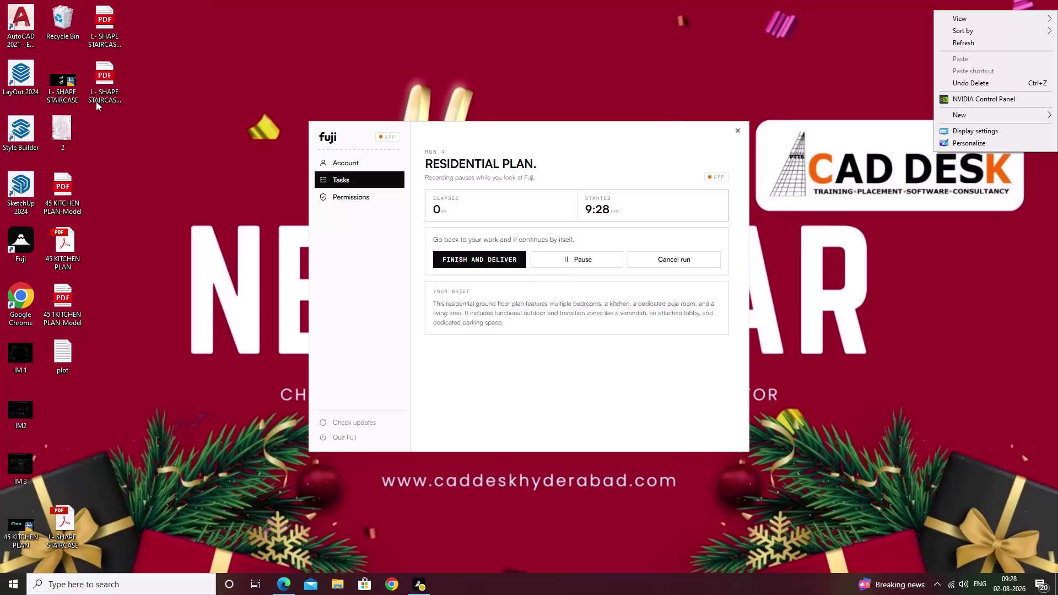
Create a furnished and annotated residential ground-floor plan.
Dismiss the desktop menu and launch AutoCAD 2021 from its desktop shortcut.
click(20, 22)
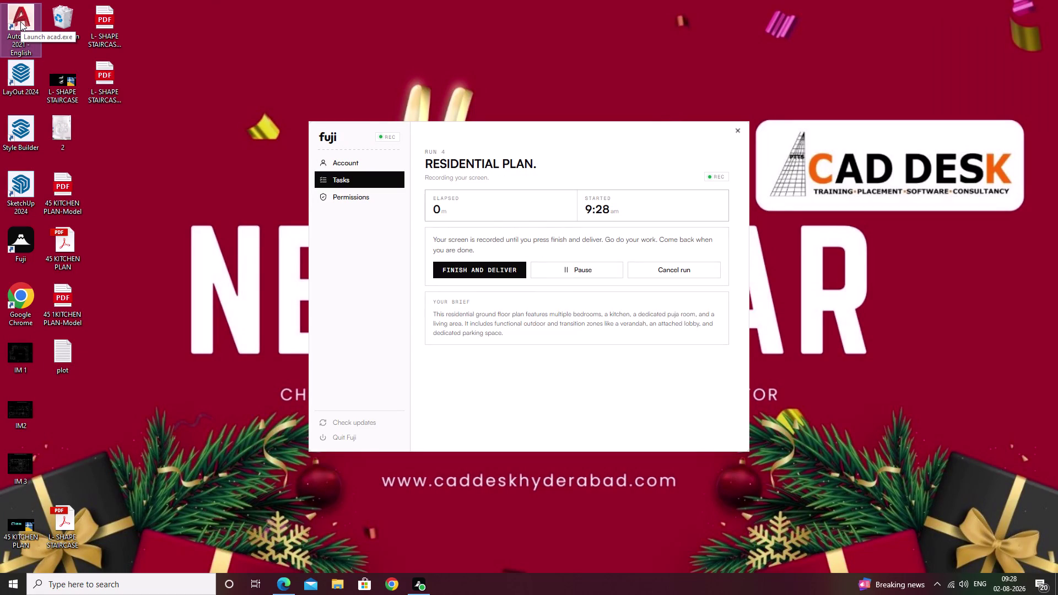
double_click(20, 21)
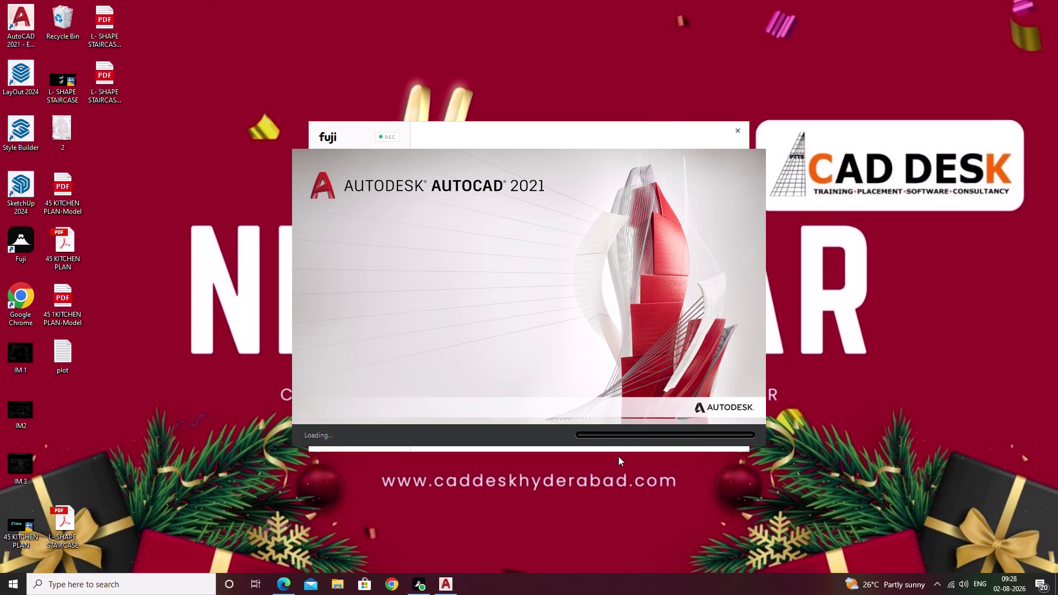
text(UN)
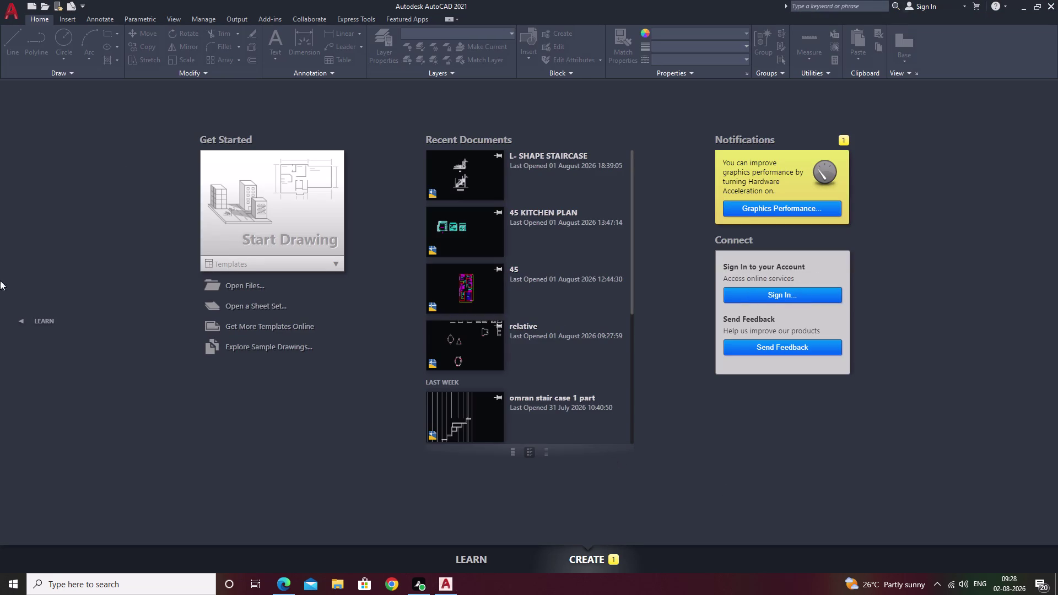
Start a blank drawing and set Engineering length units with 0'-0.00" precision.
double_click(244, 199)
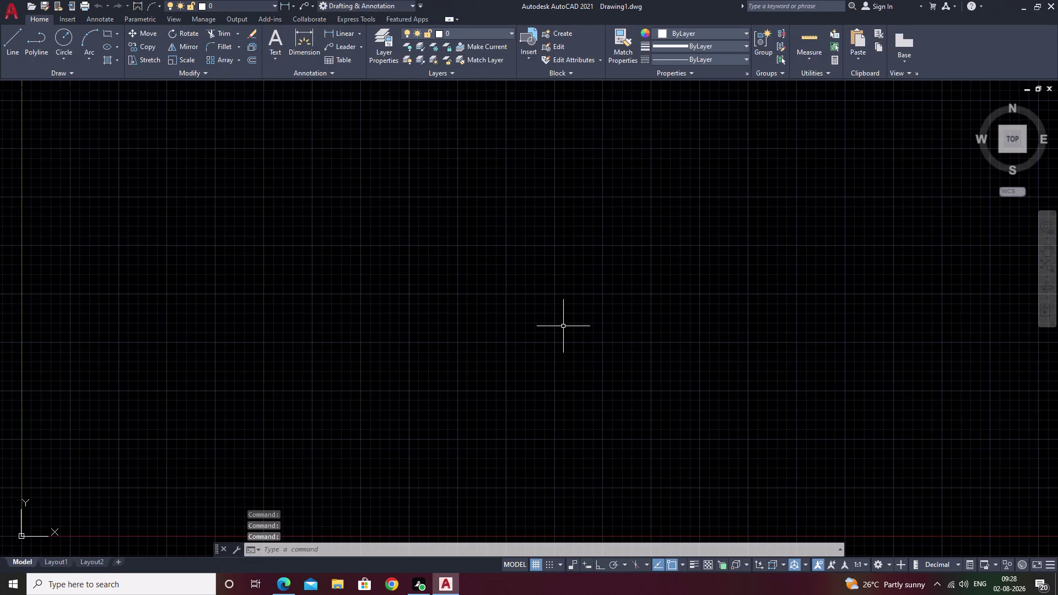
text(UN)
key(space)
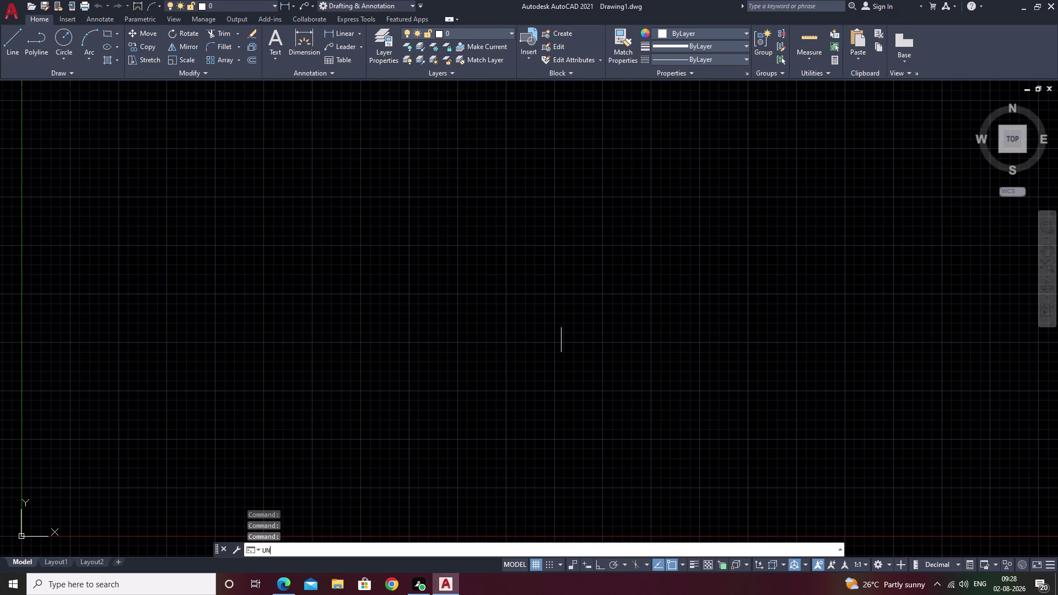
key(space)
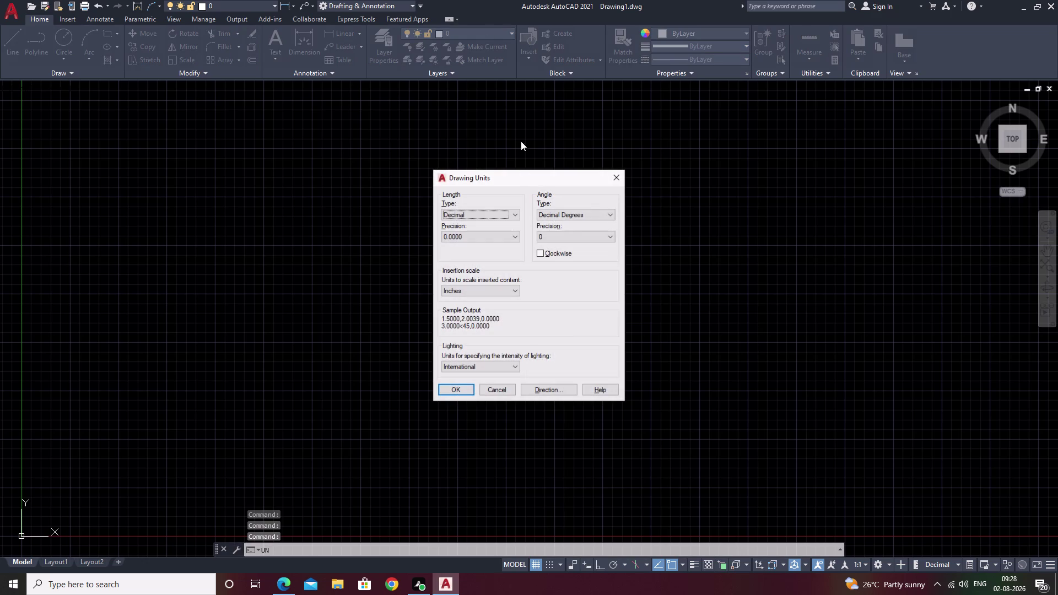
click(515, 213)
click(491, 238)
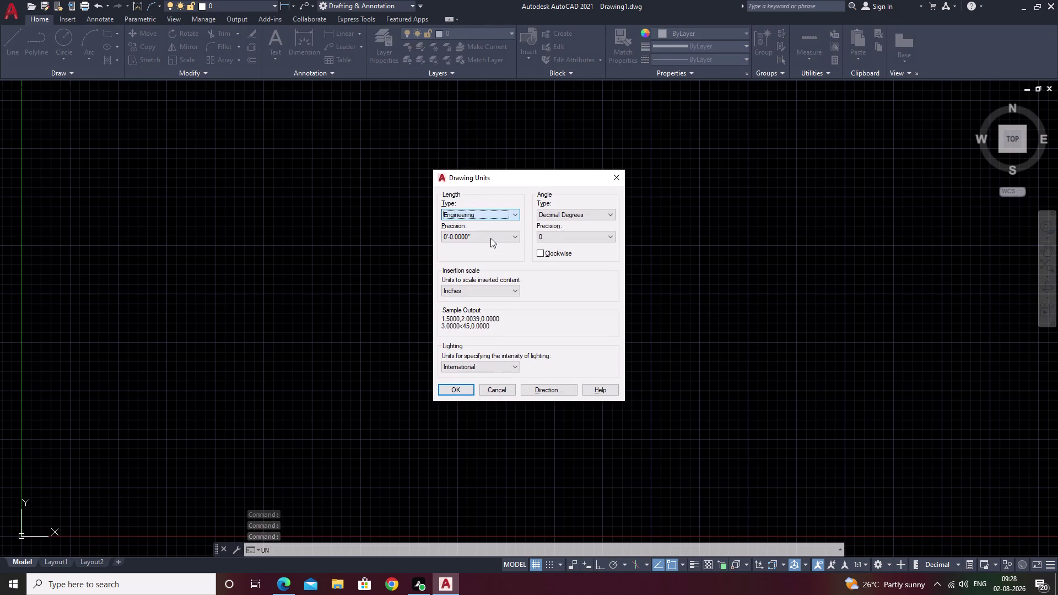
click(491, 238)
click(482, 263)
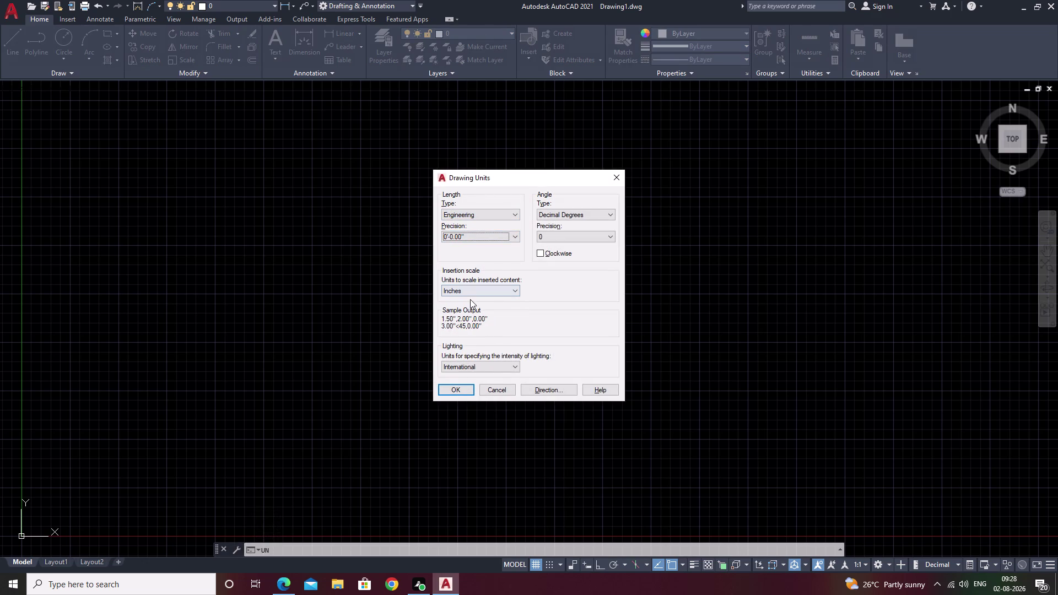
click(458, 393)
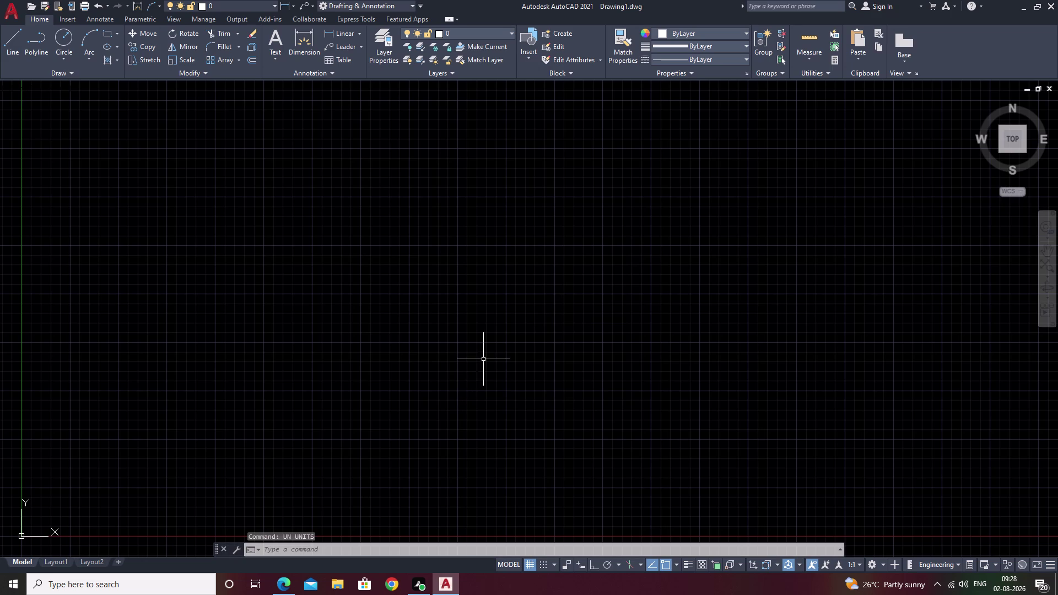
Edit the Standard dimension style: text height 5, aligned with dimension line.
text(D)
key(space)
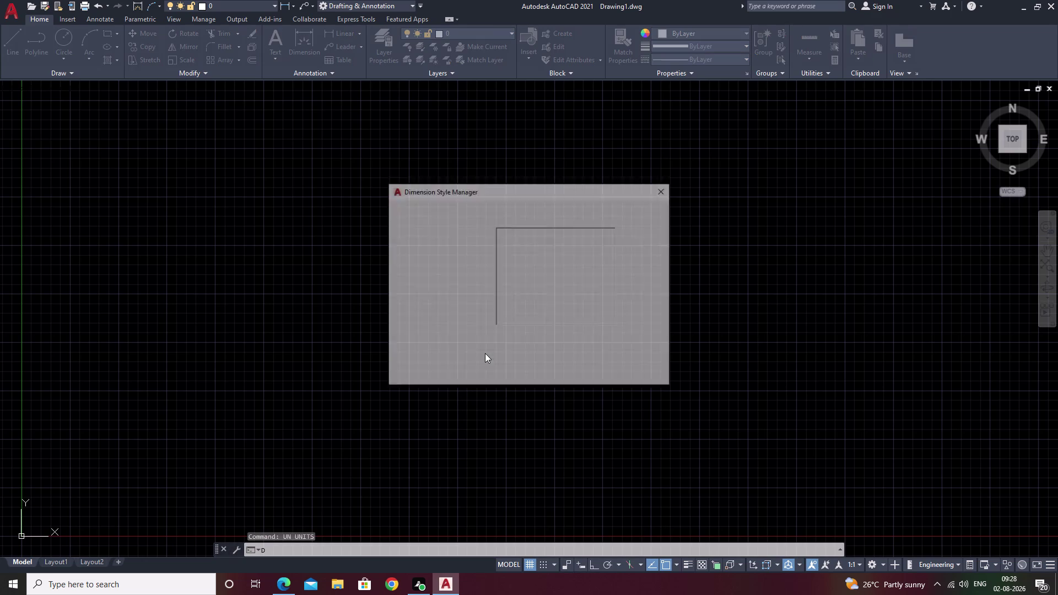
click(647, 266)
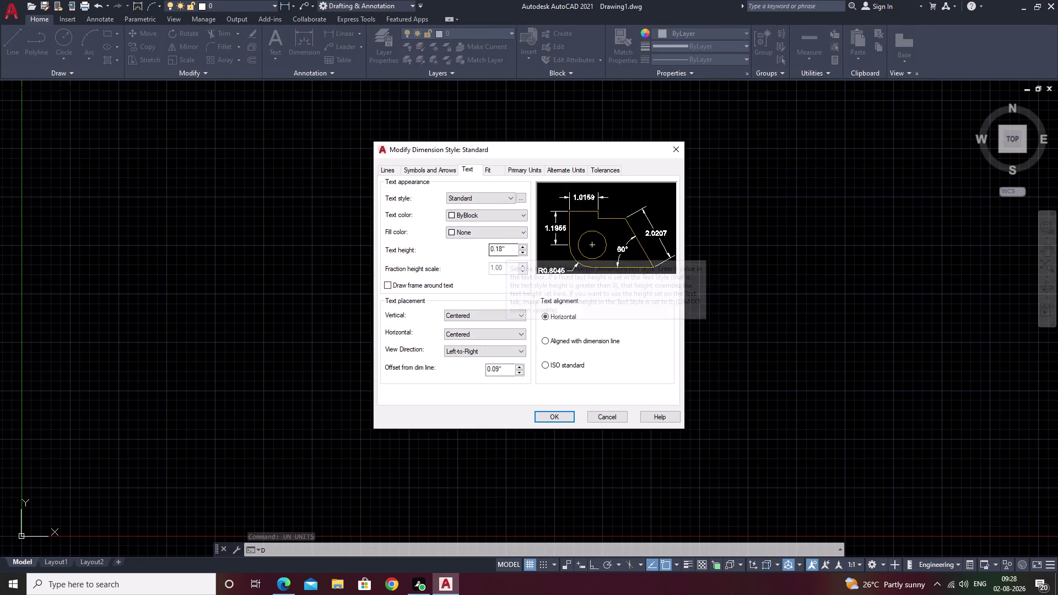
double_click(504, 251)
click(486, 250)
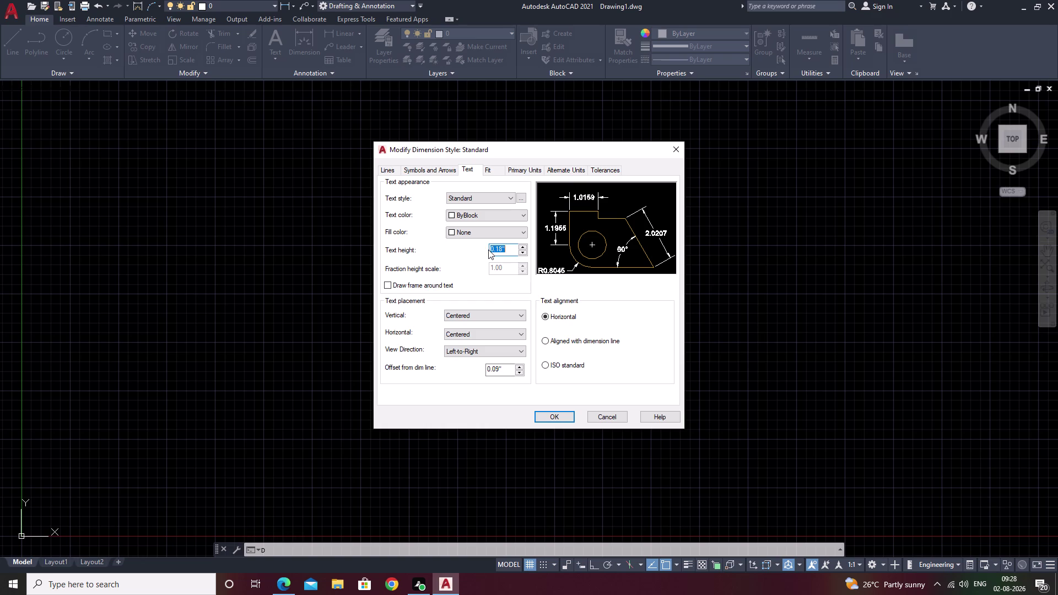
key(BackSpace)
key(5)
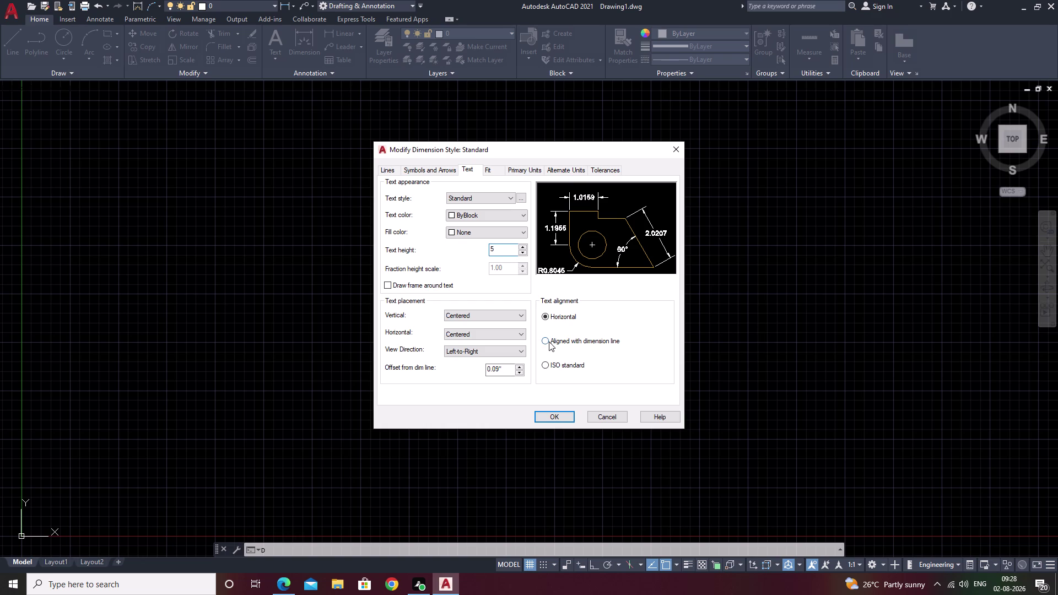
click(545, 338)
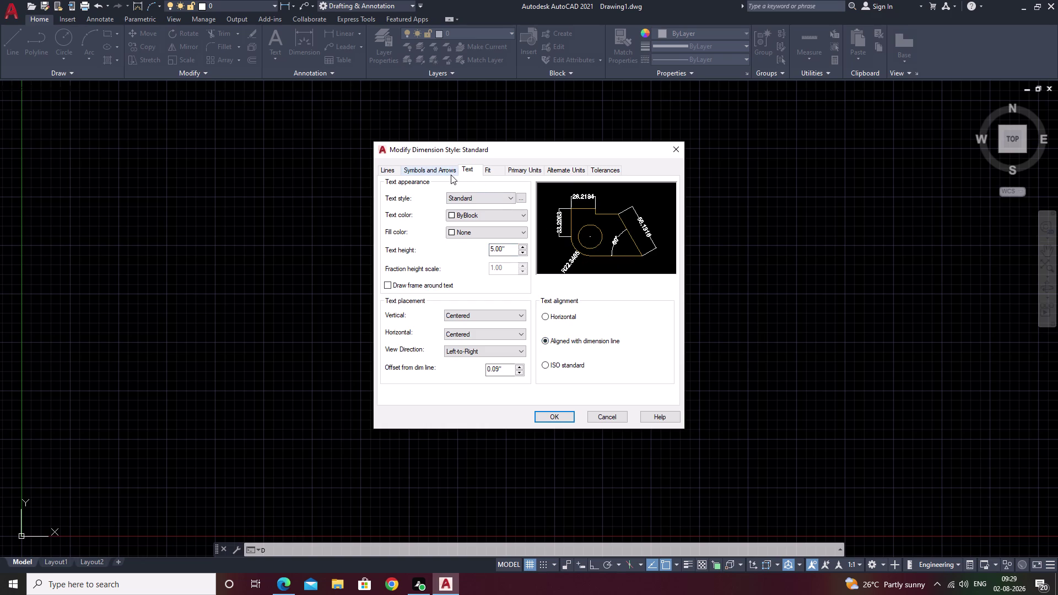
Set the arrow size to 4, save the style, and turn off the grid.
click(446, 172)
click(406, 278)
click(384, 280)
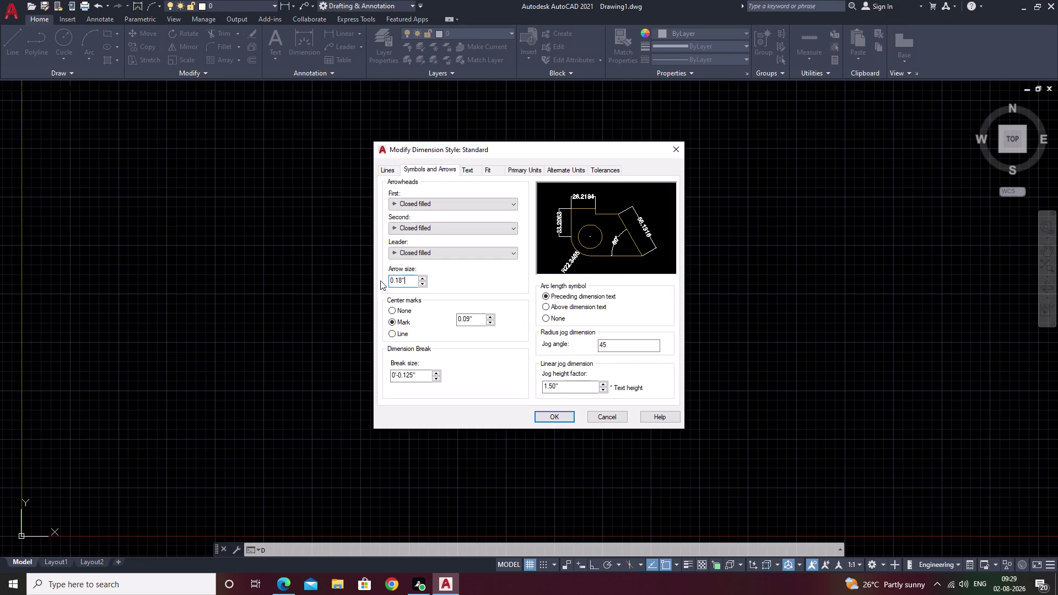
key(BackSpace)
key(BackSpace)
key(BackSpace)
key(BackSpace)
key(BackSpace)
key(4)
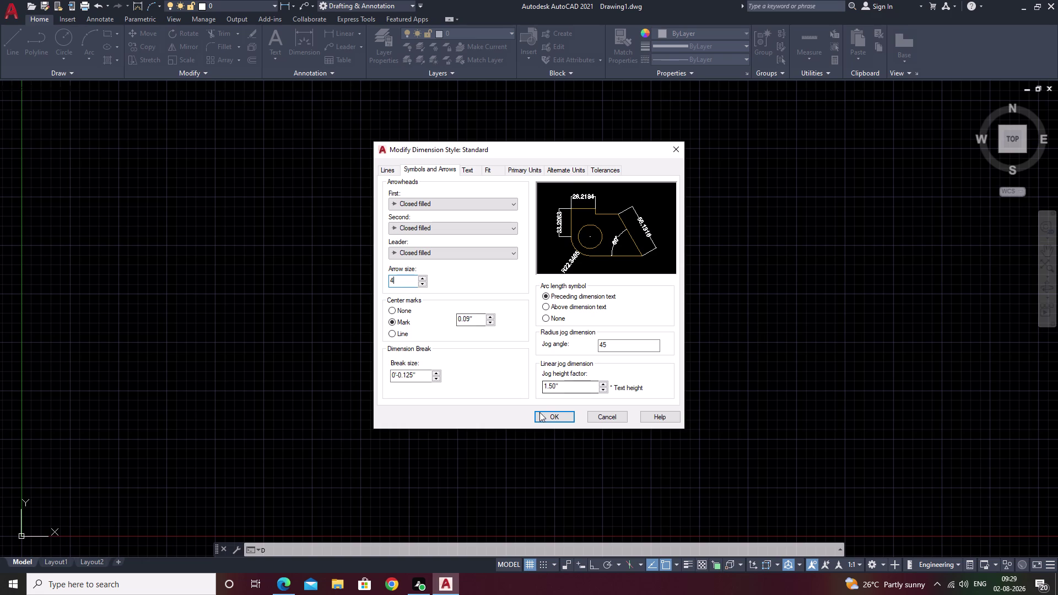
double_click(552, 416)
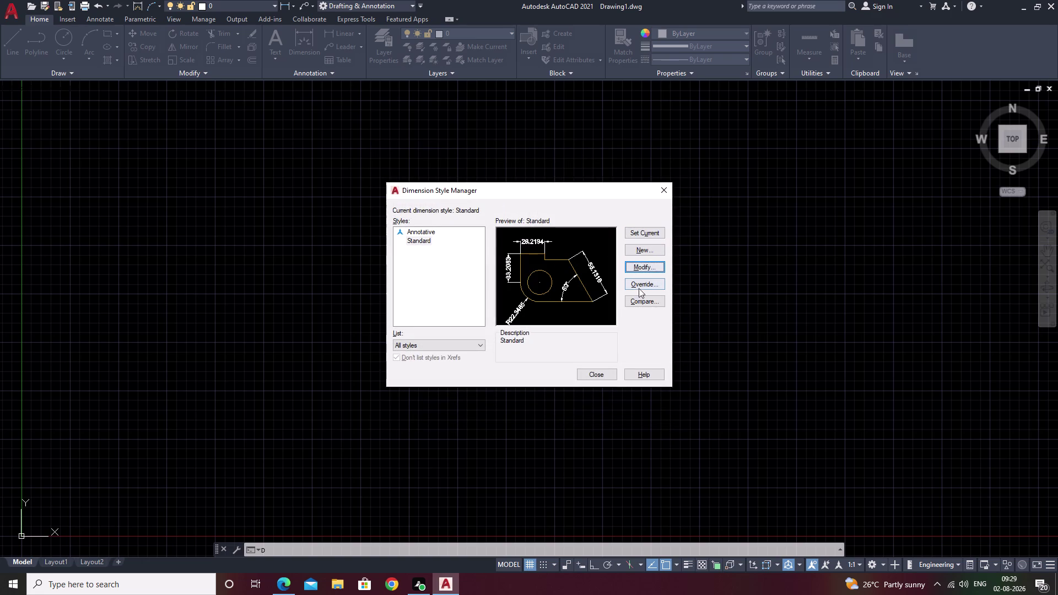
click(595, 371)
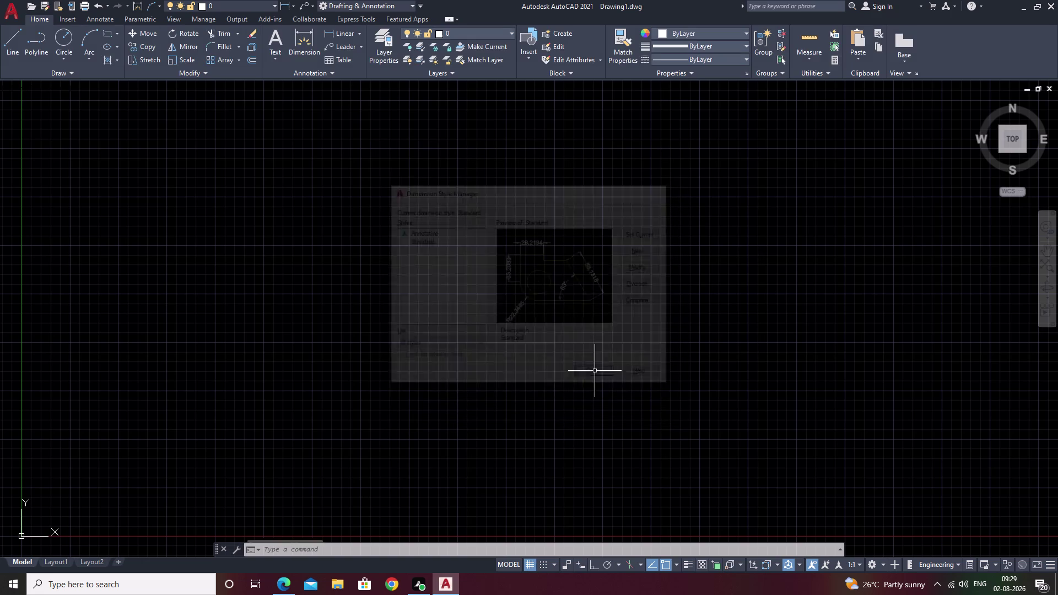
key(F7)
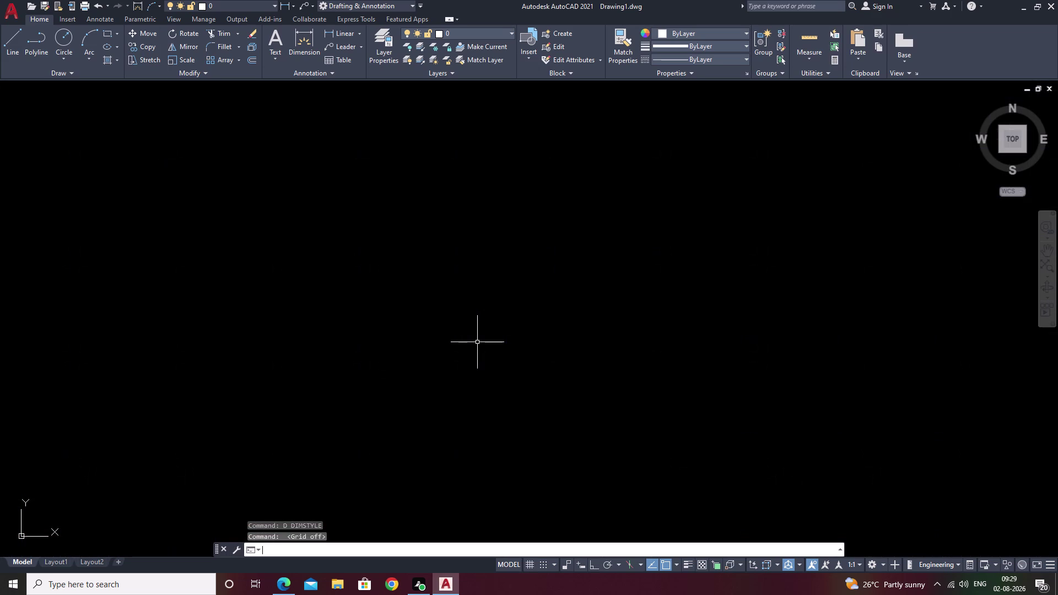
Start a wall line at a first point with Ortho switched on.
scroll(down, 3)
scroll(up, 3)
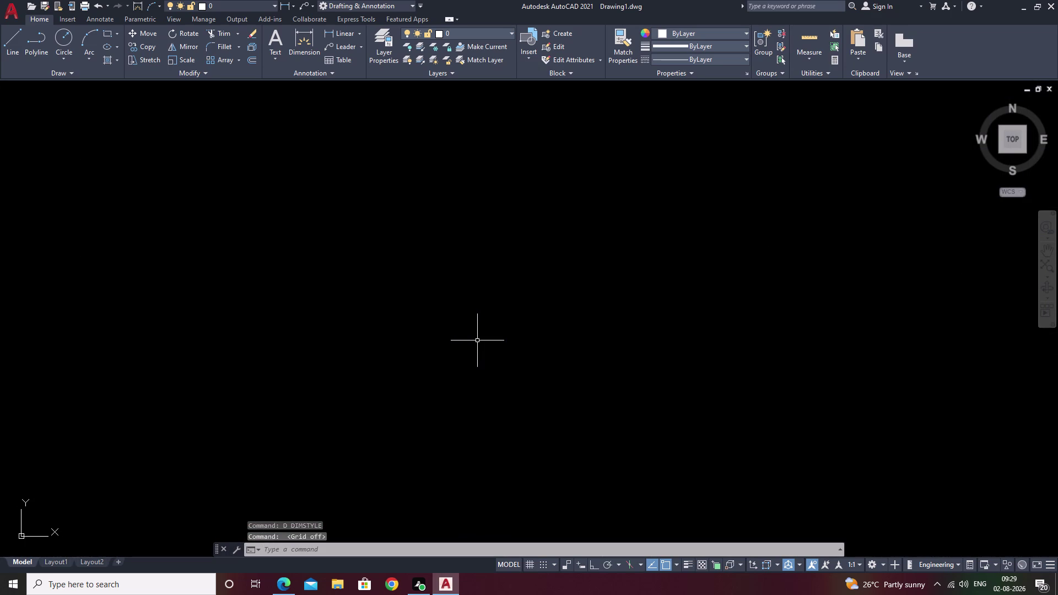
middle_drag(659, 282, 556, 345)
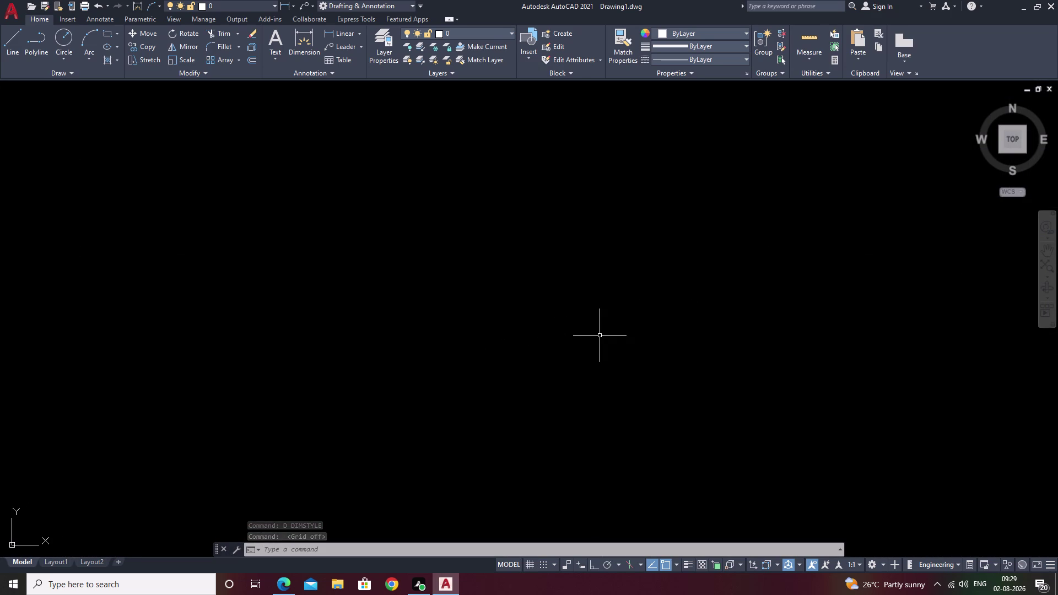
text(LI)
key(space)
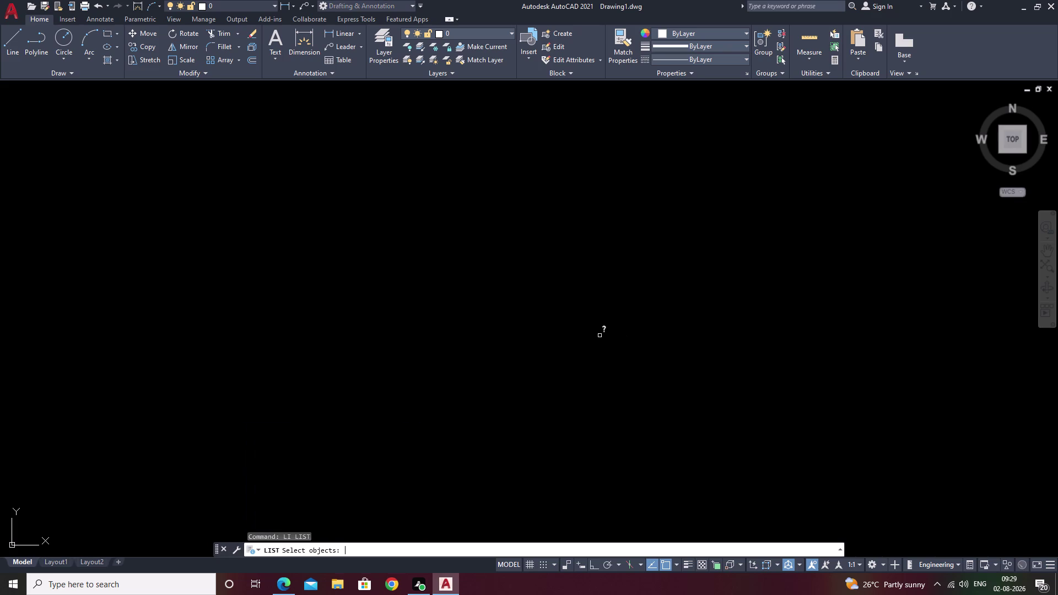
key(Escape)
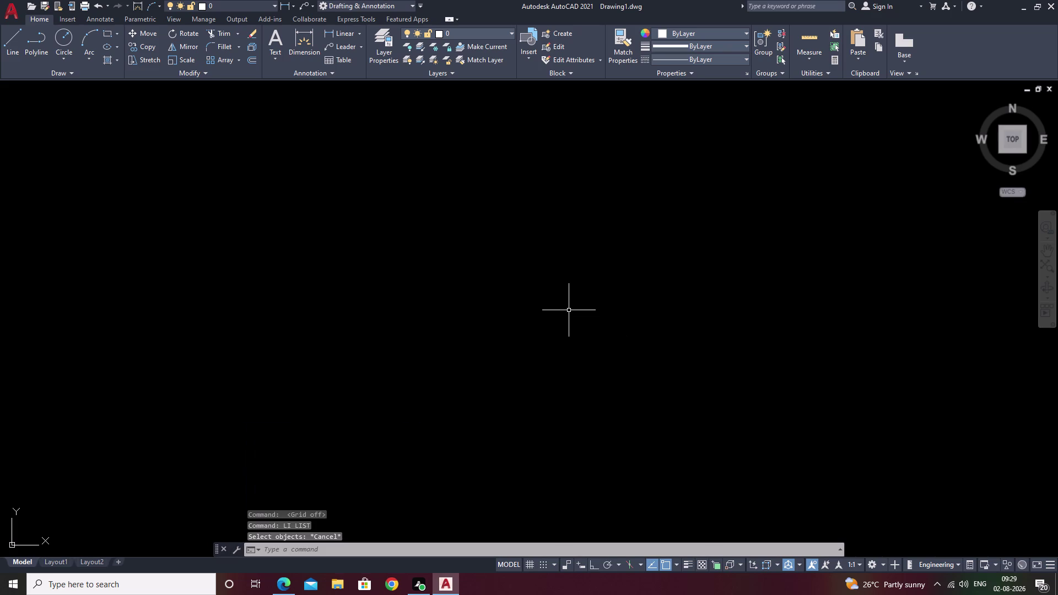
text(L)
key(space)
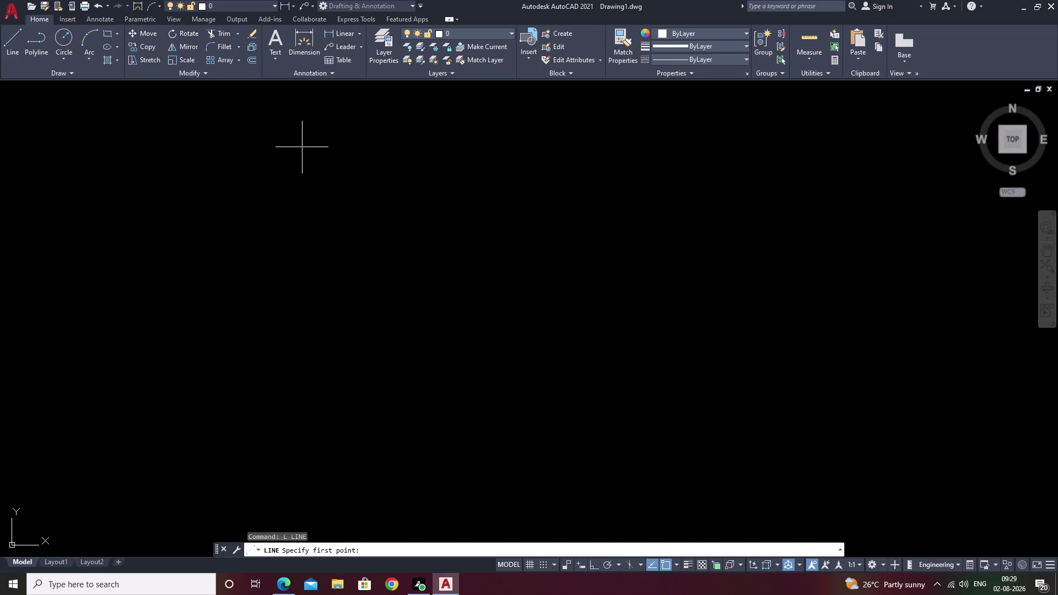
click(270, 178)
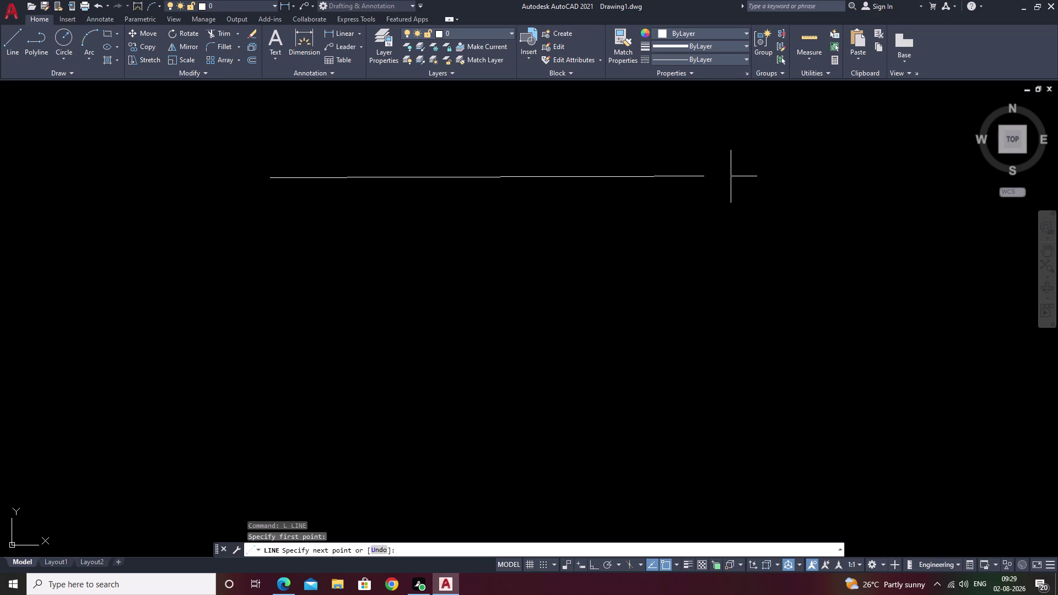
key(F4)
key(F8)
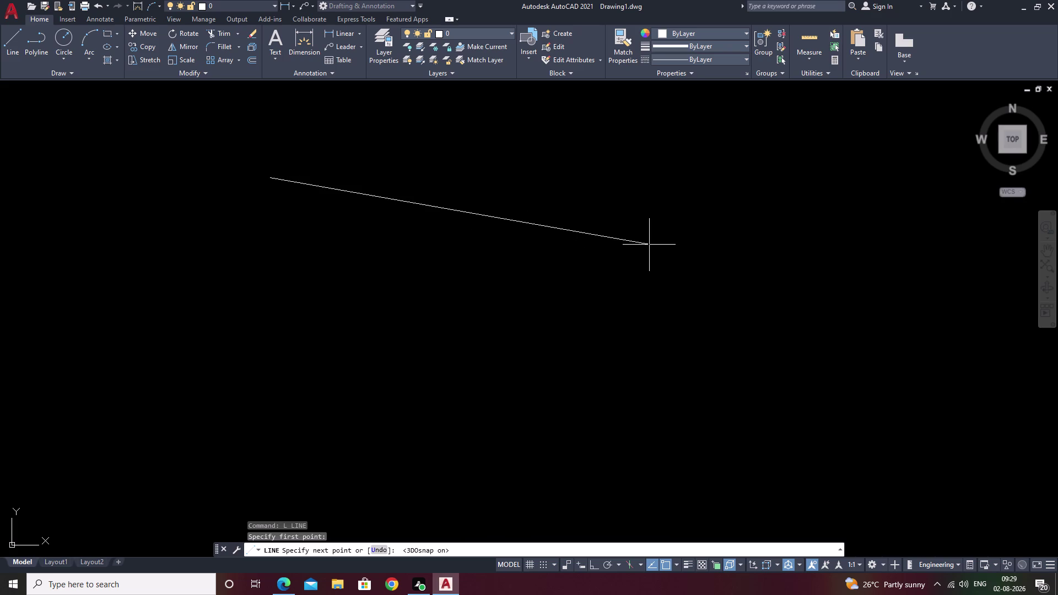
scroll(down, 3)
middle_drag(654, 234, 609, 280)
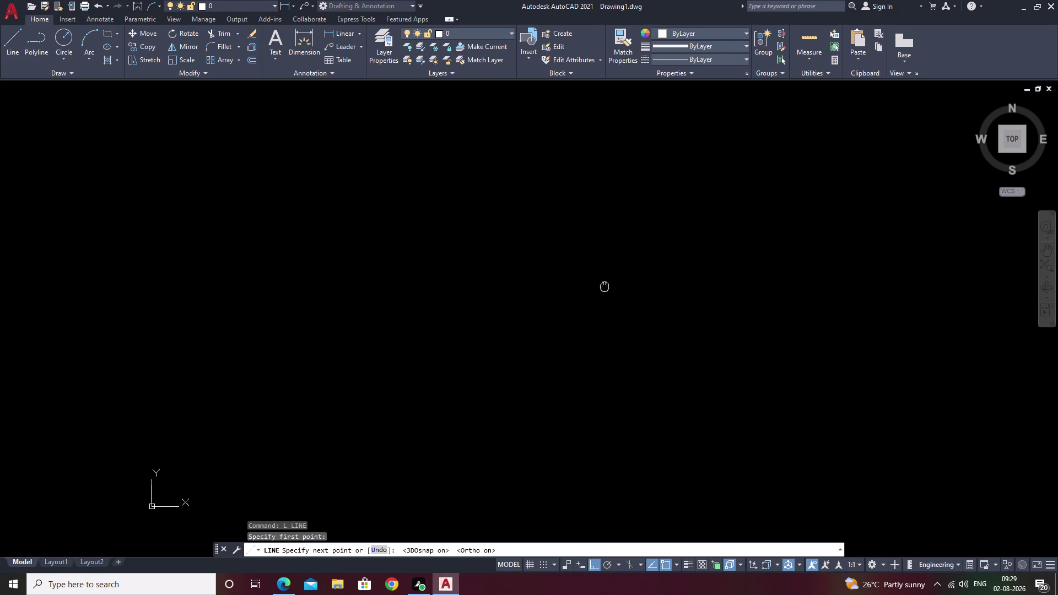
middle_drag(610, 280, 547, 337)
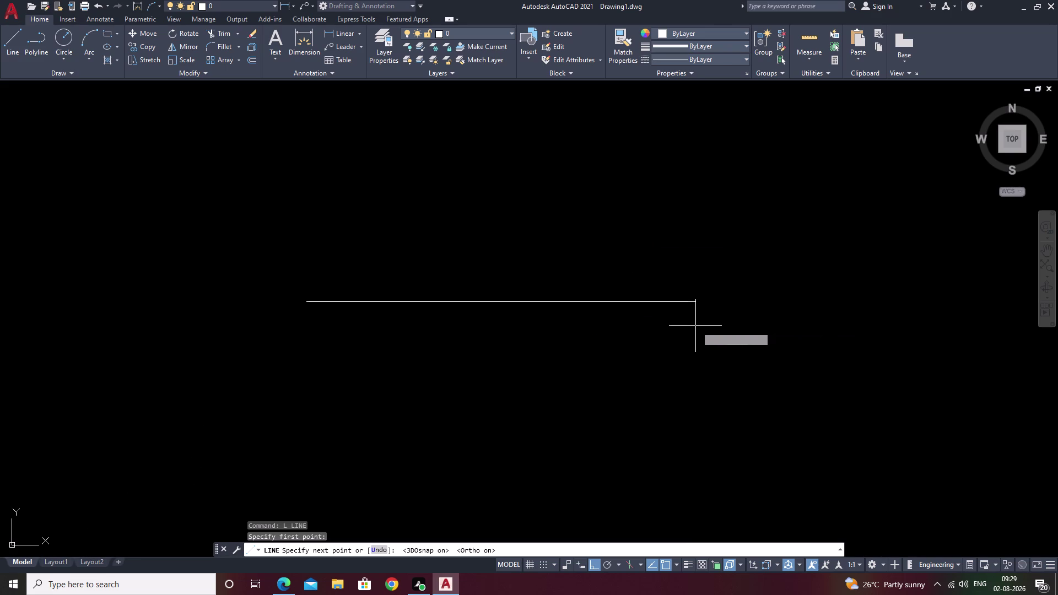
Give the line a length of 58'9", end it, and show the grid.
text(58)
key(apostrophe)
text(9)
text(")
key(space)
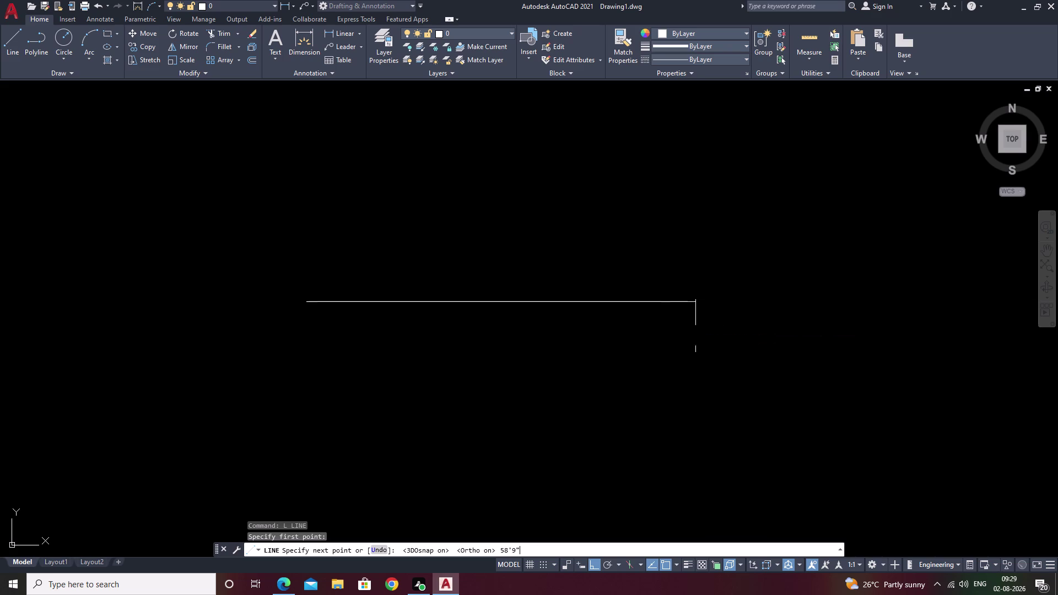
scroll(down, 3)
middle_drag(714, 332, 138, 300)
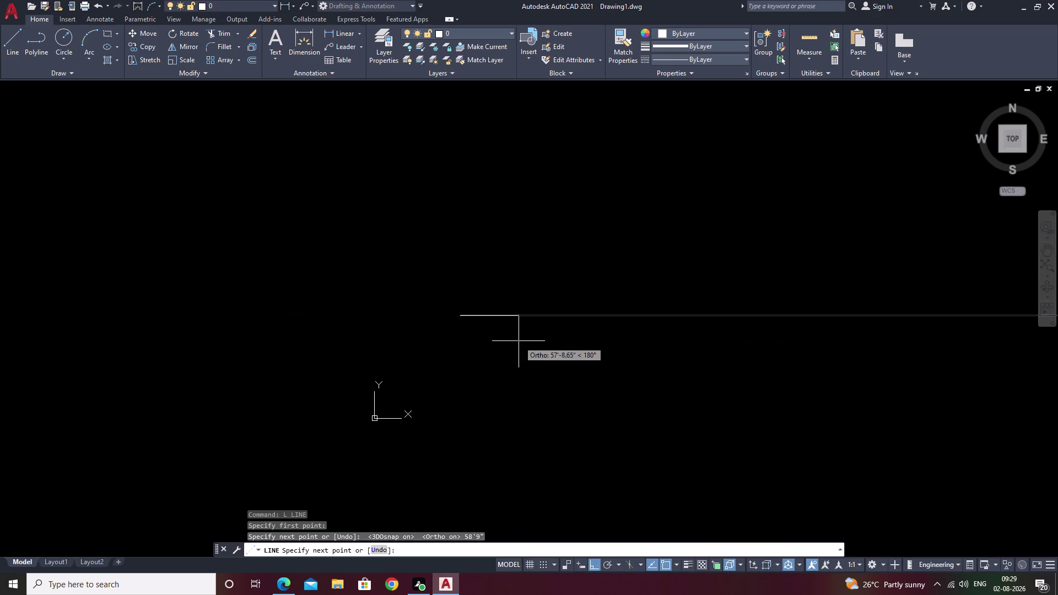
scroll(down, 3)
scroll(down, 3)
scroll(down, 3)
middle_click(734, 343)
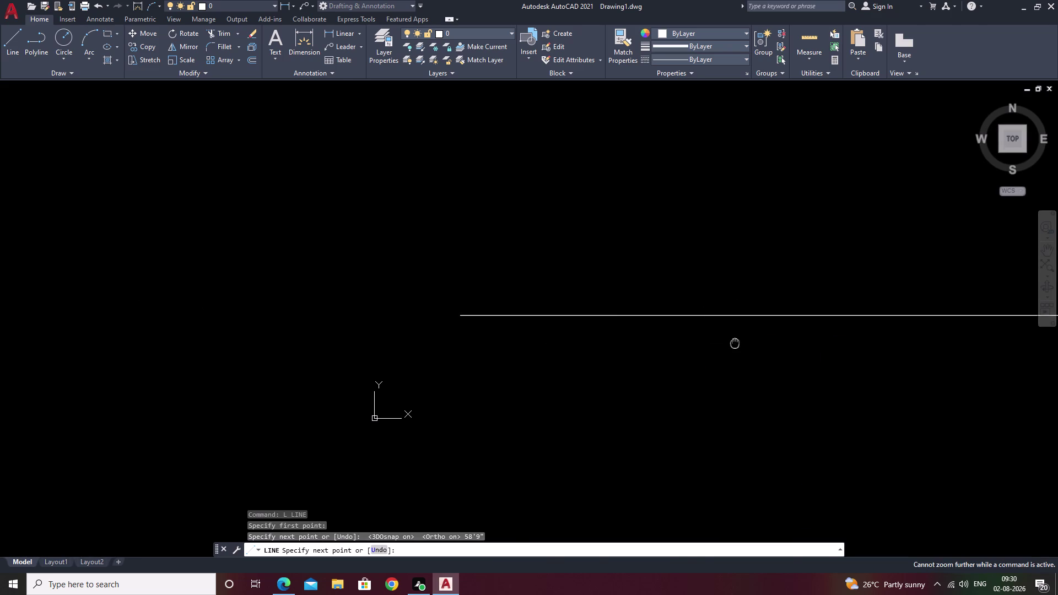
key(Escape)
scroll(down, 3)
middle_drag(837, 372, 147, 403)
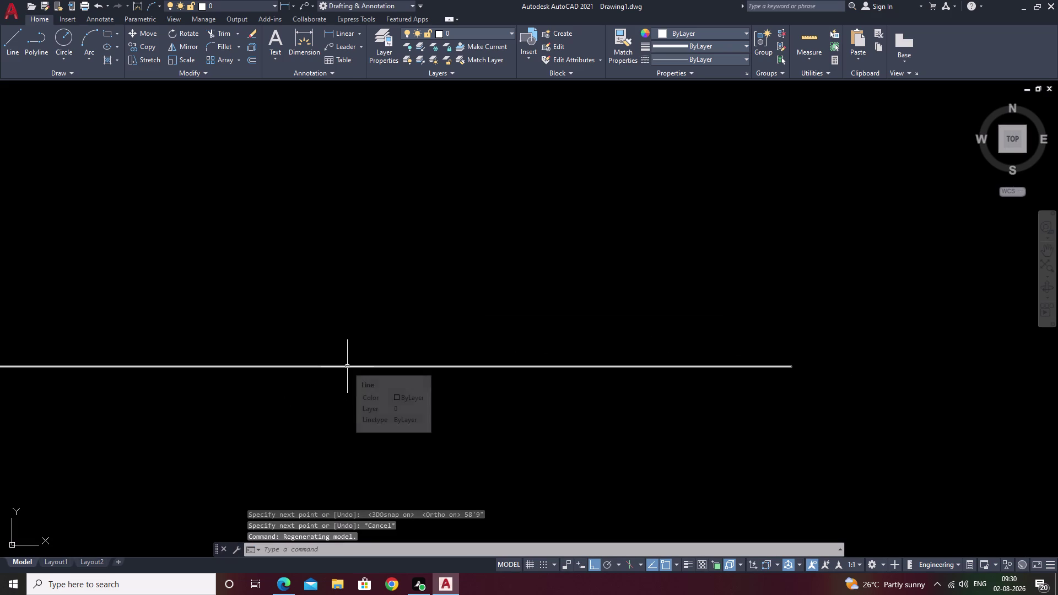
key(F7)
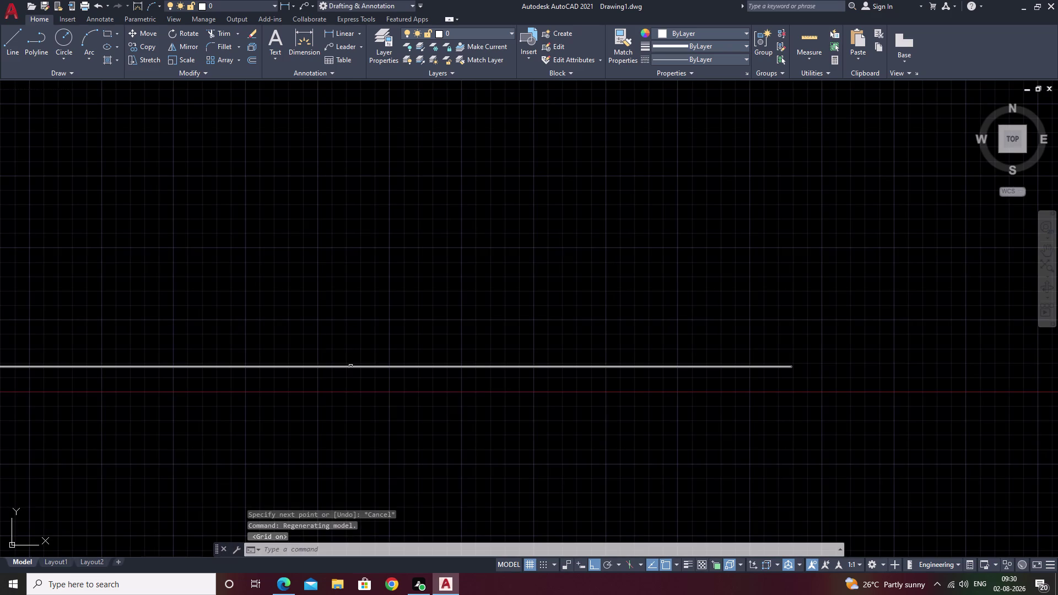
Move the 58'9" line to a higher spot with Ortho turned off.
click(351, 366)
text(M)
key(space)
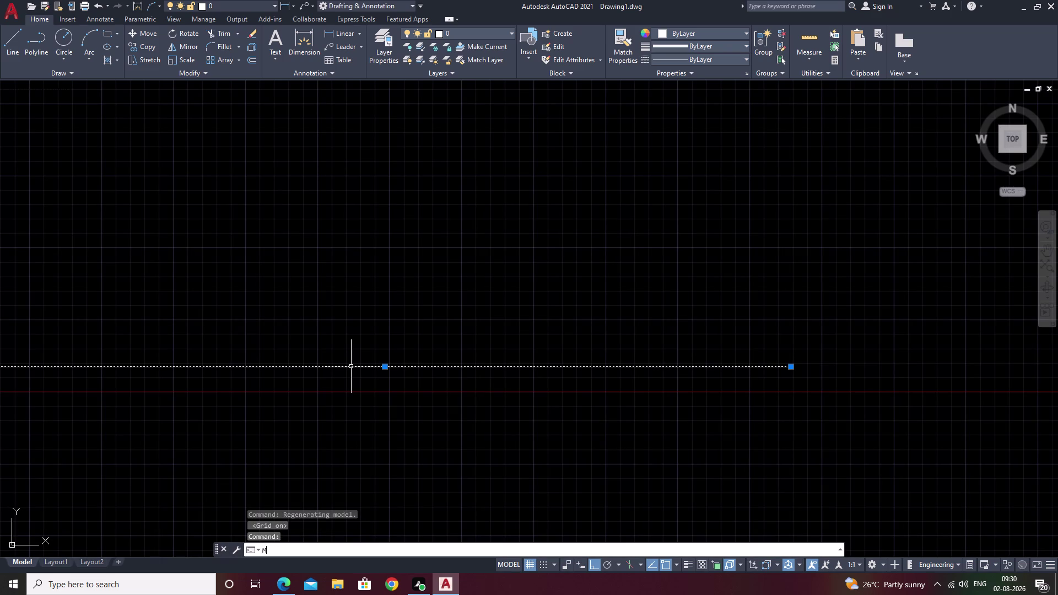
click(349, 368)
scroll(down, 3)
middle_drag(484, 192, 409, 384)
scroll(down, 3)
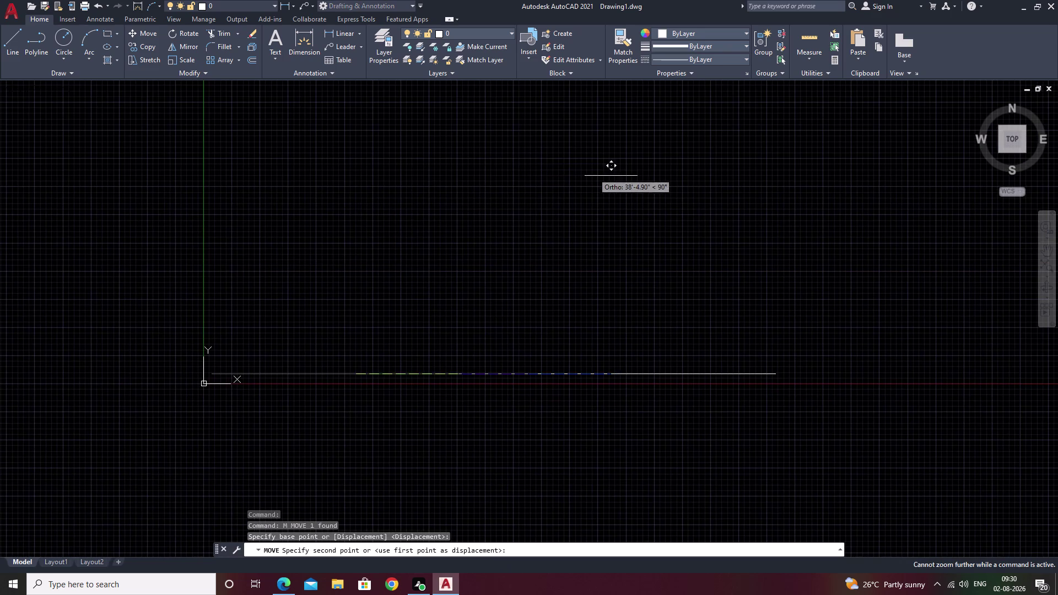
key(F8)
scroll(down, 3)
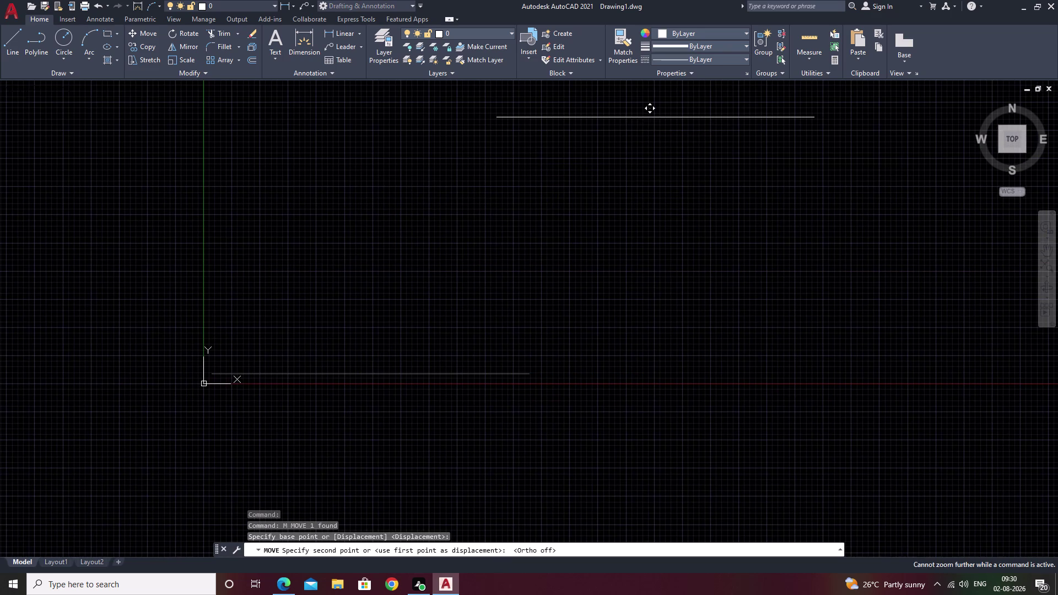
middle_drag(641, 118, 472, 365)
middle_drag(540, 262, 334, 537)
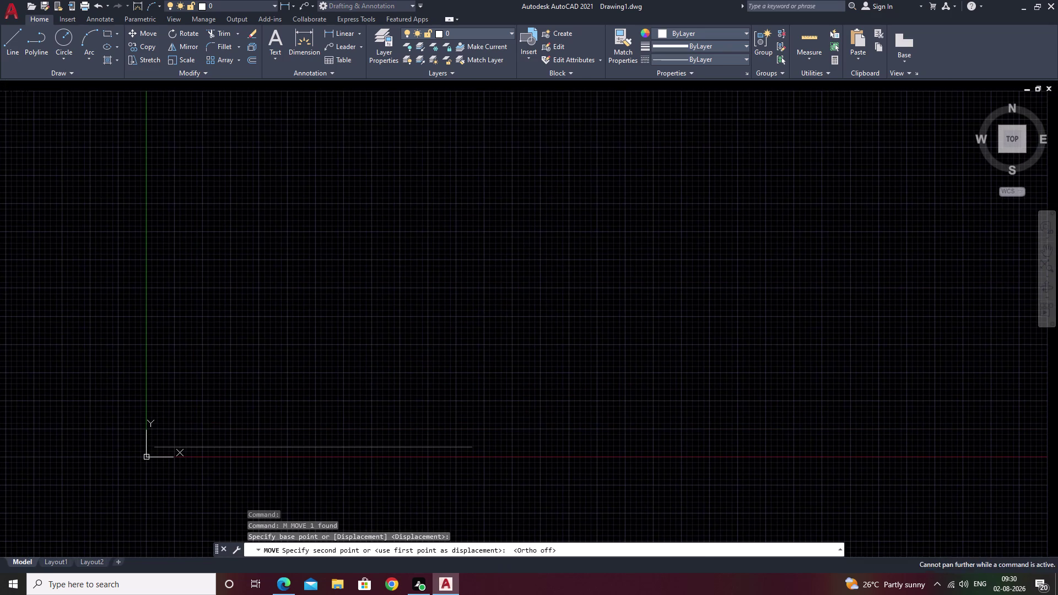
middle_drag(333, 538, 295, 575)
scroll(down, 3)
scroll(down, 3)
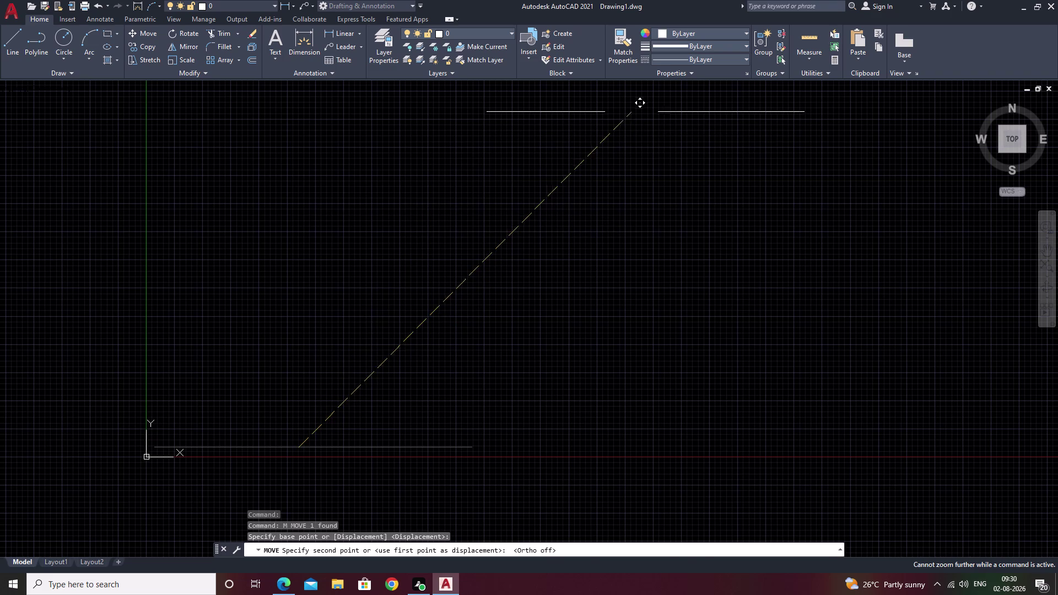
double_click(631, 111)
right_click(631, 111)
key(Escape)
middle_drag(548, 214, 484, 287)
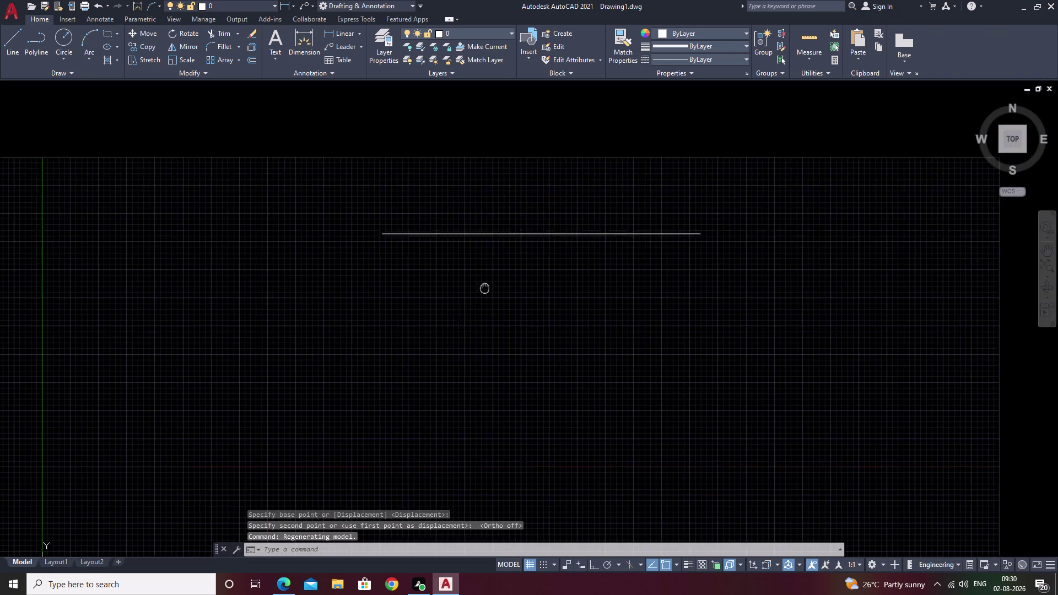
middle_drag(485, 287, 358, 435)
middle_drag(431, 325, 404, 342)
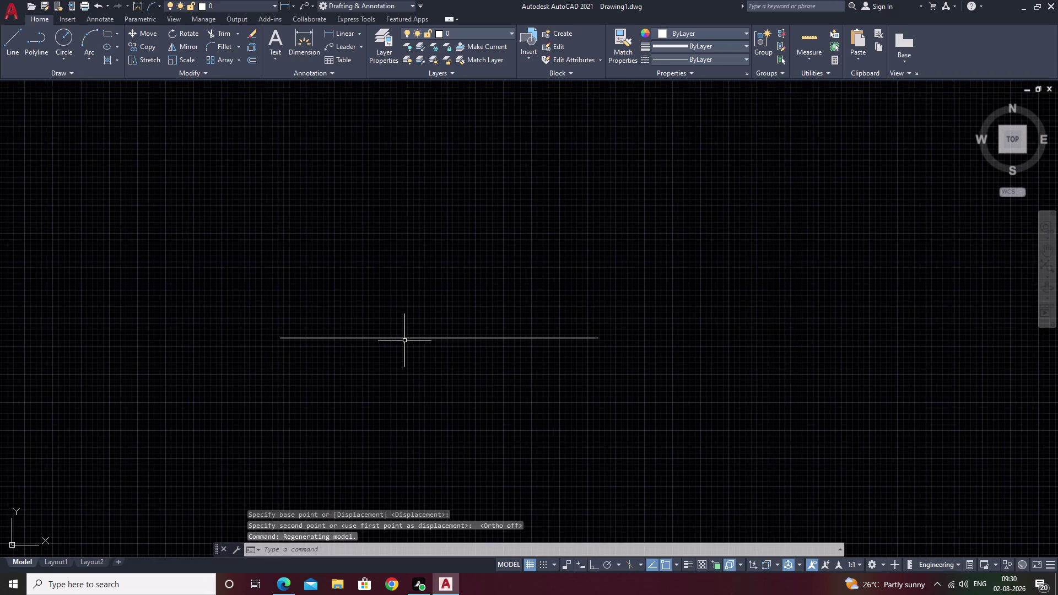
Move the line again, farther up, and recenter the view on it.
click(413, 337)
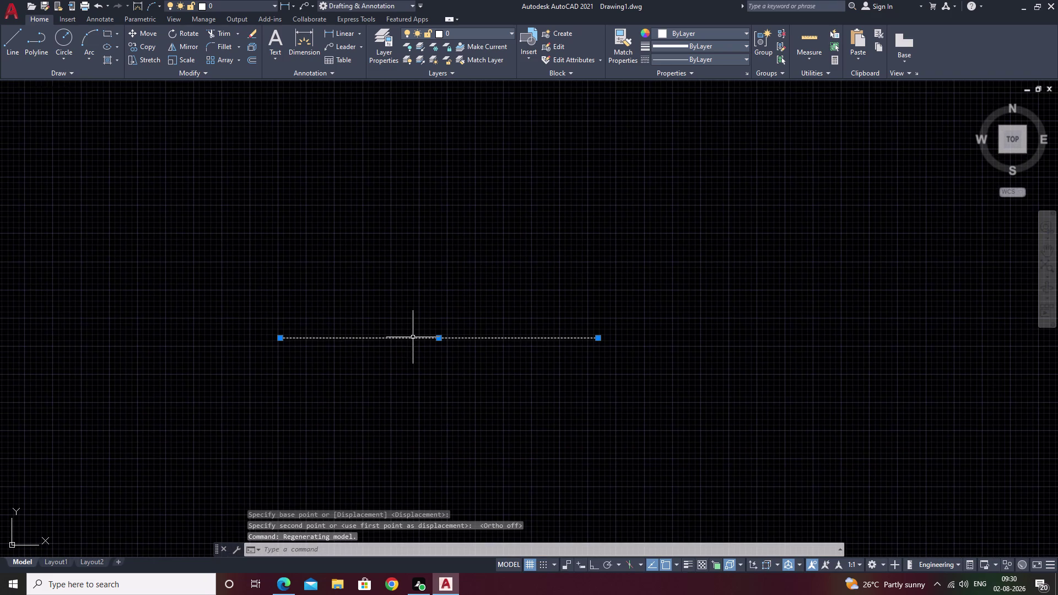
text(M)
key(space)
click(413, 337)
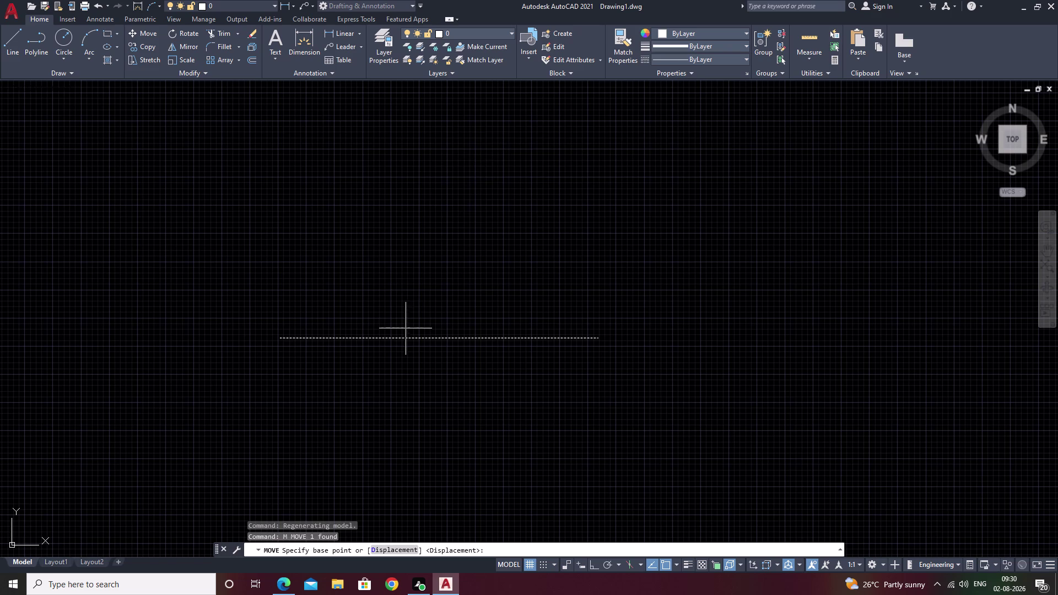
click(282, 339)
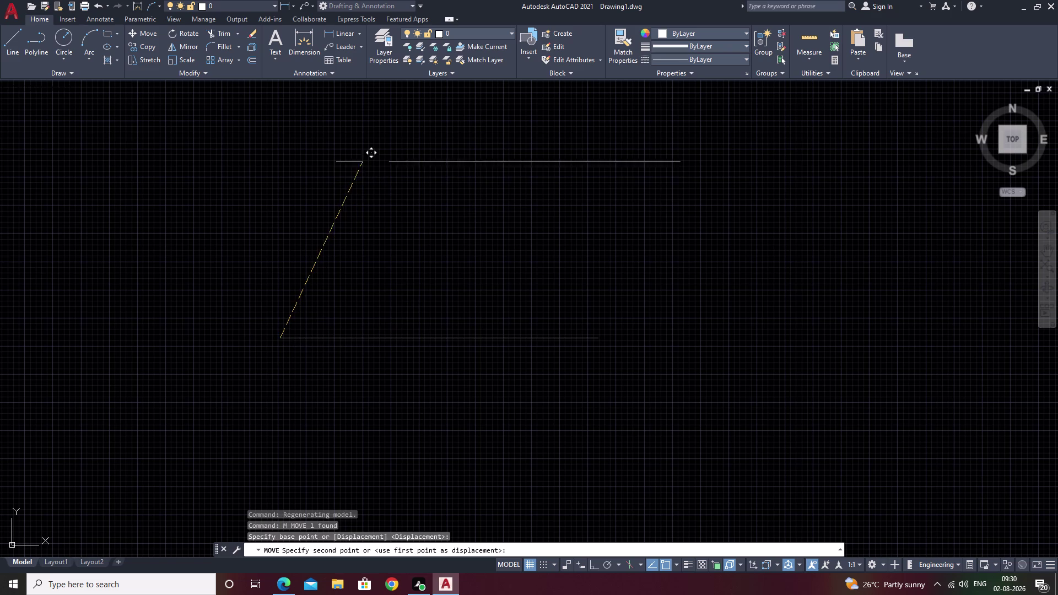
click(361, 149)
key(Escape)
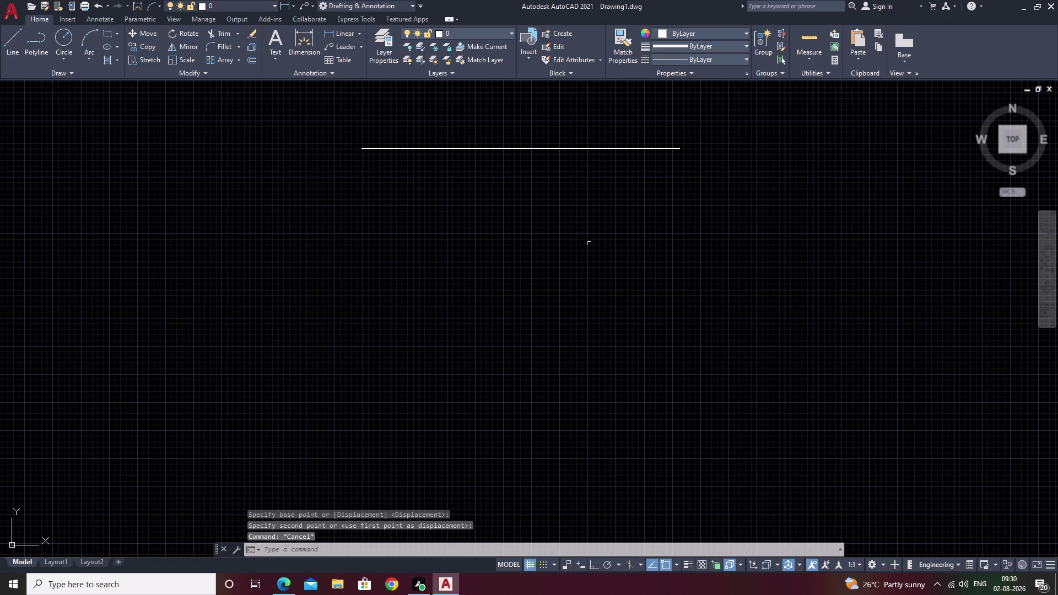
middle_drag(561, 214, 524, 307)
scroll(up, 3)
middle_drag(464, 288, 487, 245)
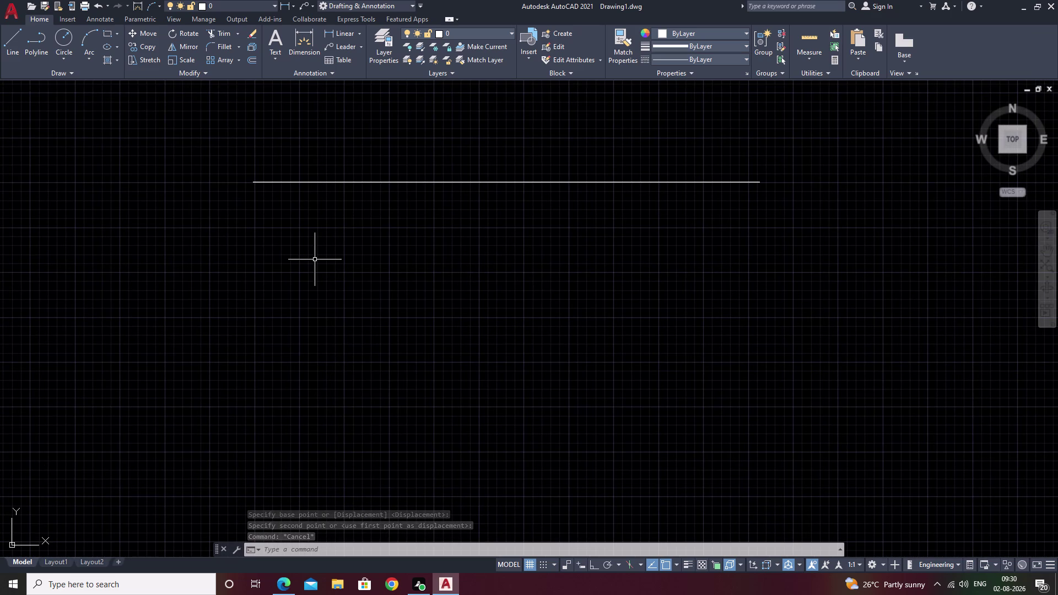
Place vertical construction lines through both ends of the wall line.
text(XL)
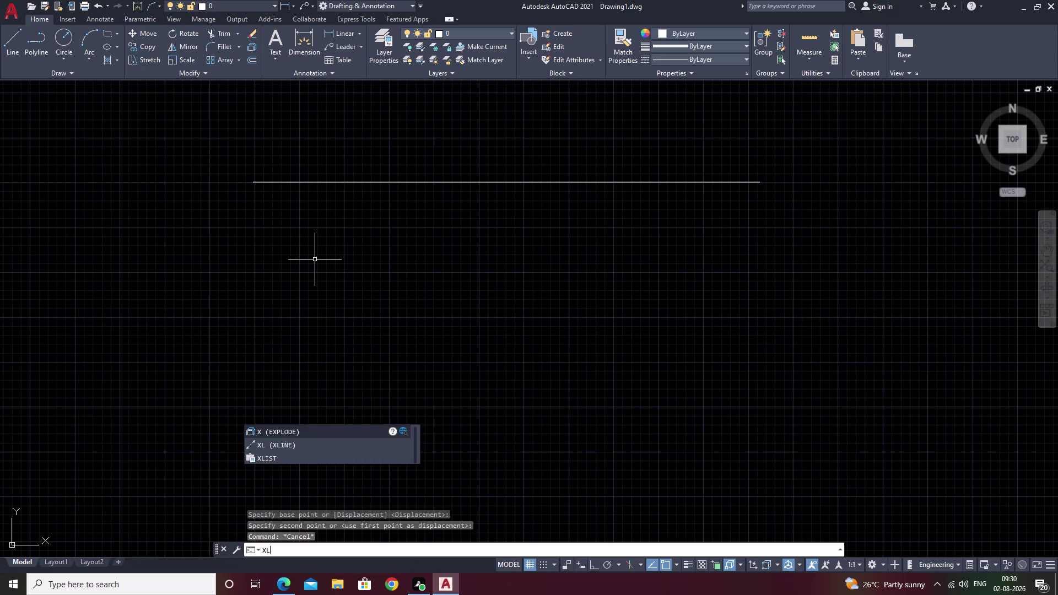
key(space)
text(V)
key(space)
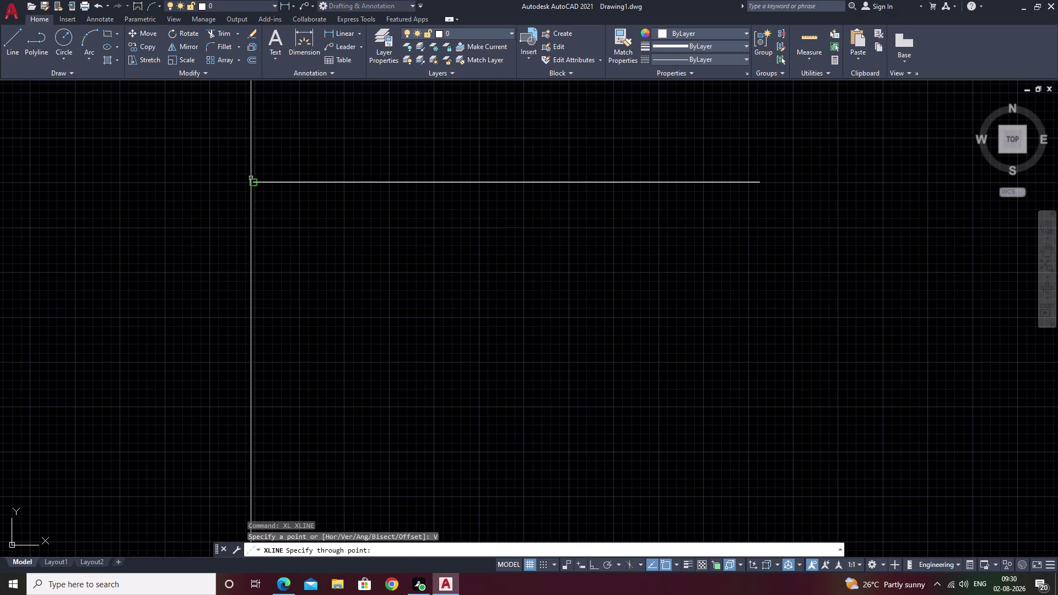
click(252, 184)
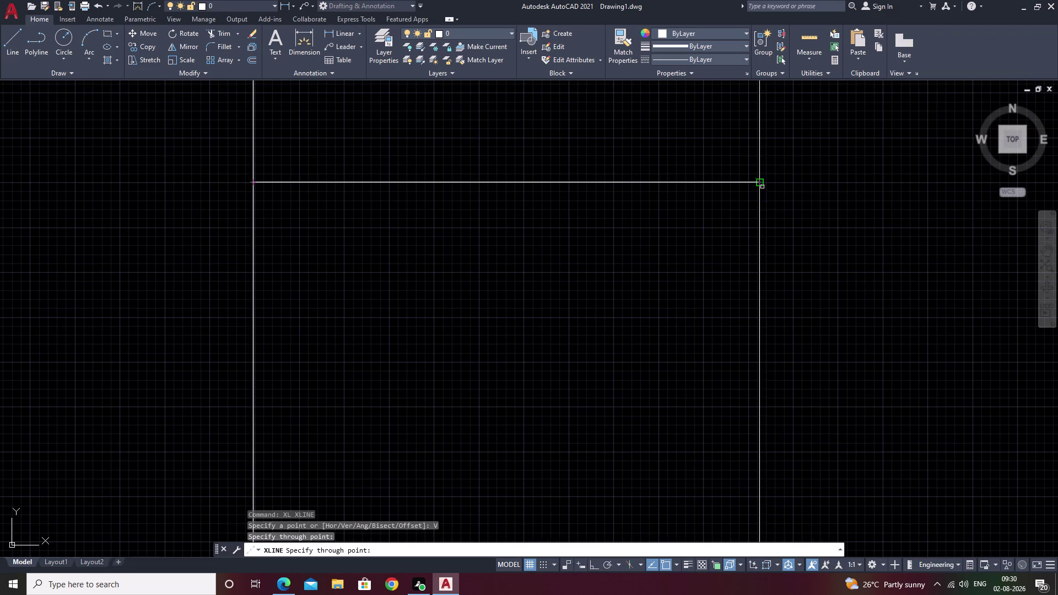
click(762, 184)
key(Escape)
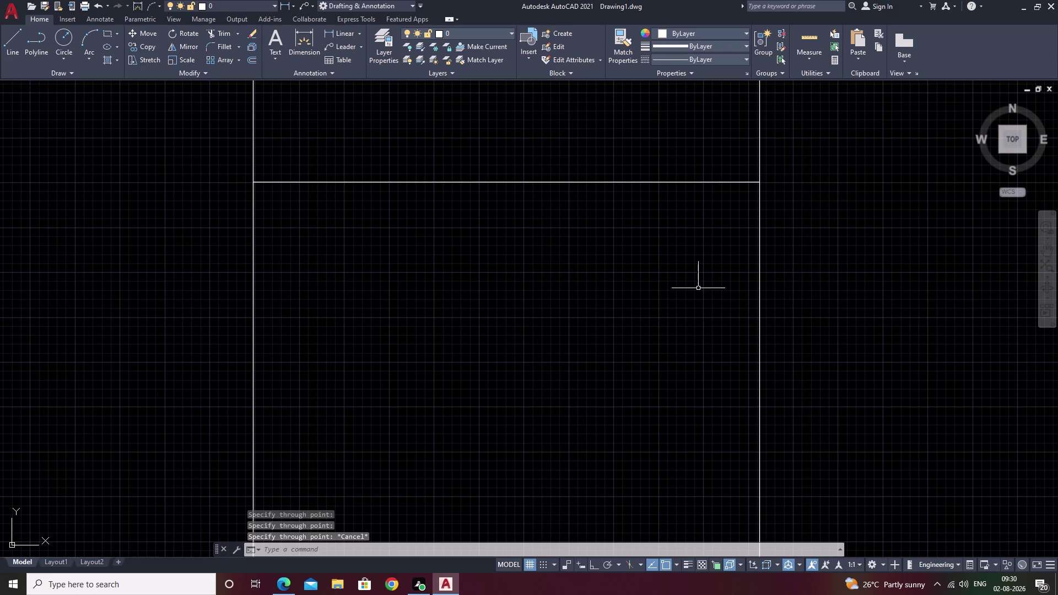
Trim the vertical construction lines where they extend above the wall line.
text(TR)
key(space)
drag(822, 159, 205, 151)
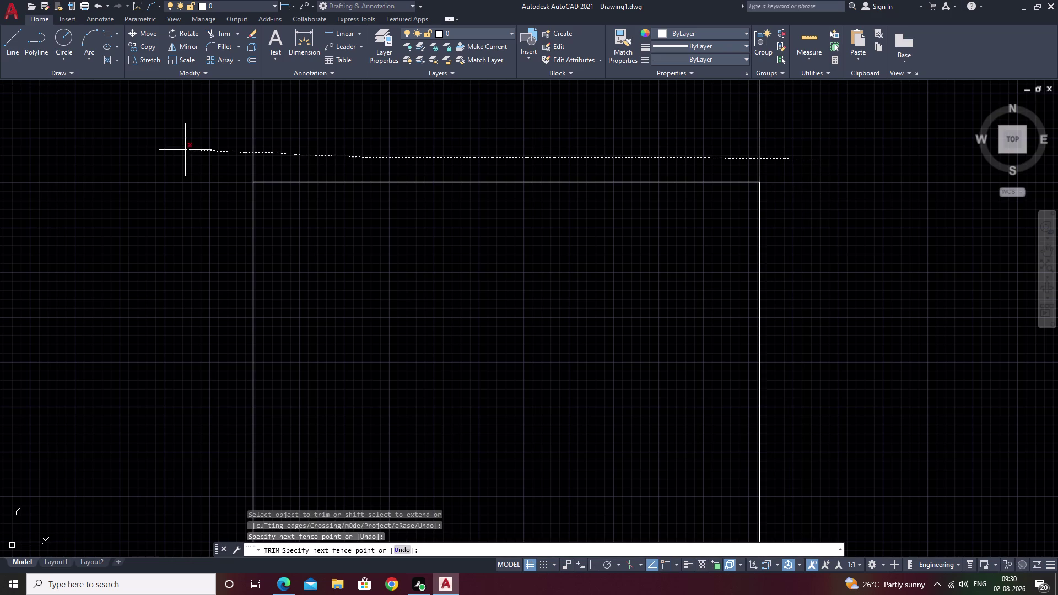
drag(205, 151, 85, 147)
key(Escape)
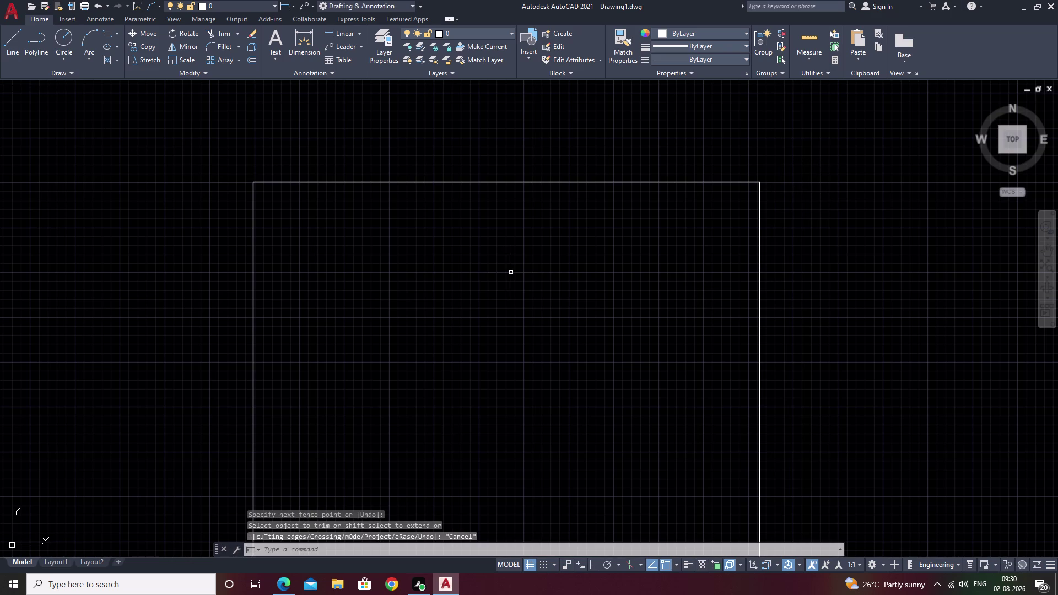
text(O)
key(space)
text(9)
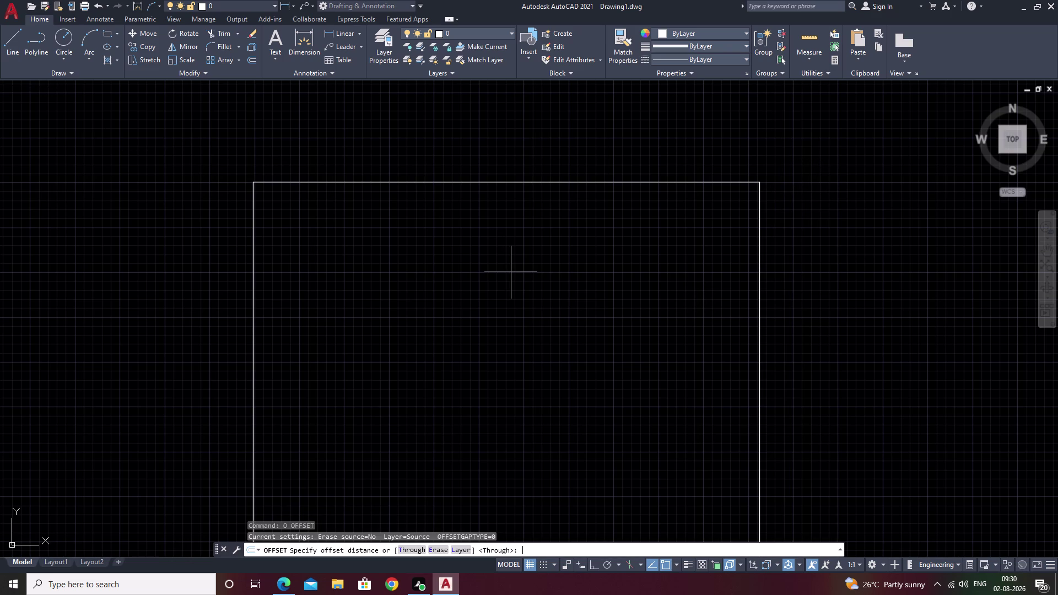
text(0)
key(BackSpace)
key(space)
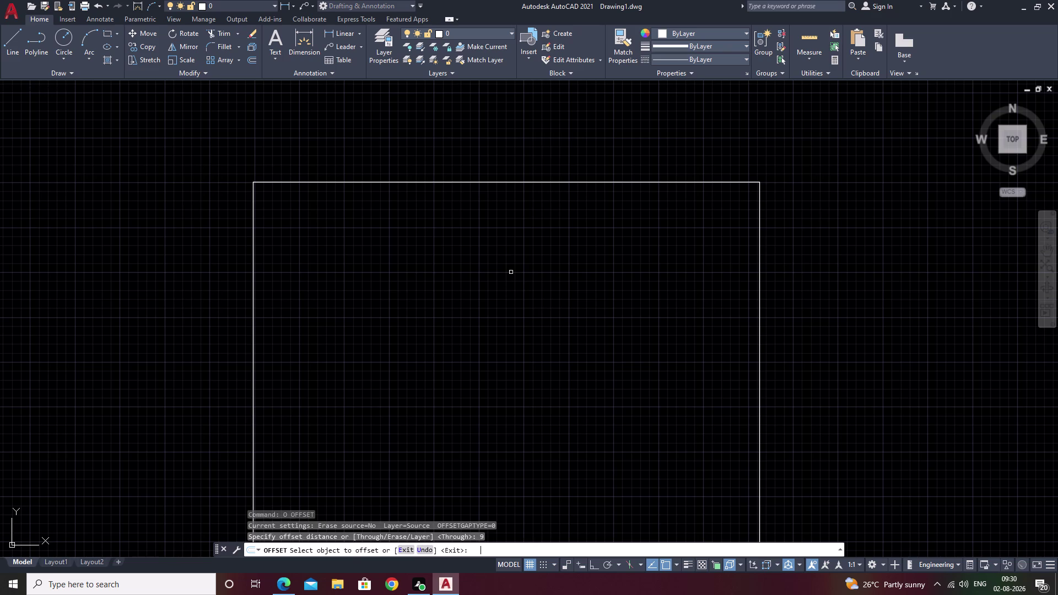
click(521, 181)
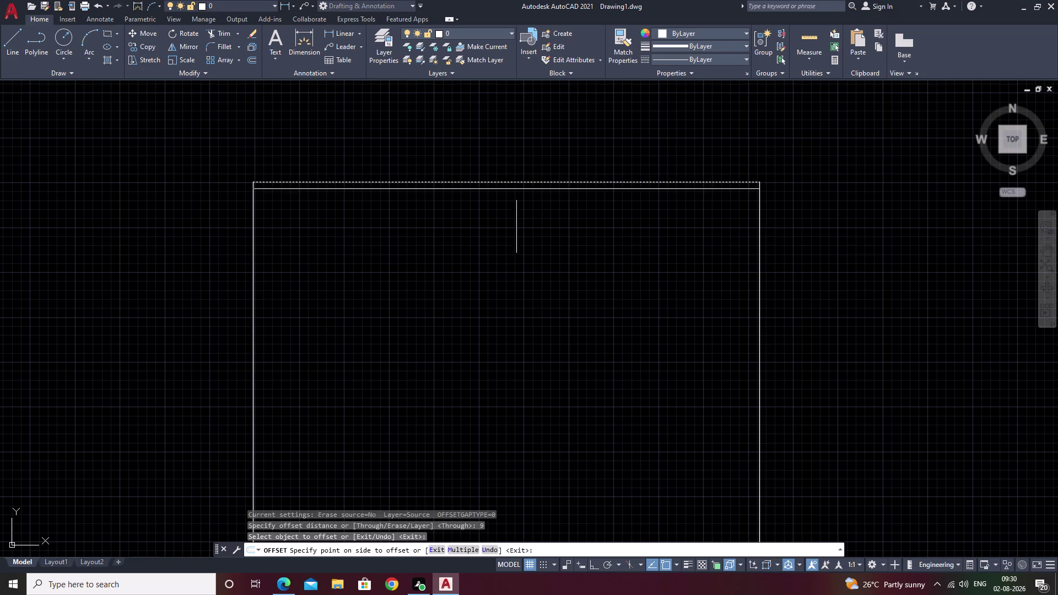
click(515, 241)
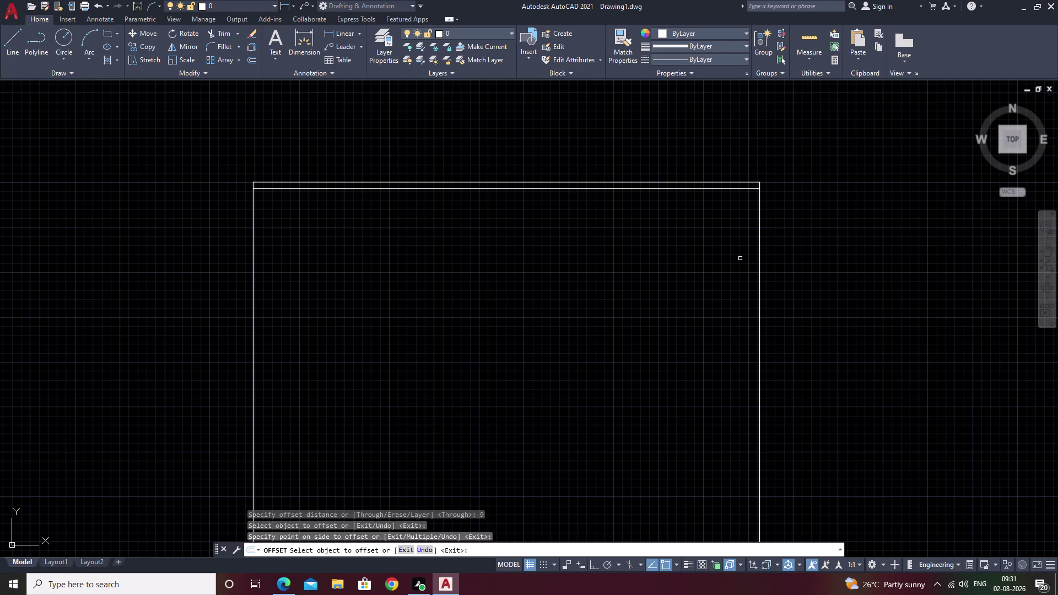
key(Escape)
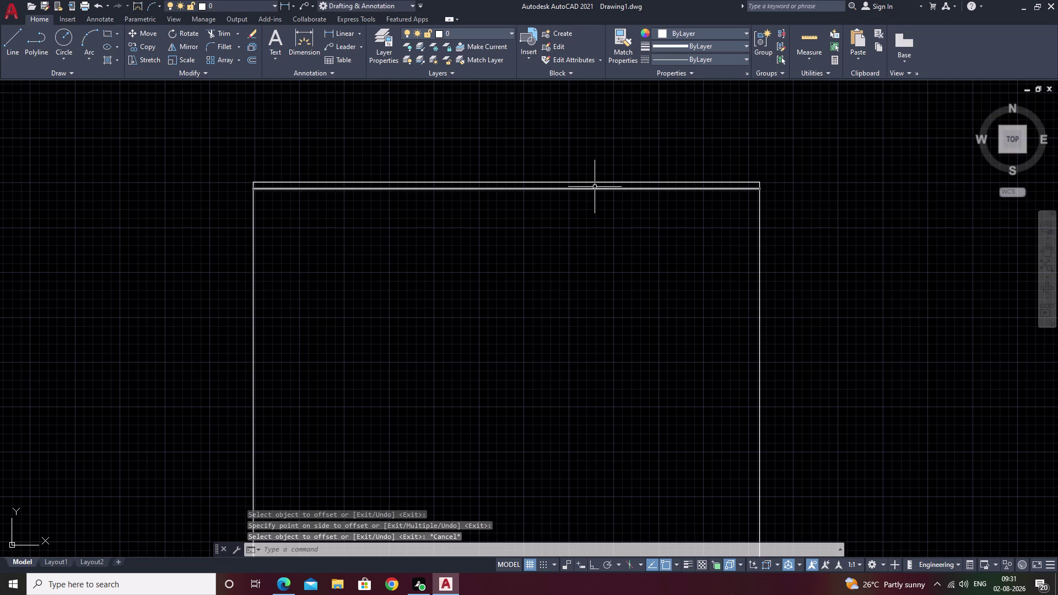
click(595, 186)
key(Escape)
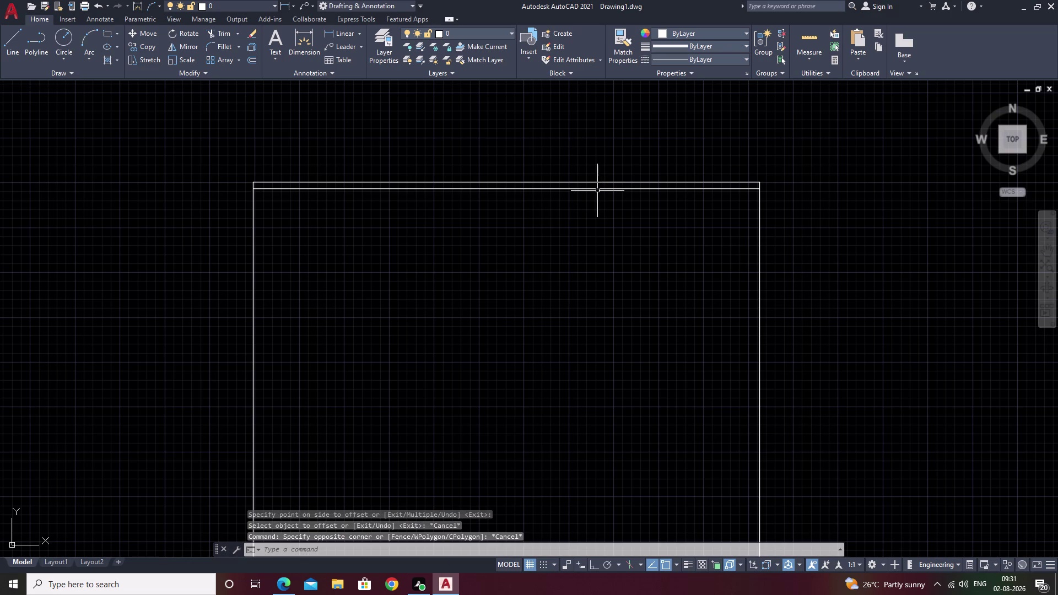
click(597, 189)
text(E)
key(space)
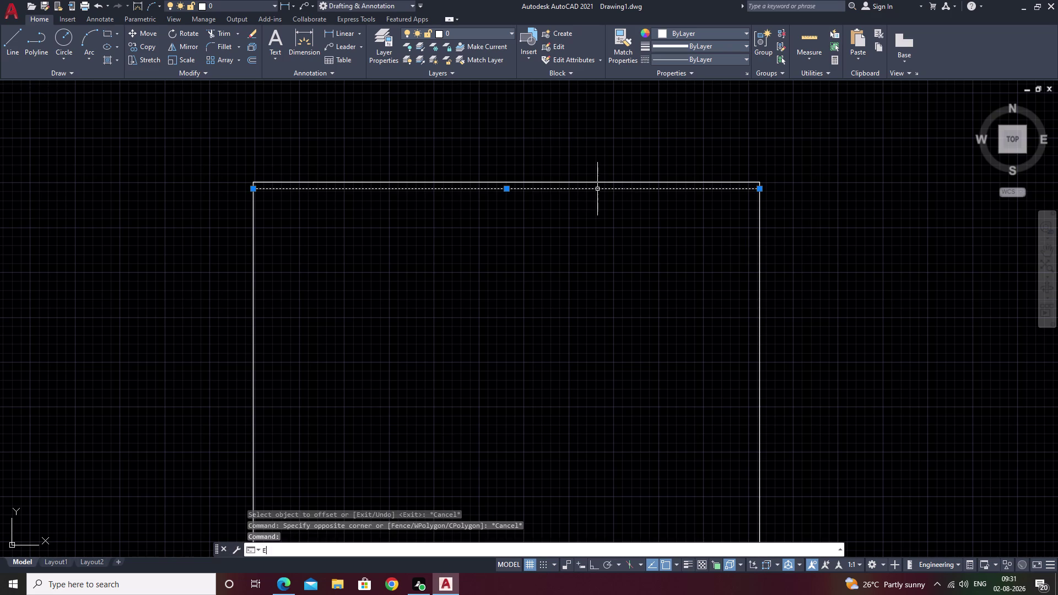
key(Escape)
text(O)
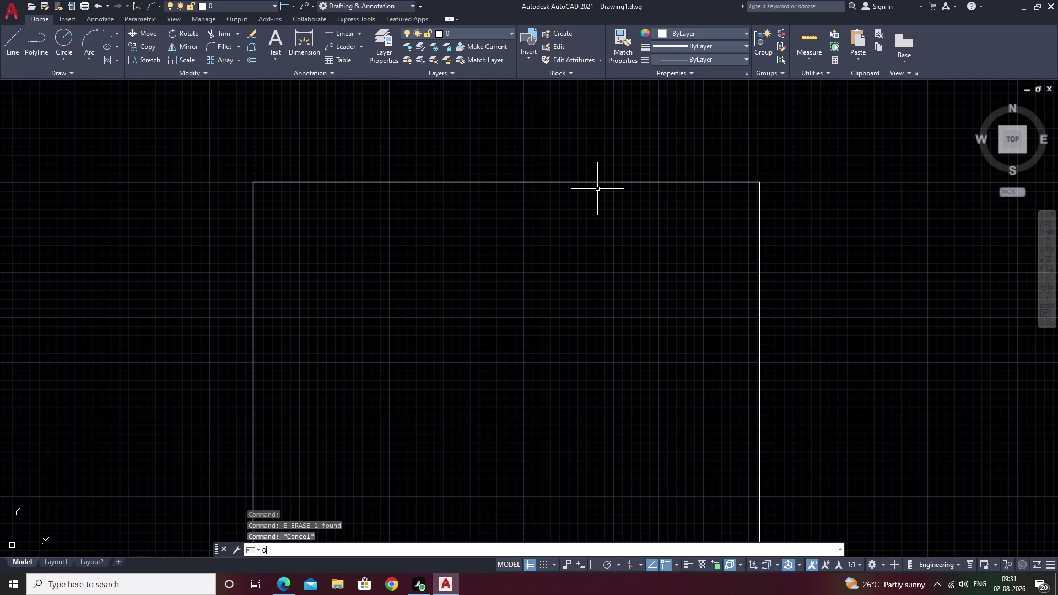
key(space)
key(Escape)
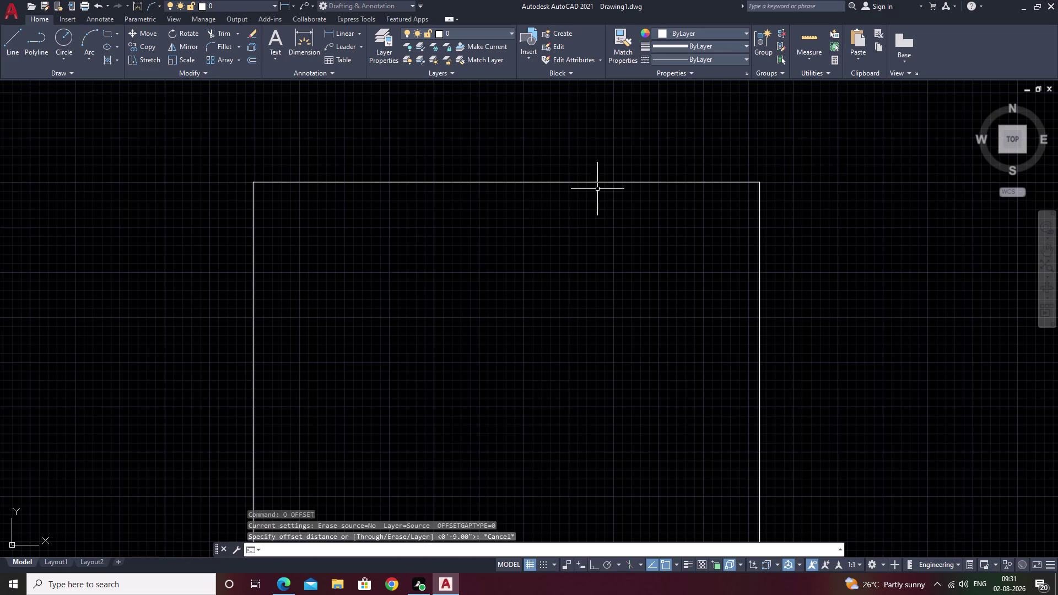
click(761, 248)
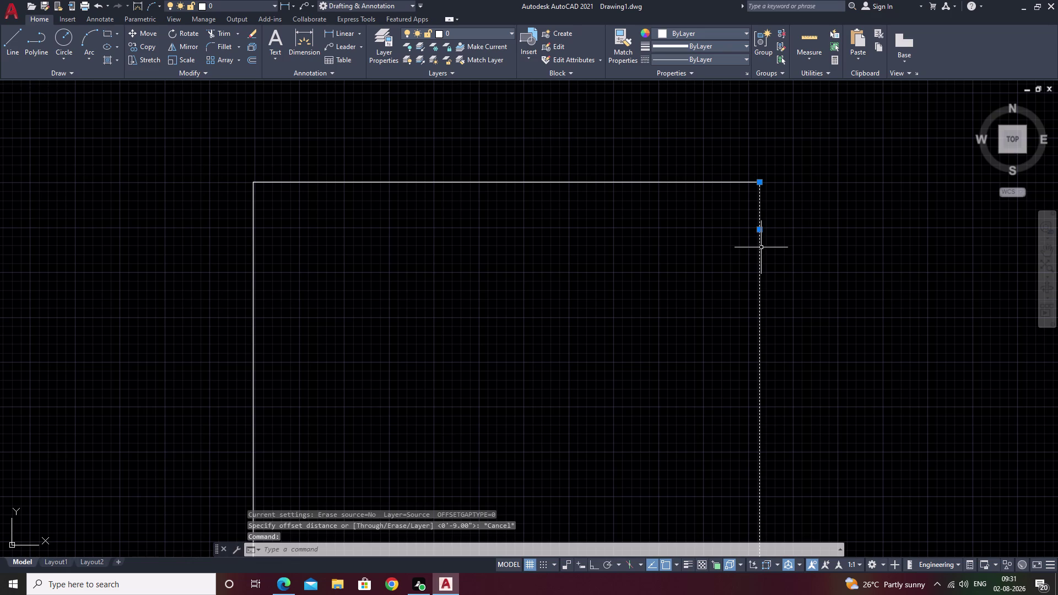
click(683, 183)
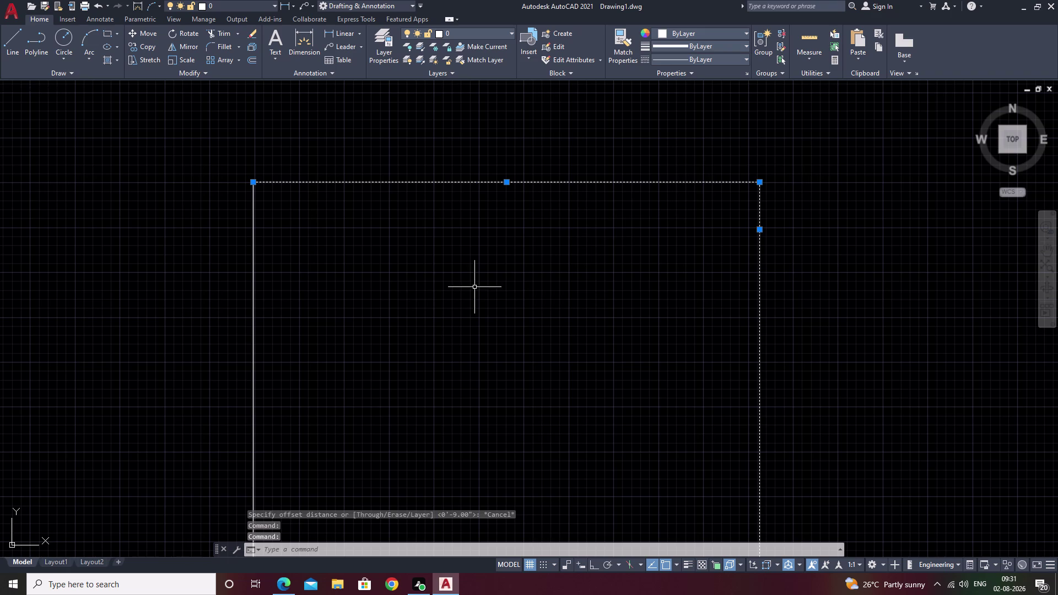
click(252, 307)
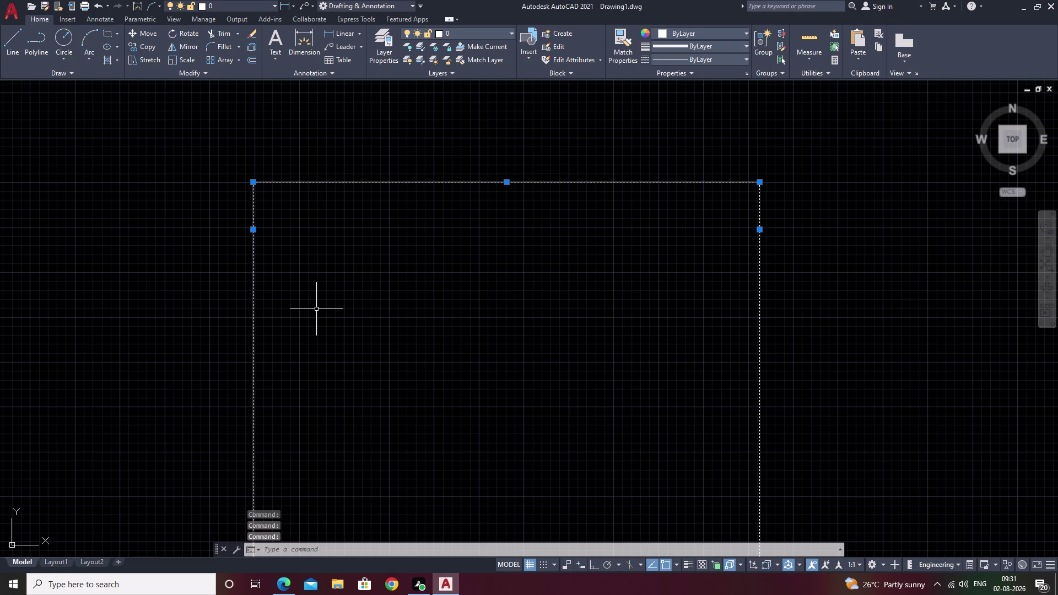
text(J)
key(space)
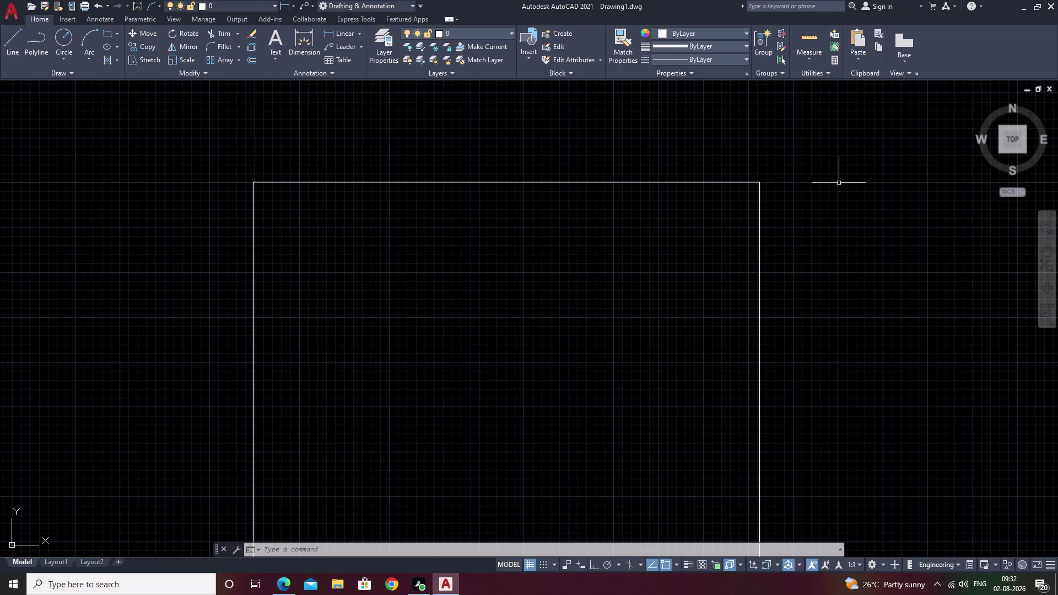
Offset the top and right wall lines 9" inward.
key(o)
key(space)
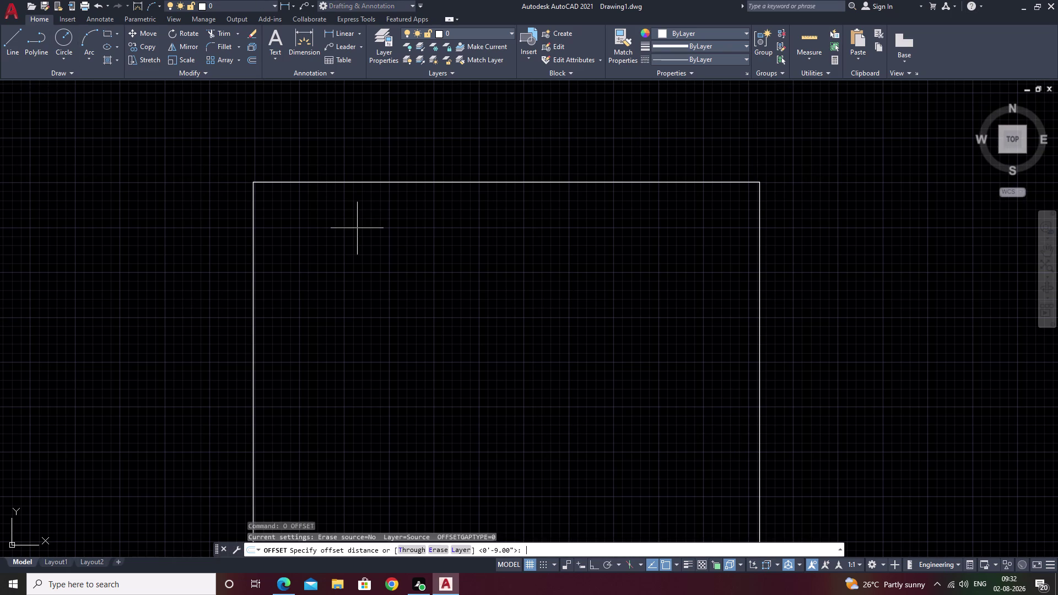
key(space)
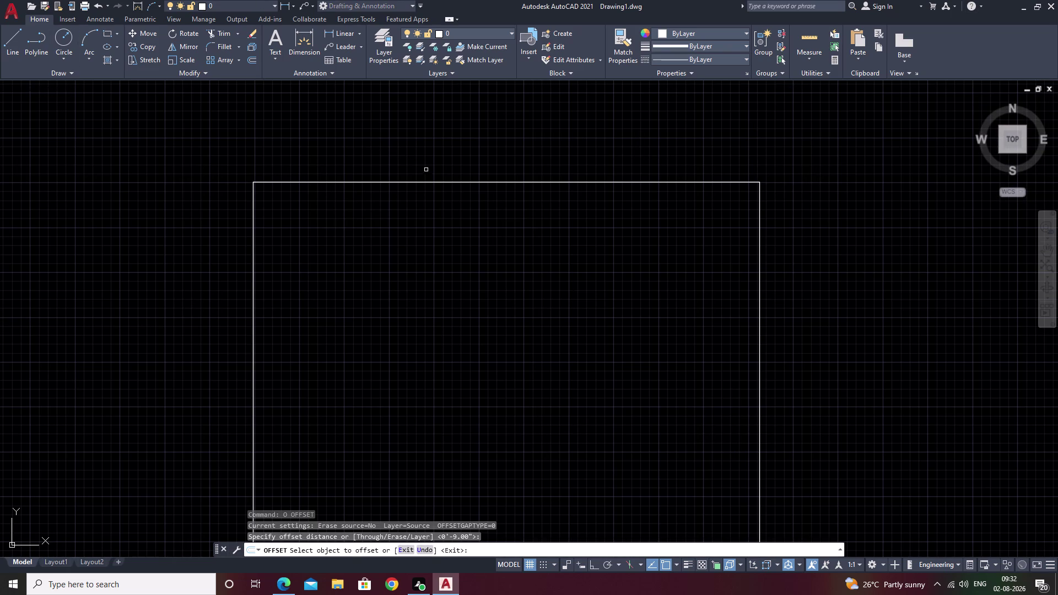
click(428, 183)
click(432, 266)
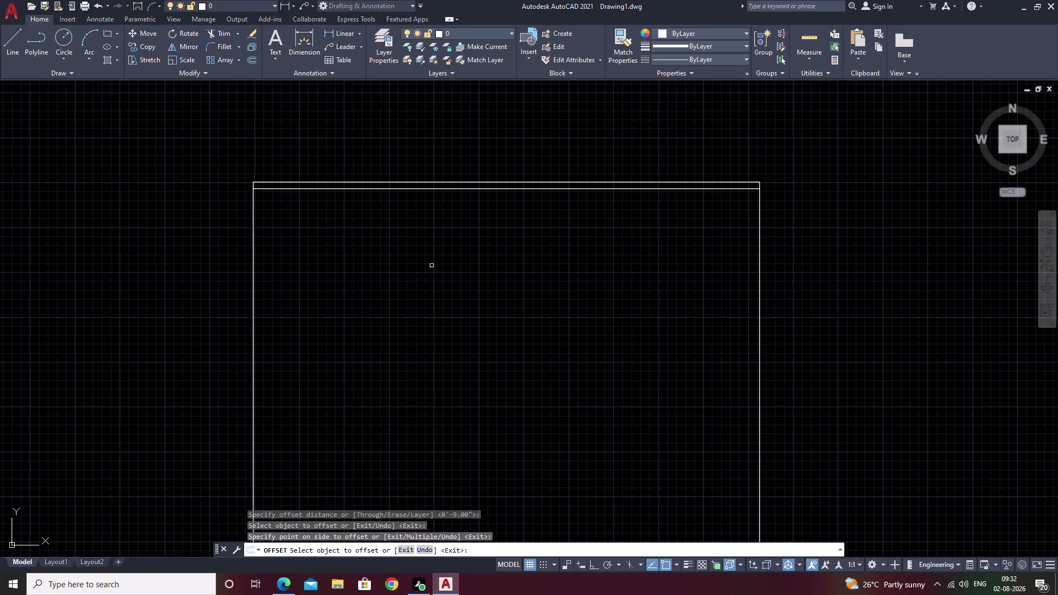
key(space)
key(space)
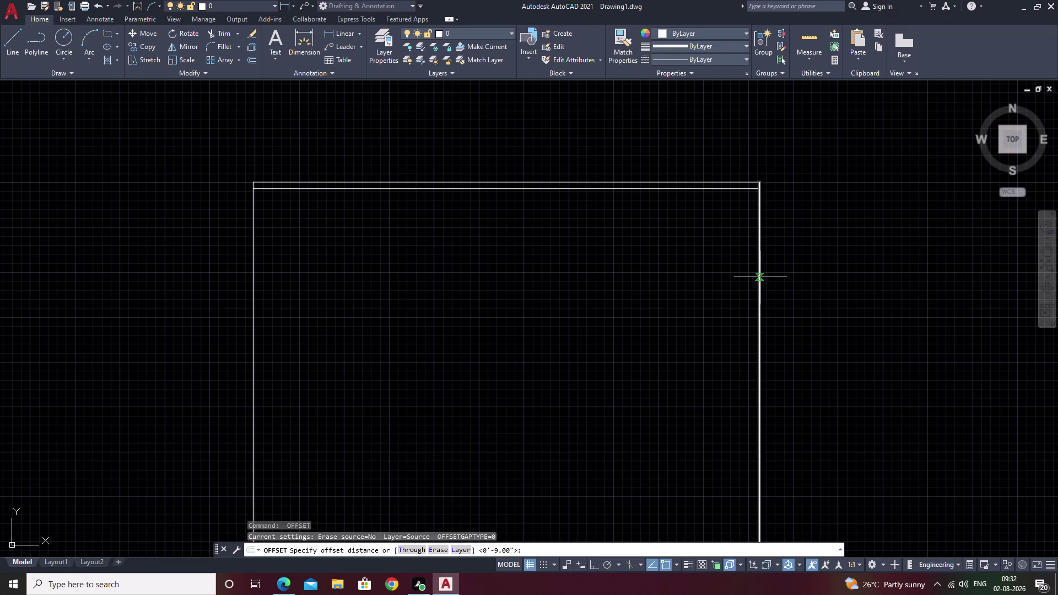
key(space)
click(759, 278)
click(718, 285)
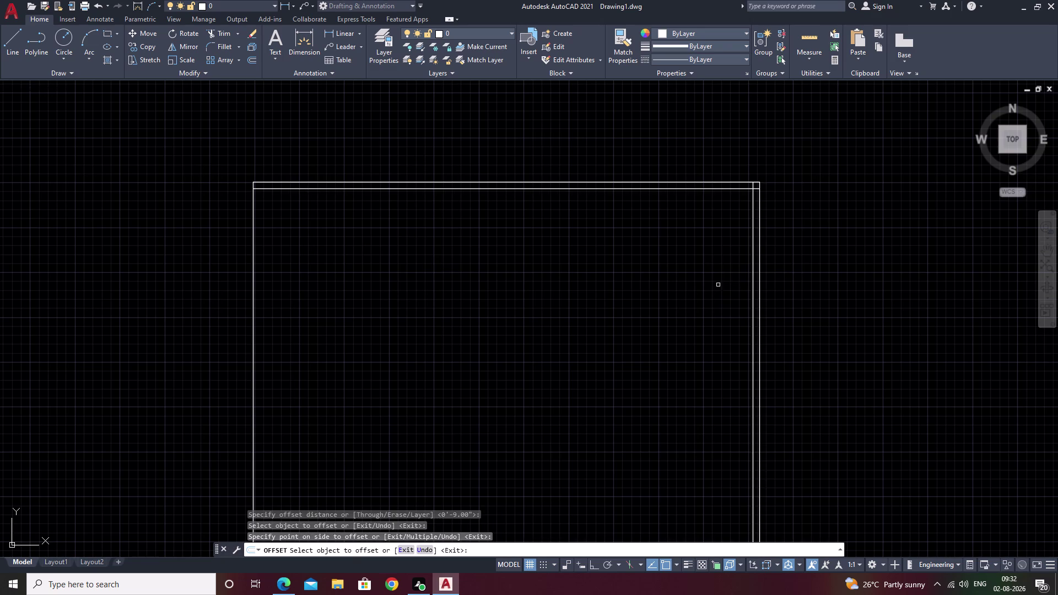
key(space)
Offset the left wall line 9" inward.
key(space)
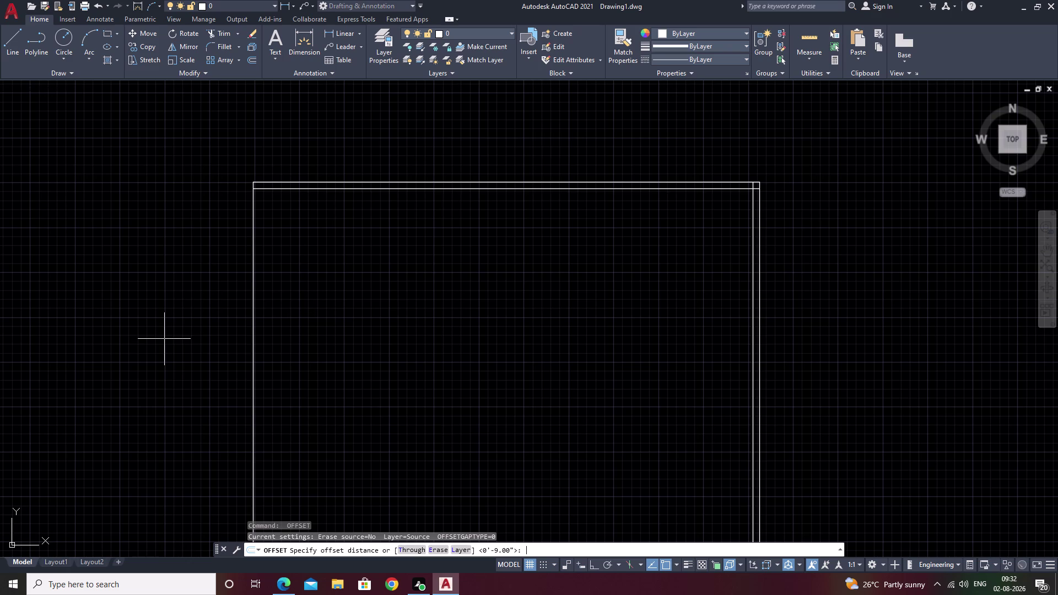
key(space)
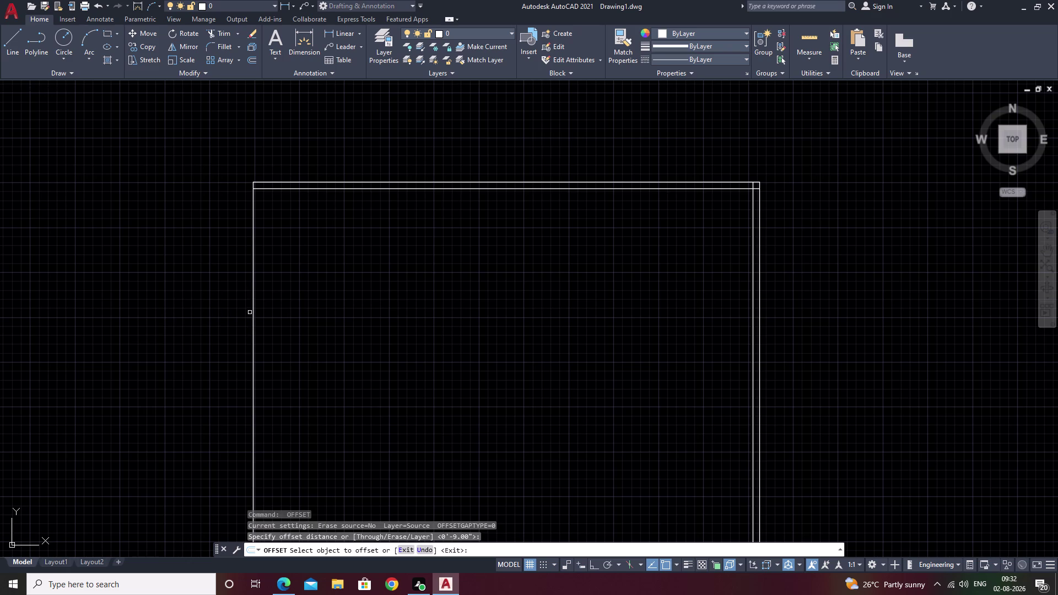
click(252, 312)
click(323, 311)
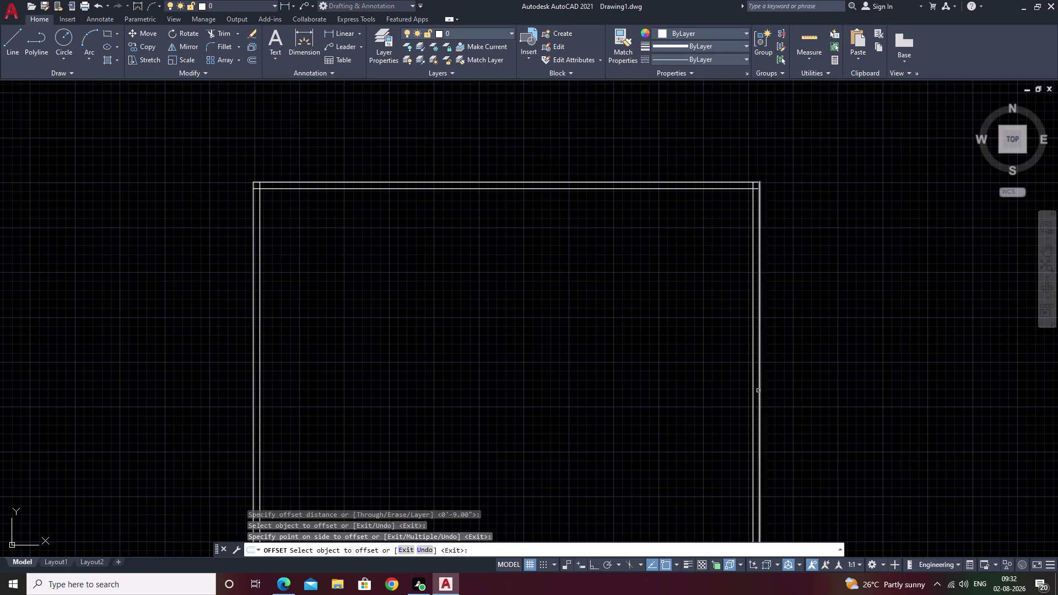
key(Escape)
scroll(up, 3)
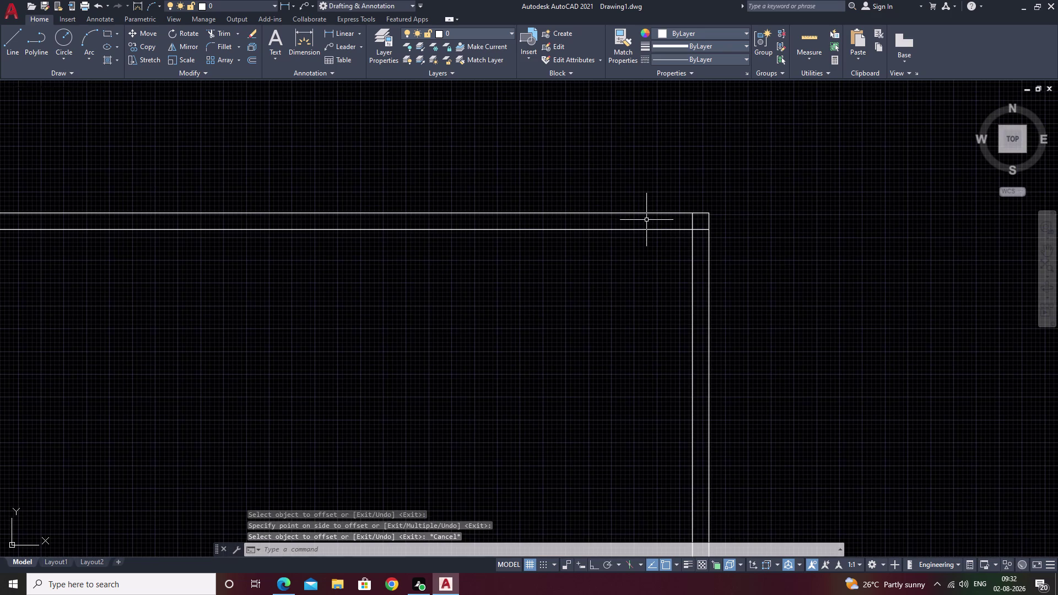
Trim the overhanging wall line ends at the top-right corner with TR.
text(TR)
key(space)
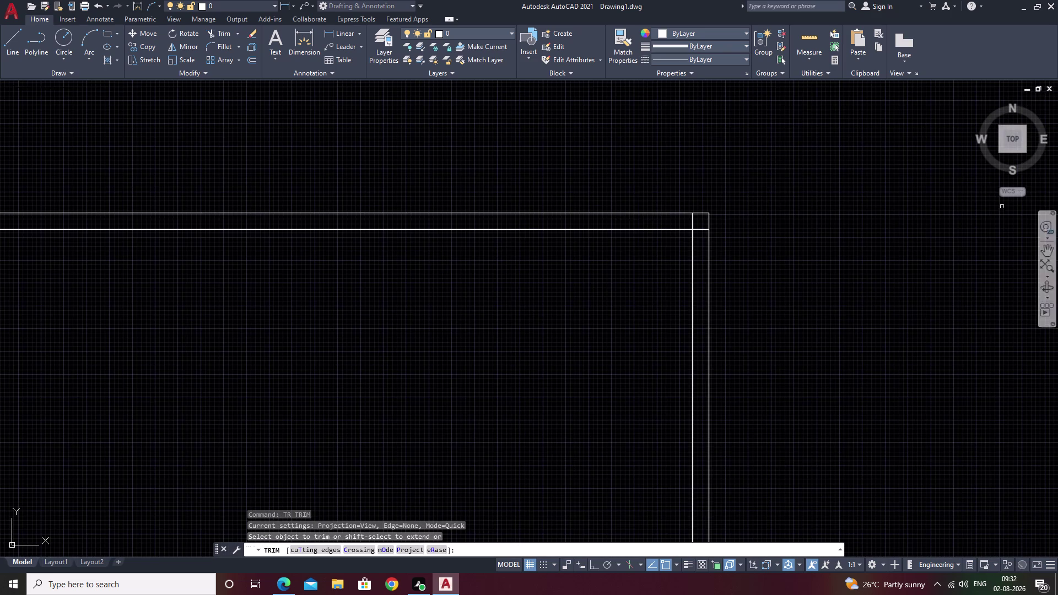
scroll(up, 3)
click(634, 182)
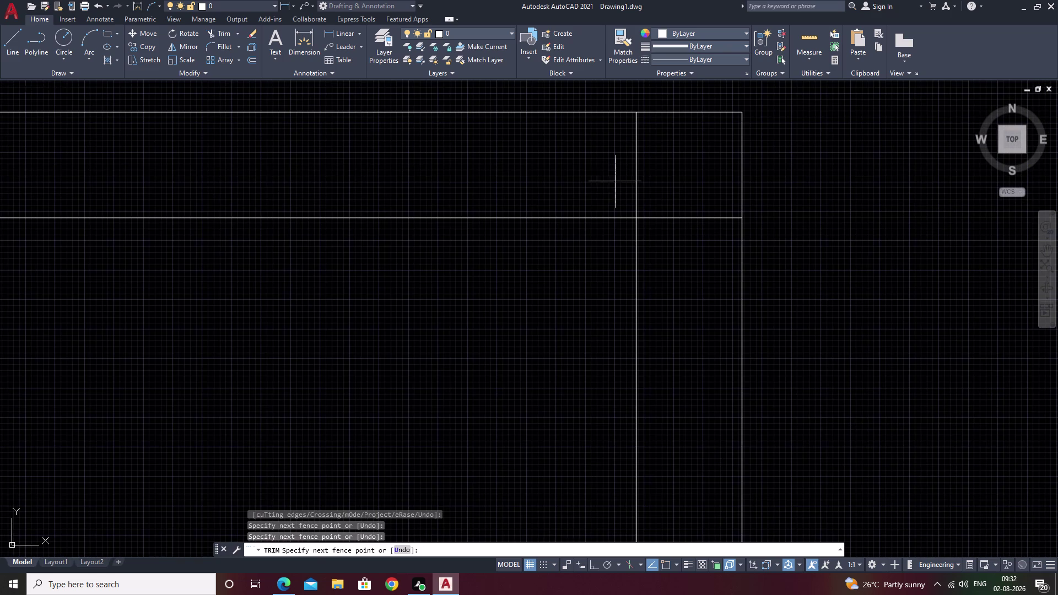
scroll(down, 3)
key(Escape)
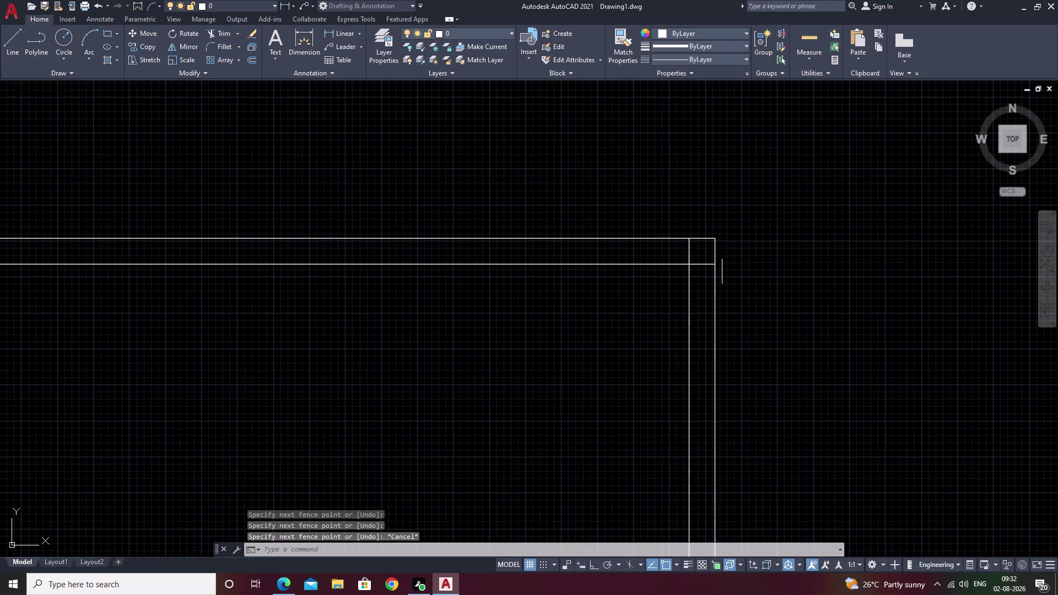
key(space)
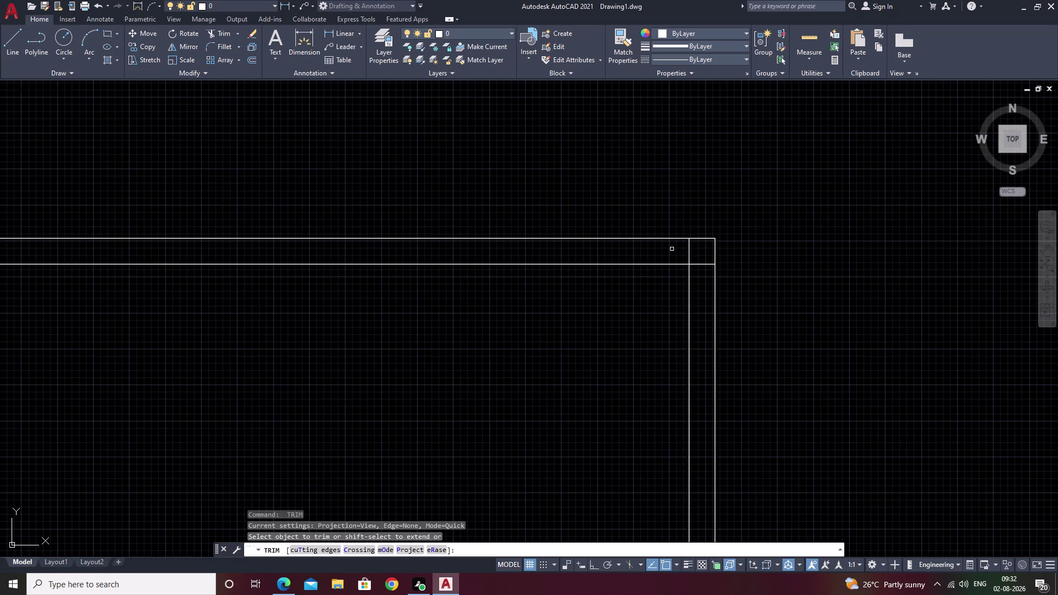
drag(681, 249, 696, 251)
drag(699, 264, 699, 271)
scroll(down, 3)
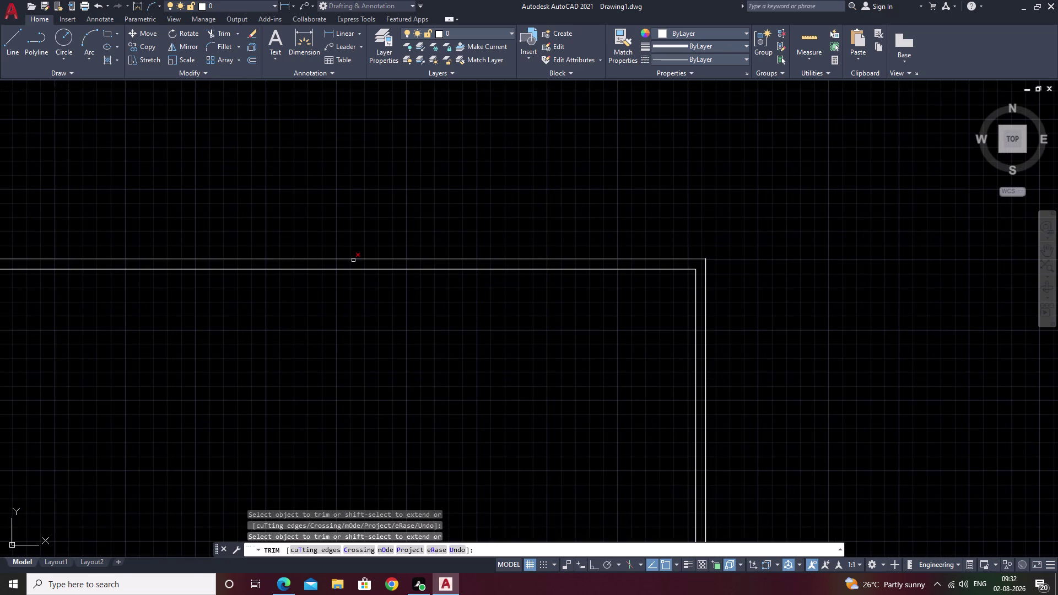
key(Escape)
Trim the crossing line ends at the top-left corner so the walls meet.
middle_drag(345, 257, 912, 243)
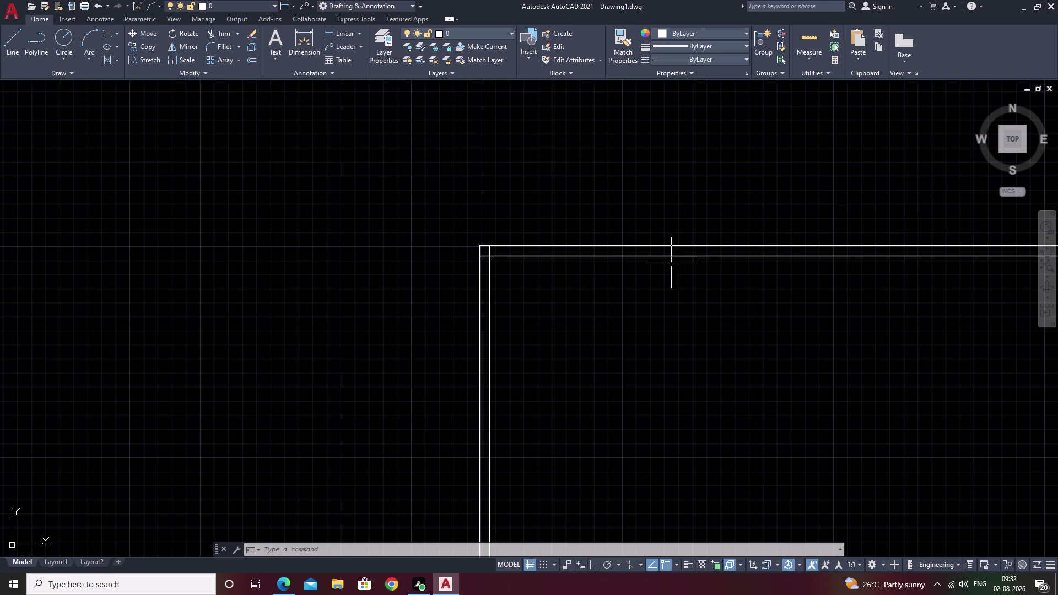
scroll(up, 3)
key(space)
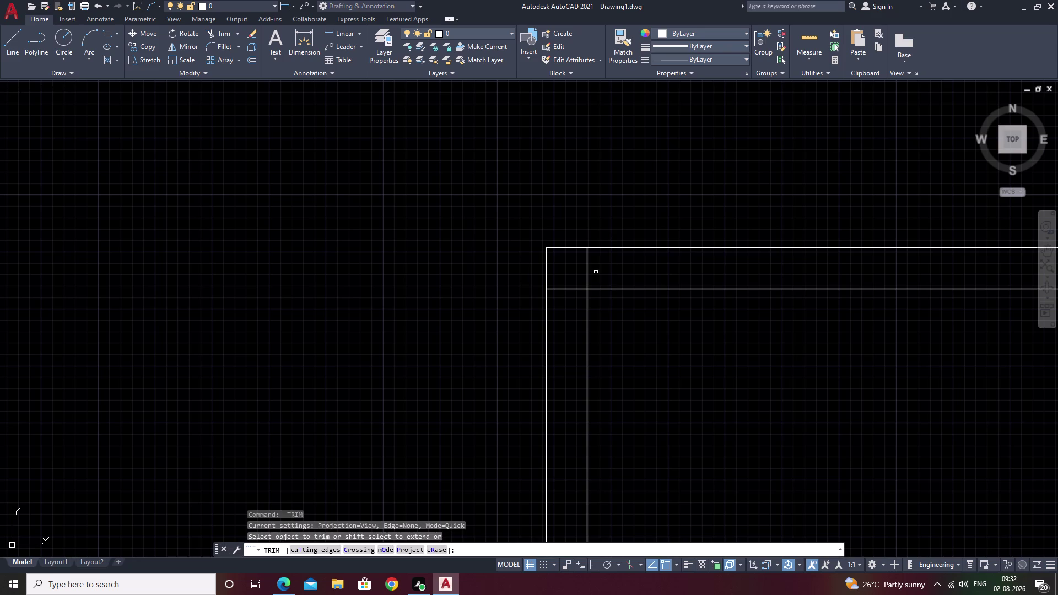
drag(596, 271, 592, 270)
drag(590, 271, 567, 303)
drag(562, 309, 588, 257)
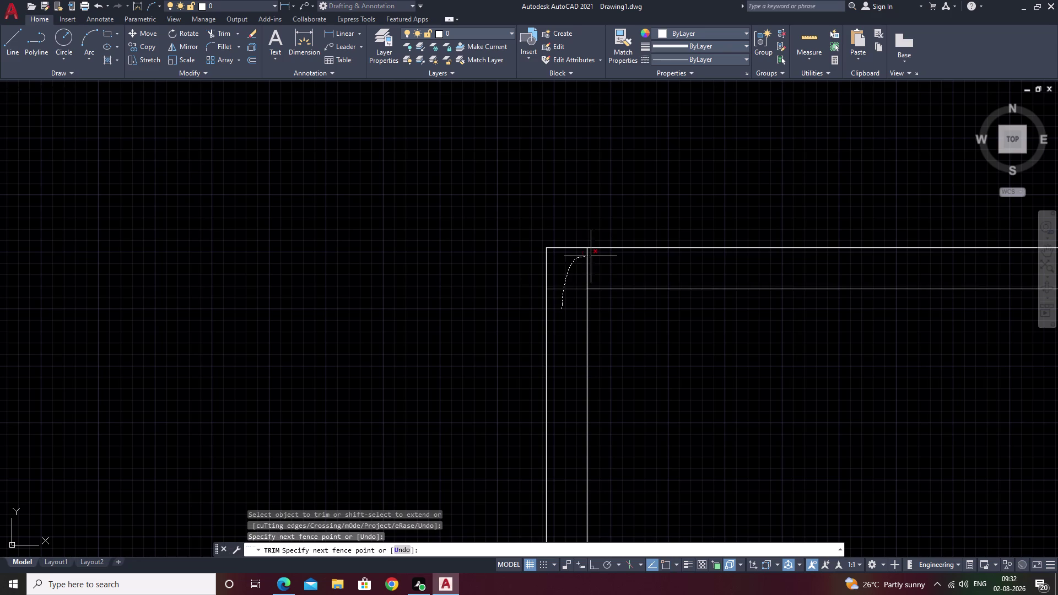
drag(588, 257, 607, 259)
scroll(down, 3)
middle_drag(804, 326, 564, 314)
key(Escape)
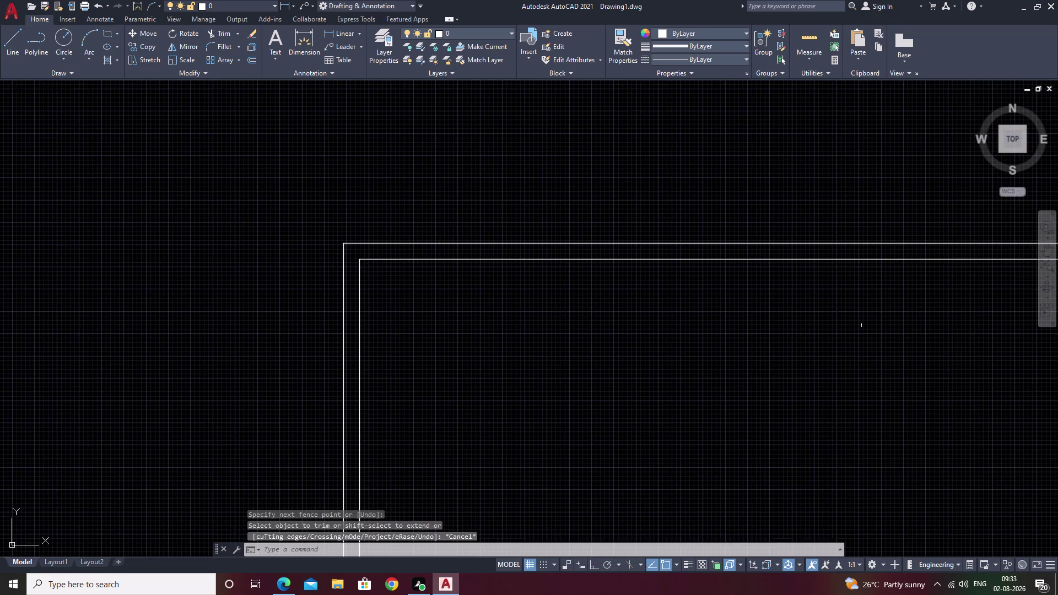
Pan and zoom to bring the full double-walled outline into view.
scroll(down, 3)
middle_drag(875, 341, 482, 297)
scroll(up, 3)
middle_drag(476, 284, 611, 151)
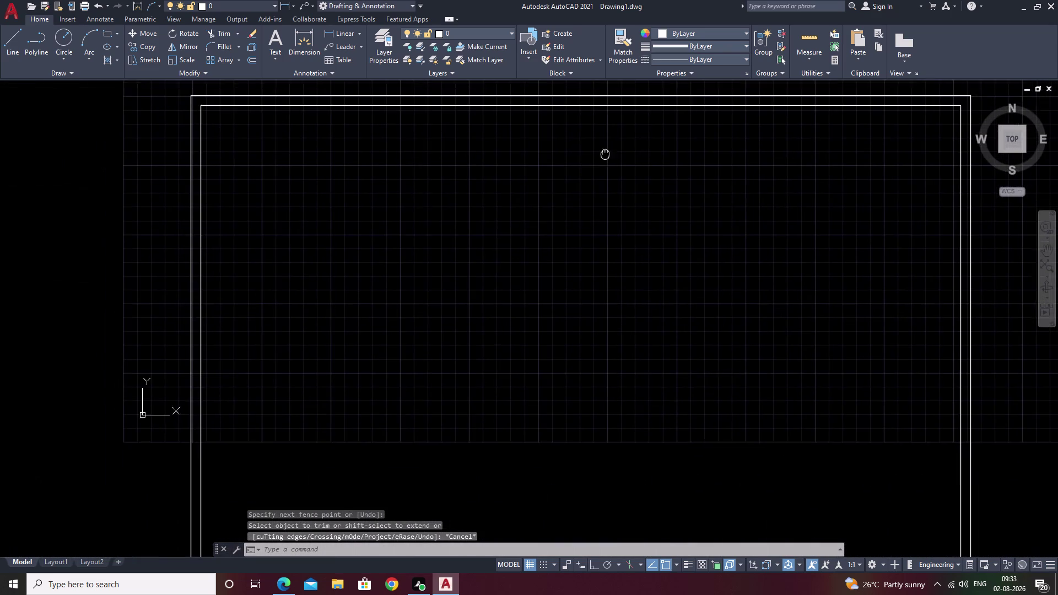
middle_drag(611, 151, 605, 154)
middle_drag(585, 161, 554, 237)
middle_drag(507, 238, 529, 200)
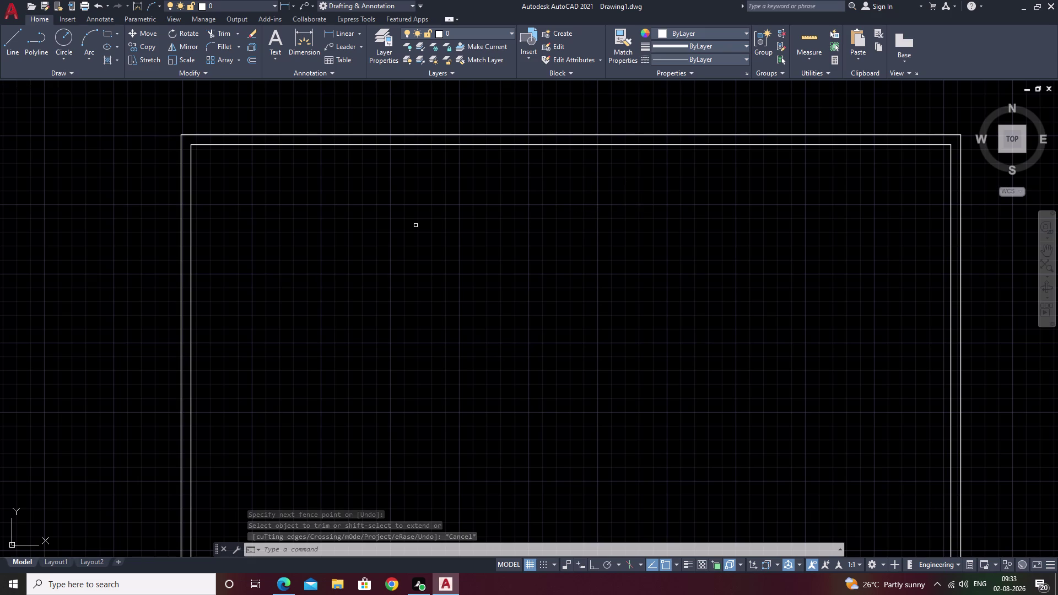
middle_drag(398, 183, 395, 206)
click(340, 30)
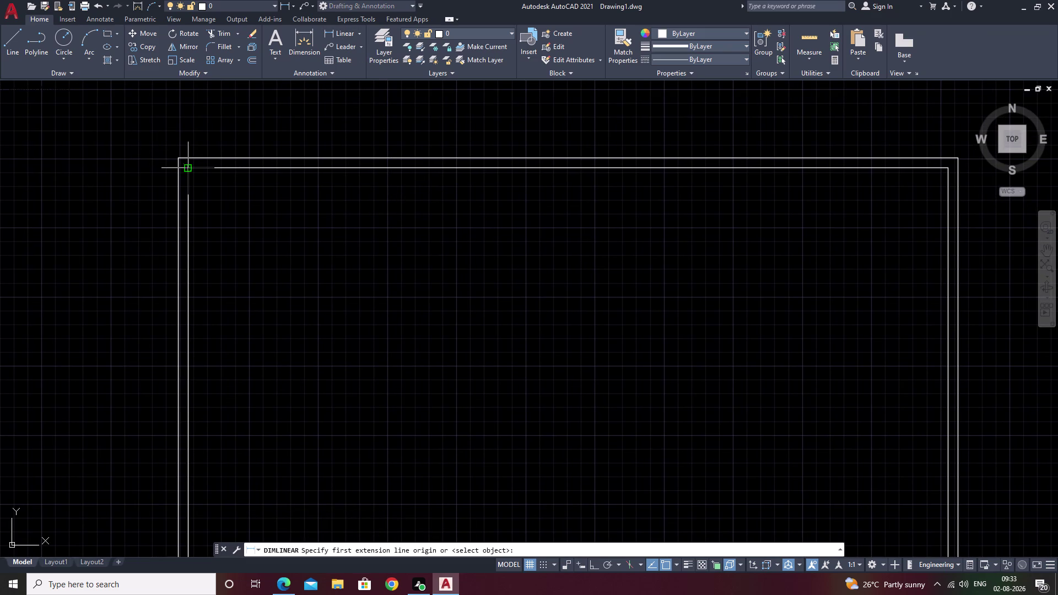
click(176, 155)
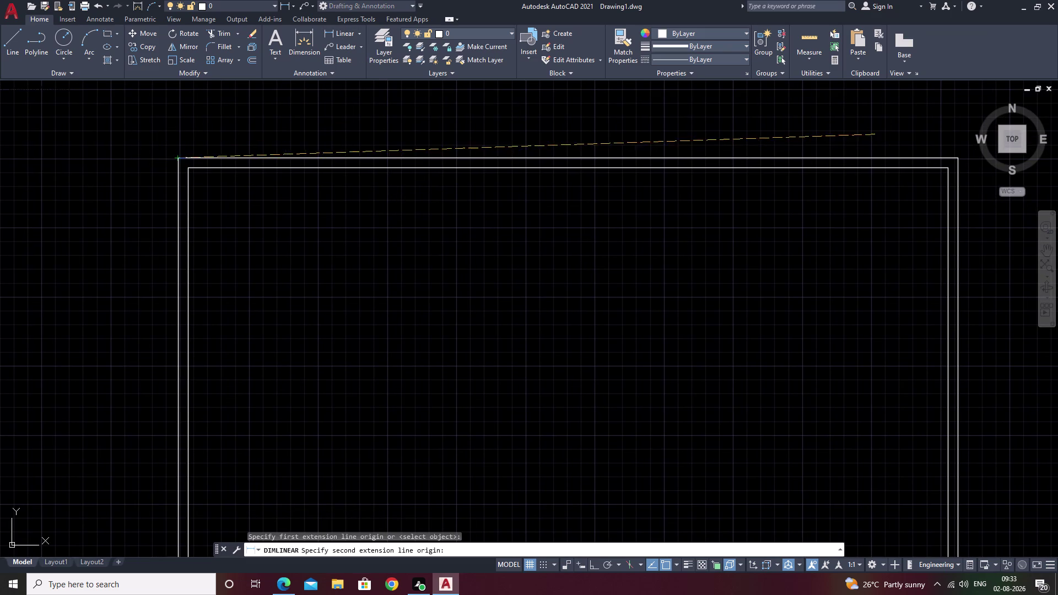
click(961, 159)
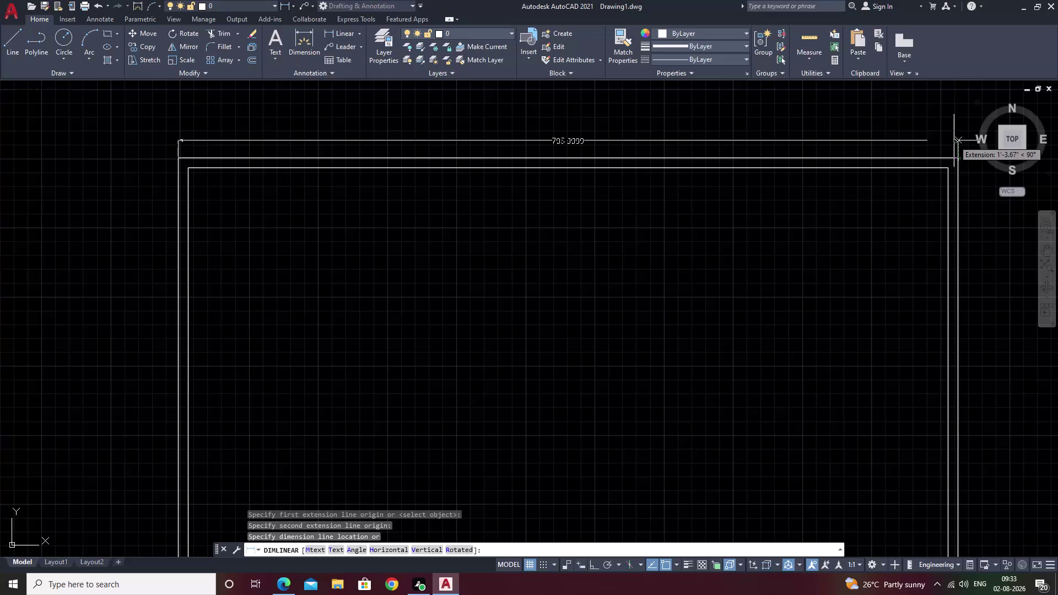
click(954, 140)
scroll(up, 3)
scroll(down, 3)
key(Escape)
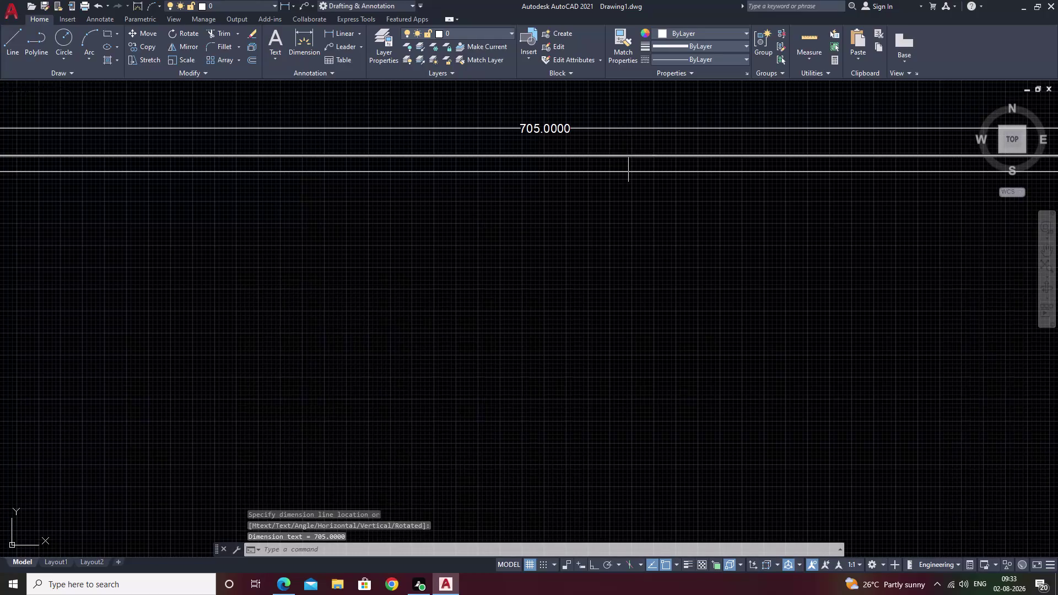
click(617, 127)
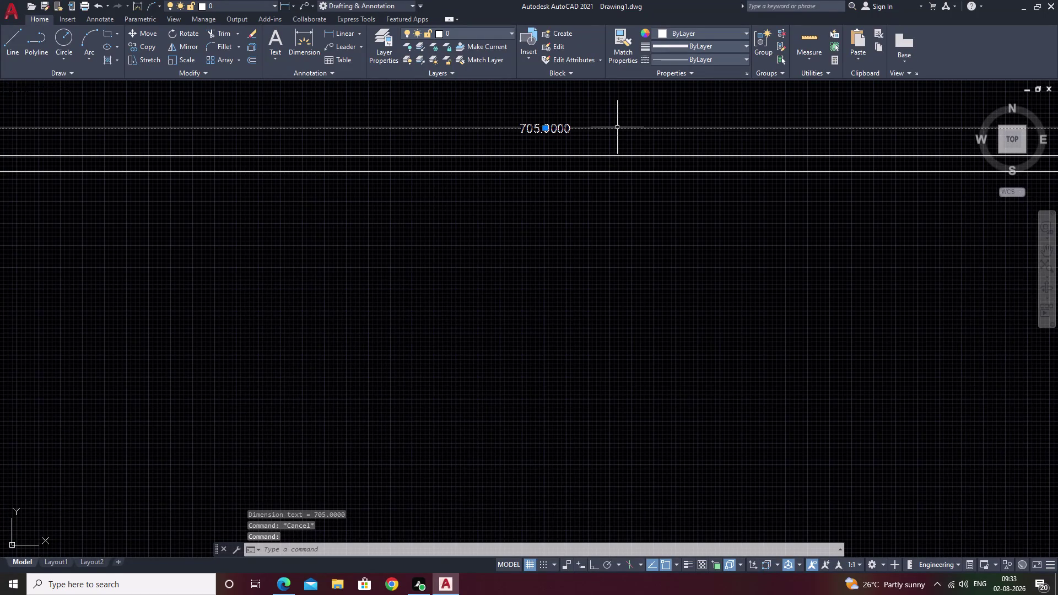
text(E)
key(space)
key(f)
key(BackSpace)
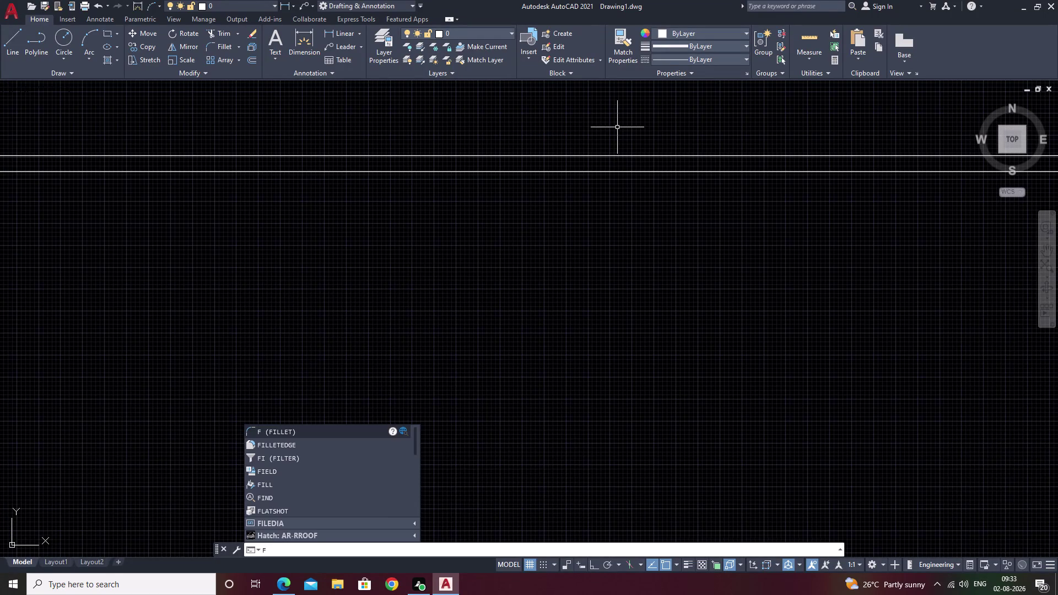
key(s)
key(BackSpace)
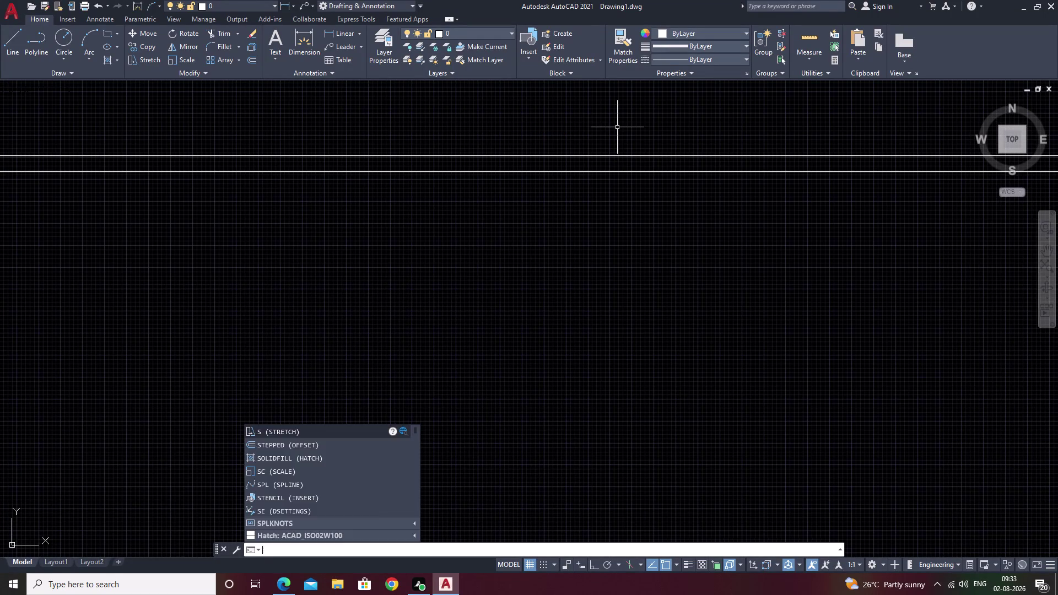
text(D)
Set Standard style primary units to Engineering with 0'-0.00" precision.
key(space)
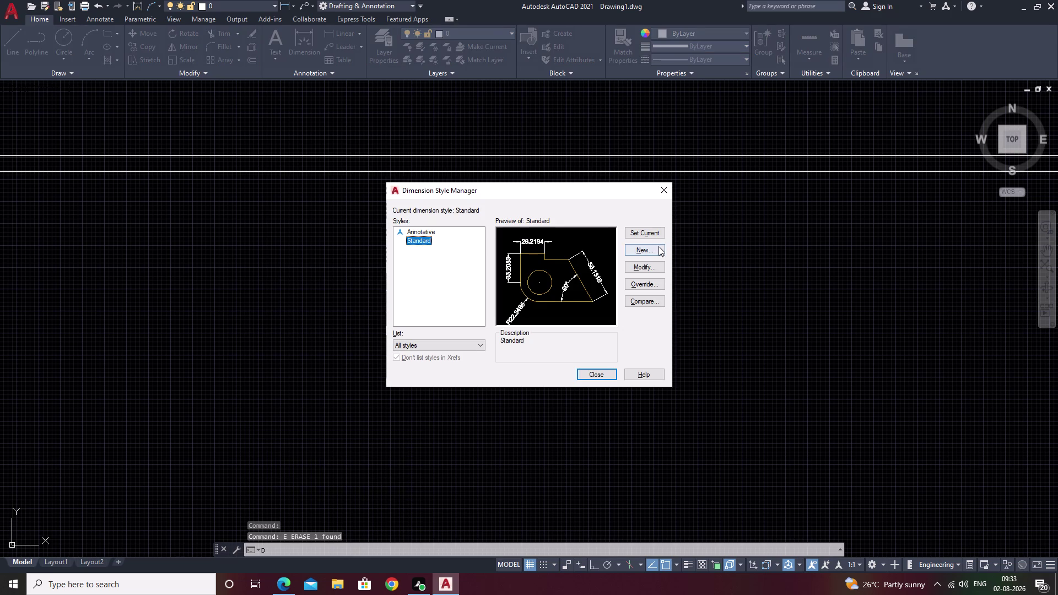
click(650, 268)
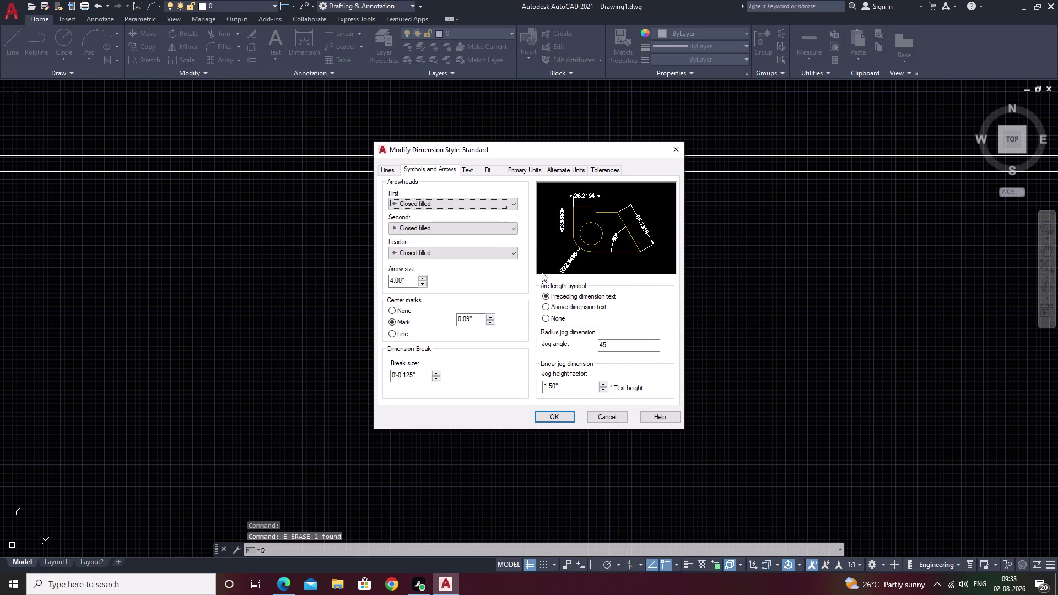
click(534, 171)
click(500, 208)
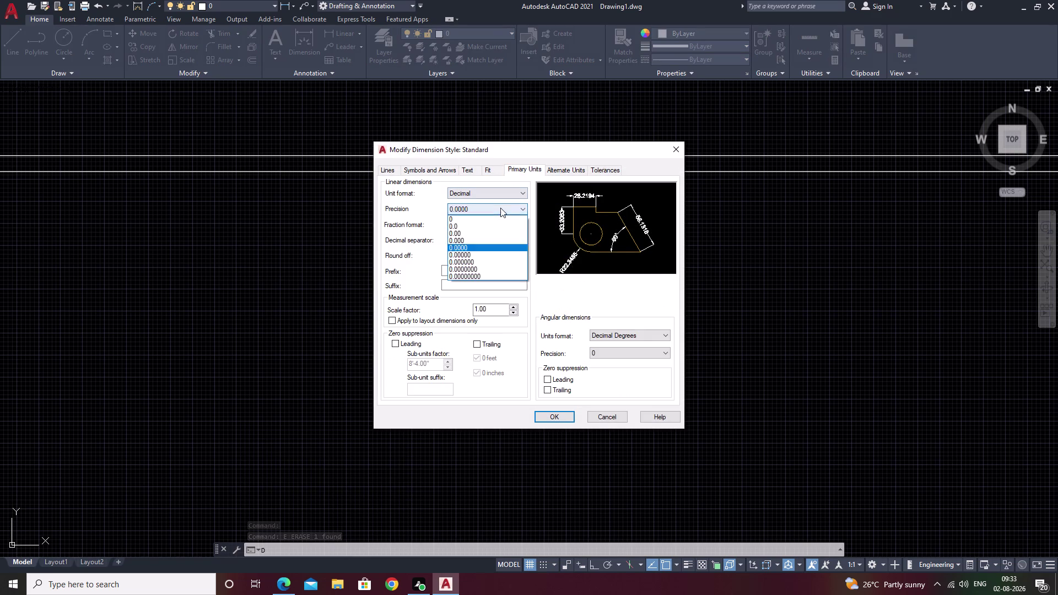
click(476, 240)
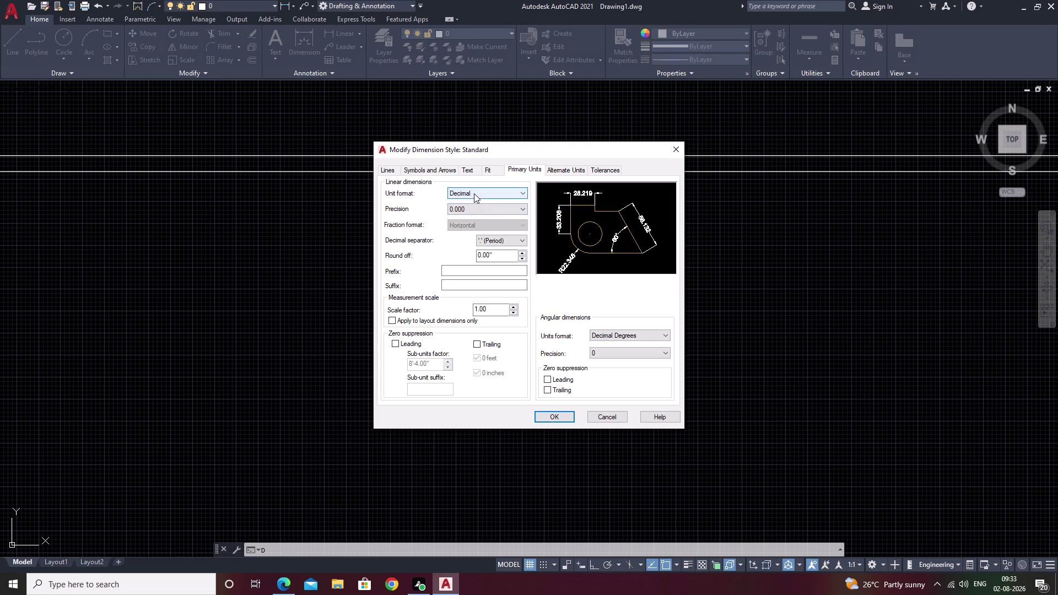
click(522, 194)
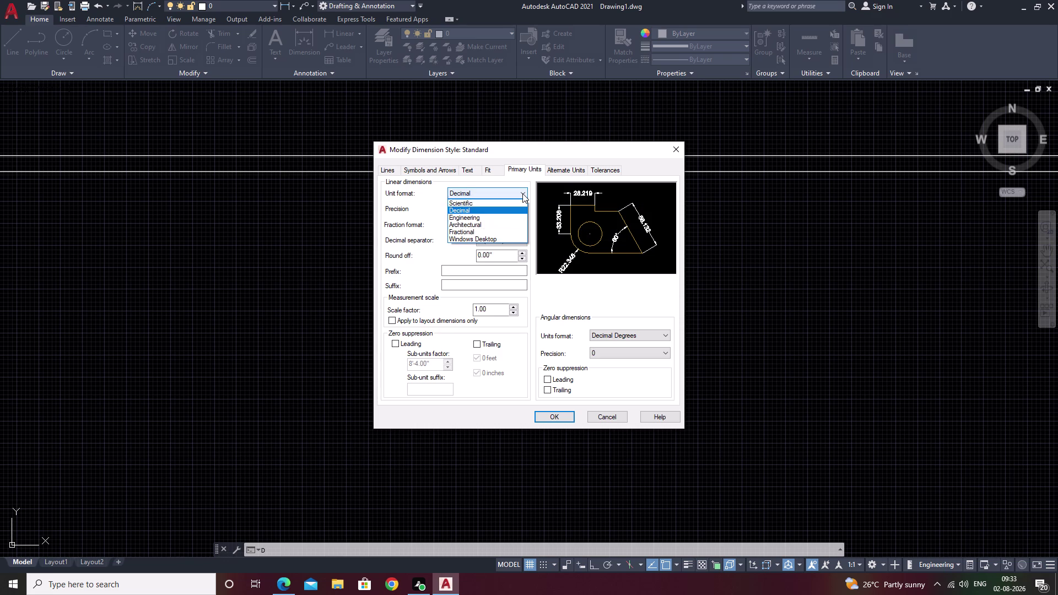
click(498, 217)
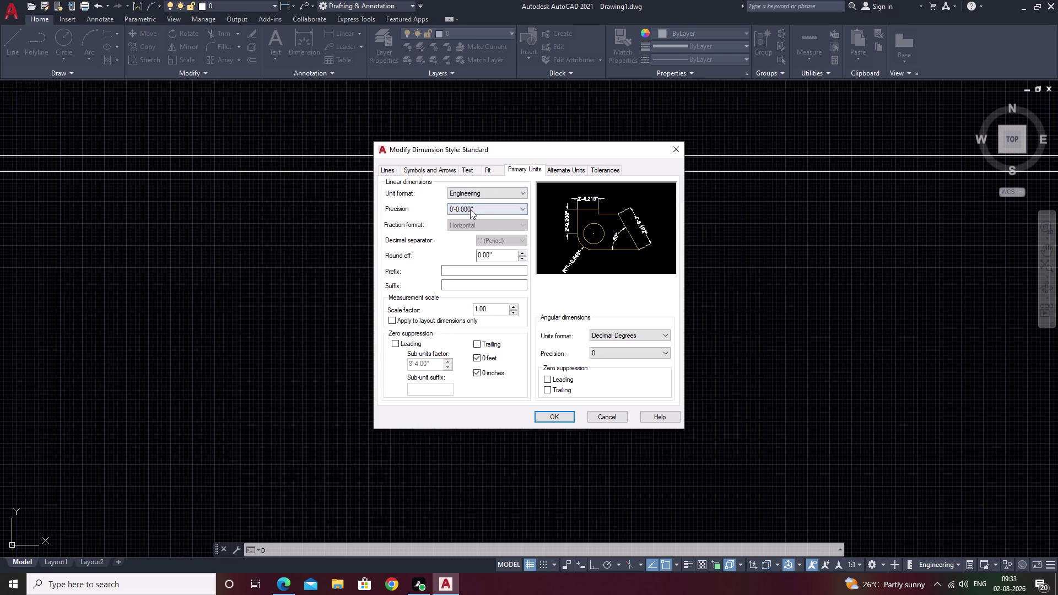
click(470, 209)
double_click(469, 232)
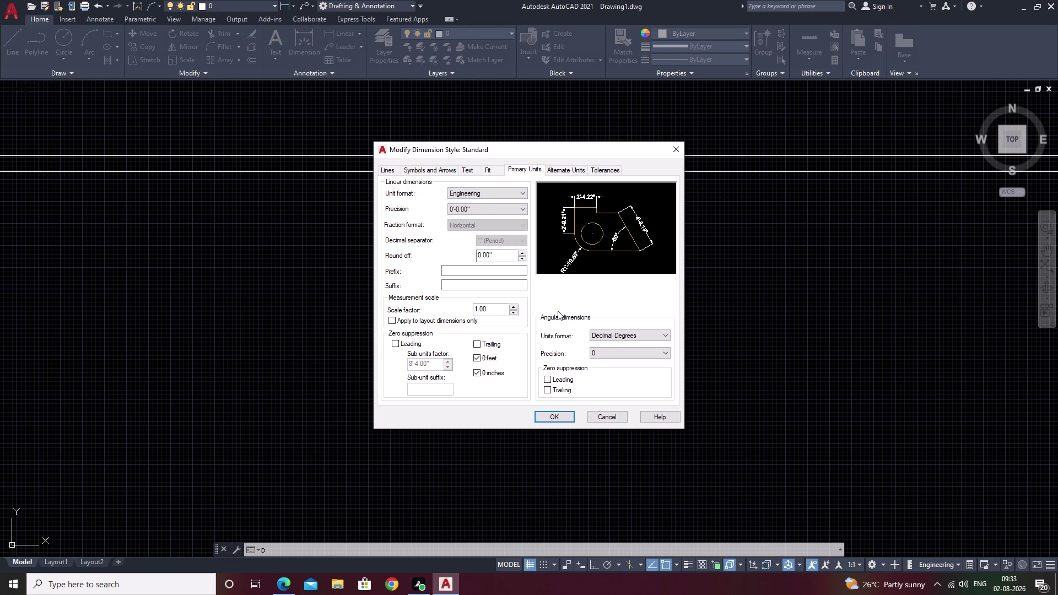
Confirm the unit changes and close the Dimension Style Manager.
click(557, 415)
scroll(down, 3)
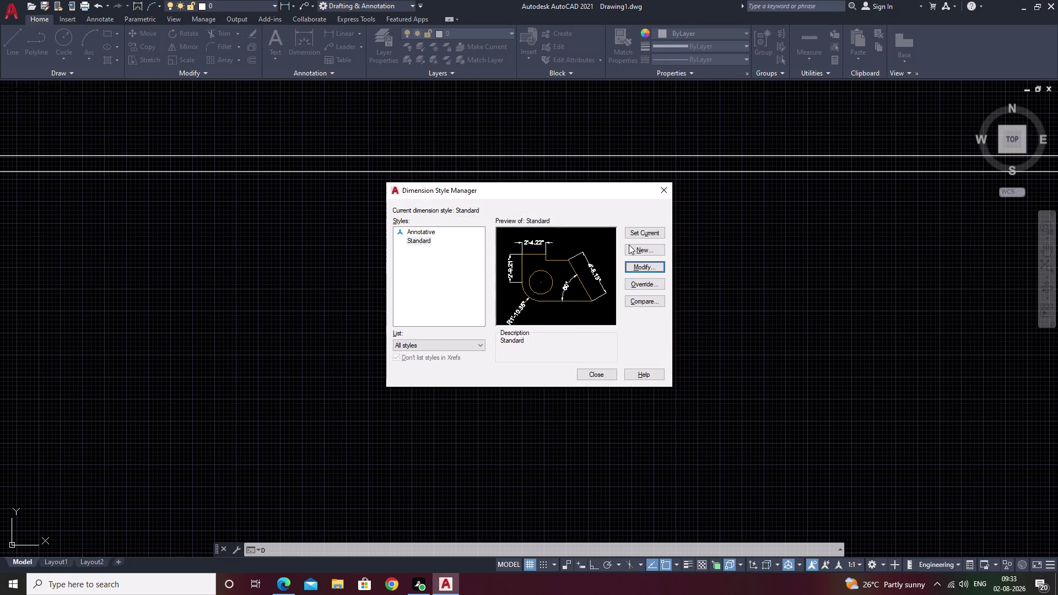
click(638, 232)
scroll(down, 3)
click(659, 188)
scroll(down, 3)
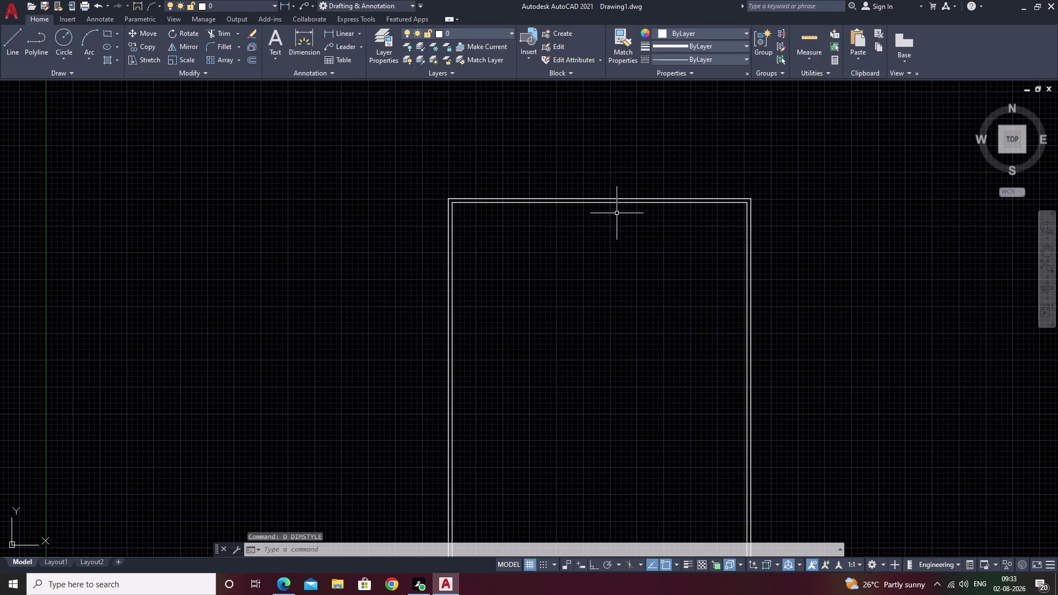
Place a linear dimension along the top wall between its outer corners.
text(D)
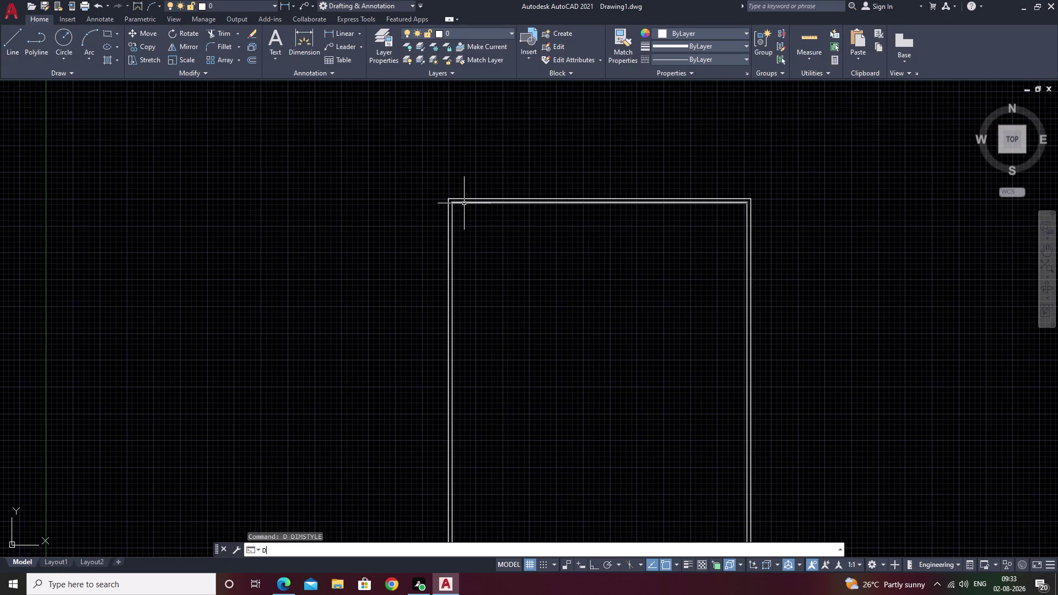
text(LI)
key(space)
scroll(up, 3)
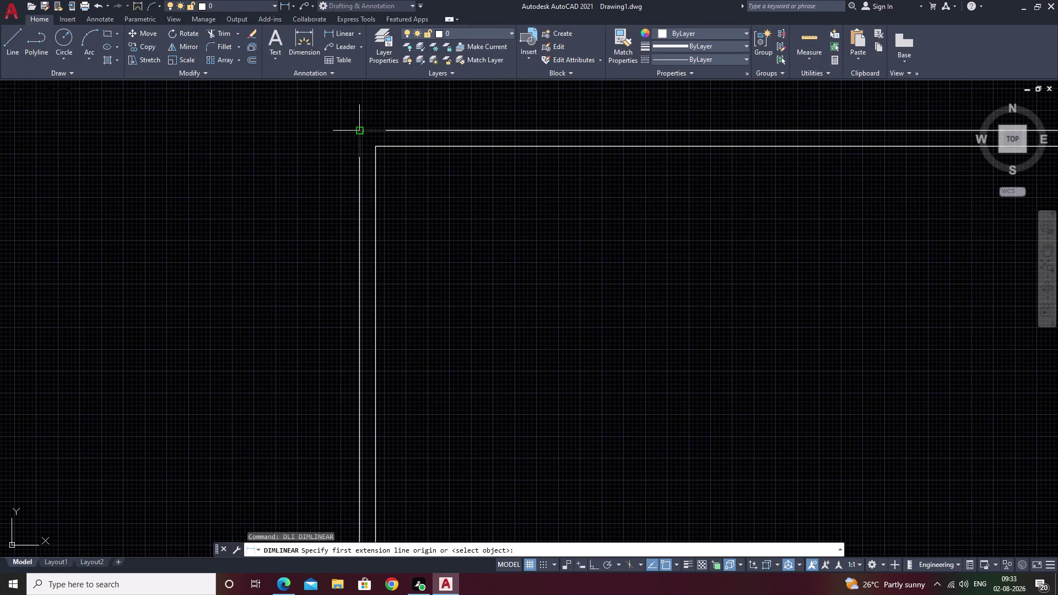
click(361, 130)
middle_drag(668, 196, 118, 327)
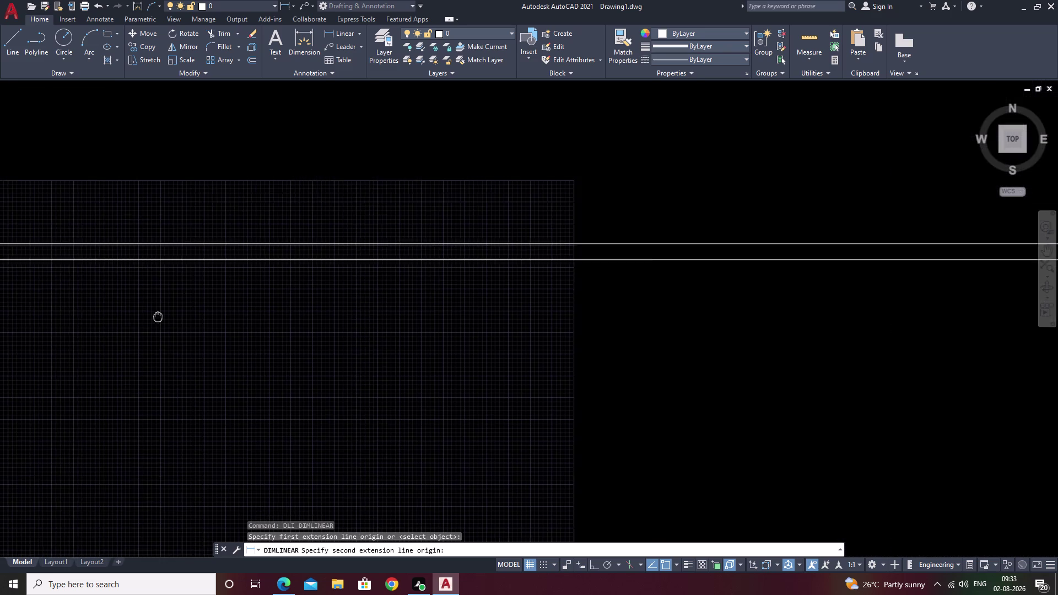
middle_drag(118, 326, 109, 330)
scroll(down, 3)
scroll(up, 3)
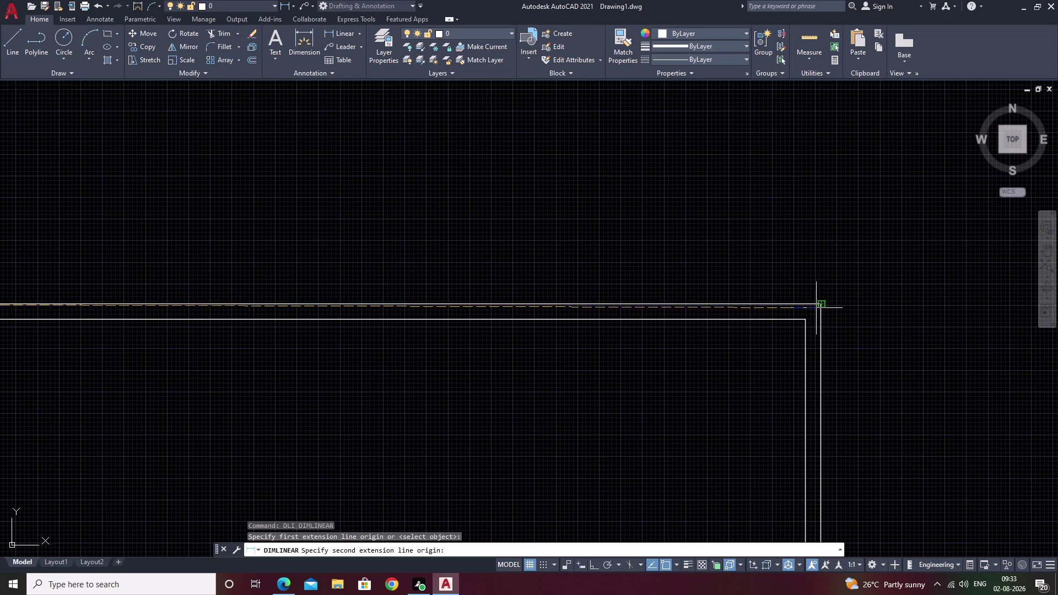
click(821, 304)
click(809, 275)
Pan and zoom around to inspect the 58'-9.00" dimension text.
scroll(down, 3)
middle_drag(390, 282, 393, 278)
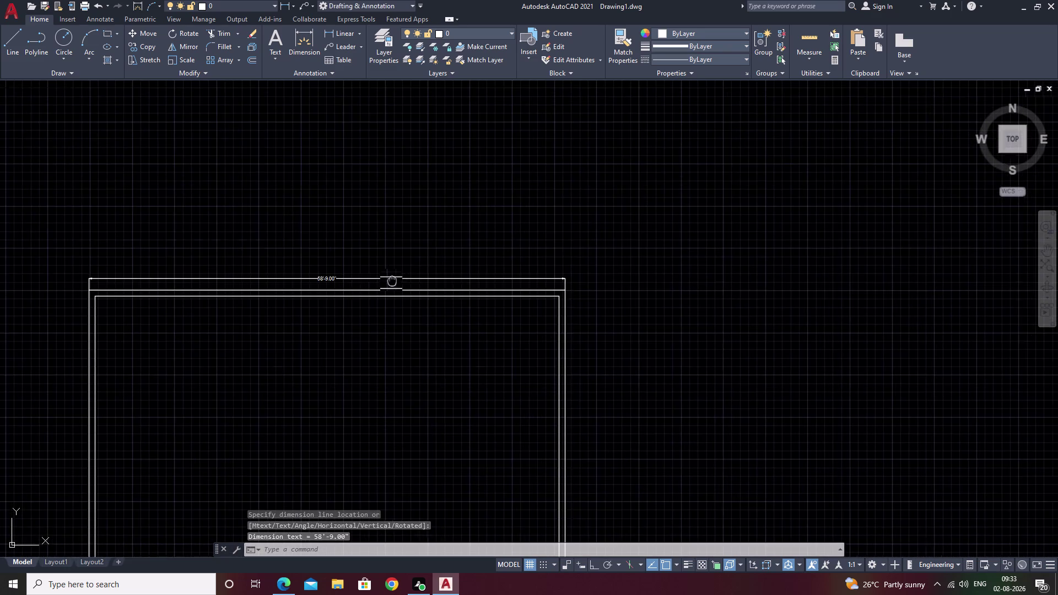
middle_drag(393, 278, 464, 193)
scroll(up, 3)
scroll(up, 3)
scroll(down, 3)
middle_drag(518, 316, 550, 293)
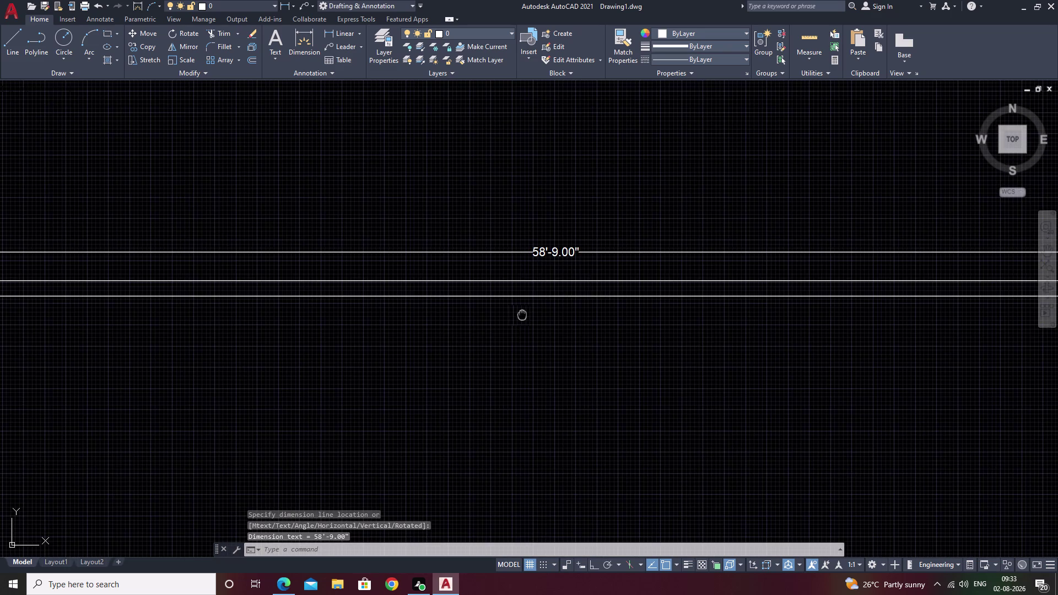
middle_drag(550, 293, 582, 274)
middle_drag(552, 255, 652, 261)
middle_drag(516, 279, 552, 258)
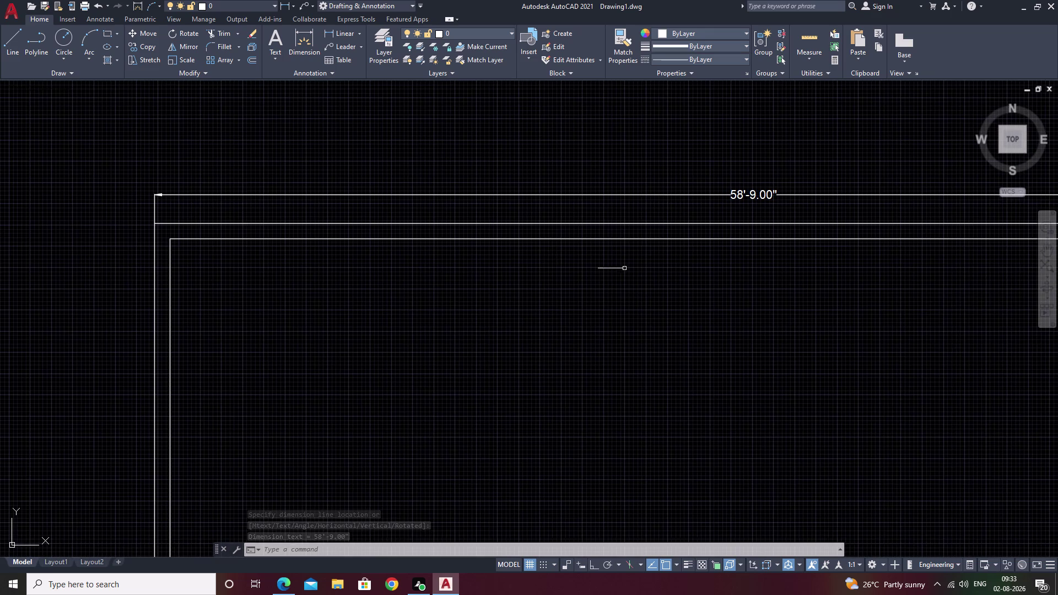
middle_drag(721, 259, 536, 299)
scroll(up, 3)
scroll(down, 3)
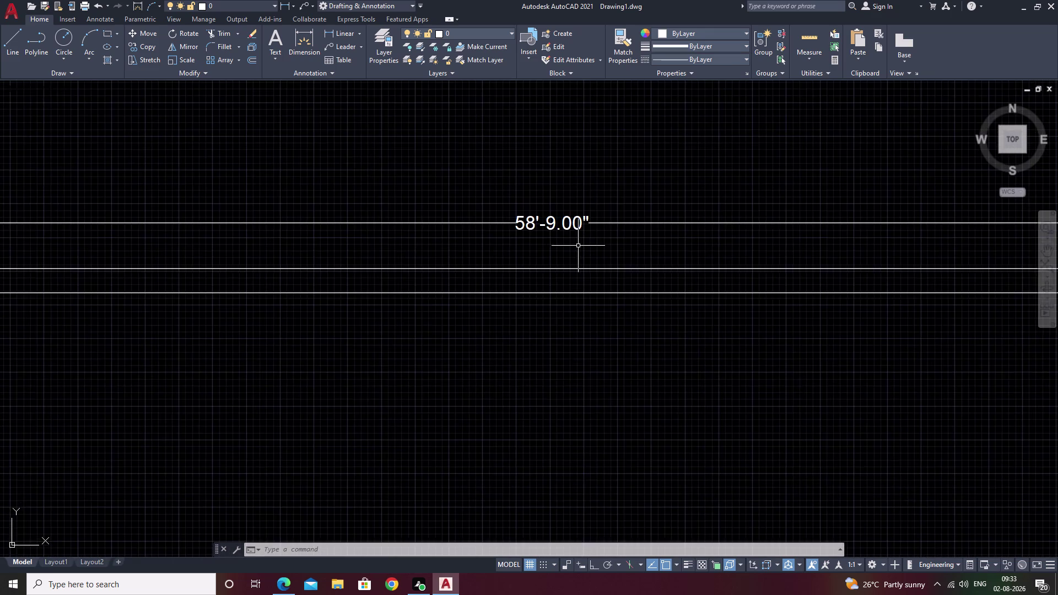
scroll(down, 3)
middle_drag(651, 318, 593, 311)
Cancel the command, undo the dimension, and reopen the dimension style settings.
key(Escape)
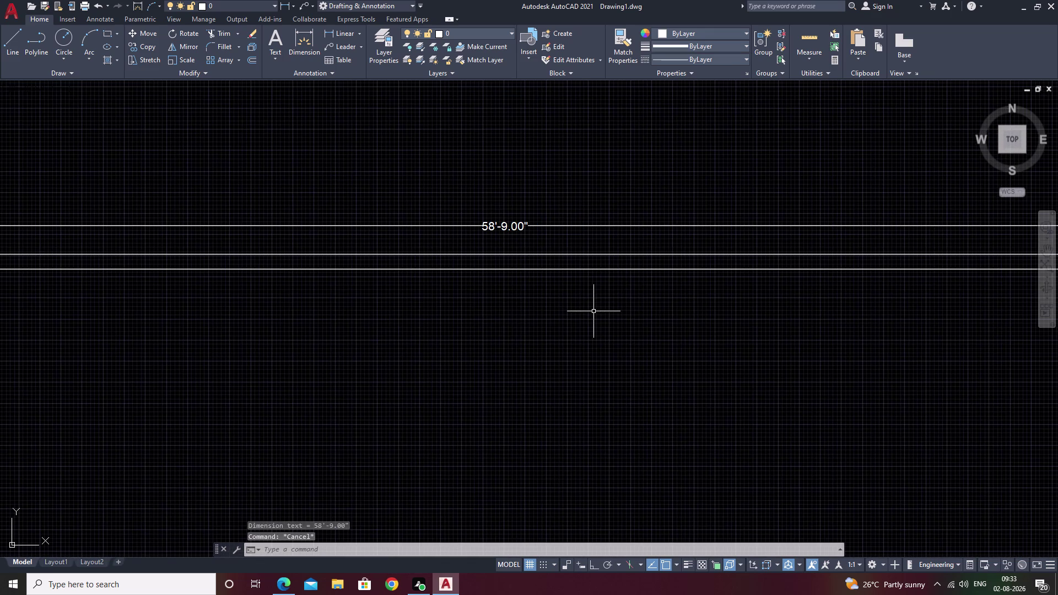
key(ctrl+z)
key(ctrl+z)
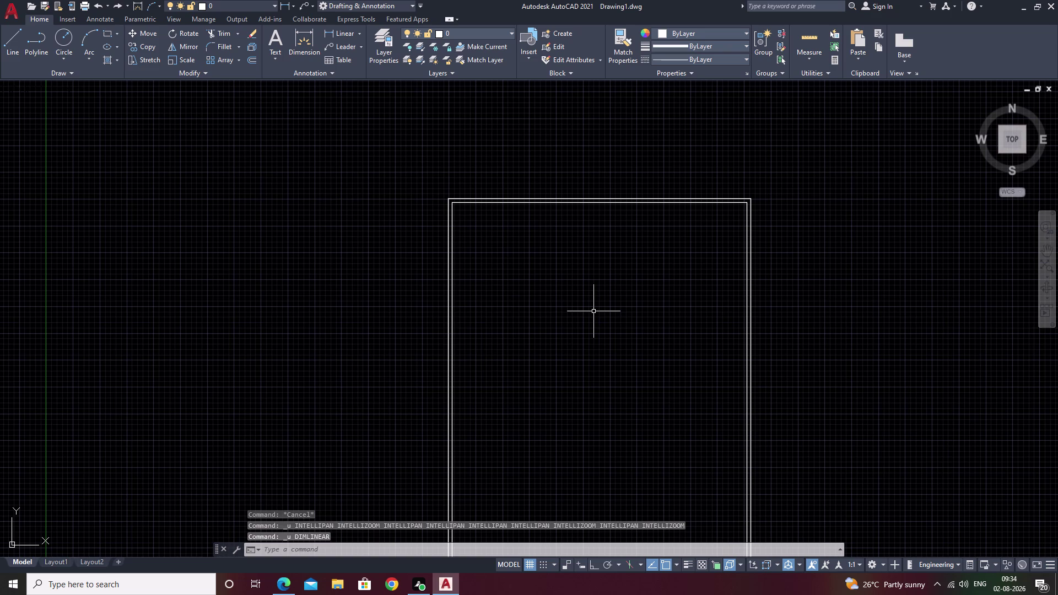
key(ctrl+d)
Set the Standard dimension style's text height to 10.
key(space)
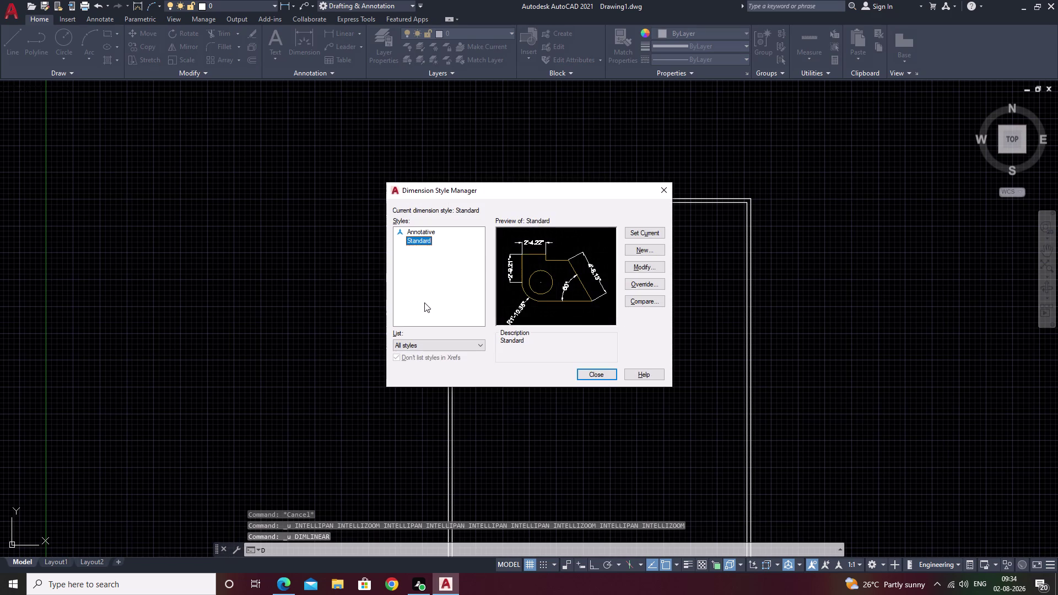
click(640, 265)
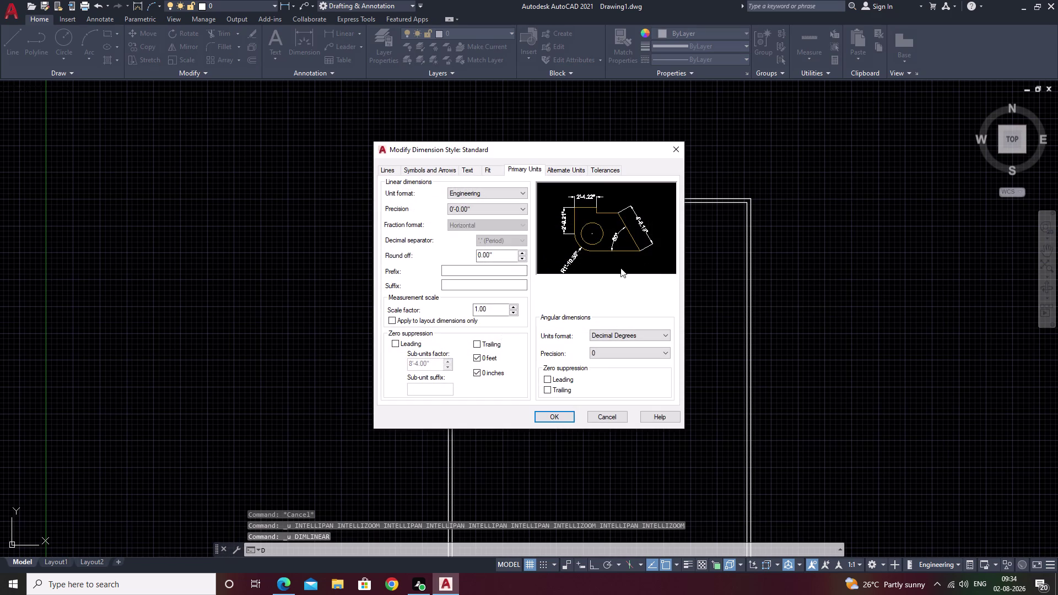
click(487, 167)
click(465, 171)
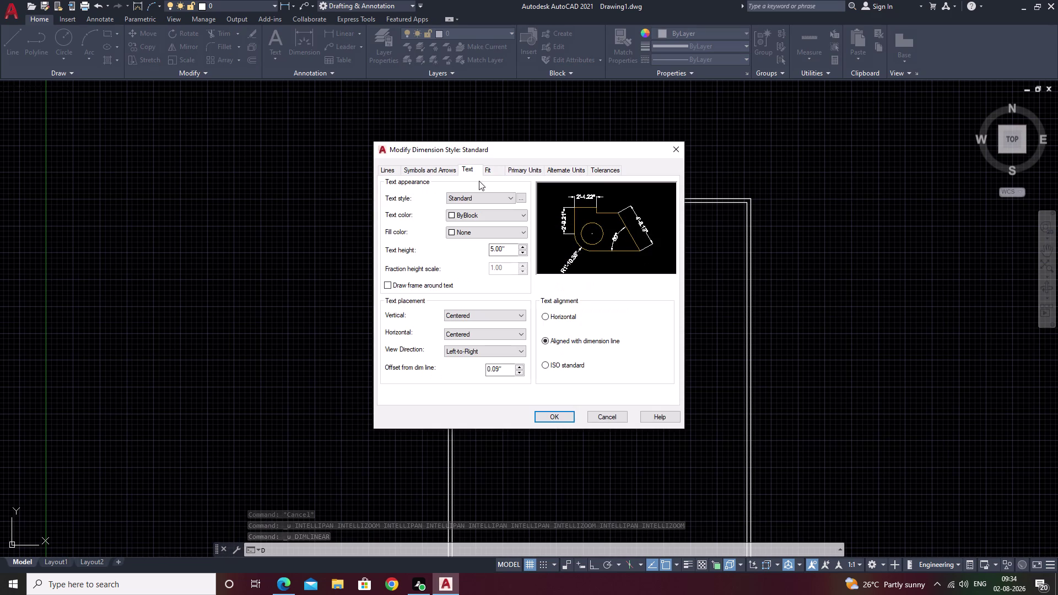
click(509, 247)
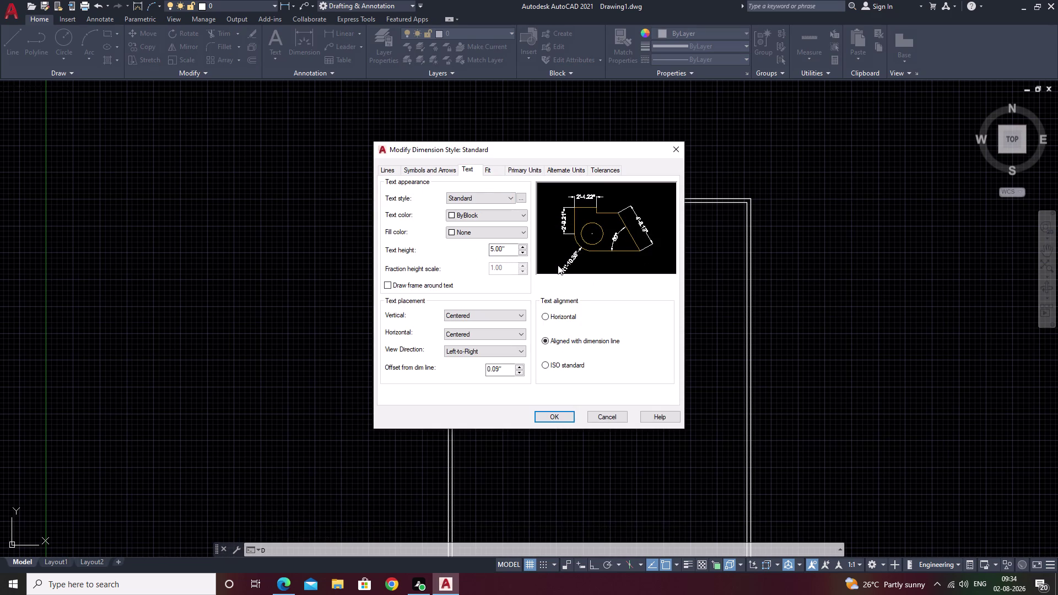
key(BackSpace)
key(BackSpace)
key(BackSpace)
text(1)
text(0)
Set the arrow size to 10 and apply the style changes.
click(427, 167)
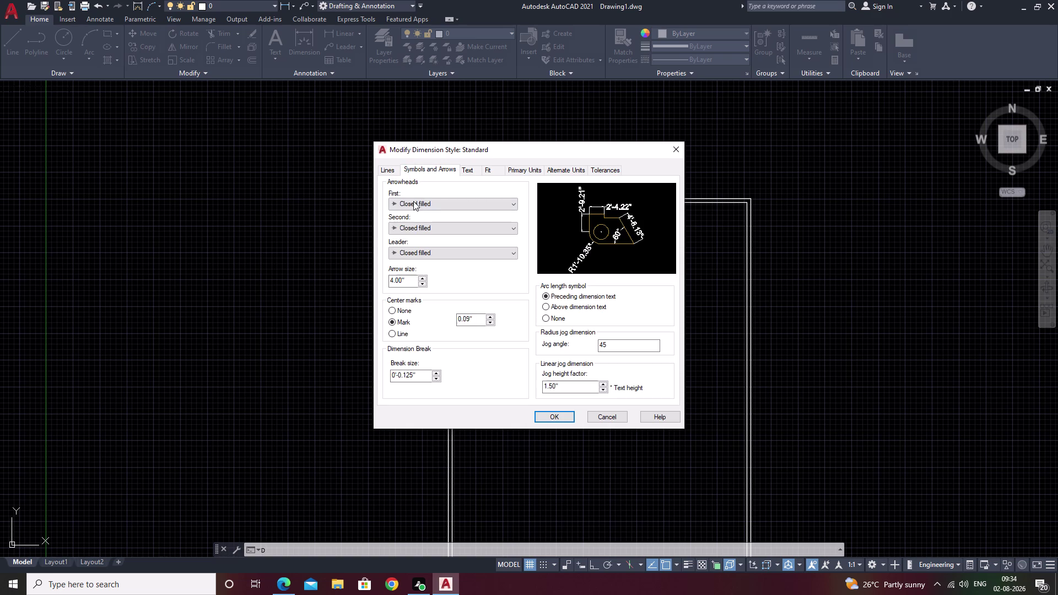
click(405, 278)
click(373, 282)
key(BackSpace)
key(BackSpace)
key(BackSpace)
key(BackSpace)
key(BackSpace)
text(10)
click(557, 421)
click(649, 233)
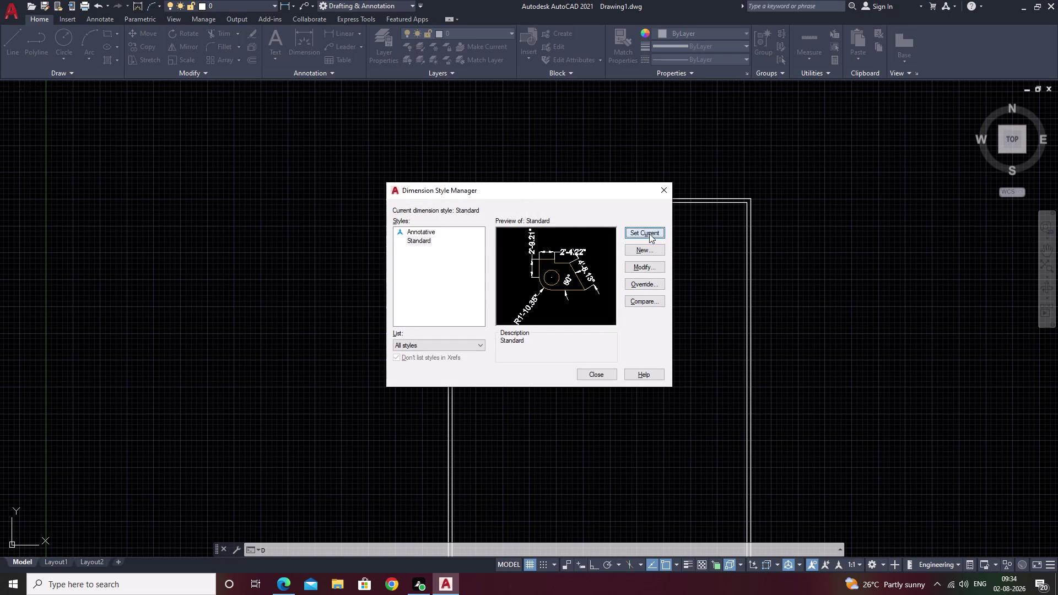
Make Standard the current dimension style and close the style manager.
click(663, 192)
key(space)
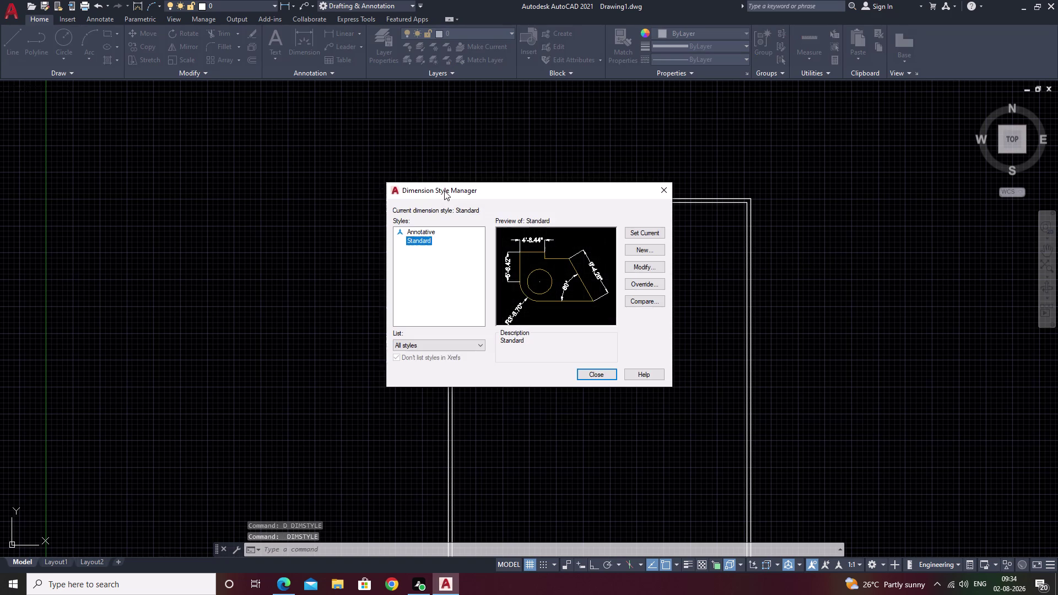
text(D)
text(LI)
key(space)
key(Escape)
key(Escape)
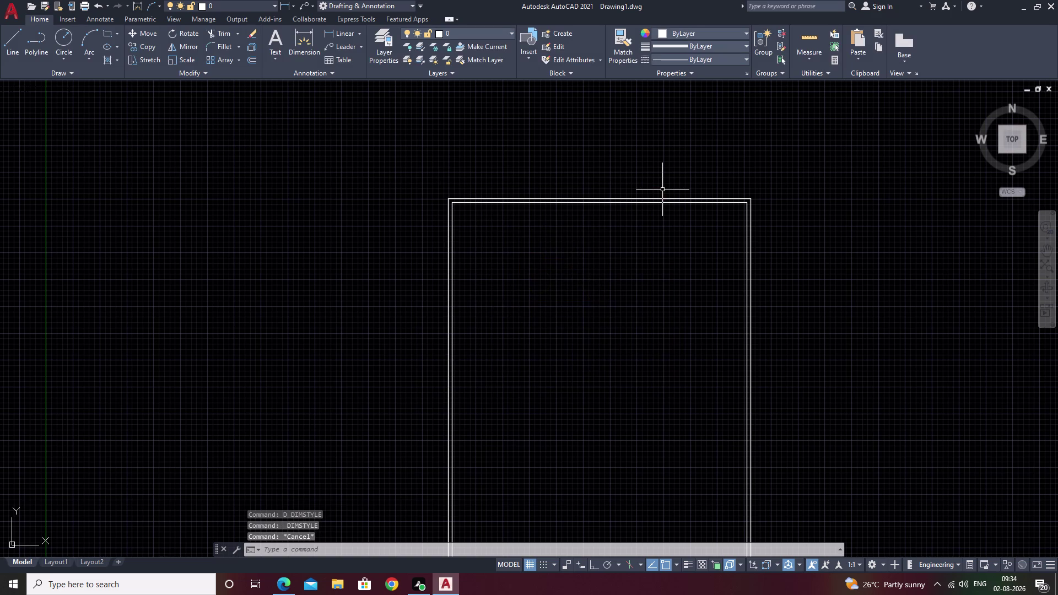
Begin a linear dimension on the top wall, then cancel after picking the wrong points.
text(DLI)
key(space)
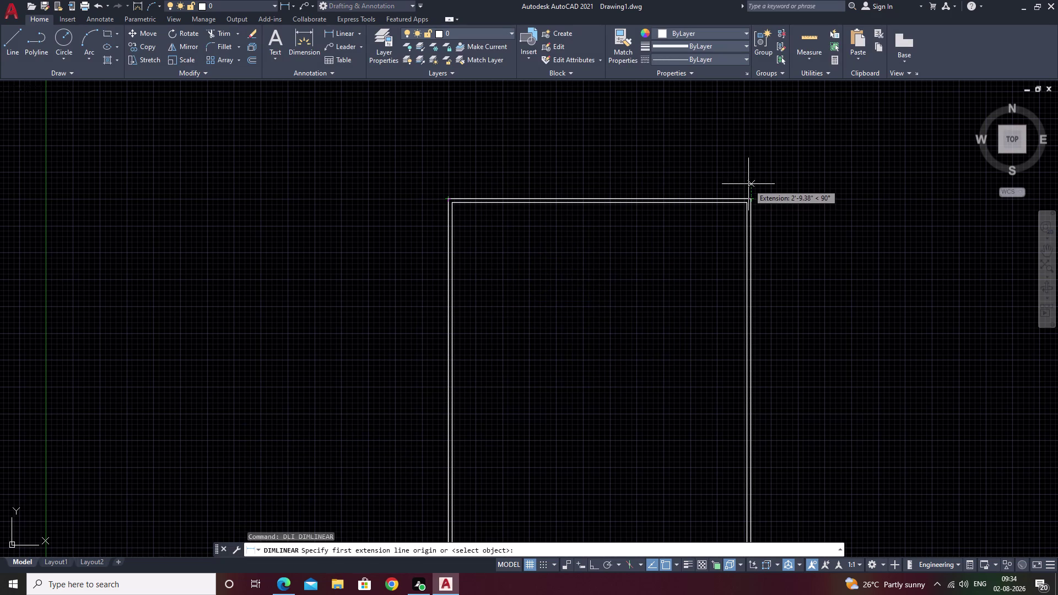
key(Escape)
key(space)
scroll(up, 3)
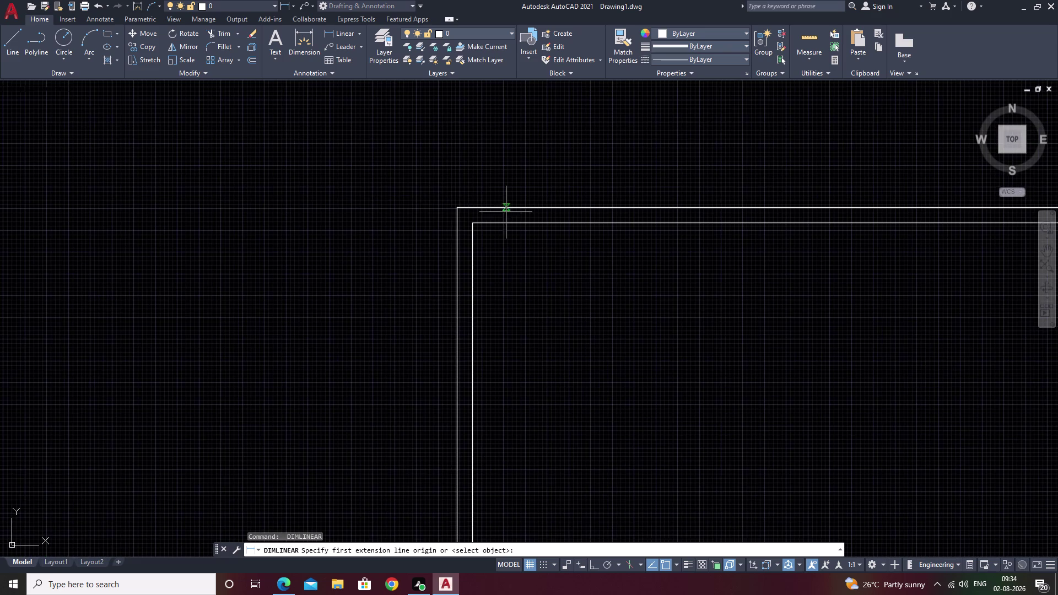
scroll(down, 3)
middle_drag(781, 232, 492, 276)
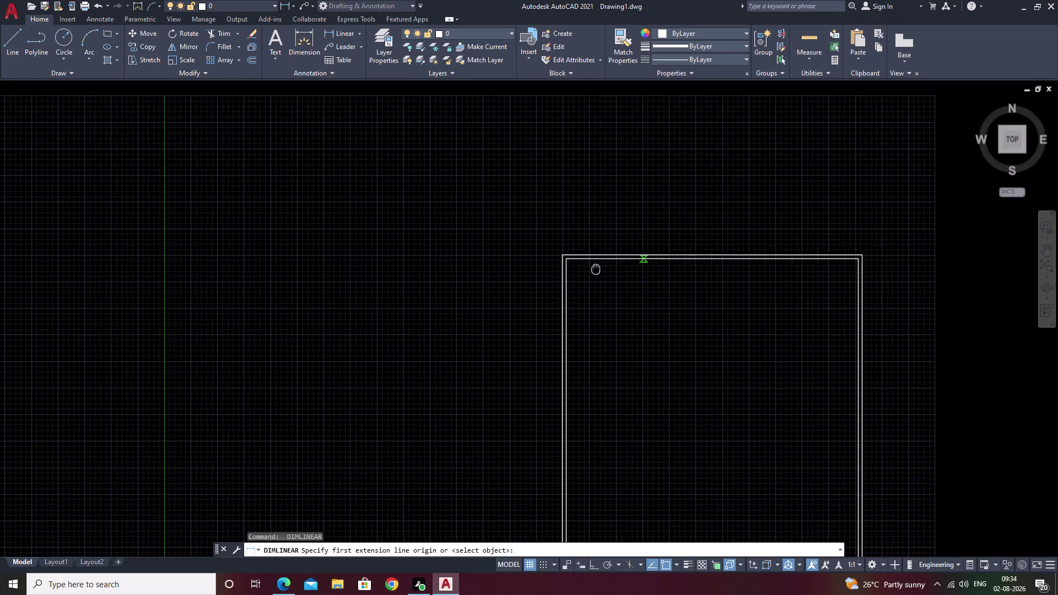
middle_drag(492, 276, 486, 277)
scroll(up, 3)
click(674, 275)
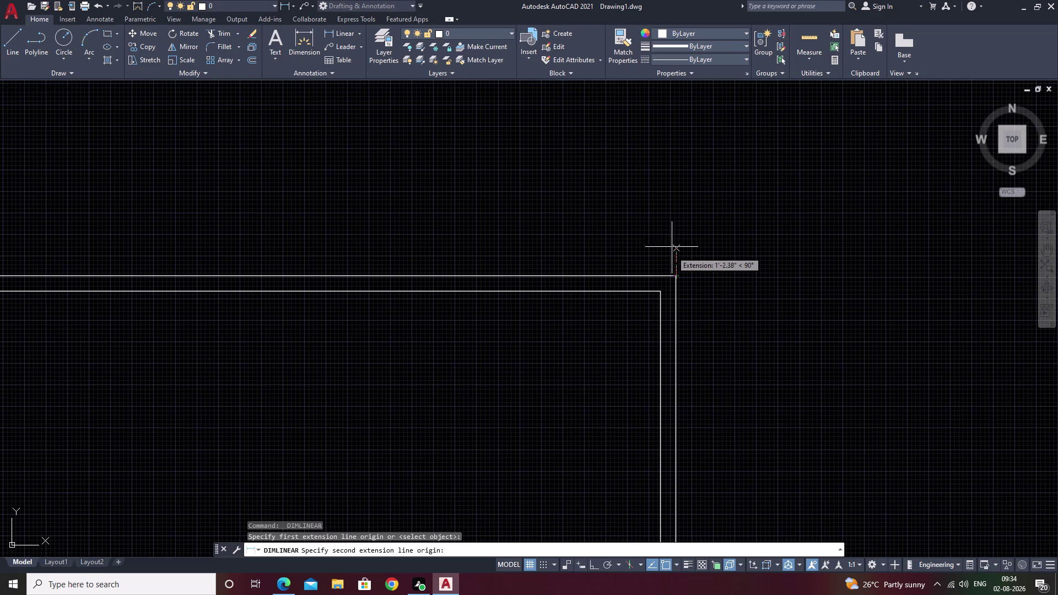
middle_drag(150, 222, 955, 231)
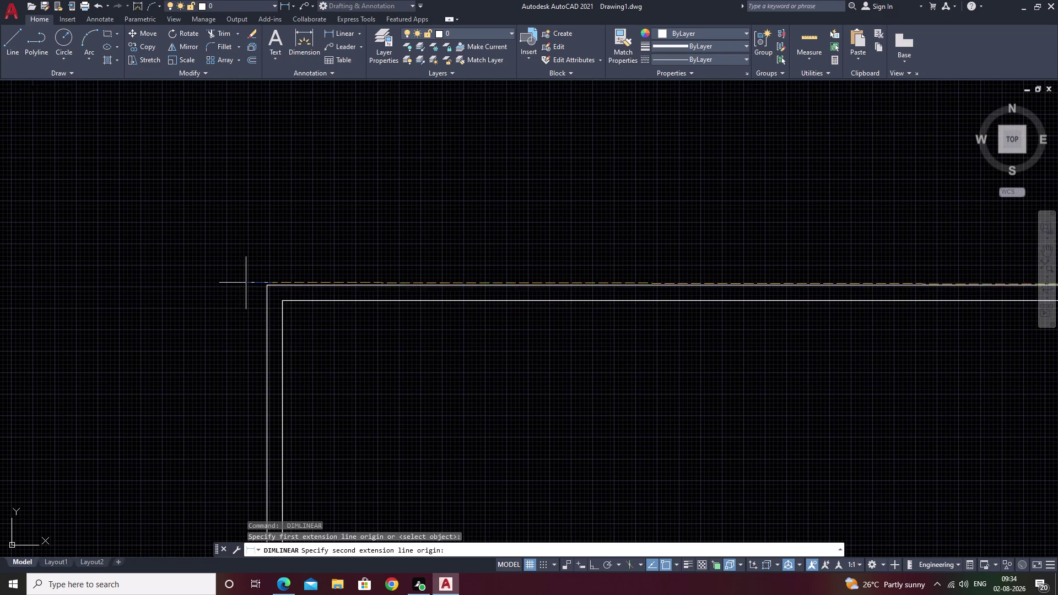
click(274, 254)
key(Escape)
Dimension the top wall from its top-left to top-right outer corner (58'-9.00").
scroll(down, 3)
key(space)
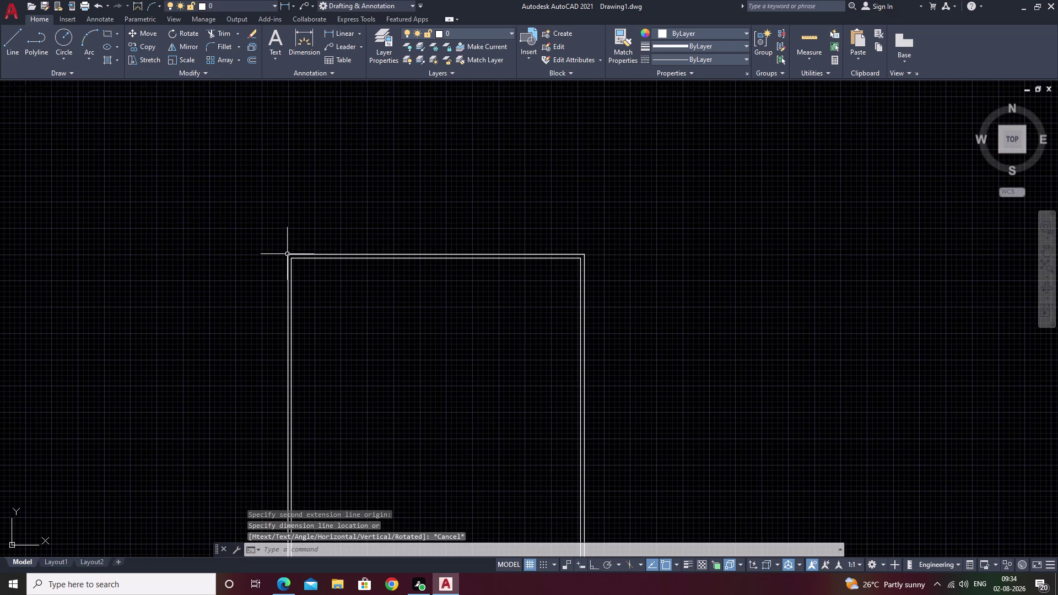
scroll(up, 3)
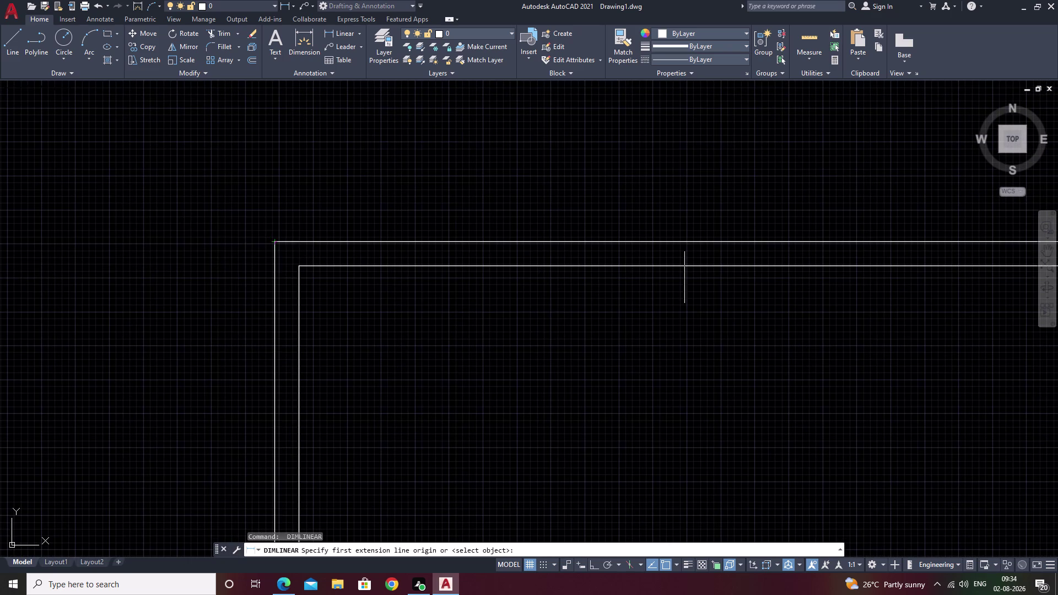
scroll(down, 3)
scroll(up, 3)
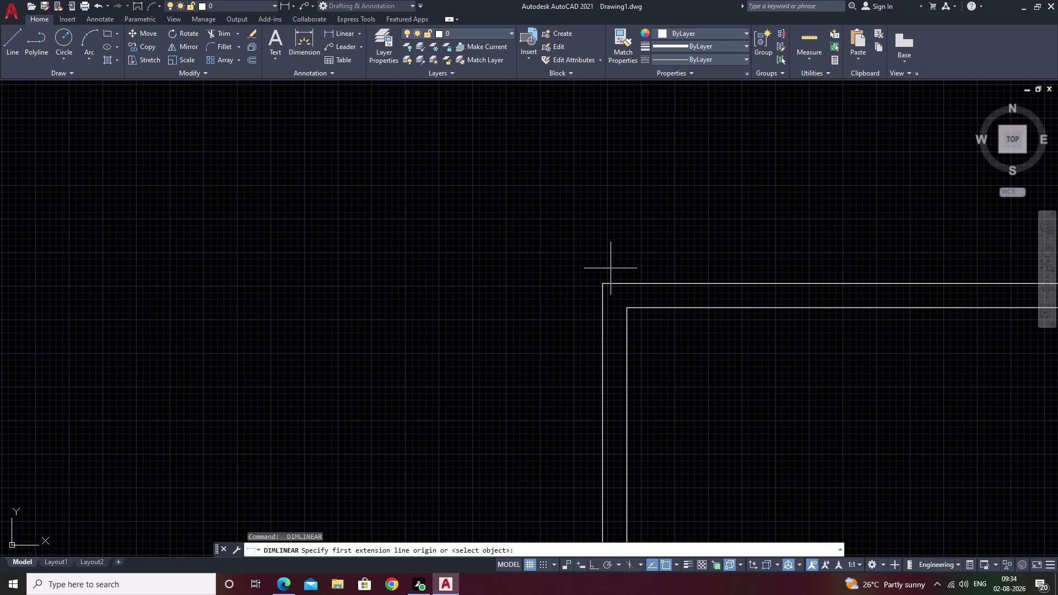
click(602, 284)
middle_drag(813, 244, 258, 236)
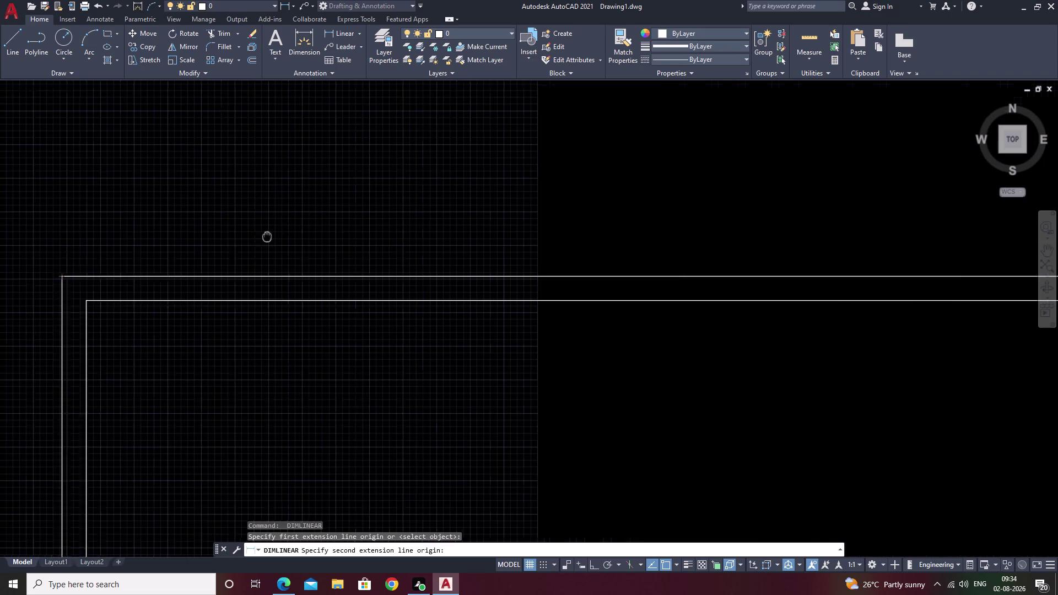
scroll(down, 3)
scroll(up, 3)
scroll(up, 3)
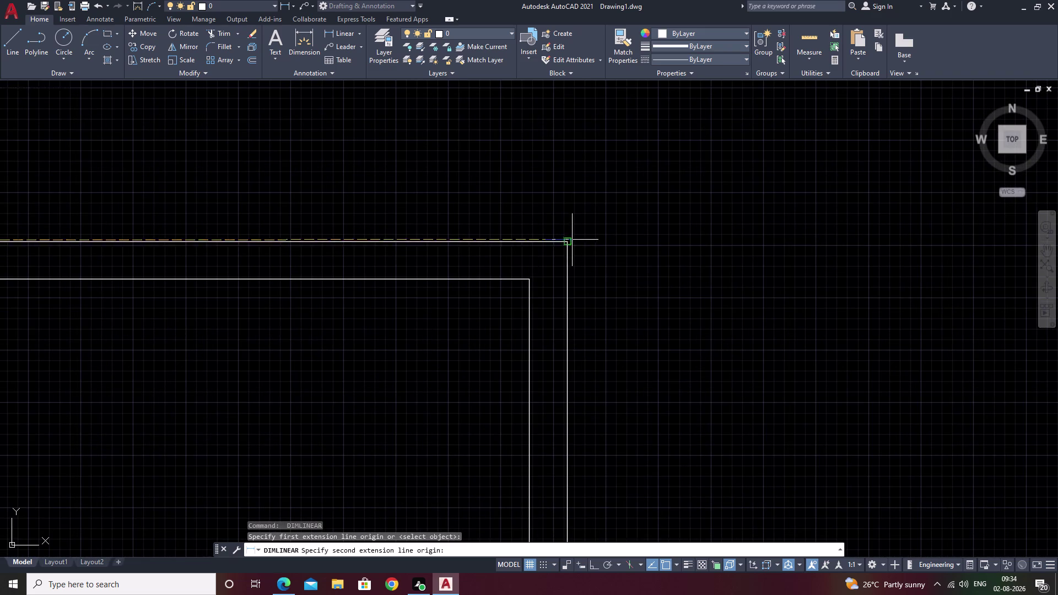
click(569, 244)
scroll(down, 3)
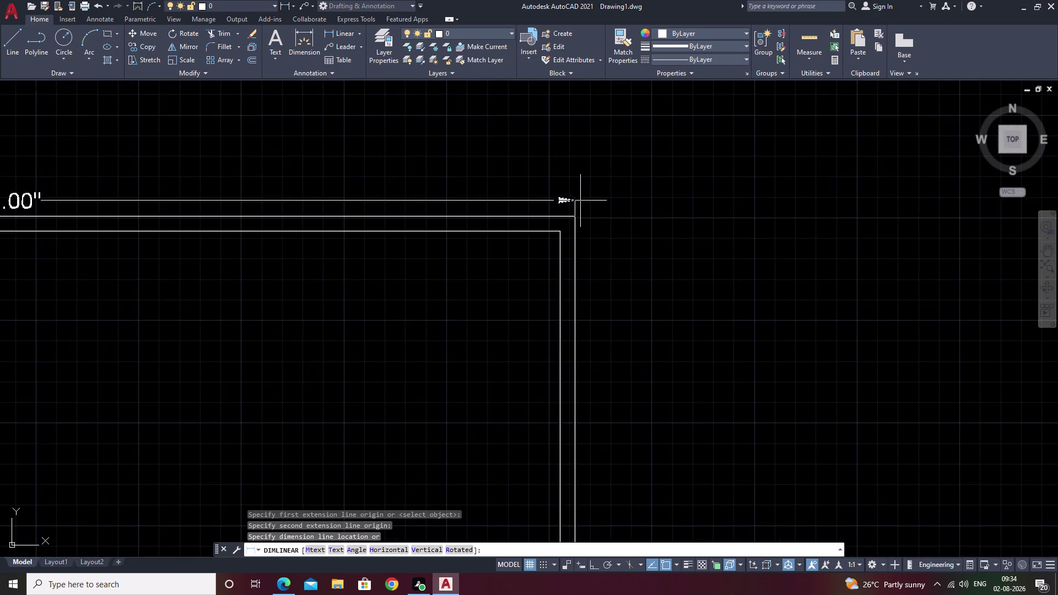
middle_drag(581, 200, 710, 210)
click(647, 198)
Pan around the plan to inspect the 58'-9.00" dimension text.
scroll(down, 3)
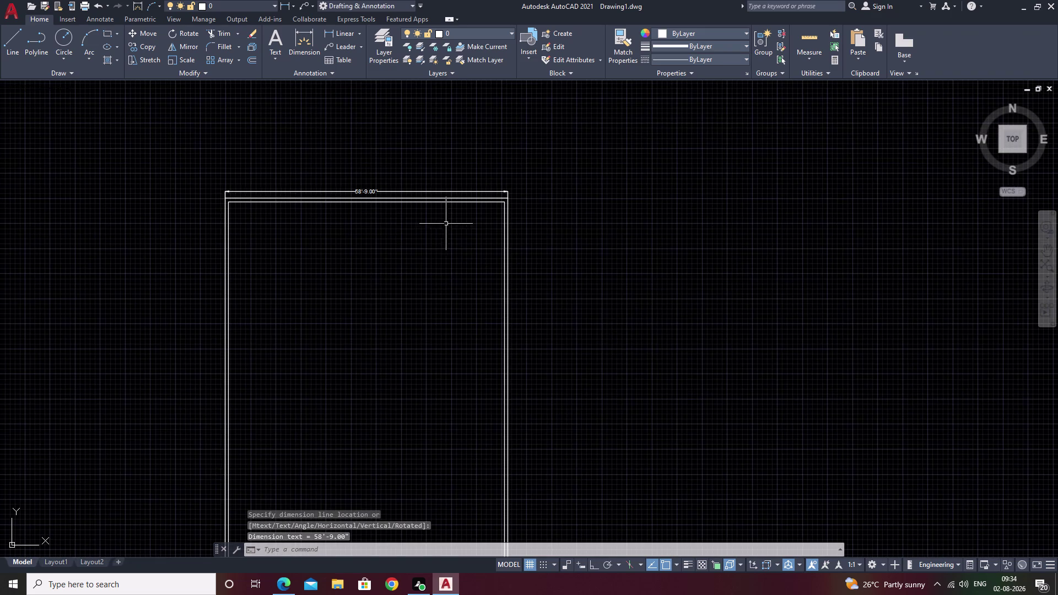
scroll(up, 3)
scroll(up, 3)
middle_drag(293, 205, 545, 176)
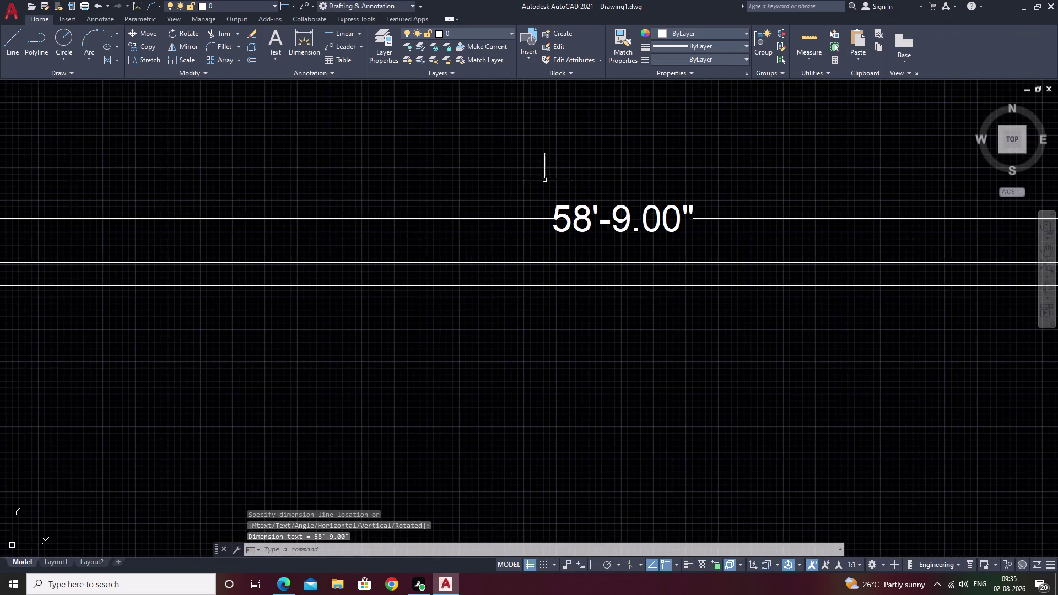
scroll(down, 3)
middle_drag(506, 289, 694, 236)
scroll(down, 3)
middle_drag(708, 254, 565, 298)
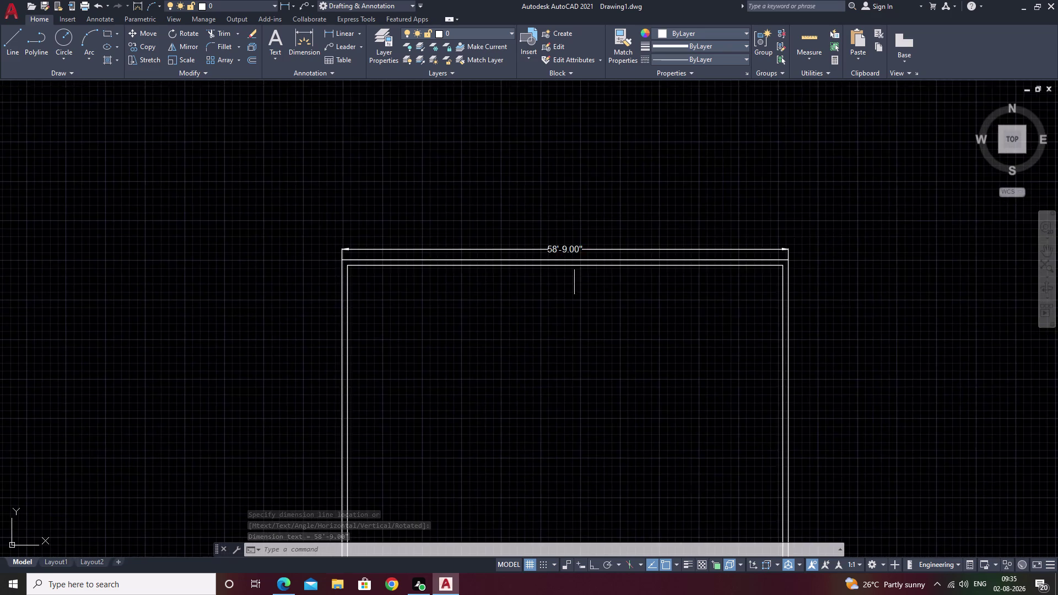
scroll(up, 3)
scroll(down, 3)
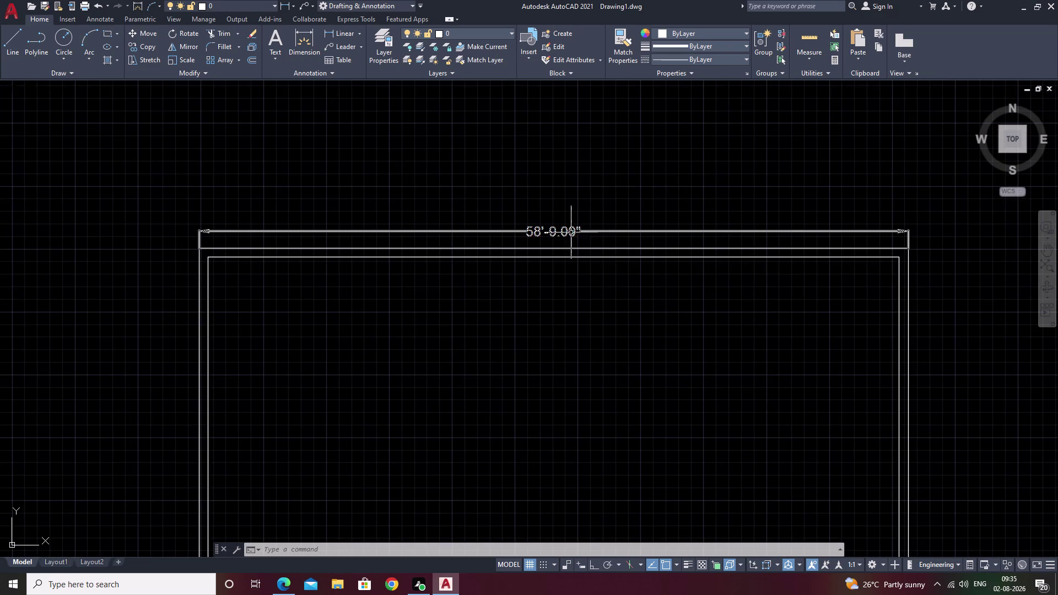
key(Escape)
click(577, 232)
key(Escape)
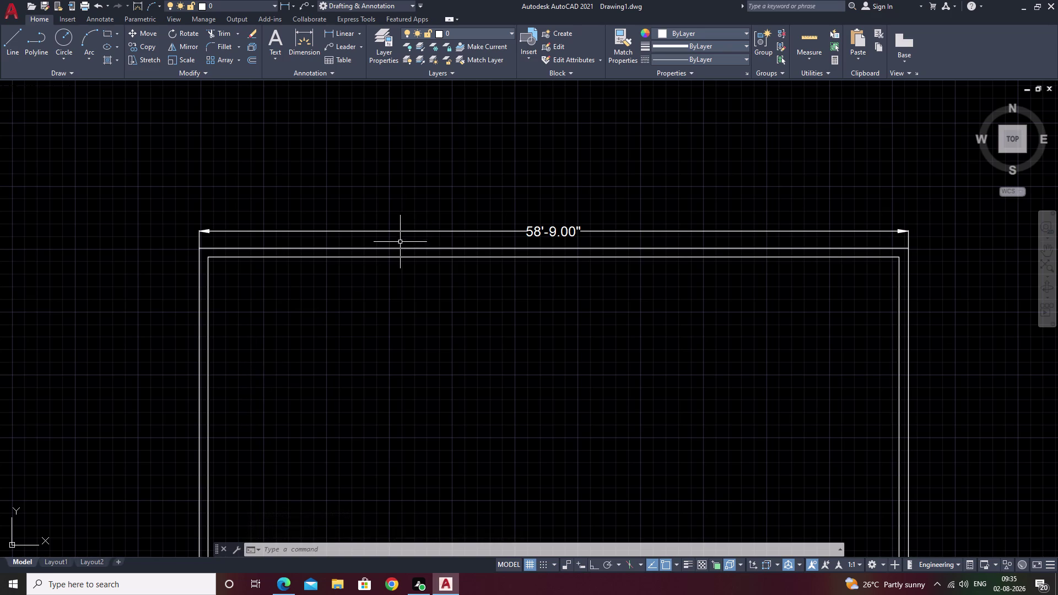
Set the Standard dimension style's arrowheads to Architectural tick and close the style manager.
text(D)
key(space)
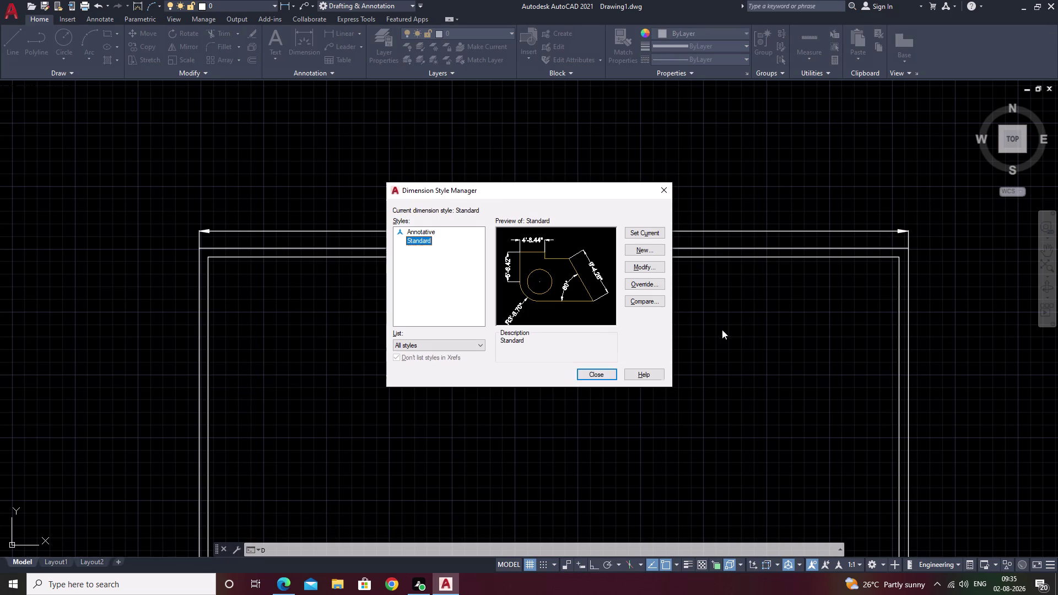
double_click(654, 268)
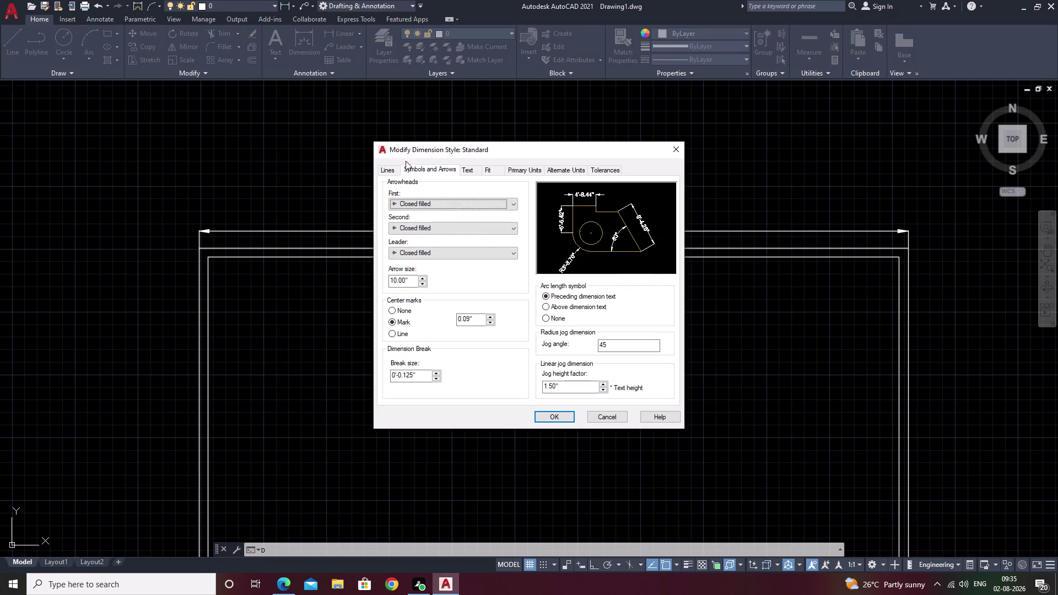
click(436, 201)
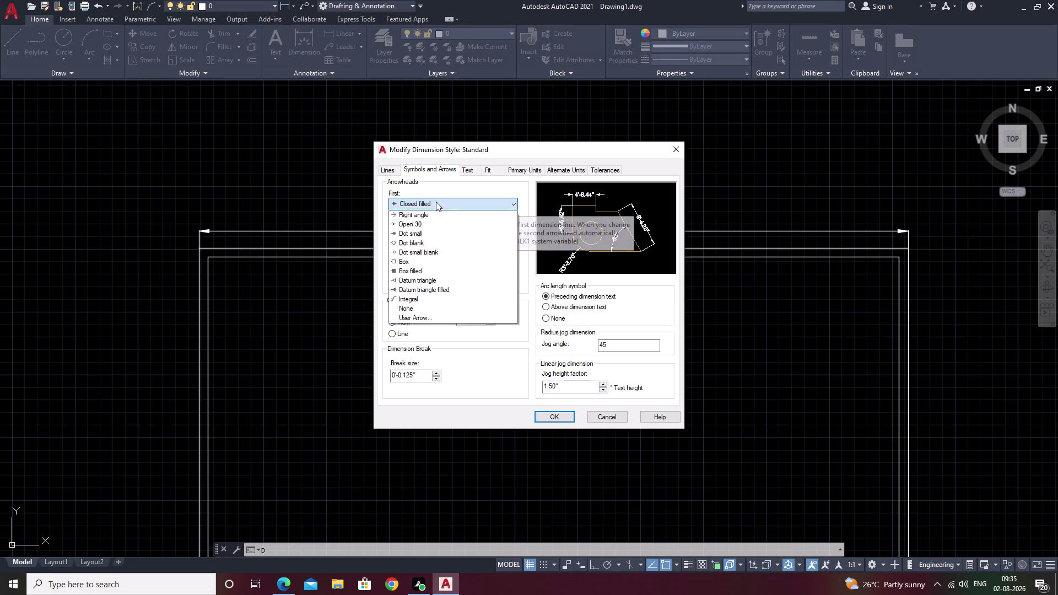
click(427, 255)
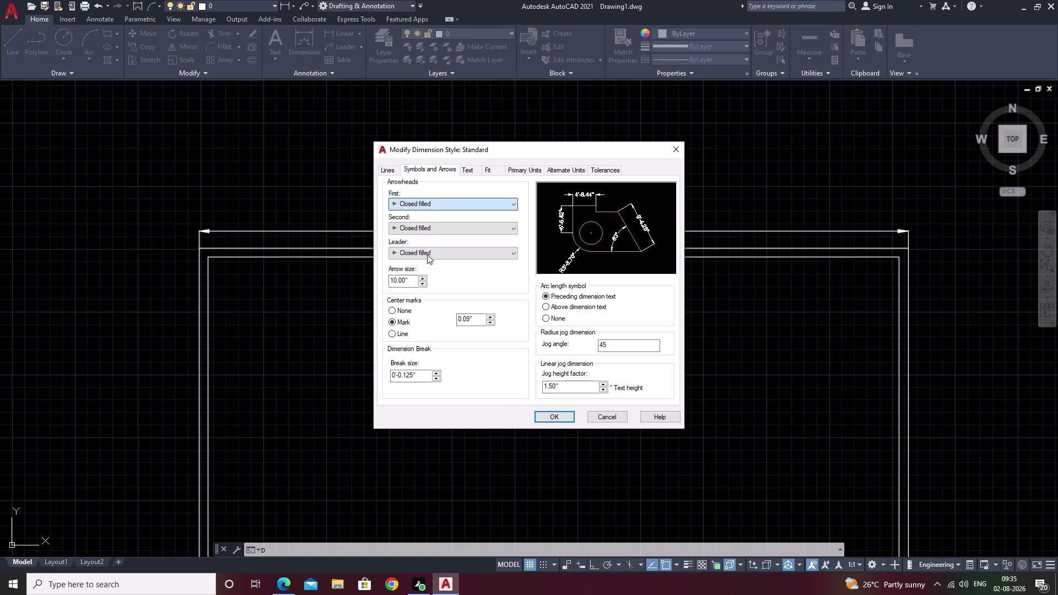
click(559, 418)
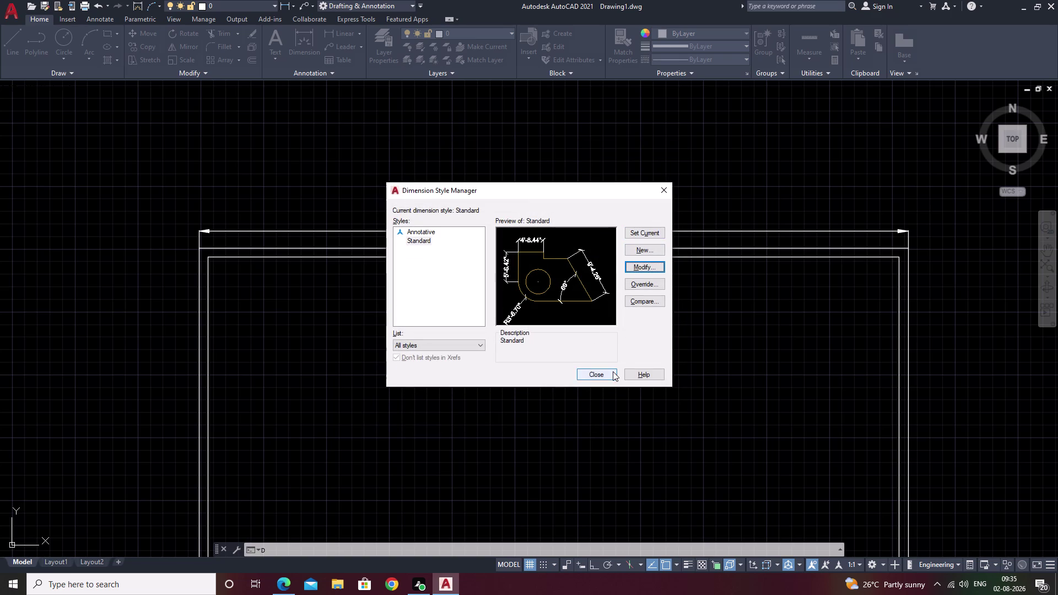
click(613, 372)
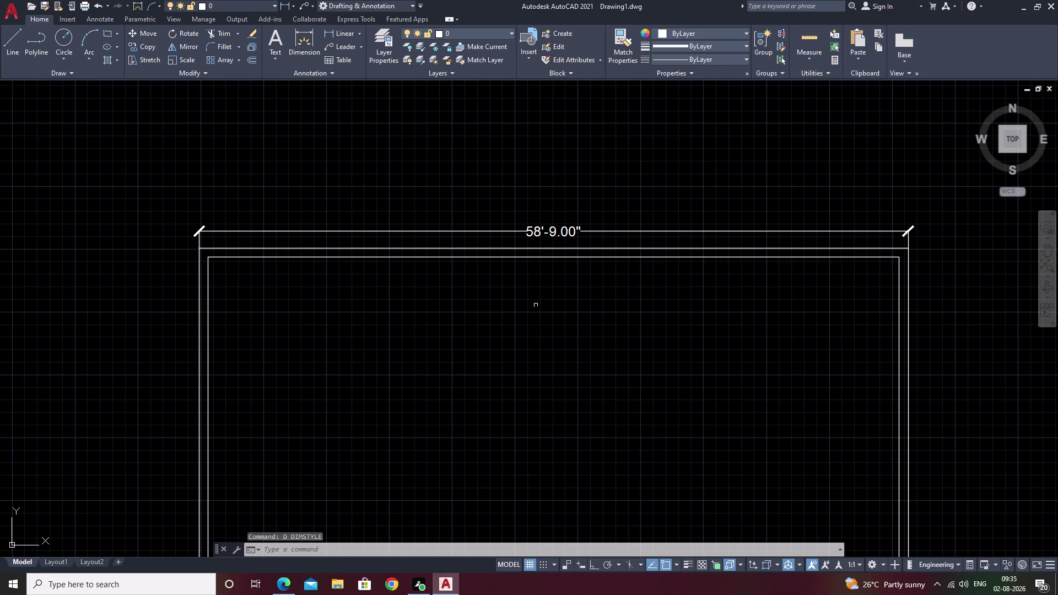
Offset the left inner wall 12' to the right to create a partition line.
middle_drag(515, 332, 476, 254)
middle_drag(666, 250, 598, 300)
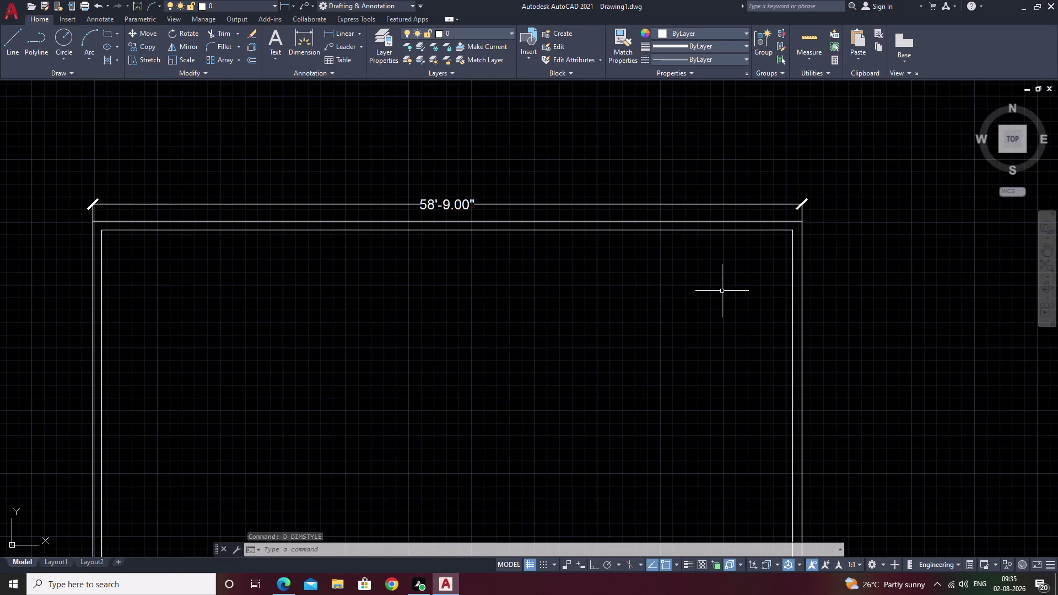
middle_drag(422, 375, 409, 320)
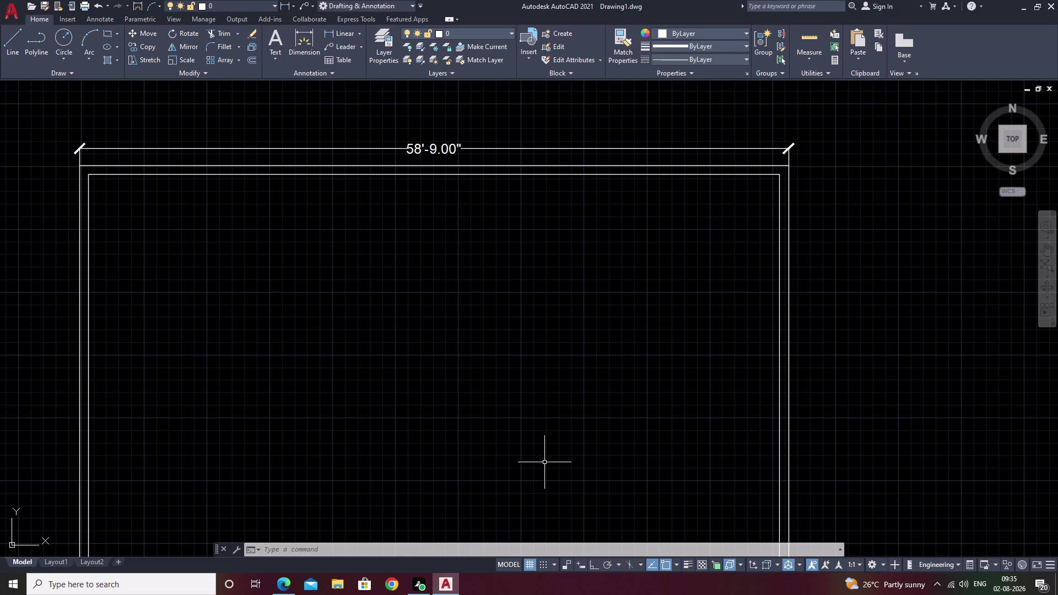
text(O)
key(space)
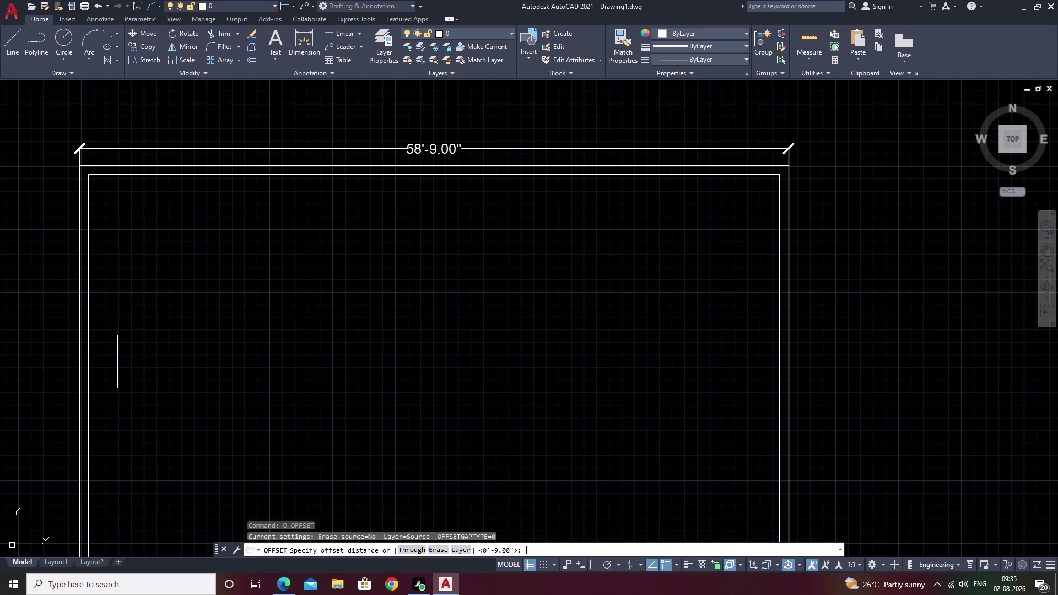
text(12)
text(')
key(space)
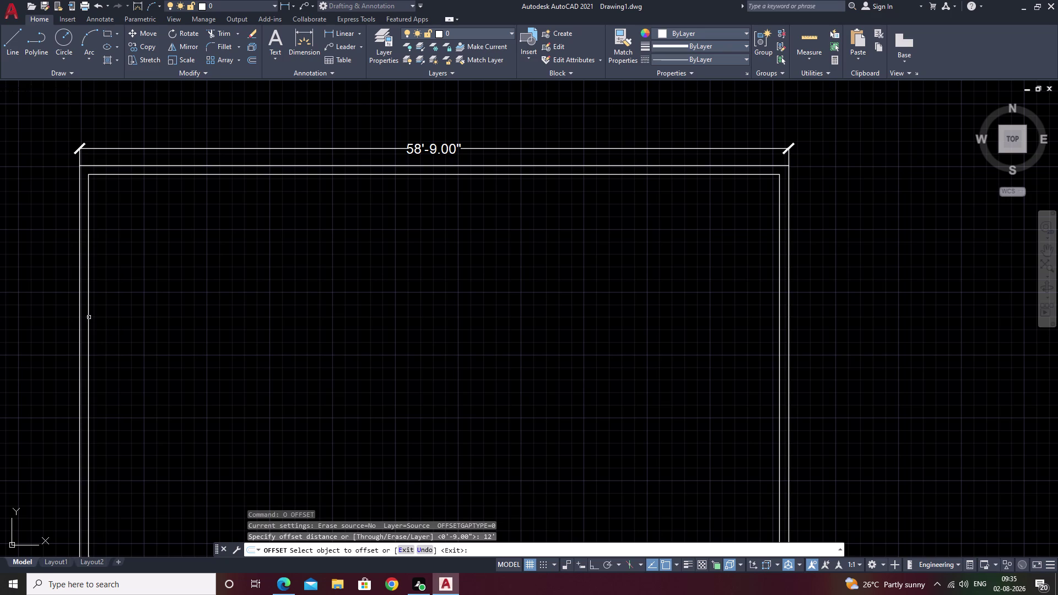
click(88, 320)
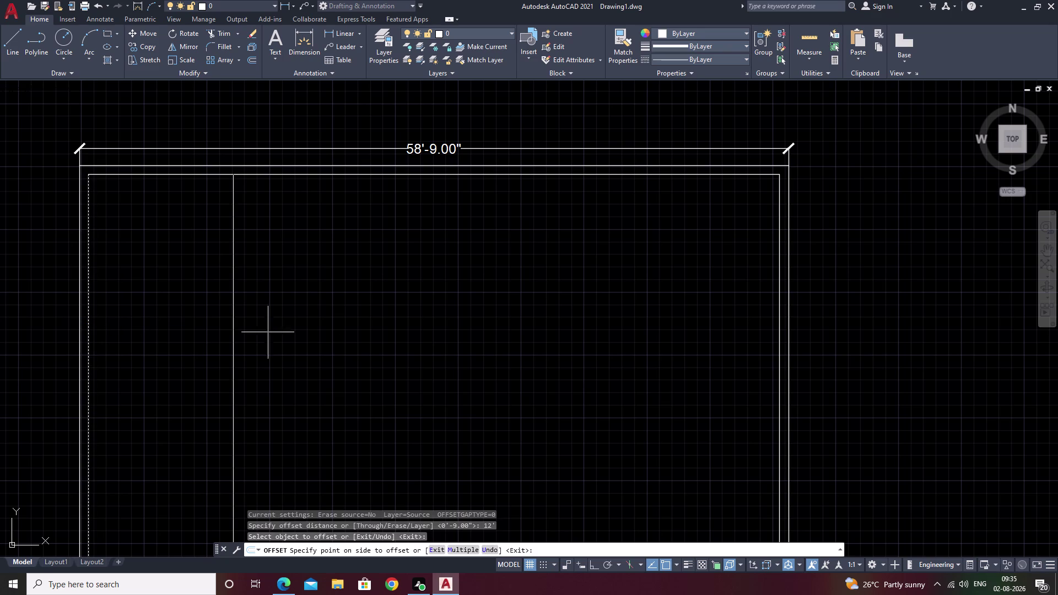
click(300, 337)
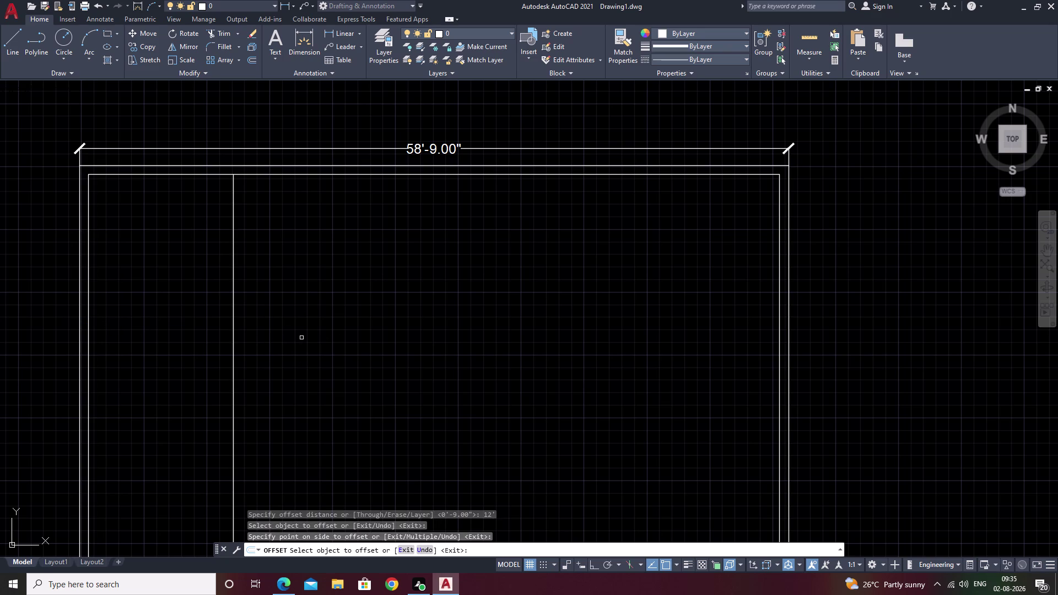
Start a new 8'3" offset and select the top inner wall.
scroll(down, 3)
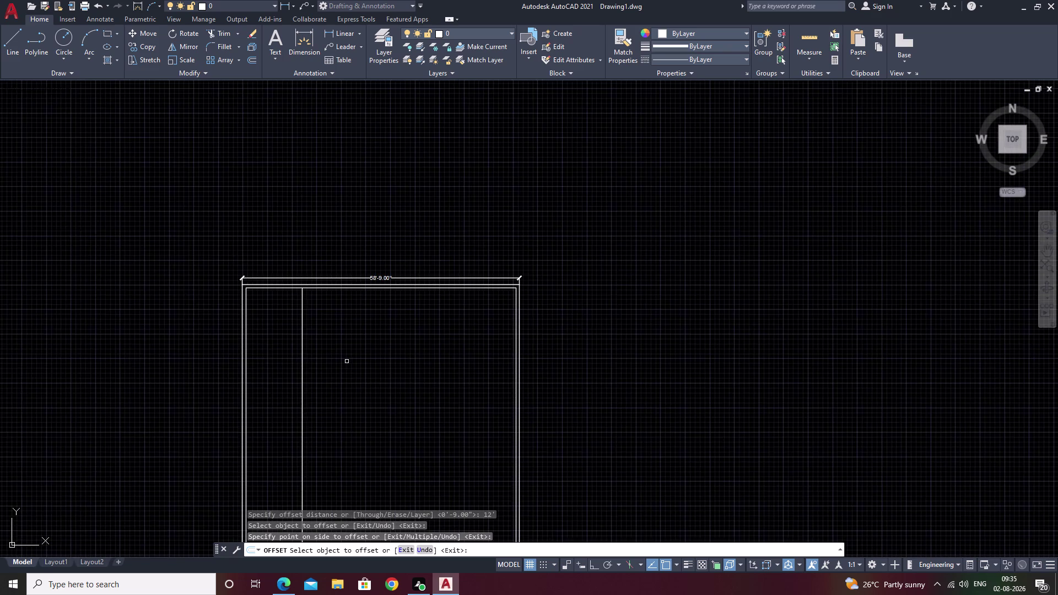
middle_drag(347, 361, 497, 358)
scroll(up, 3)
scroll(down, 3)
middle_drag(501, 348, 497, 400)
scroll(up, 3)
middle_drag(489, 349, 488, 380)
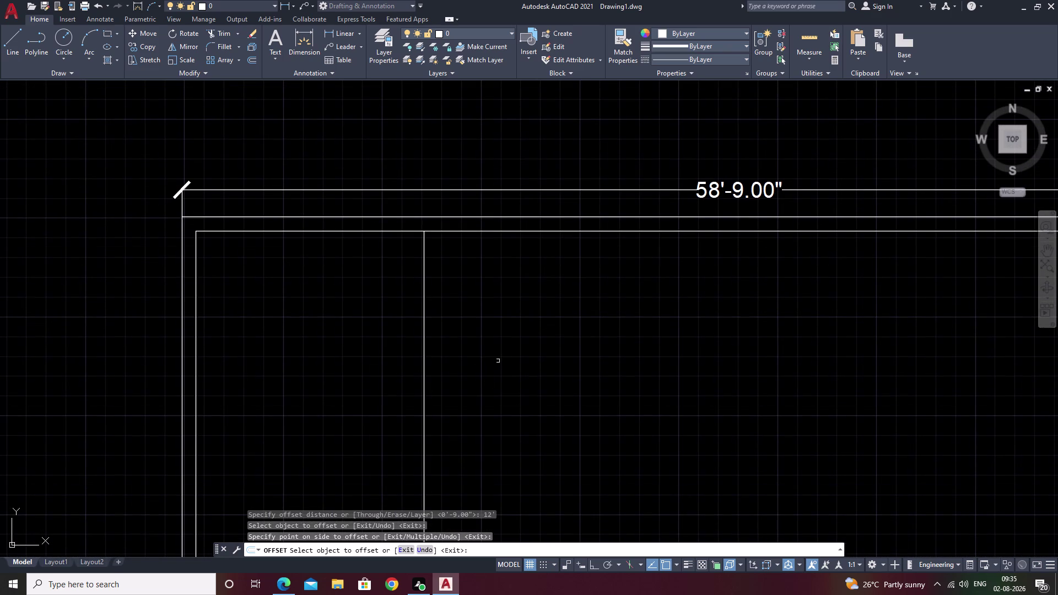
key(Escape)
key(space)
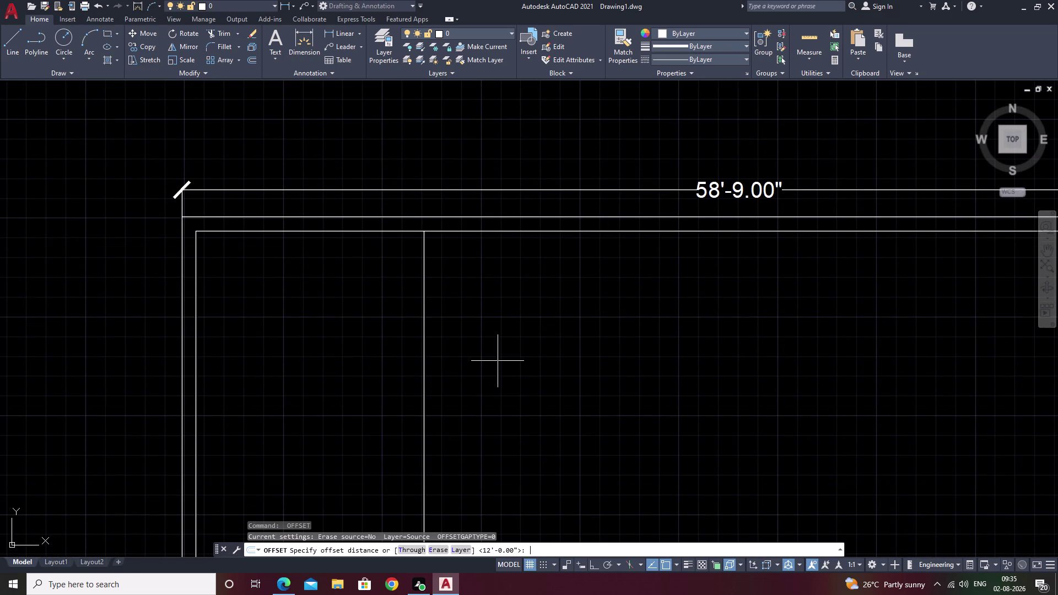
text(8)
text(')
key(3)
key(shift+l)
key(BackSpace)
key(shift+quotedbl)
key(space)
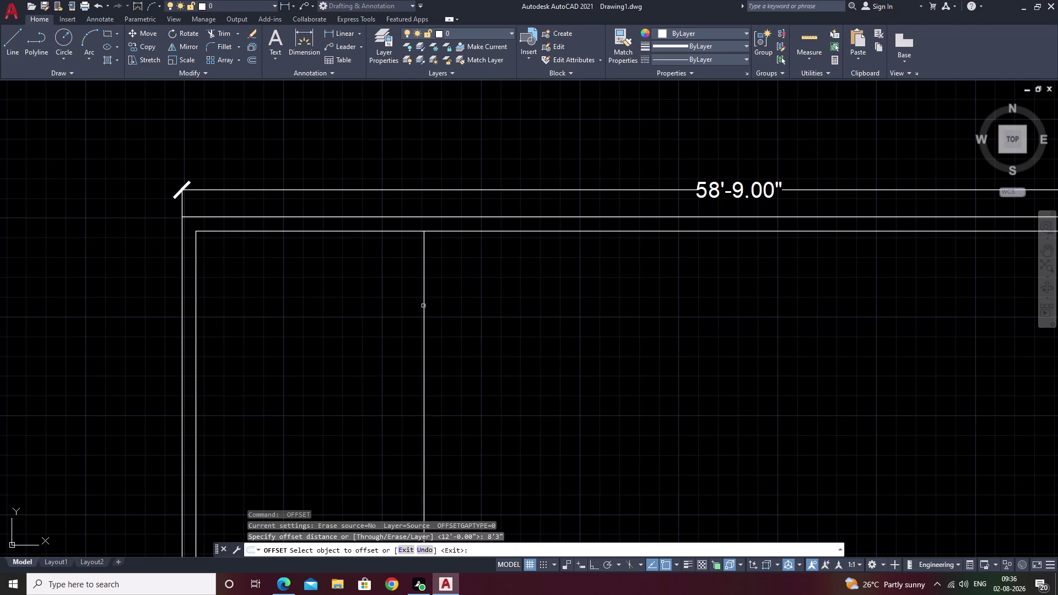
click(288, 231)
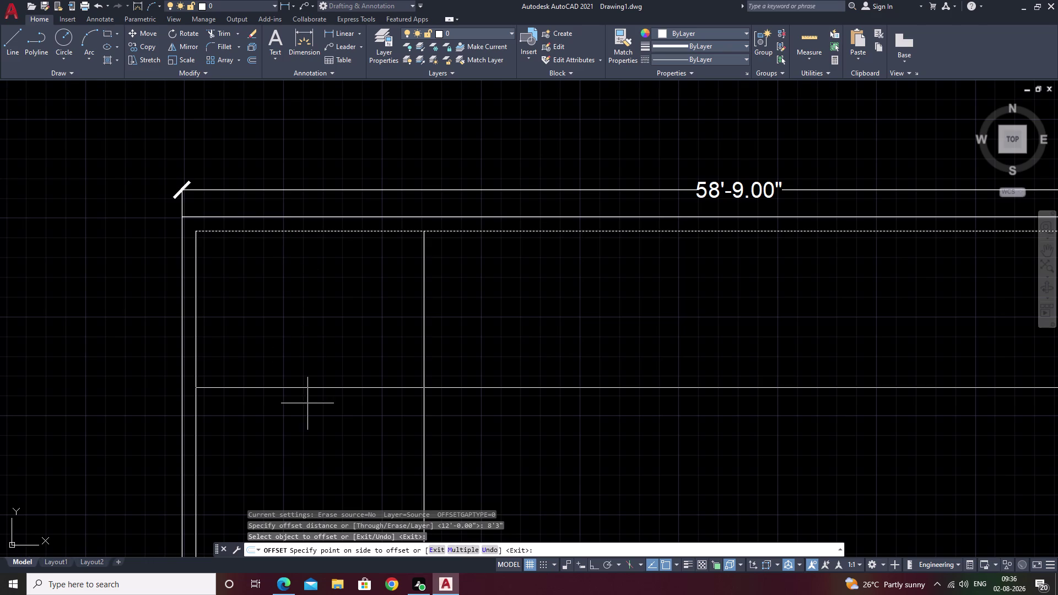
Place the 8'3" copy below the top wall, then offset the vertical partition 9" right.
click(310, 408)
key(Escape)
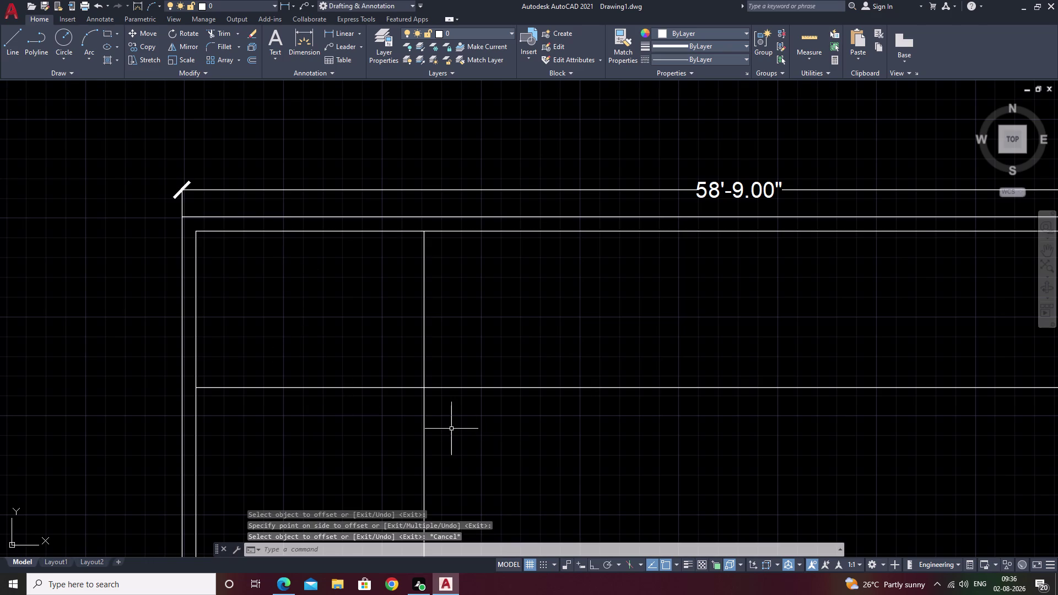
text(O)
key(space)
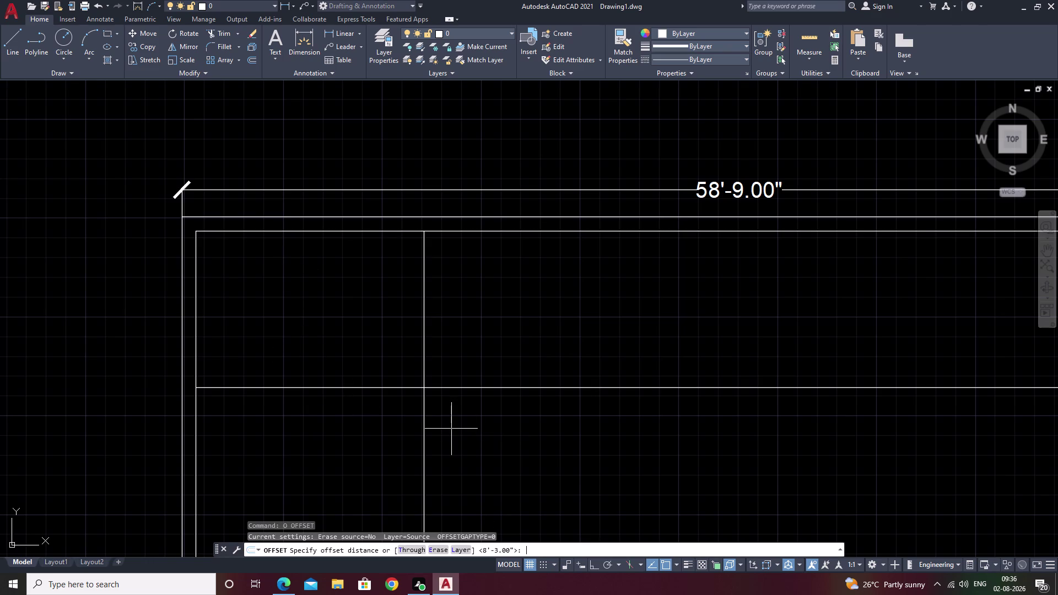
text(9)
key(space)
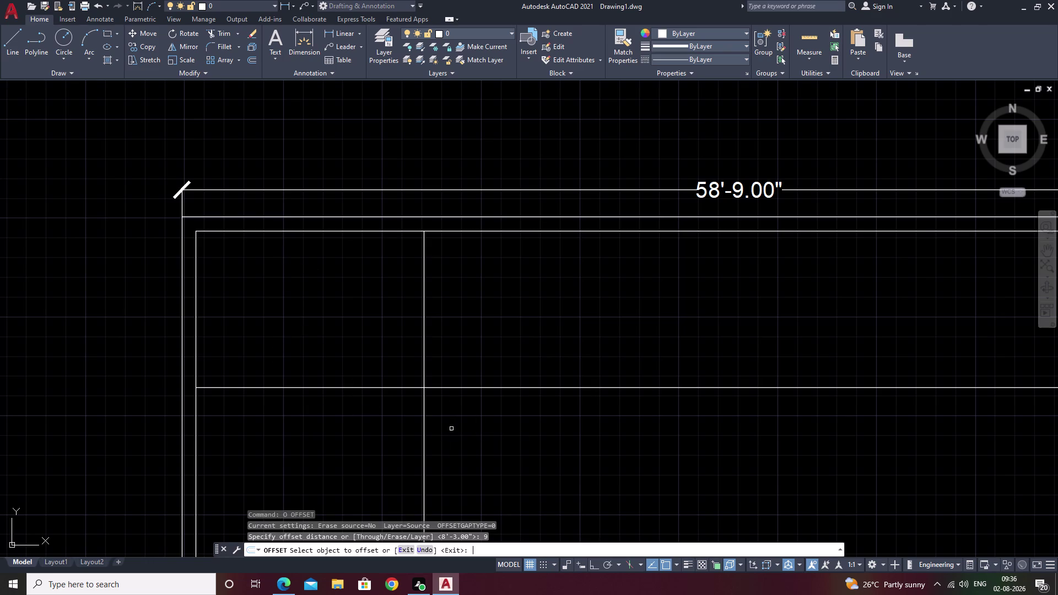
click(372, 387)
right_click(381, 491)
click(381, 491)
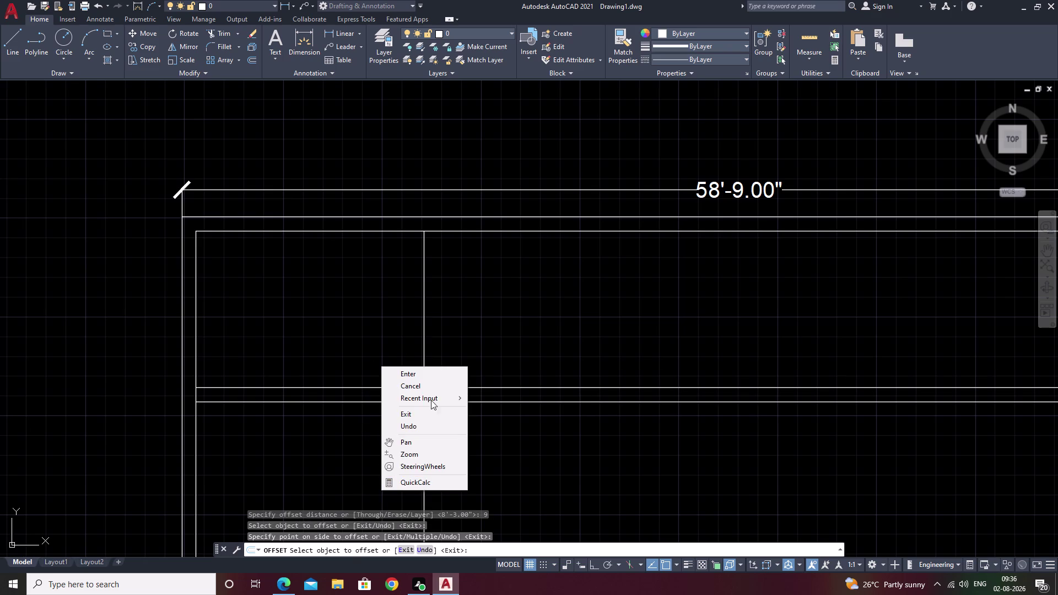
click(438, 319)
click(424, 326)
right_click(423, 326)
double_click(479, 334)
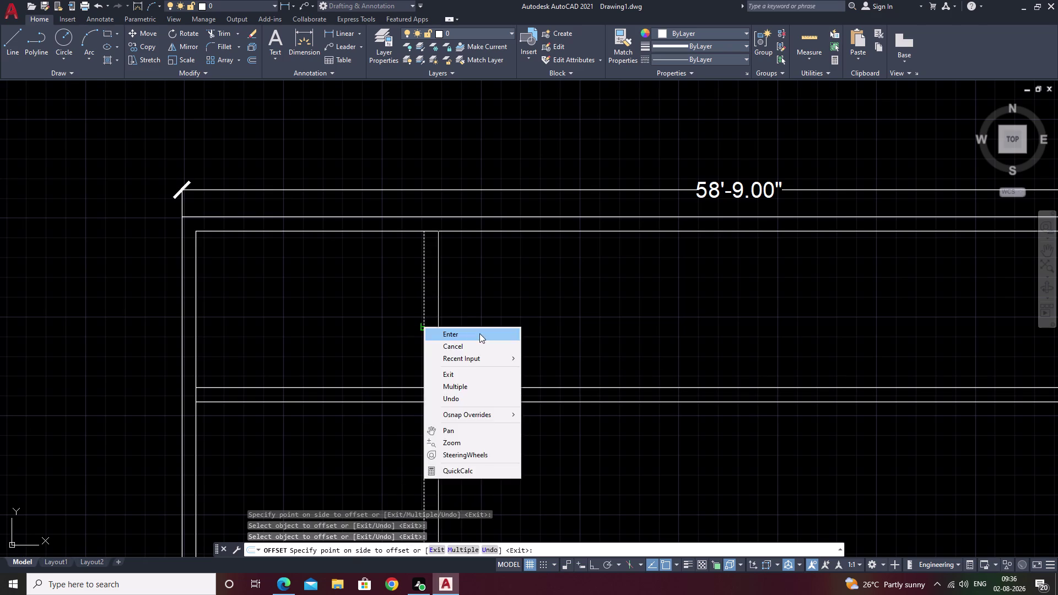
right_click(480, 333)
key(space)
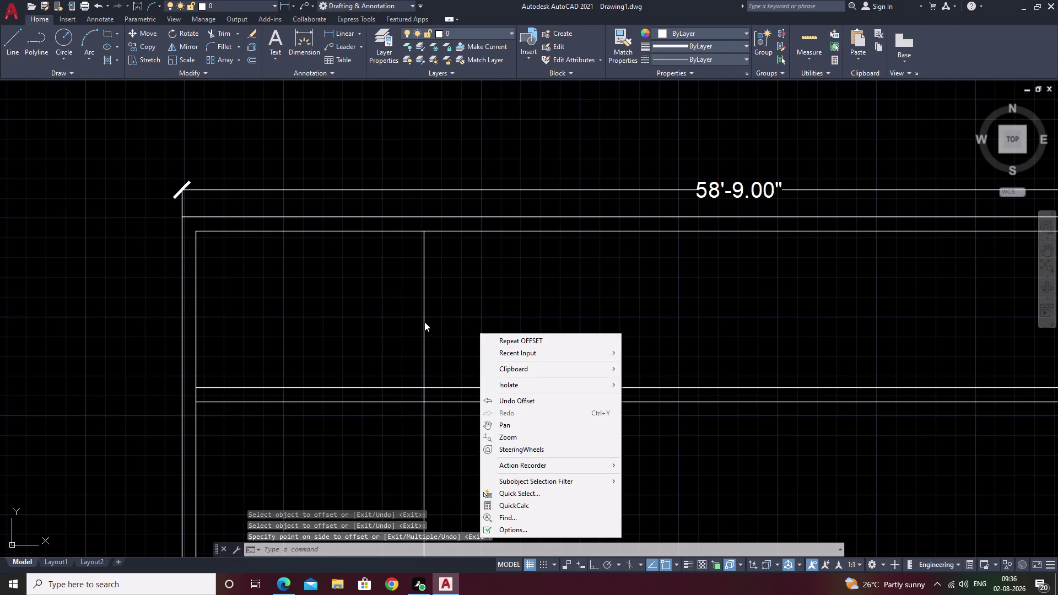
Repeat the 9-inch offset on the partition line to form the parallel wall face.
key(space)
click(514, 299)
key(space)
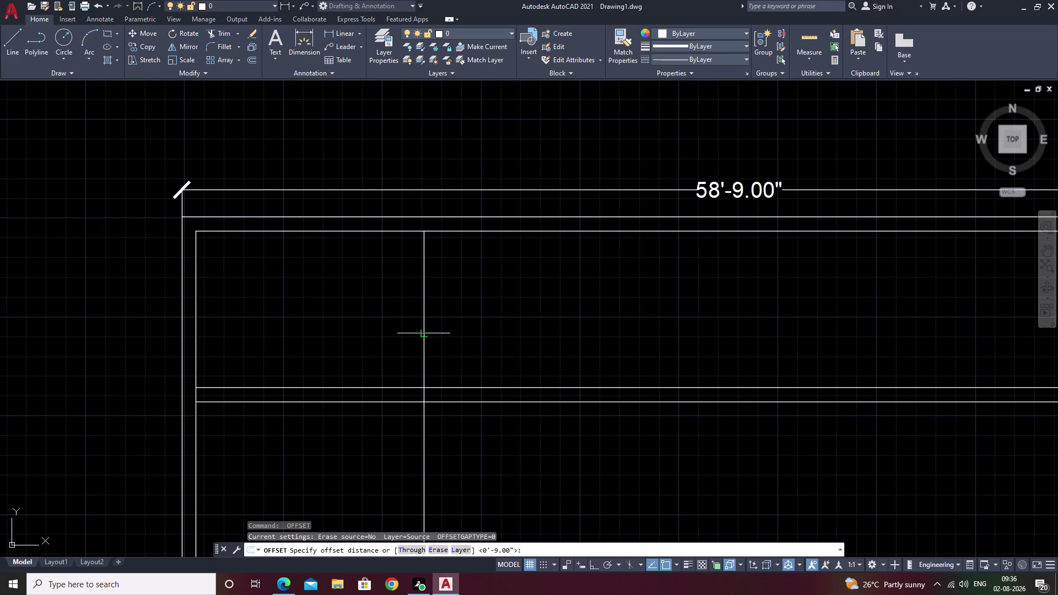
key(space)
click(423, 331)
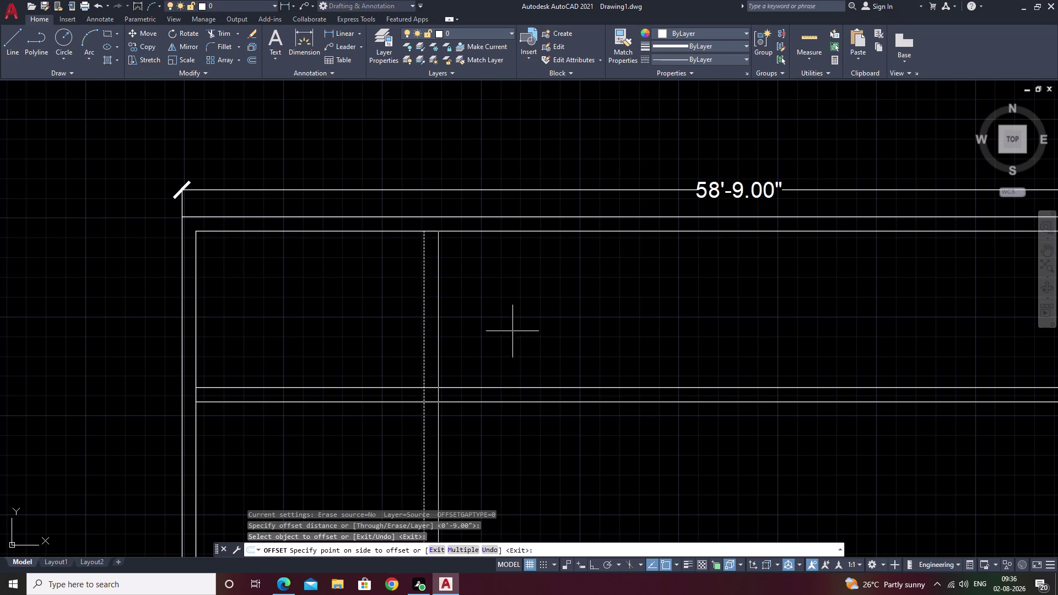
double_click(513, 331)
scroll(down, 3)
middle_drag(505, 343, 430, 366)
scroll(up, 3)
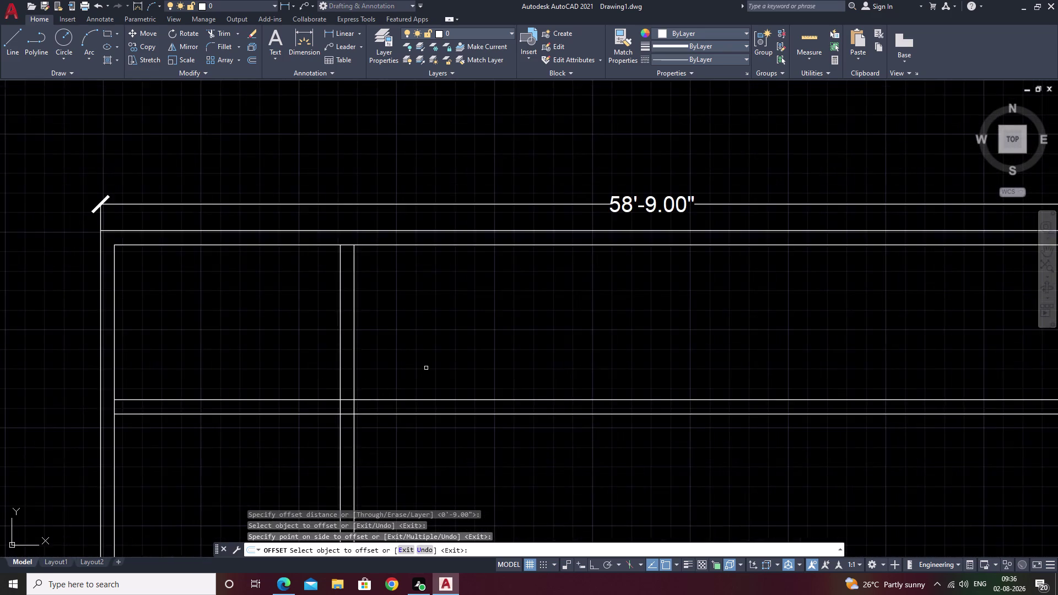
scroll(up, 3)
middle_drag(420, 368, 482, 382)
key(Escape)
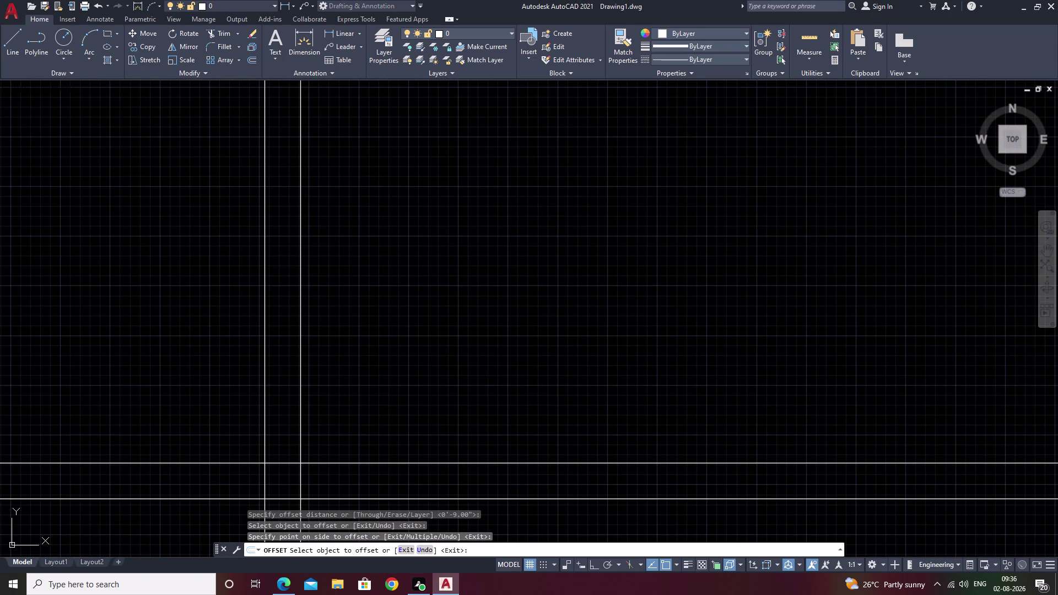
Start another offset with an 8'3" distance.
text(O)
key(space)
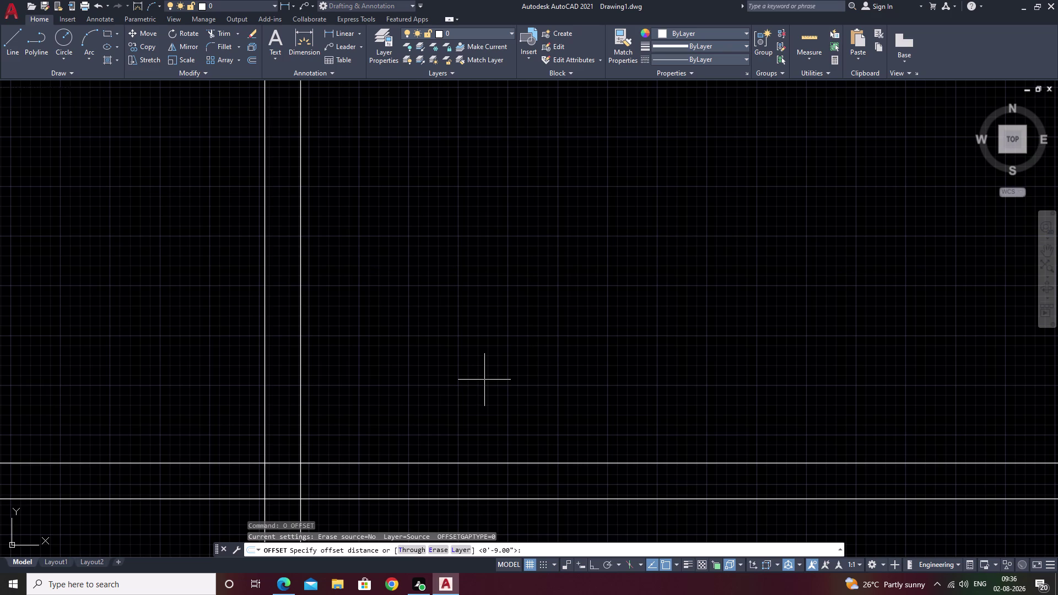
text(8)
text('3)
text(")
key(space)
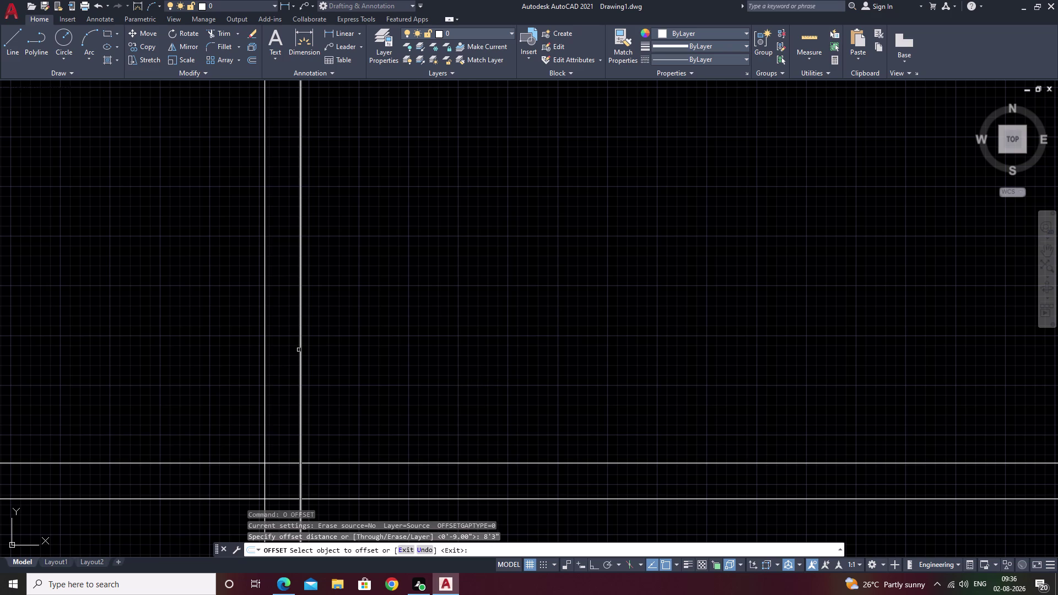
Copy the wall line 8'3" right and offset it 9" to form the second partition wall.
click(299, 350)
scroll(down, 3)
click(555, 358)
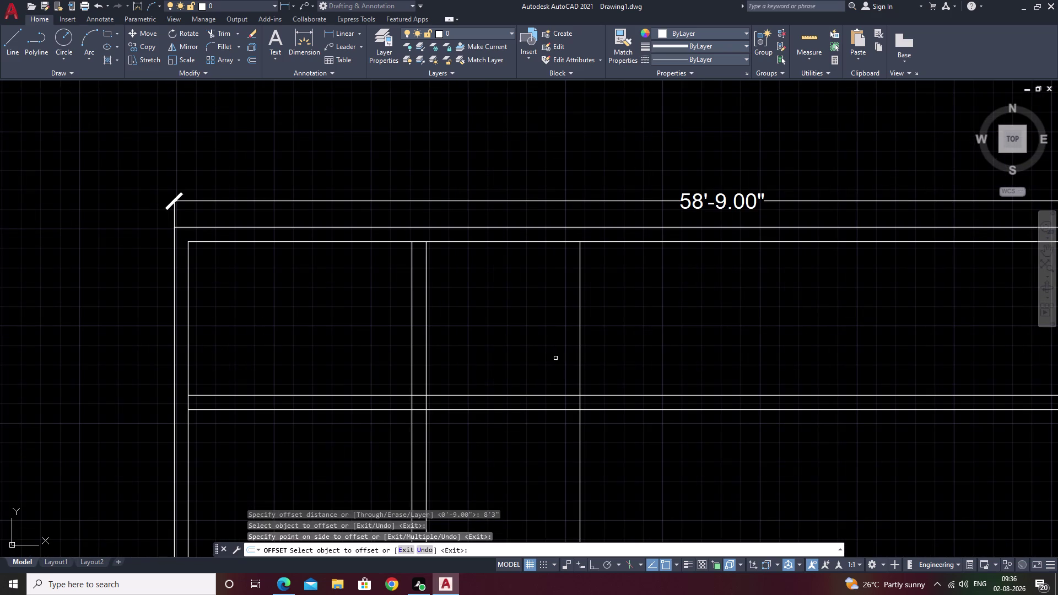
key(Escape)
key(space)
text(9)
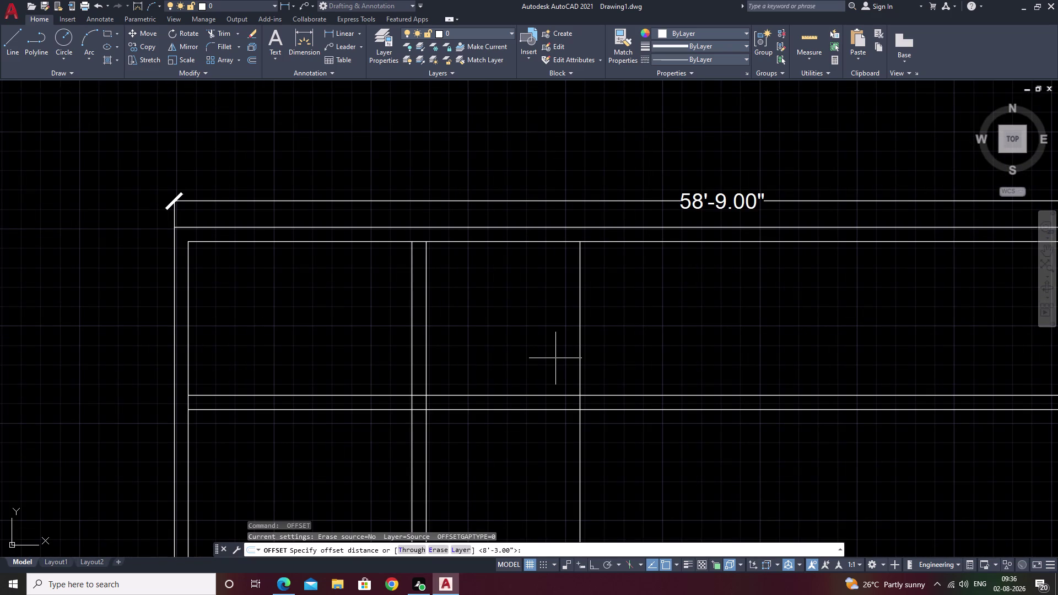
key(space)
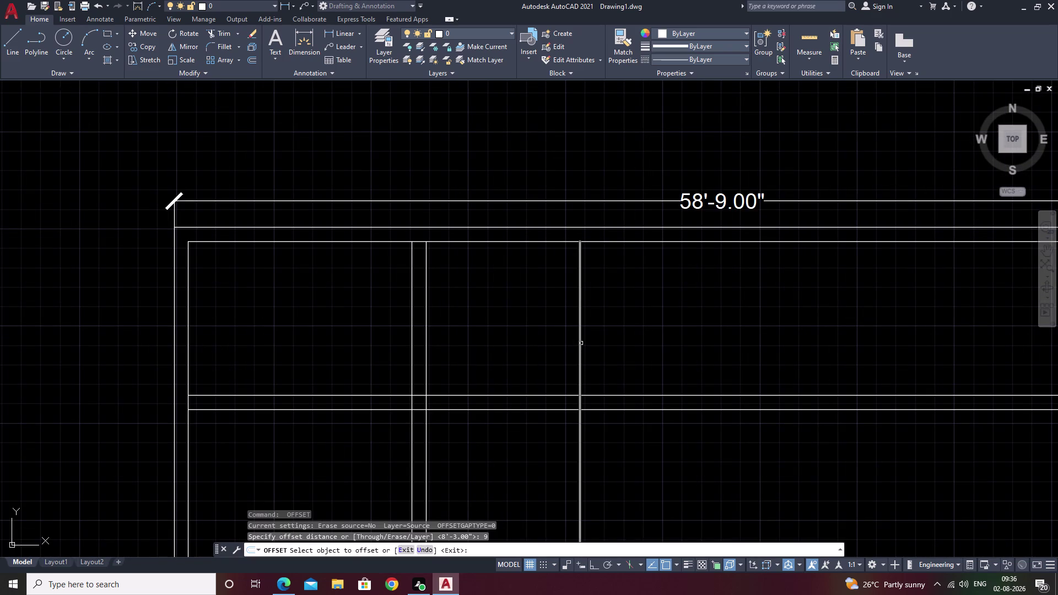
click(580, 343)
click(654, 342)
scroll(down, 3)
middle_drag(654, 342, 556, 357)
key(space)
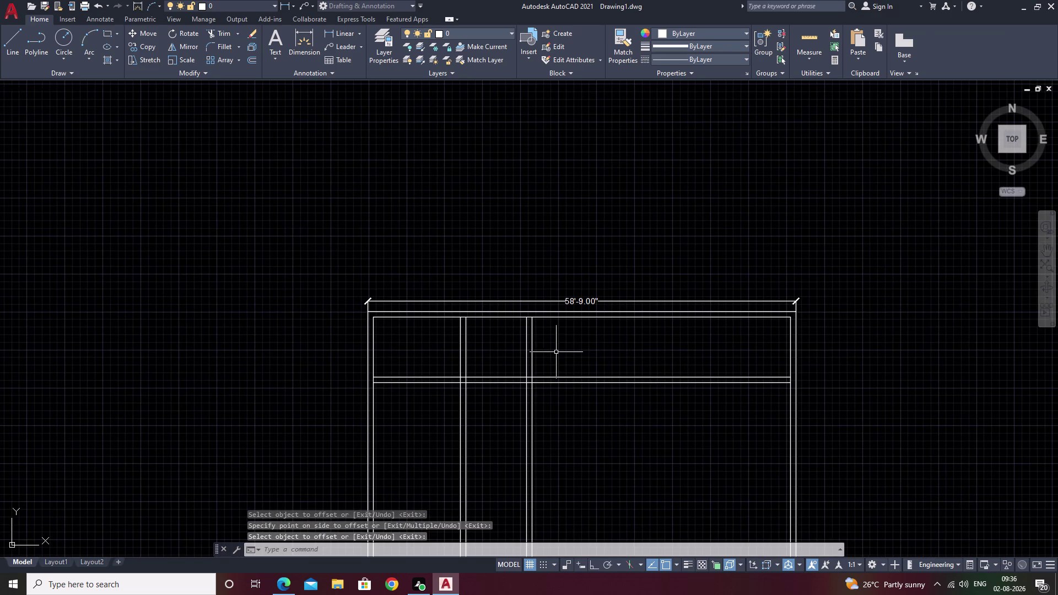
Re-enter the 8'3" offset distance and copy the wall's right face 8'3" further right.
key(9)
key(BackSpace)
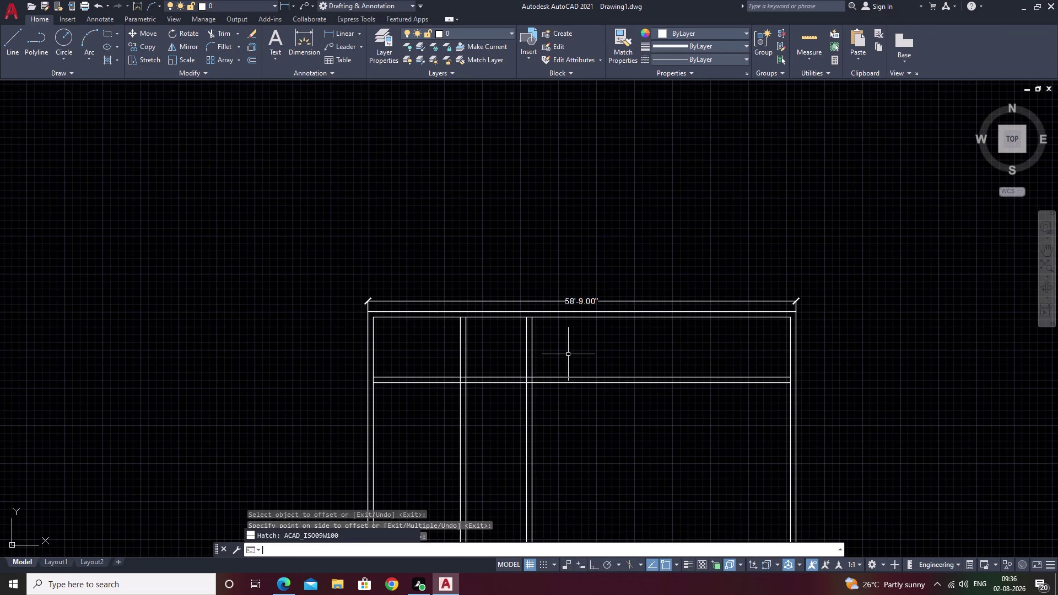
text(8'3)
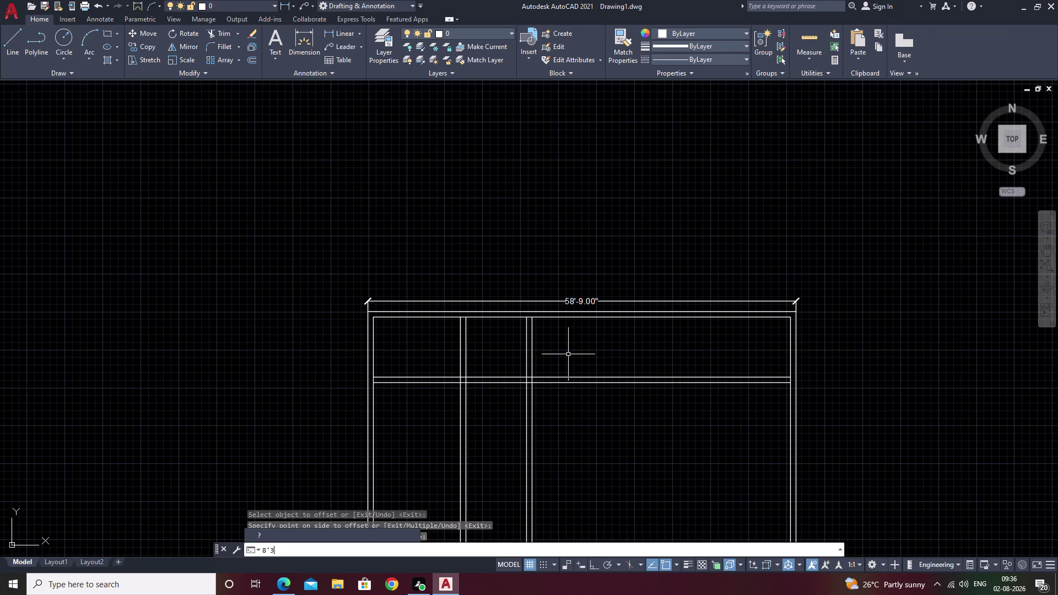
key(BackSpace)
key(BackSpace)
key(BackSpace)
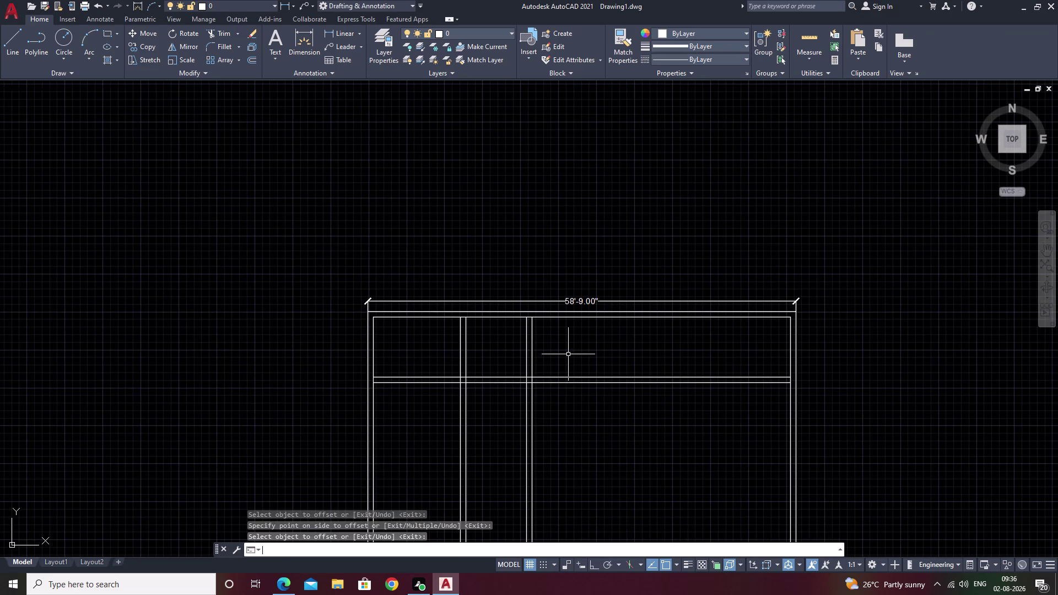
key(space)
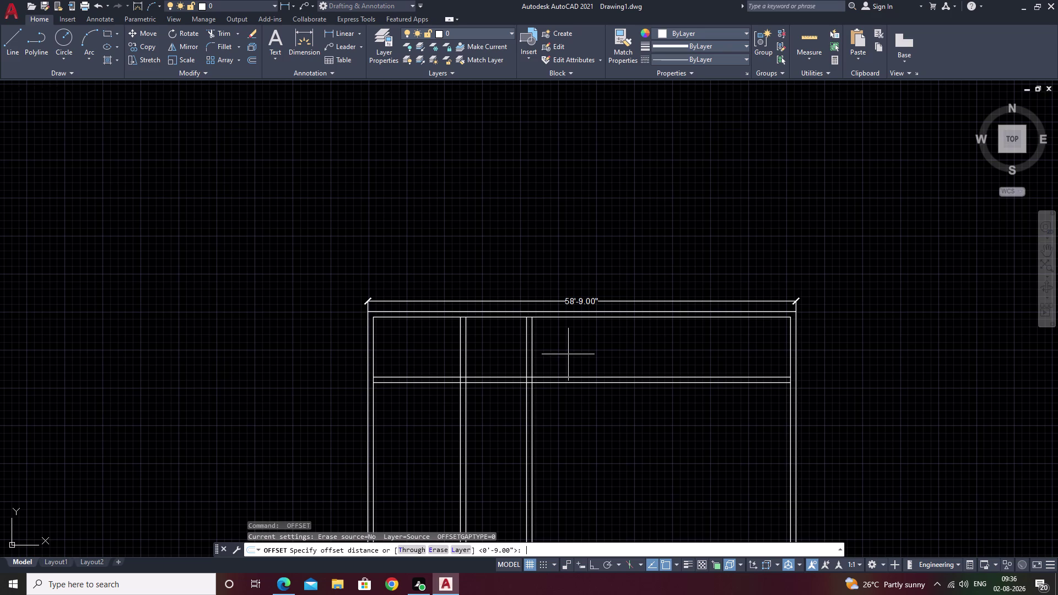
text(8'3)
text(")
key(space)
scroll(up, 3)
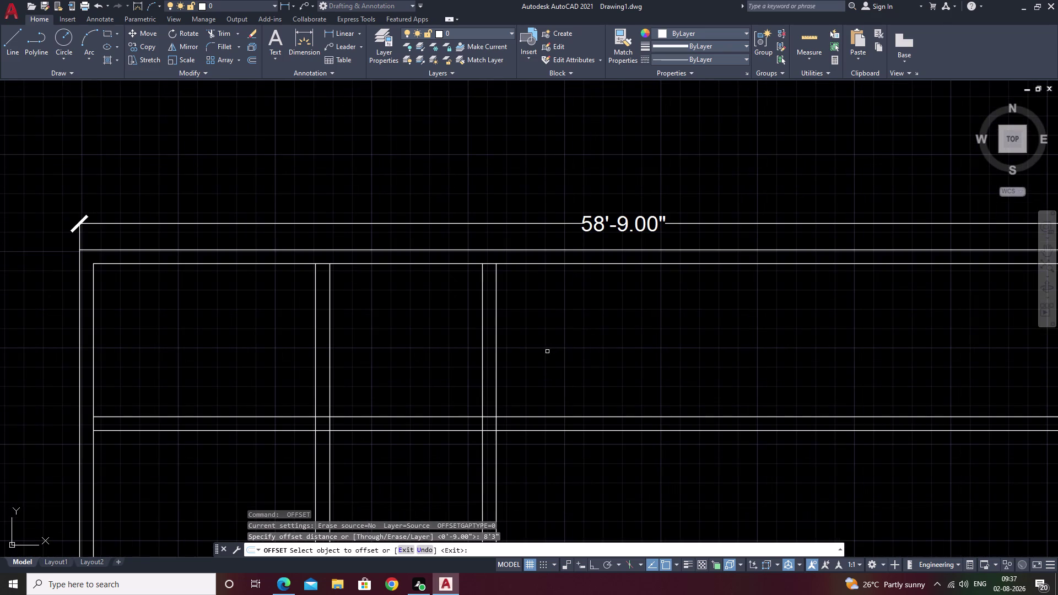
double_click(497, 357)
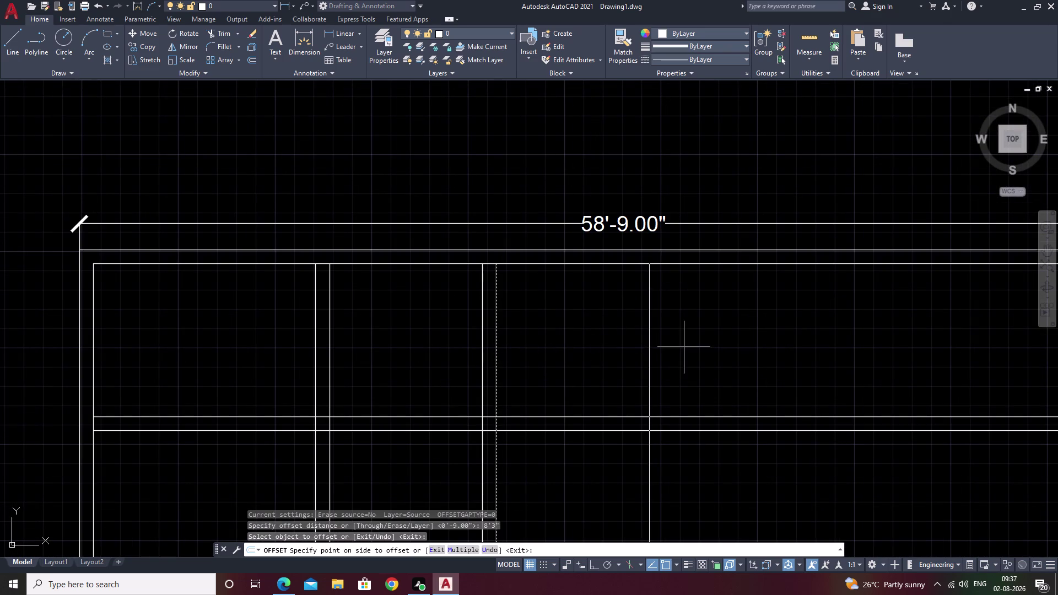
click(684, 347)
key(space)
Offset the new line 9" right to complete the third partition wall.
key(space)
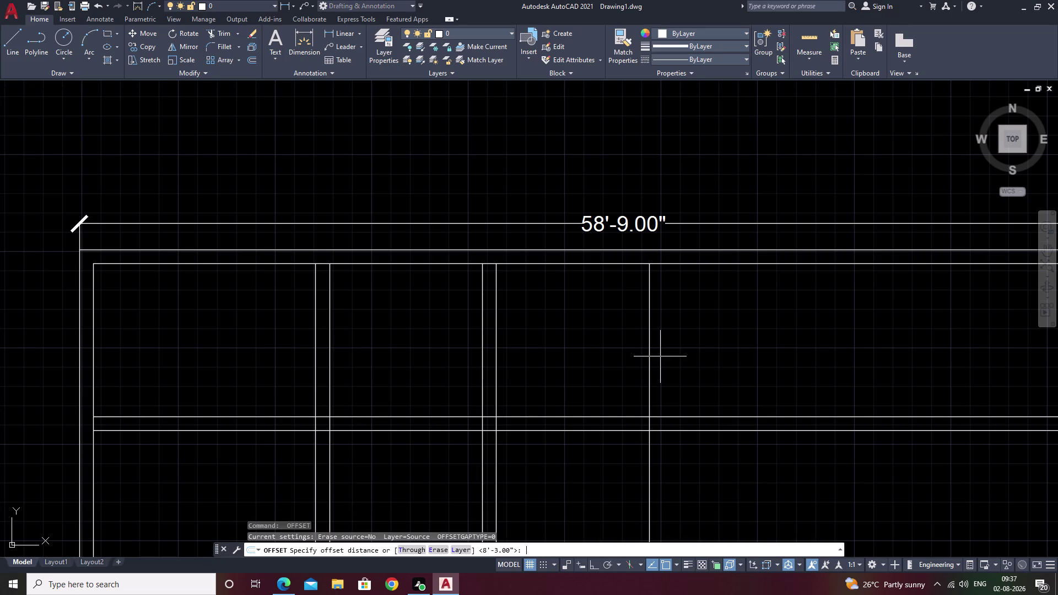
text(9)
key(space)
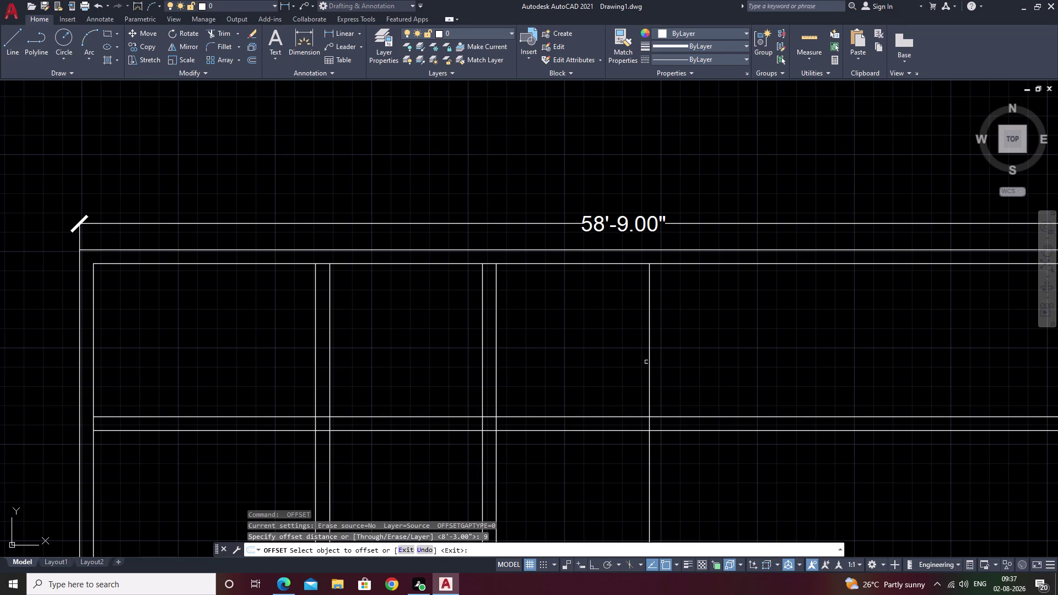
click(650, 359)
click(696, 349)
scroll(down, 3)
scroll(up, 3)
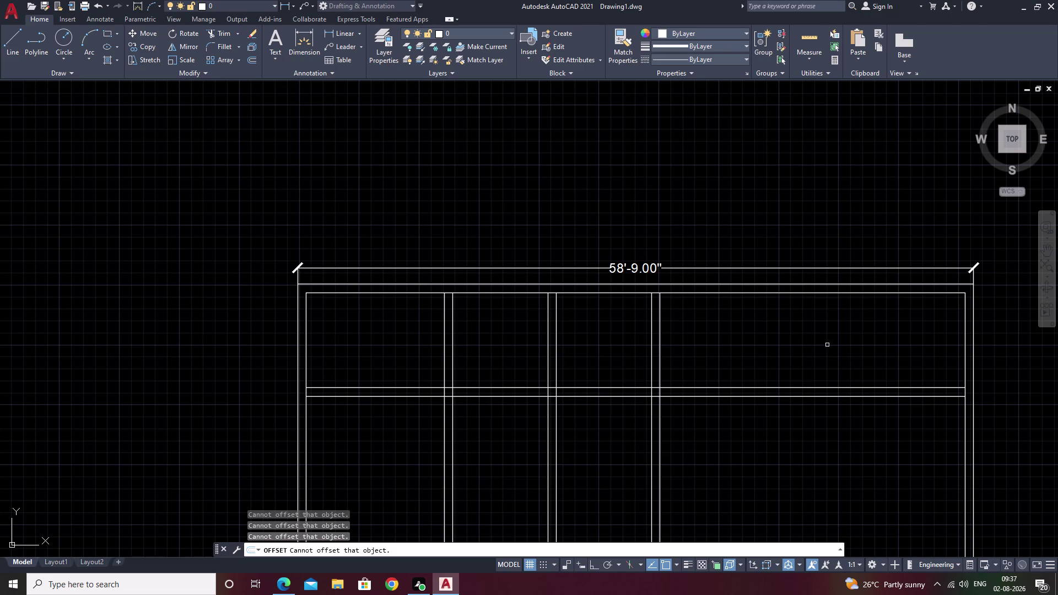
key(Escape)
Quick-measure the 8'-3" spacing between the partition walls.
click(811, 56)
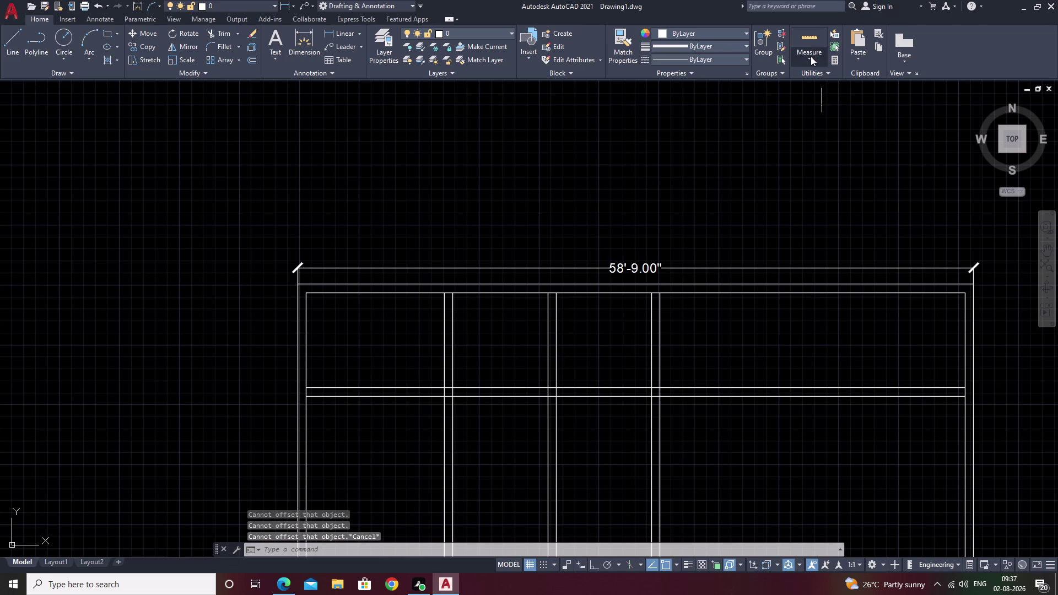
click(813, 80)
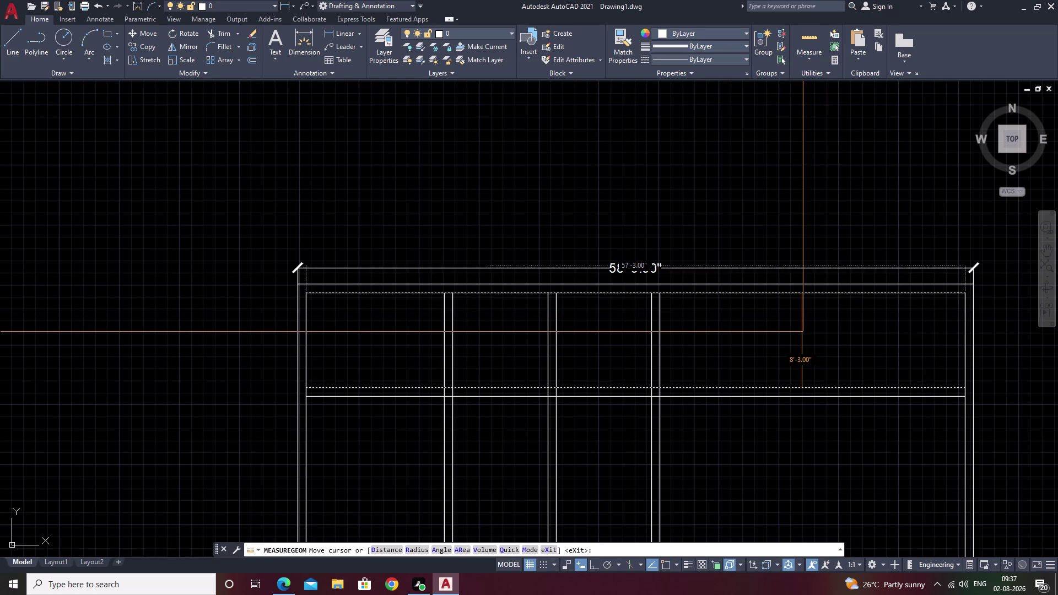
scroll(down, 3)
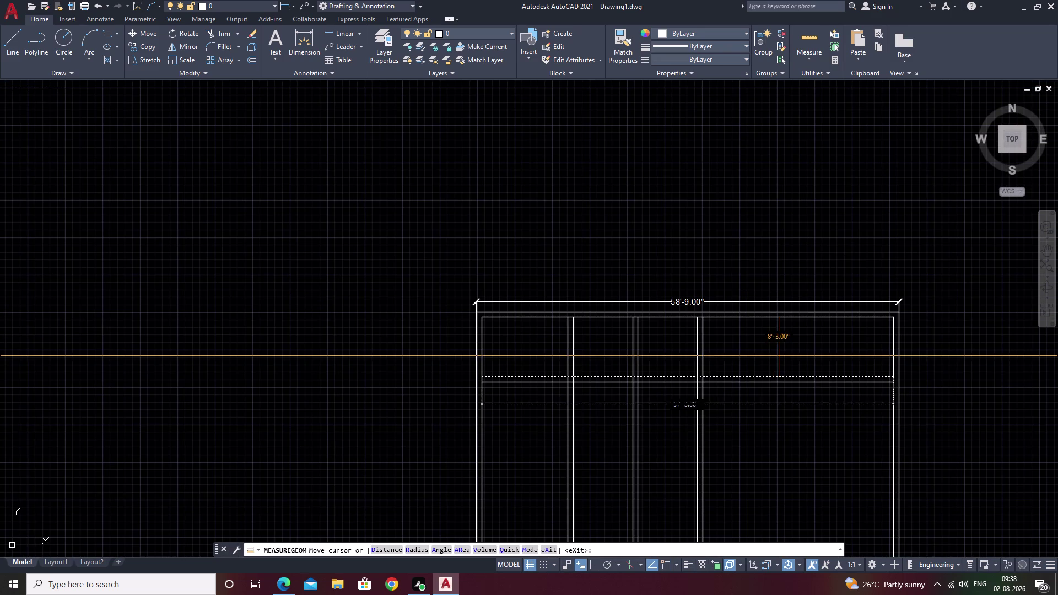
key(Escape)
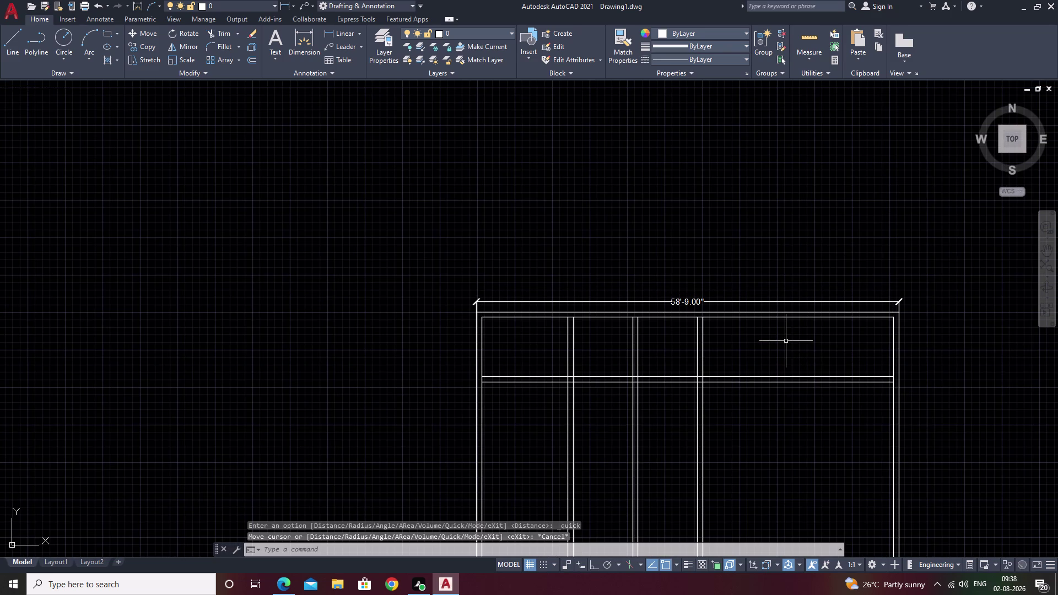
Pan the plan and start the Trim command with TR.
middle_drag(773, 357, 754, 319)
key(Escape)
text(T)
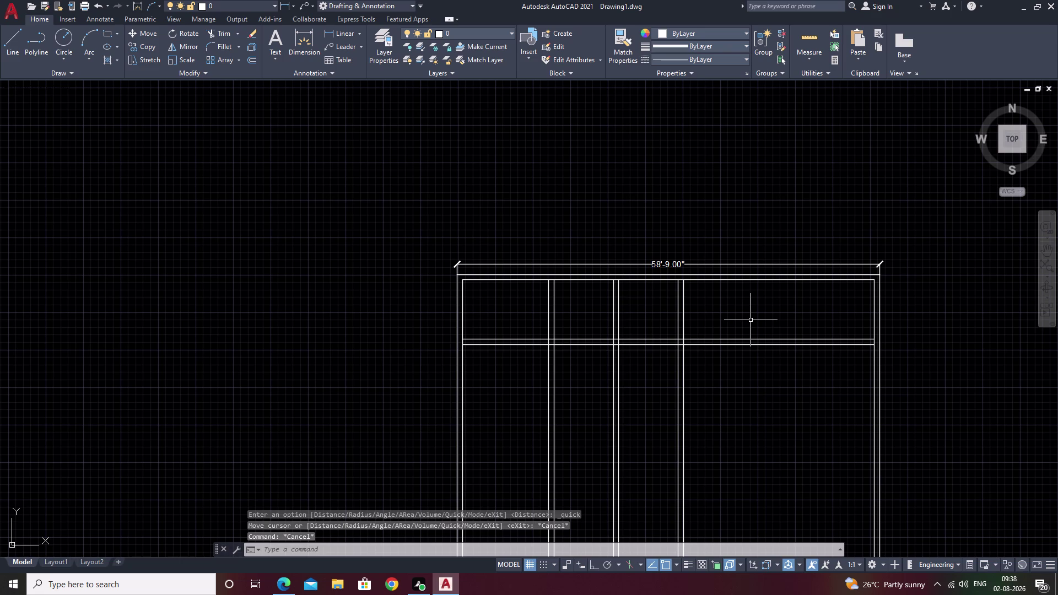
text(R)
key(space)
Fence-trim the overlapping wall line segments at the first partition junctions.
scroll(up, 3)
click(472, 351)
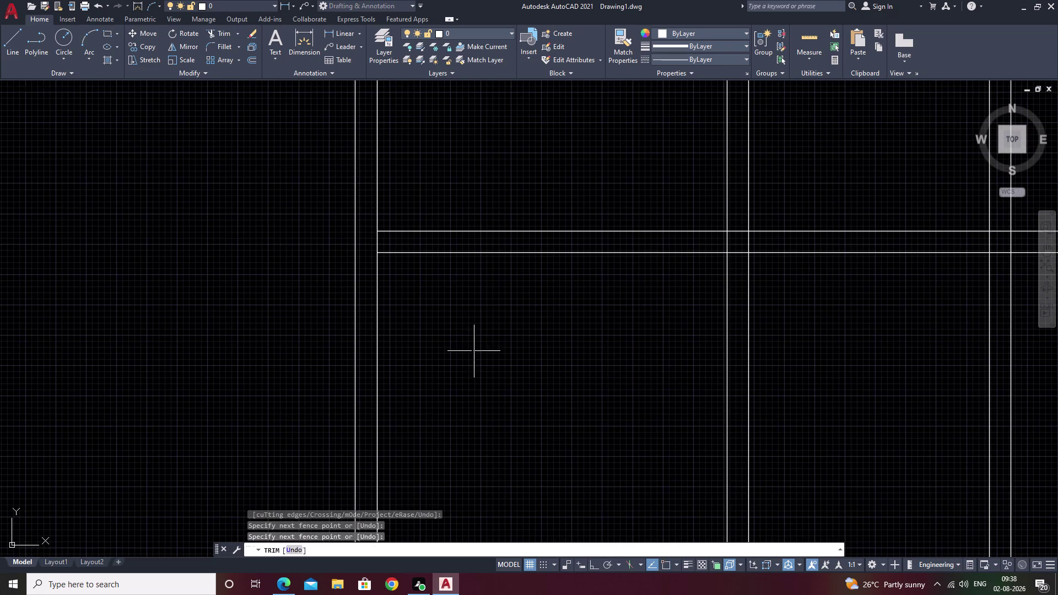
drag(789, 379, 825, 379)
scroll(down, 3)
middle_drag(923, 371, 681, 392)
drag(868, 399, 904, 396)
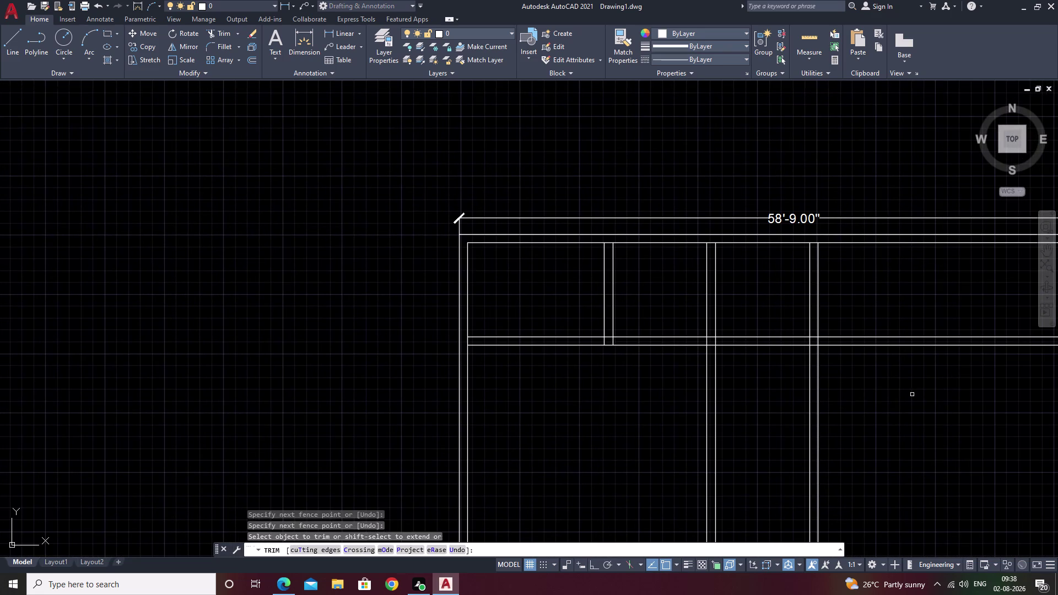
drag(915, 394, 641, 409)
scroll(down, 3)
scroll(up, 3)
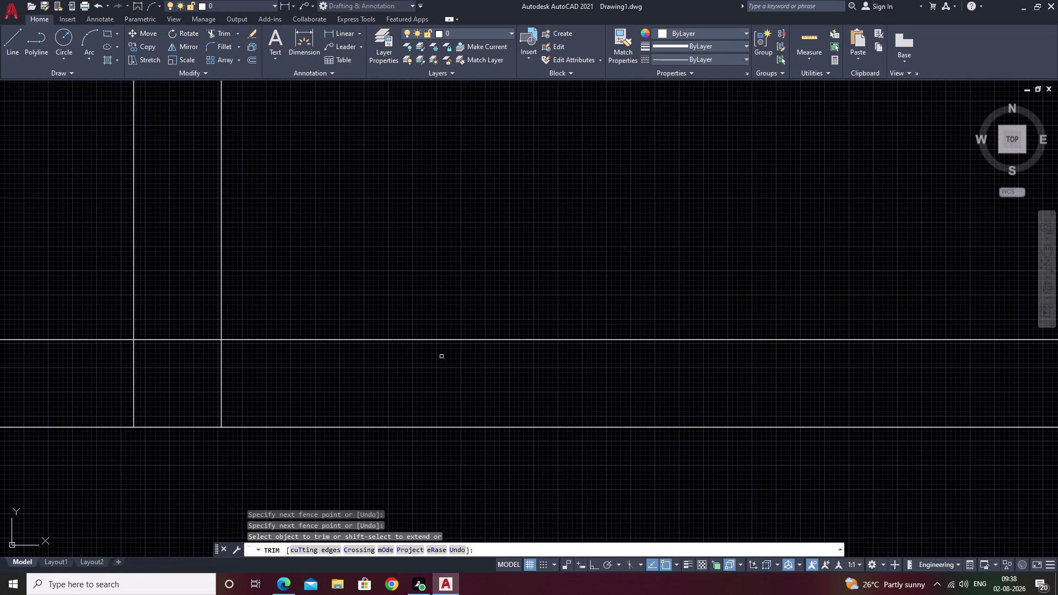
click(104, 373)
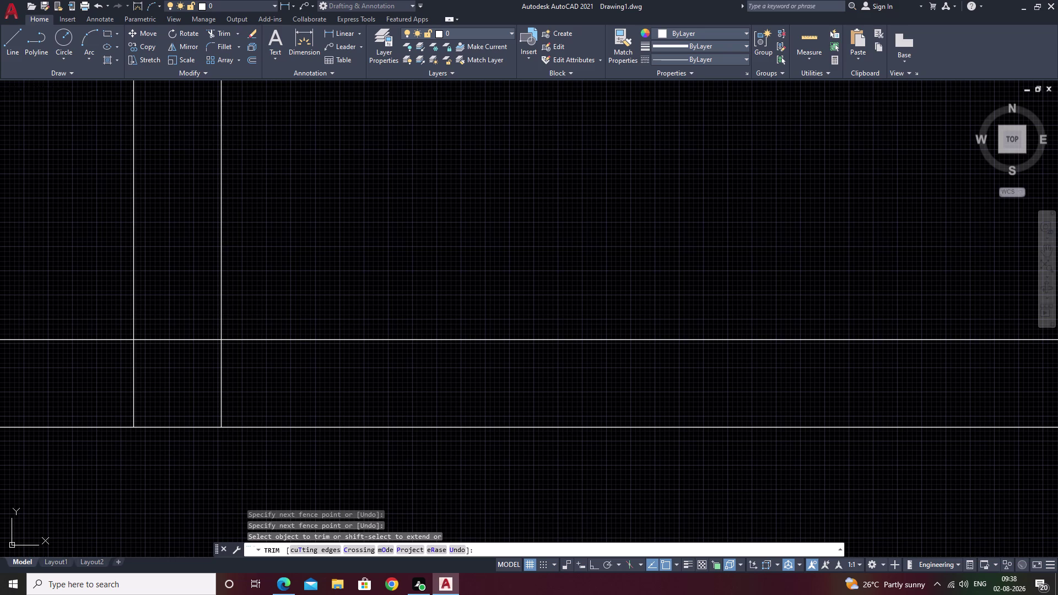
click(105, 373)
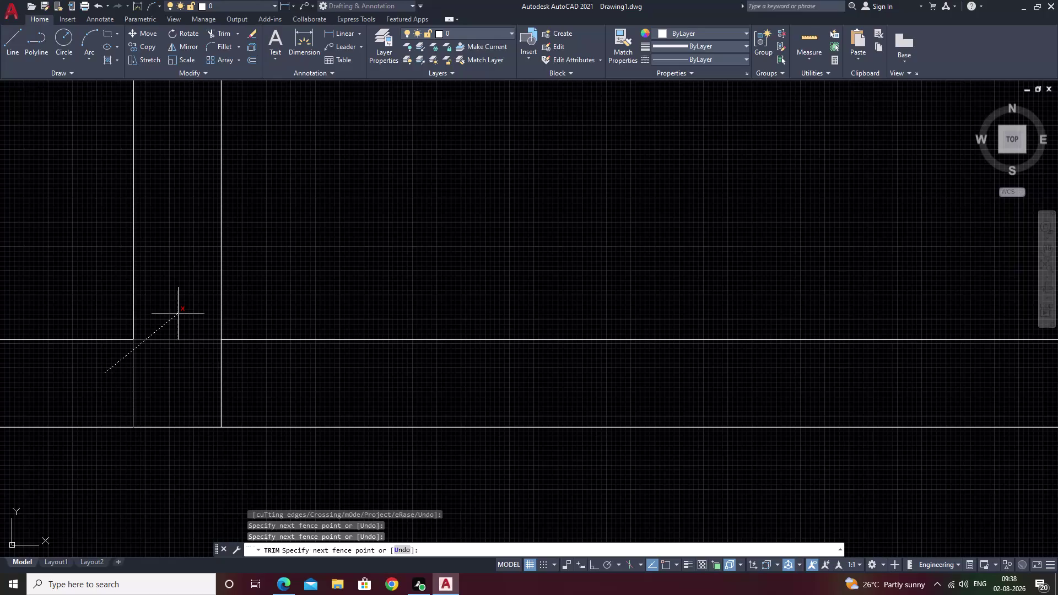
scroll(down, 3)
key(Escape)
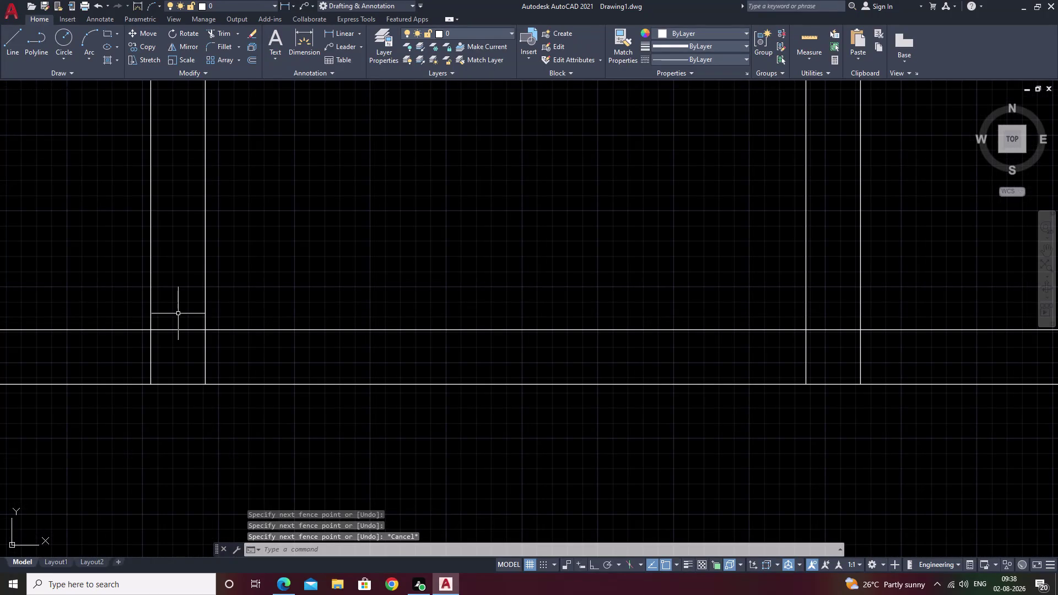
key(Escape)
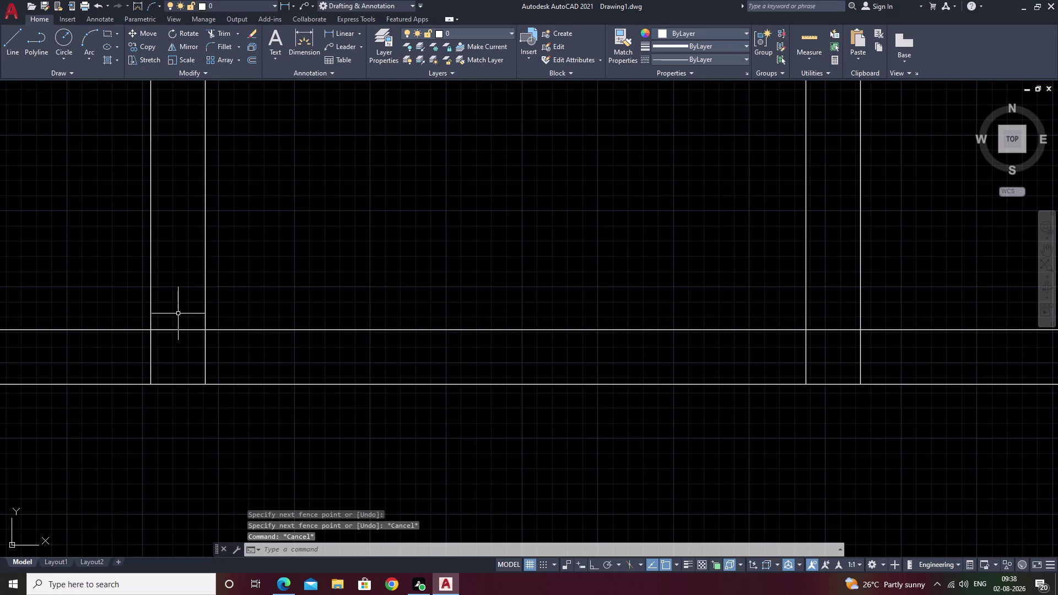
key(Escape)
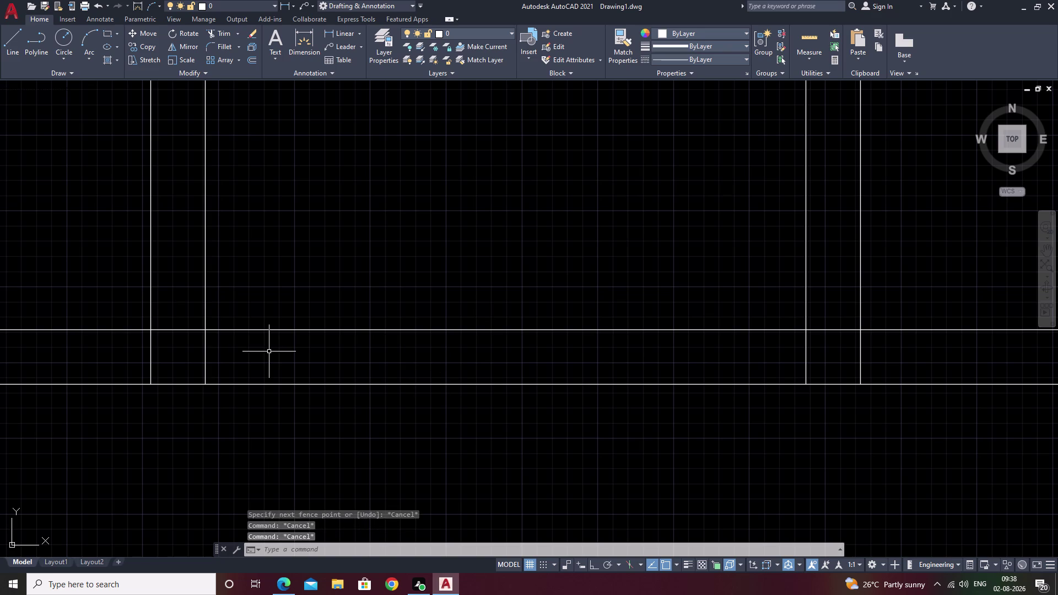
Trim the crossing wall line segments at the left junction.
text(TR)
key(space)
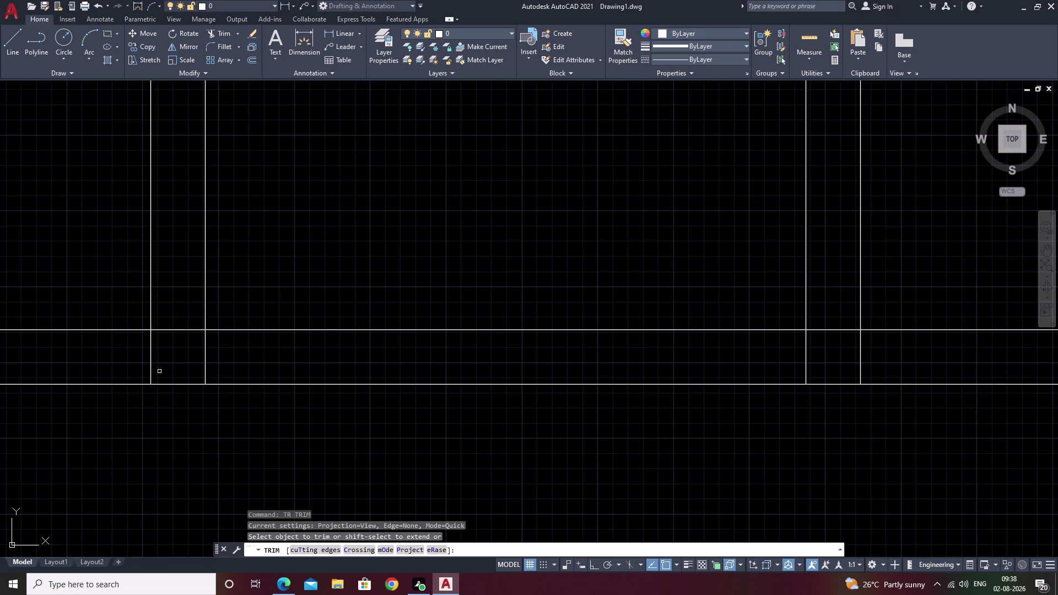
click(133, 361)
drag(134, 361, 181, 363)
click(186, 362)
drag(186, 325, 187, 298)
key(Escape)
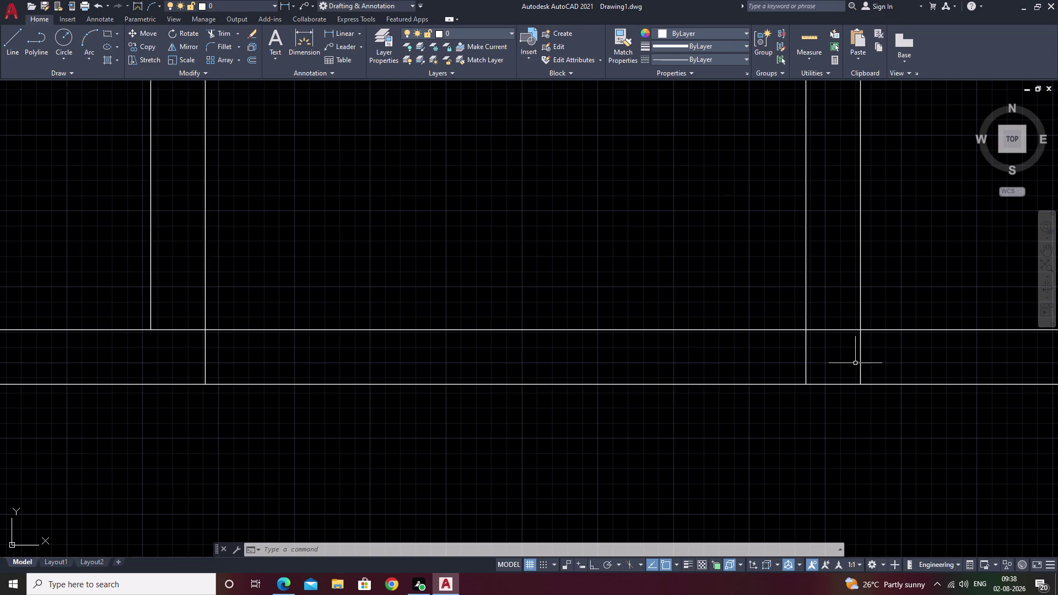
Trim away the line crossing between the walls at the next junction.
text(TR)
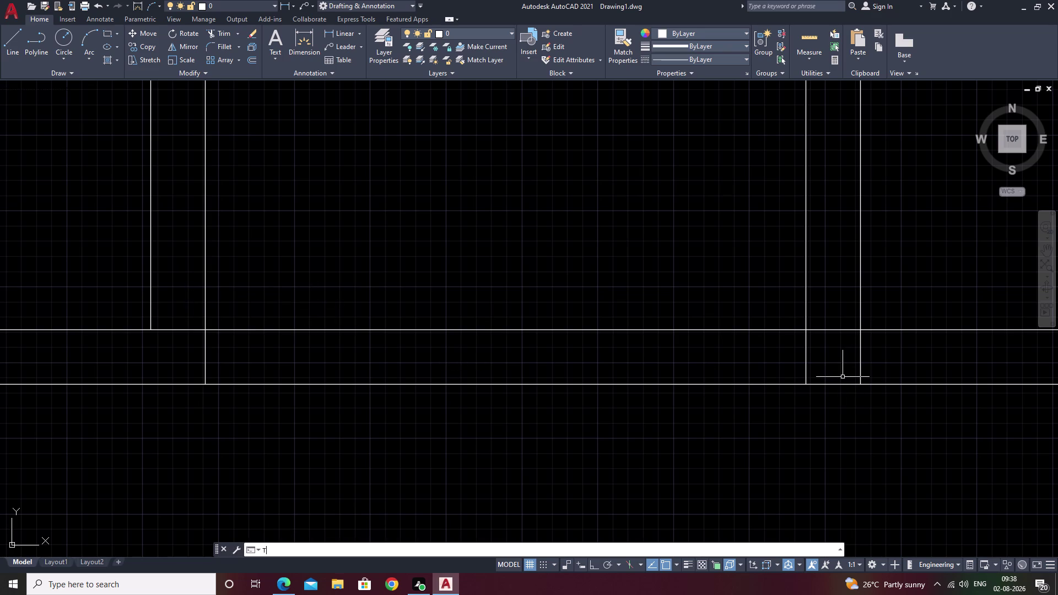
key(space)
middle_drag(744, 387, 515, 388)
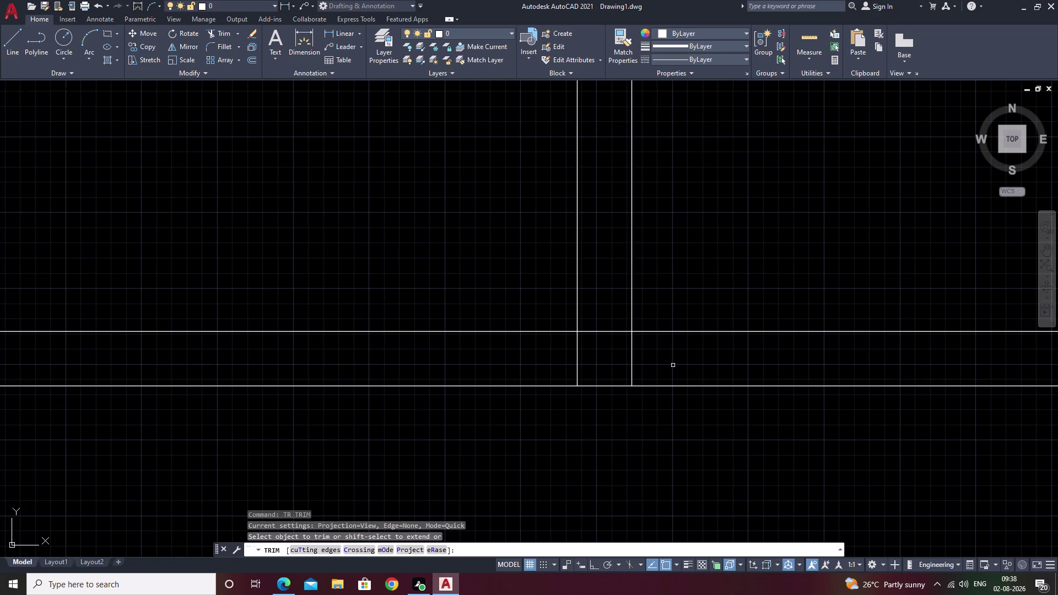
click(608, 309)
drag(608, 309, 596, 353)
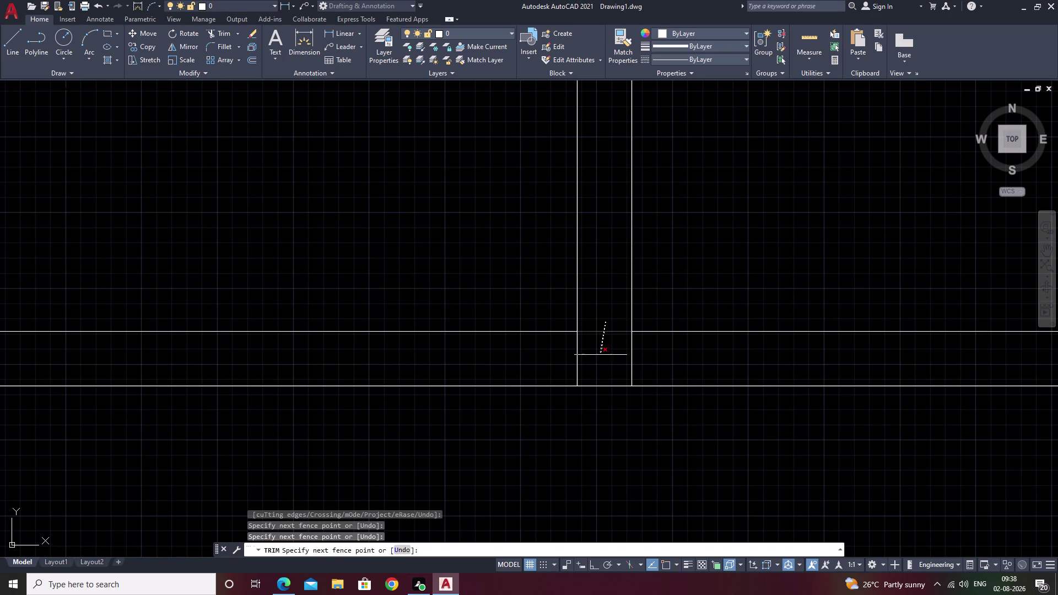
double_click(602, 363)
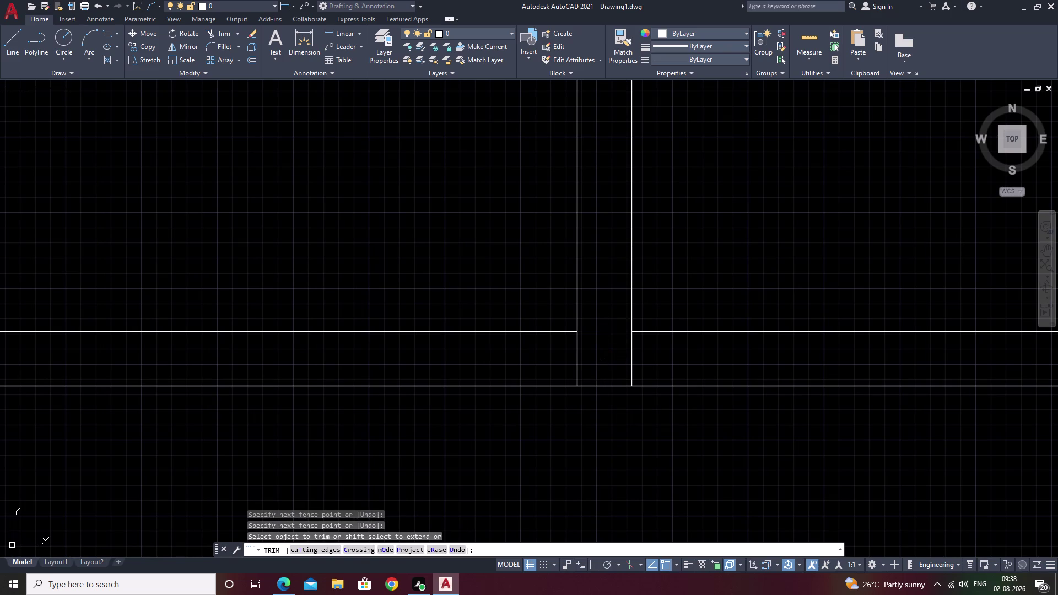
key(Escape)
Trim the crossing line and leftover segments at the right wall opening.
scroll(down, 3)
middle_drag(703, 366, 573, 374)
key(space)
scroll(up, 3)
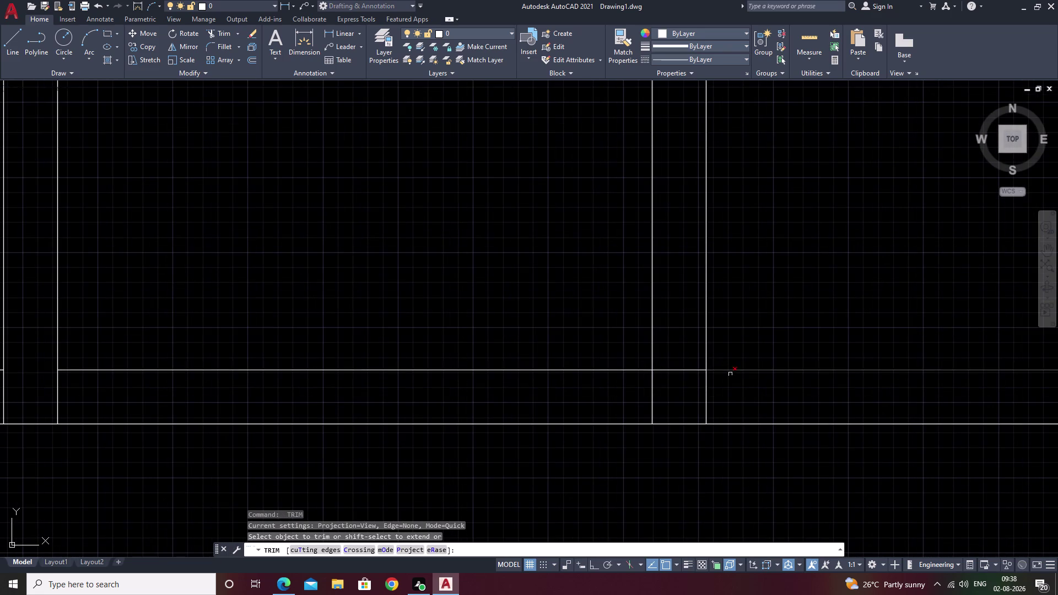
scroll(down, 3)
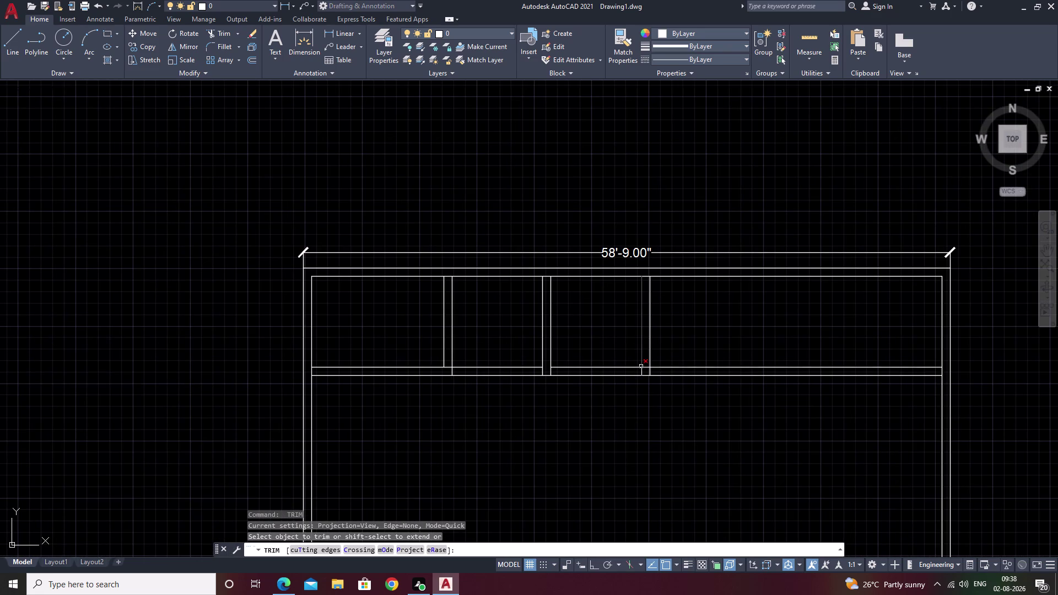
scroll(up, 3)
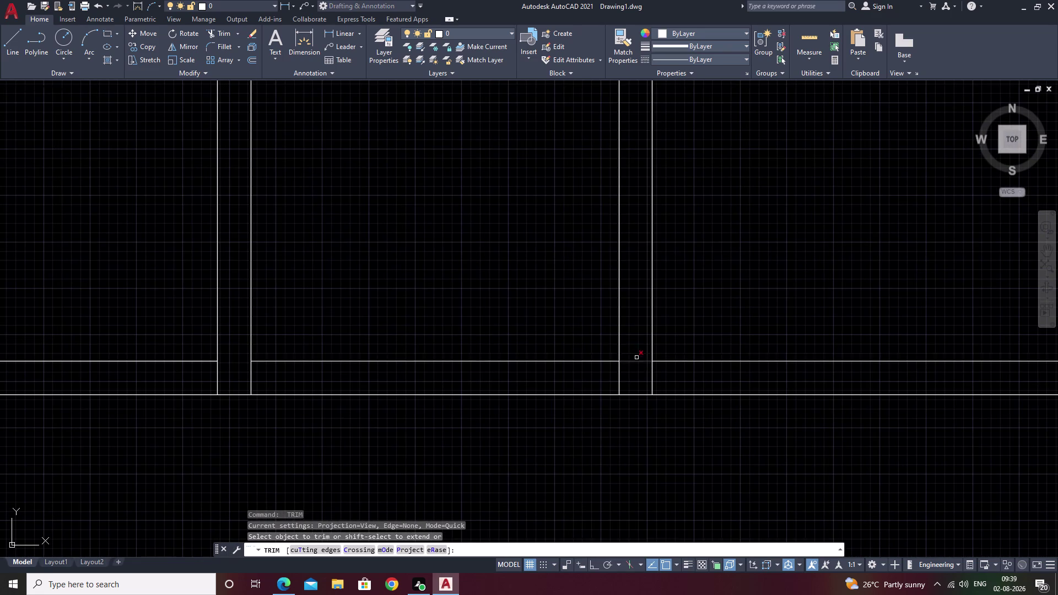
drag(634, 334, 602, 390)
click(602, 389)
click(598, 386)
key(Escape)
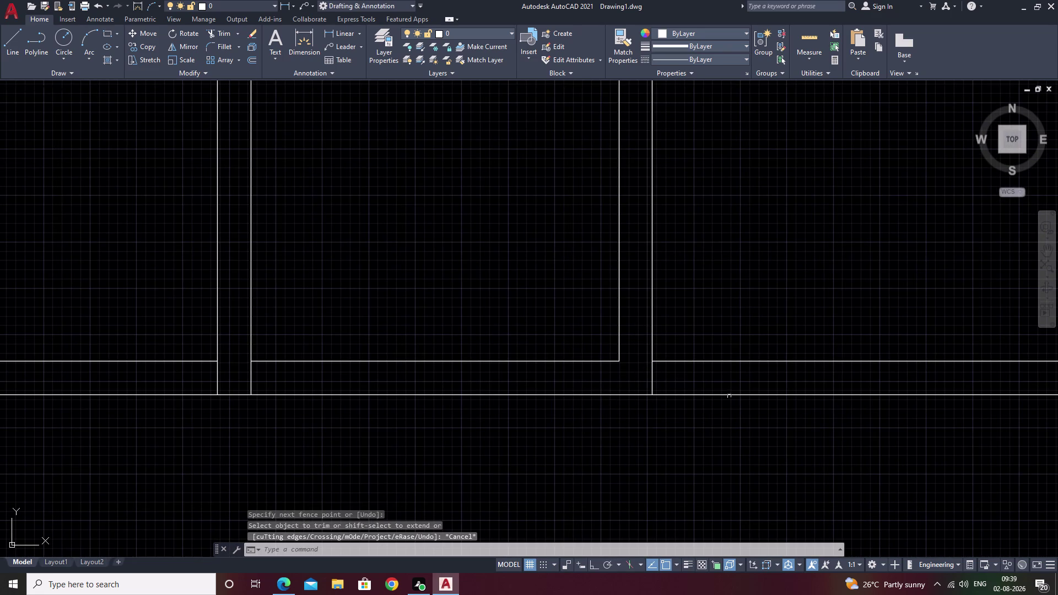
Run Trim once more on remaining lines, pan to the plan's top, and exit.
key(t)
text(R)
key(space)
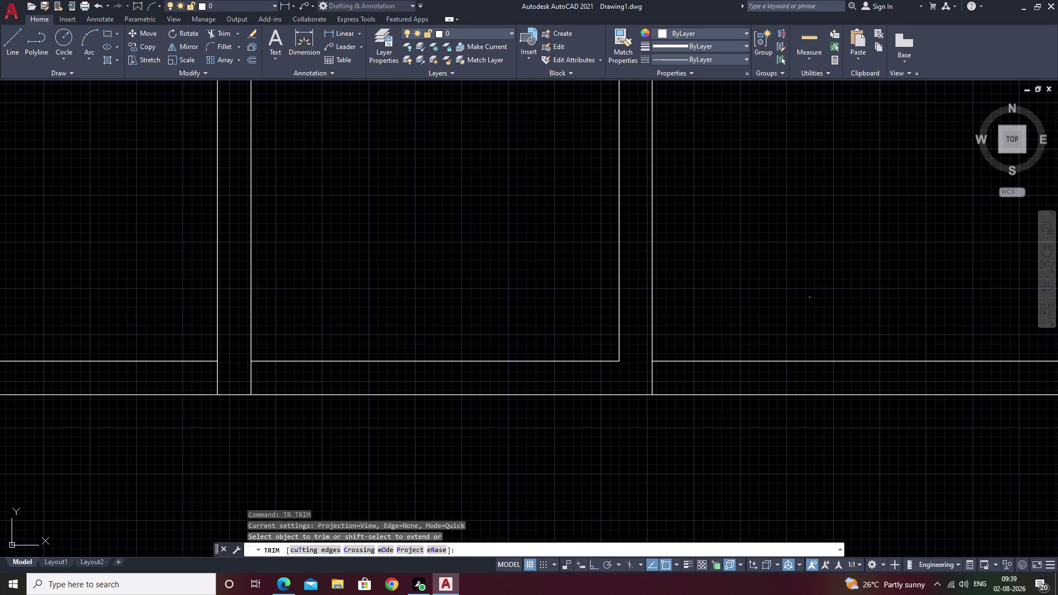
drag(811, 293, 754, 435)
scroll(down, 3)
middle_drag(801, 415, 573, 458)
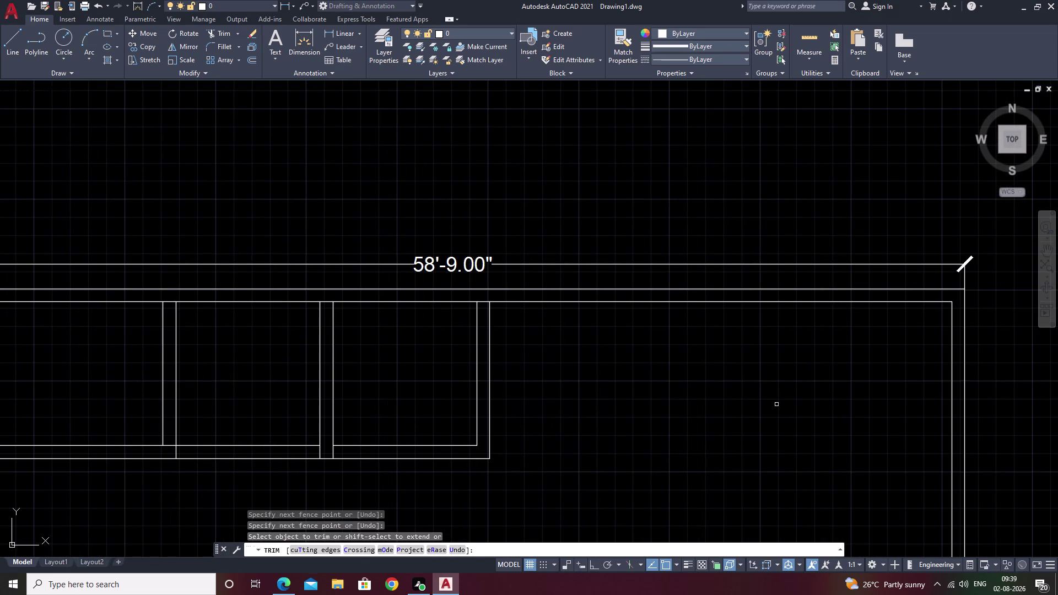
key(Escape)
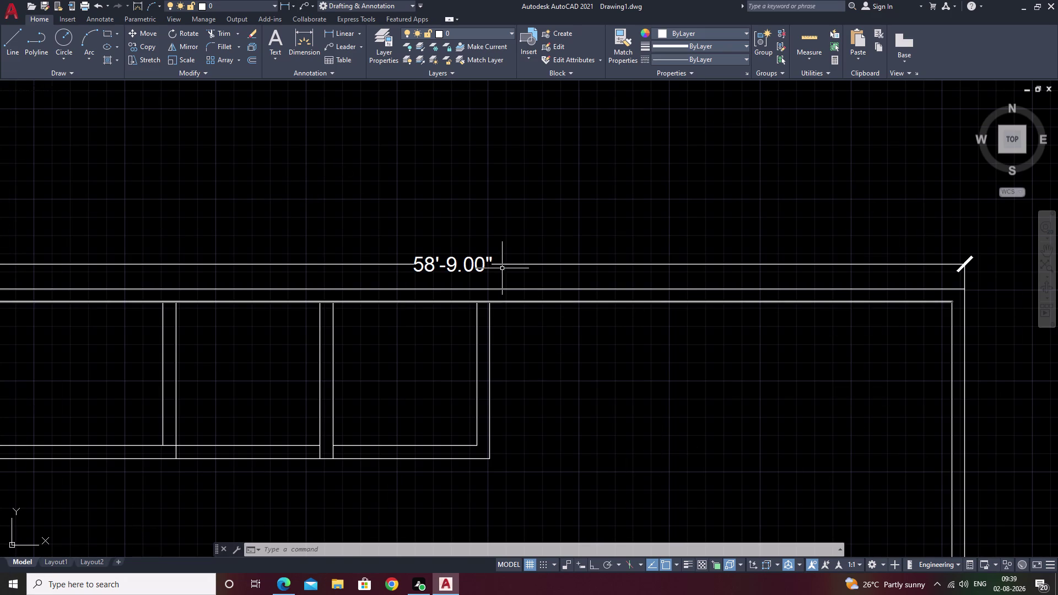
scroll(up, 3)
scroll(down, 3)
middle_drag(451, 377, 774, 410)
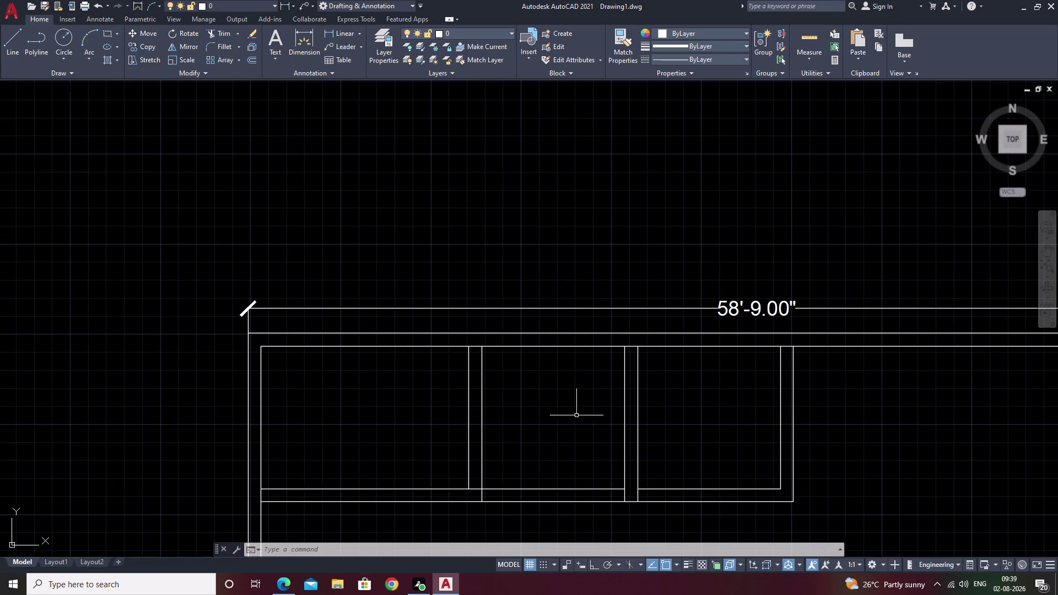
middle_drag(575, 416, 572, 379)
middle_drag(837, 375, 737, 367)
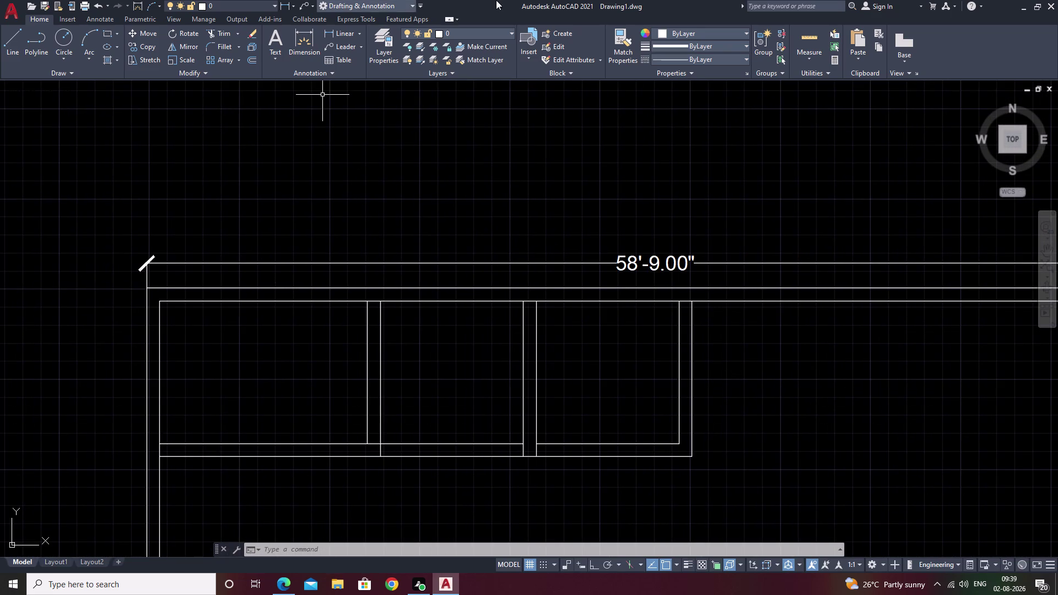
double_click(334, 34)
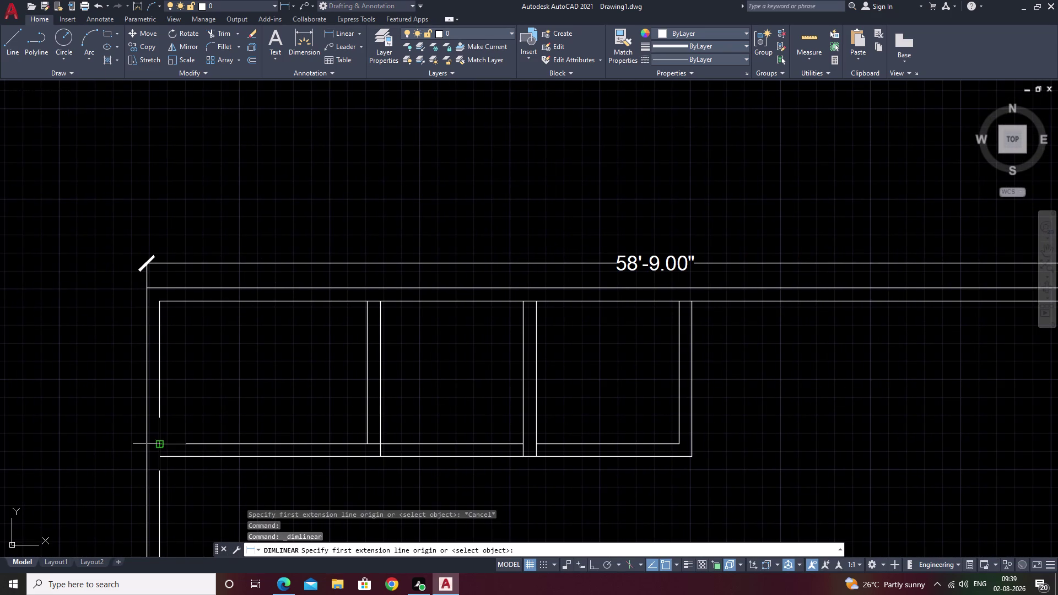
Dimension the left room's 12' width between its inner corner and the partition wall.
click(158, 446)
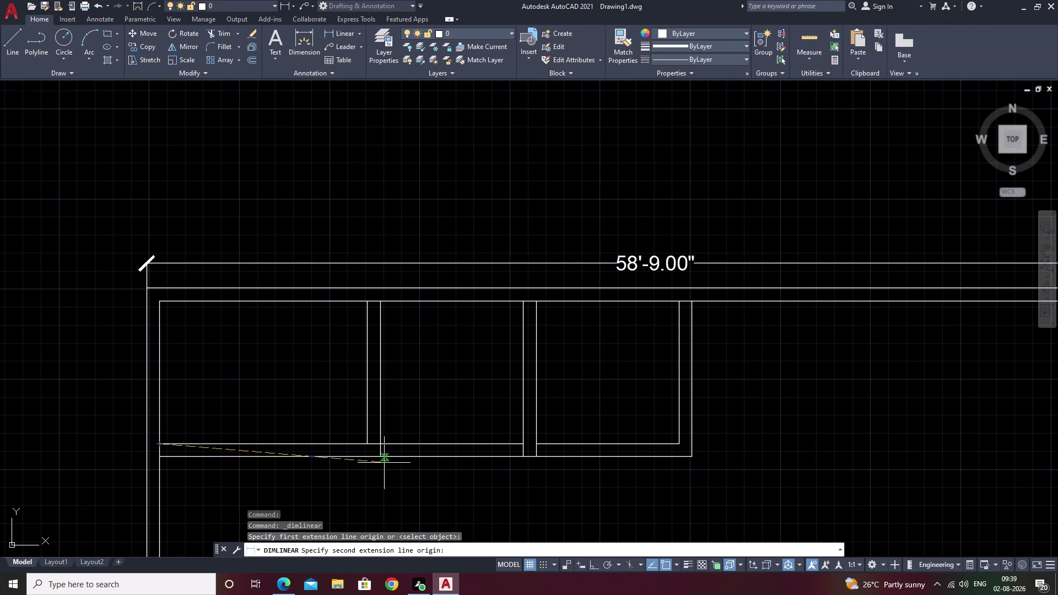
click(368, 442)
click(363, 395)
key(space)
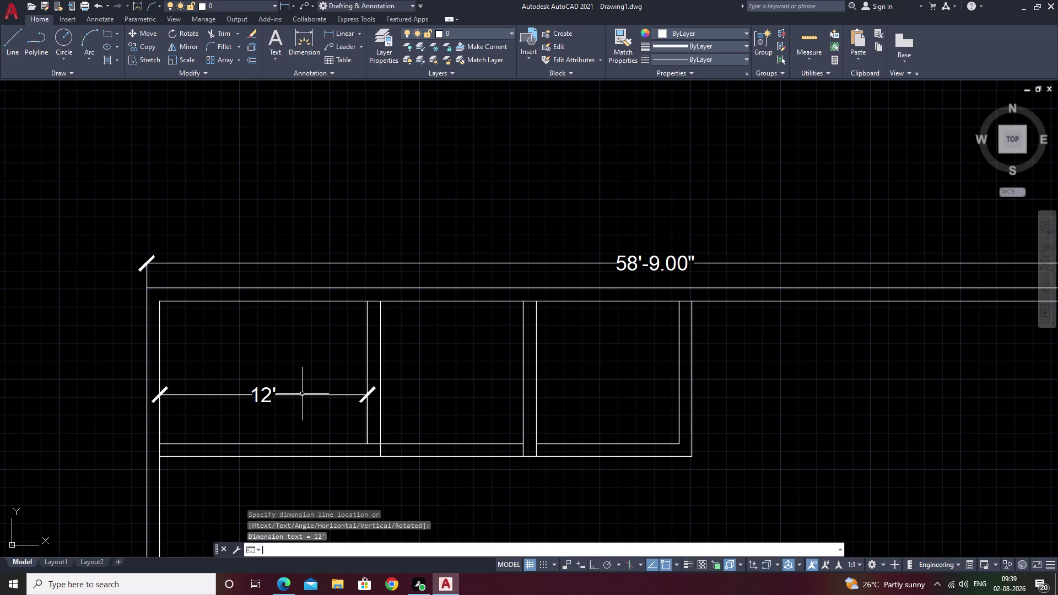
Add the 8'-3.00" vertical dimension along the partition wall.
click(343, 35)
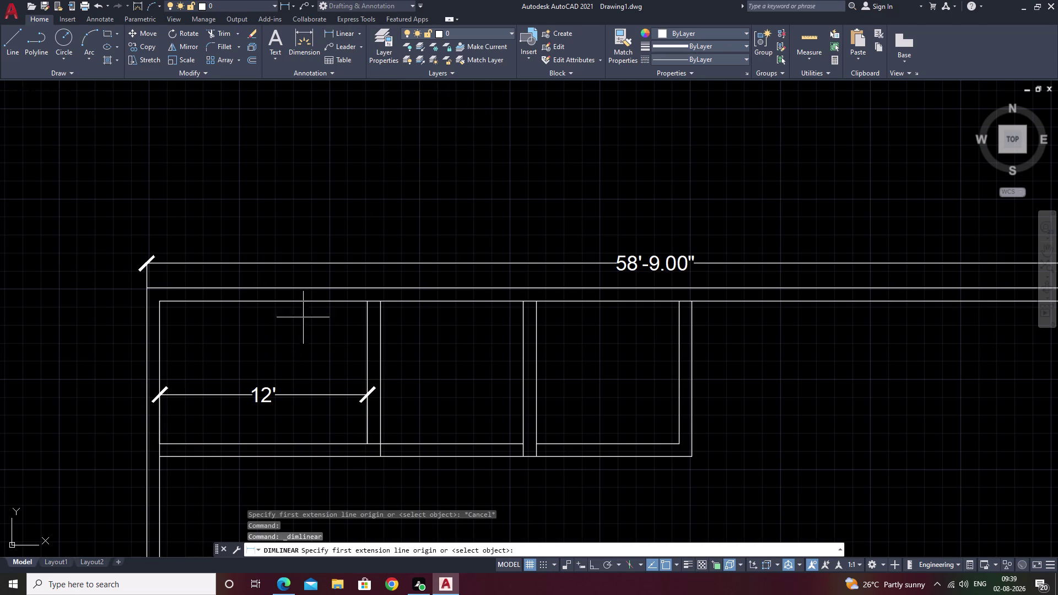
click(366, 442)
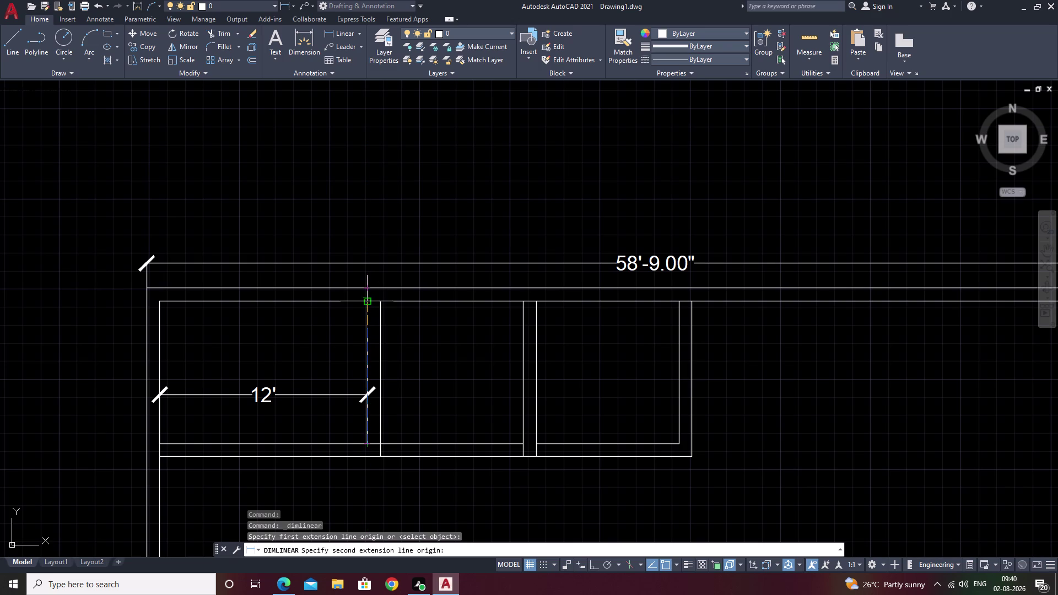
click(365, 302)
click(330, 308)
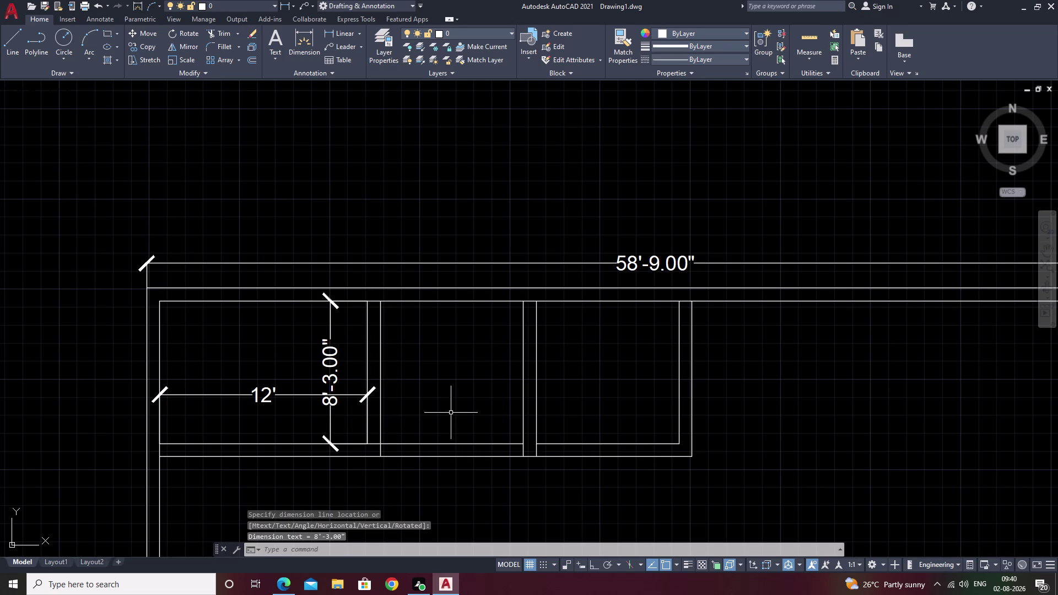
middle_drag(469, 405, 395, 402)
Start a dimension across the middle room, then cancel it and stray selections.
key(space)
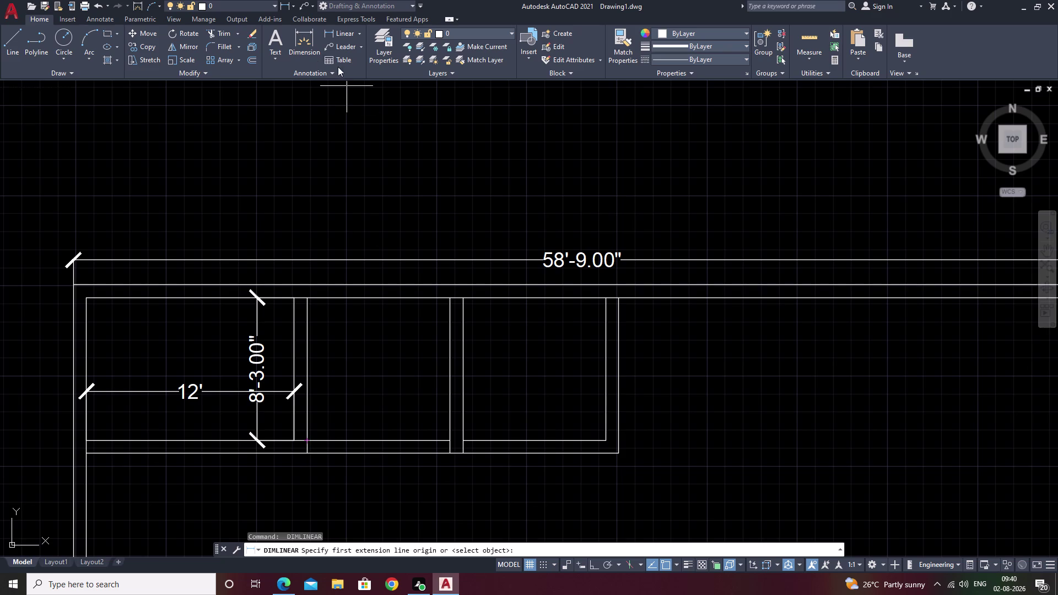
click(308, 441)
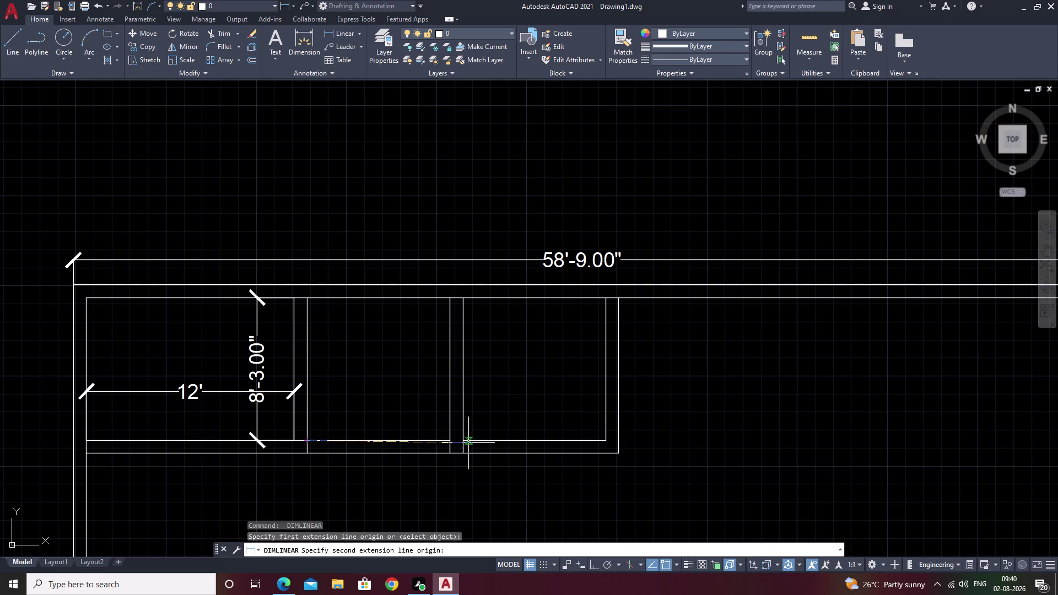
click(451, 441)
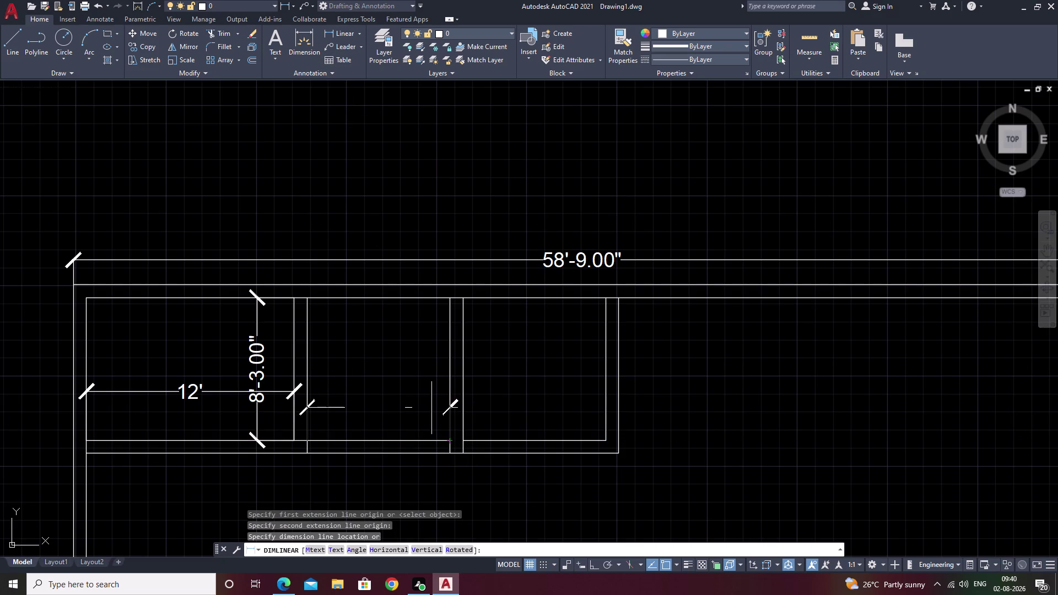
key(Escape)
click(675, 373)
drag(662, 362, 492, 369)
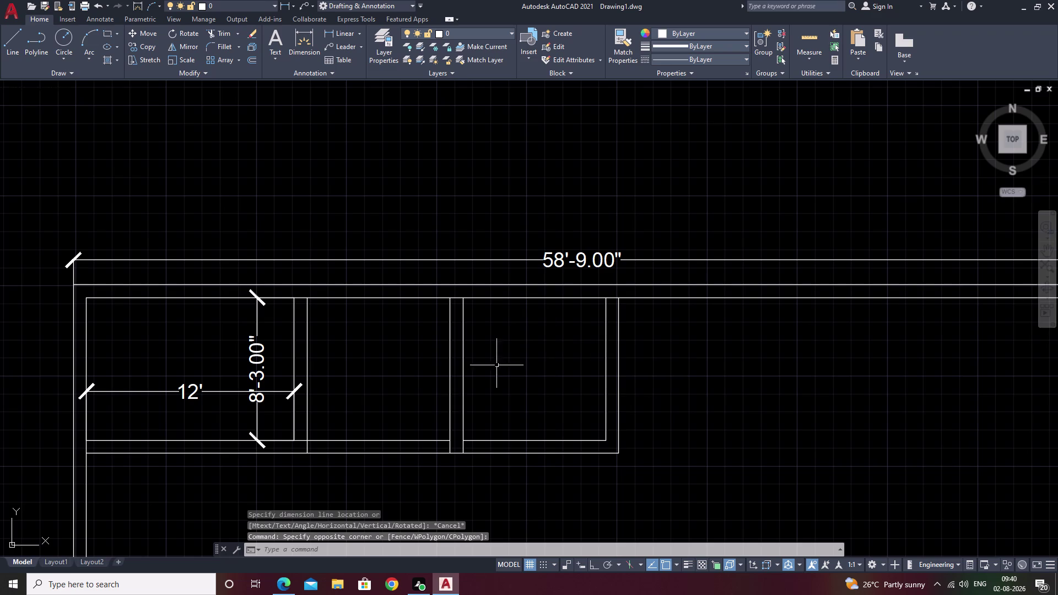
drag(492, 368, 419, 425)
key(Escape)
drag(386, 373, 762, 472)
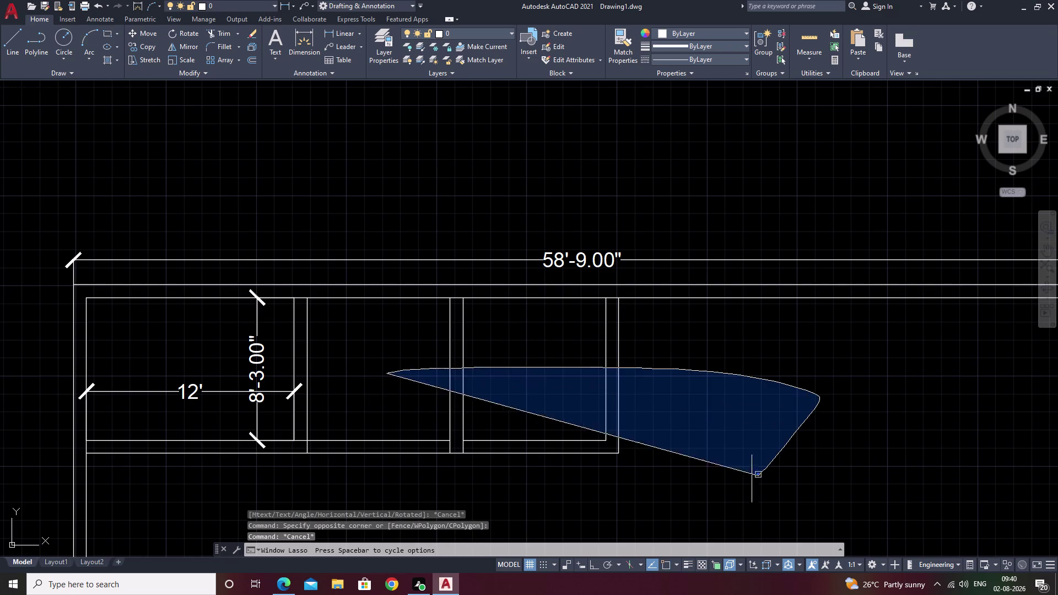
drag(762, 472, 519, 478)
drag(420, 403, 685, 493)
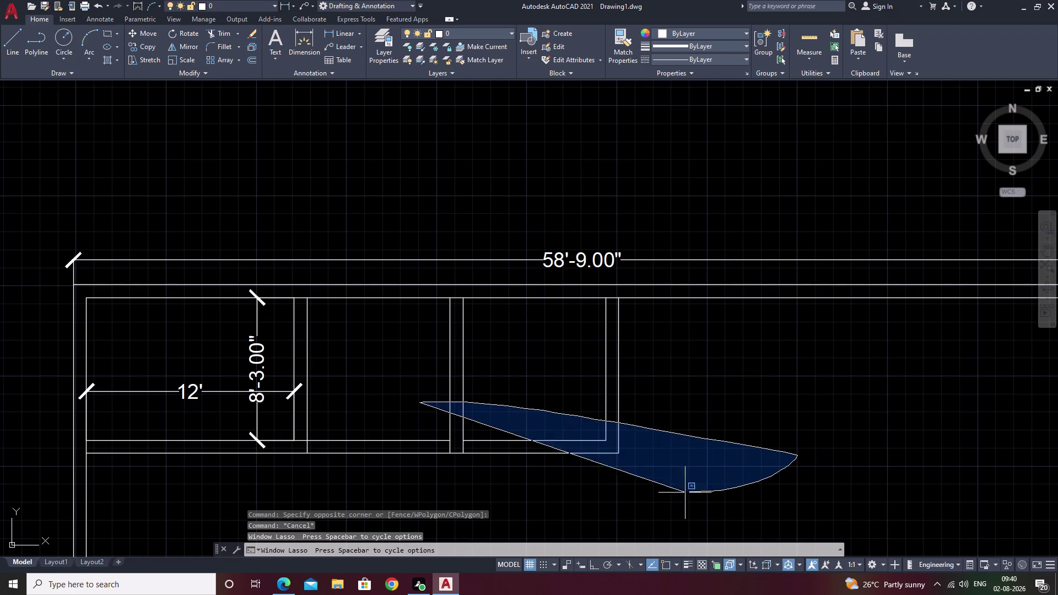
drag(685, 493, 419, 449)
Undo 19 times, removing both dimensions, all trims and the later partition offsets.
key(Escape)
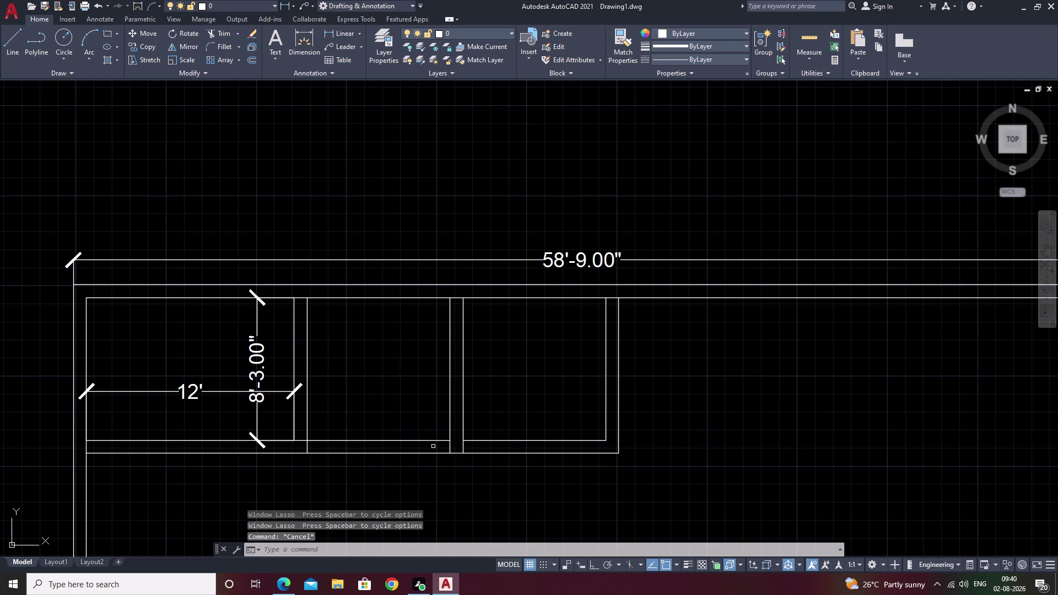
key(ctrl+z)
key(ctrl+z)
key(ctrl+z)
key(ctrl+z)
key(ctrl+z)
key(ctrl+z)
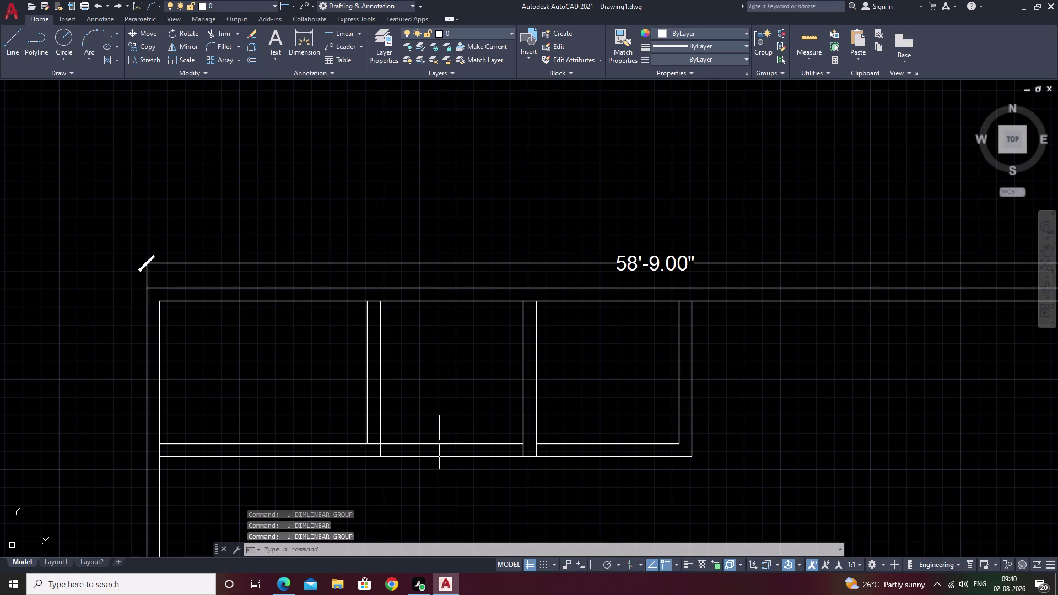
key(ctrl+z)
key(ctrl+z)
key(ctrl+z)
key(ctrl+z)
key(ctrl+z)
key(ctrl+z)
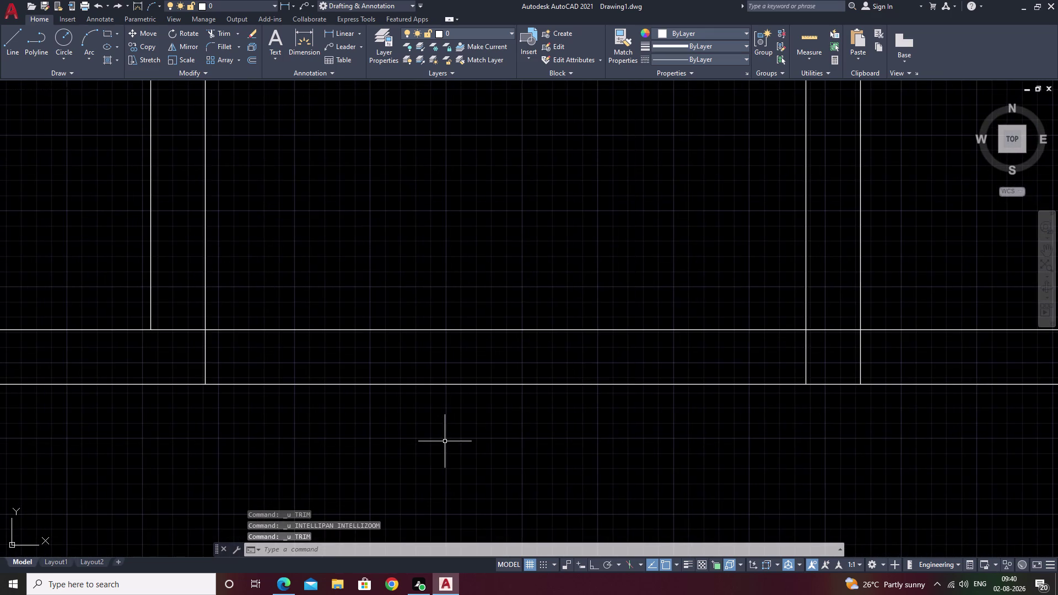
key(ctrl+z)
key(ctrl+z)
key(ctrl+z)
key(ctrl+z)
key(ctrl+z)
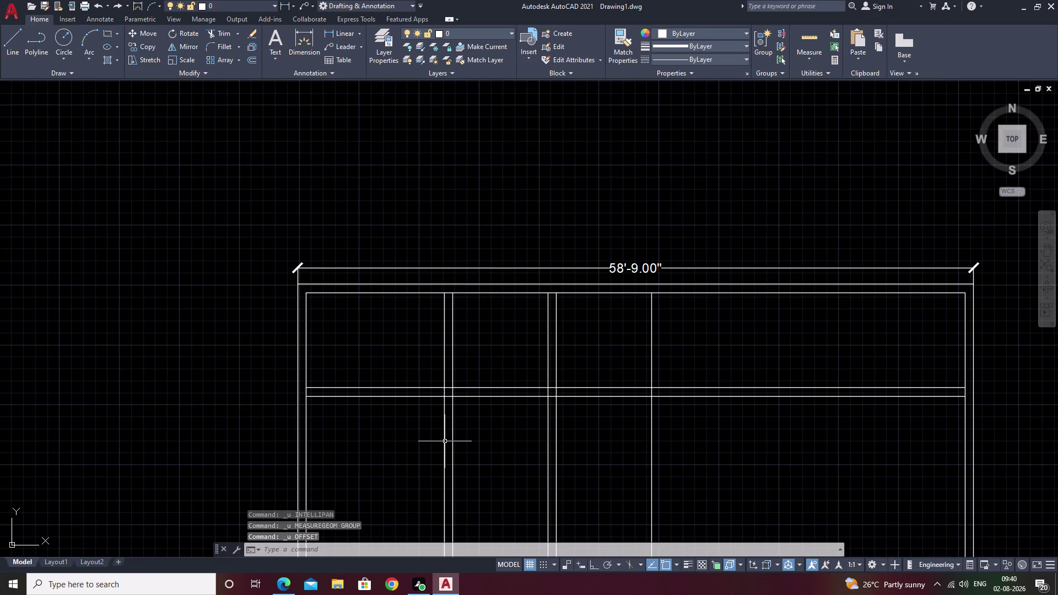
key(ctrl+z)
key(ctrl+z)
key(Escape)
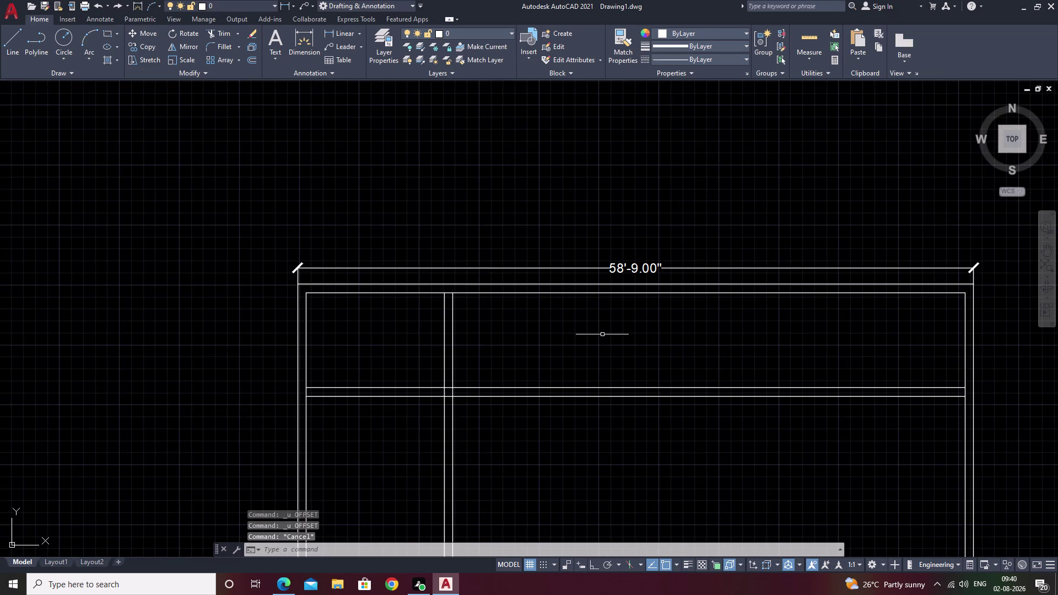
Offset the existing partition line 12' to the right for the second wall.
text(12)
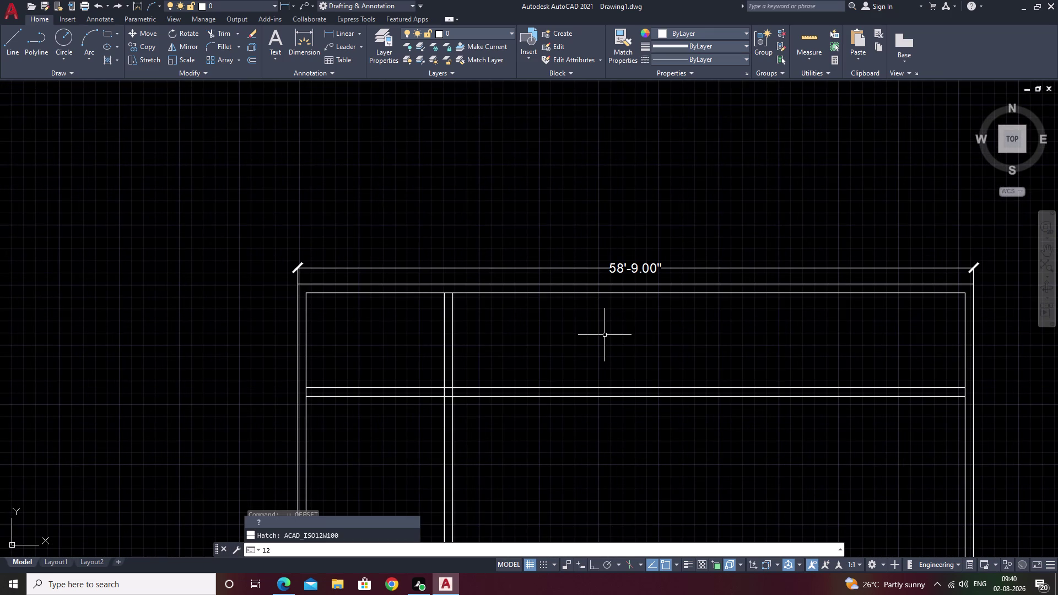
key(BackSpace)
key(BackSpace)
key(BackSpace)
key(Escape)
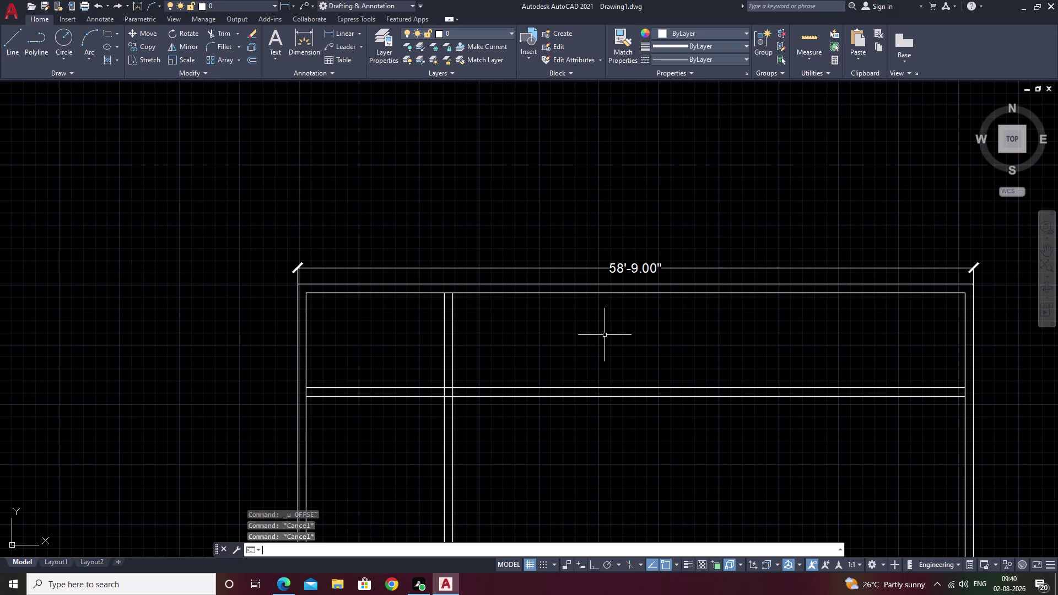
text(O)
key(space)
text(1)
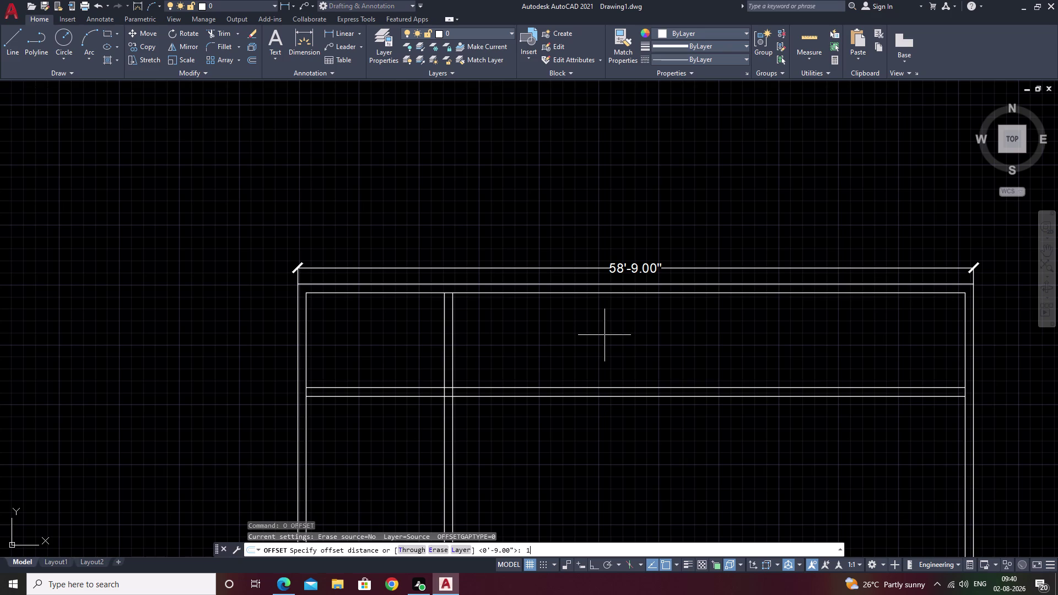
text(2)
key(space)
key(space)
key(space)
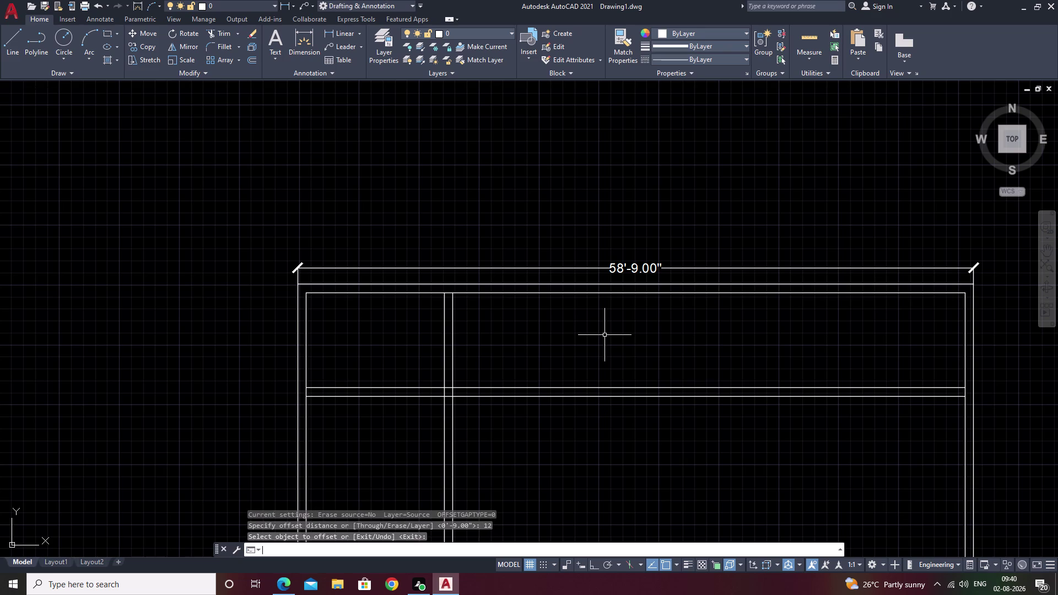
text(12')
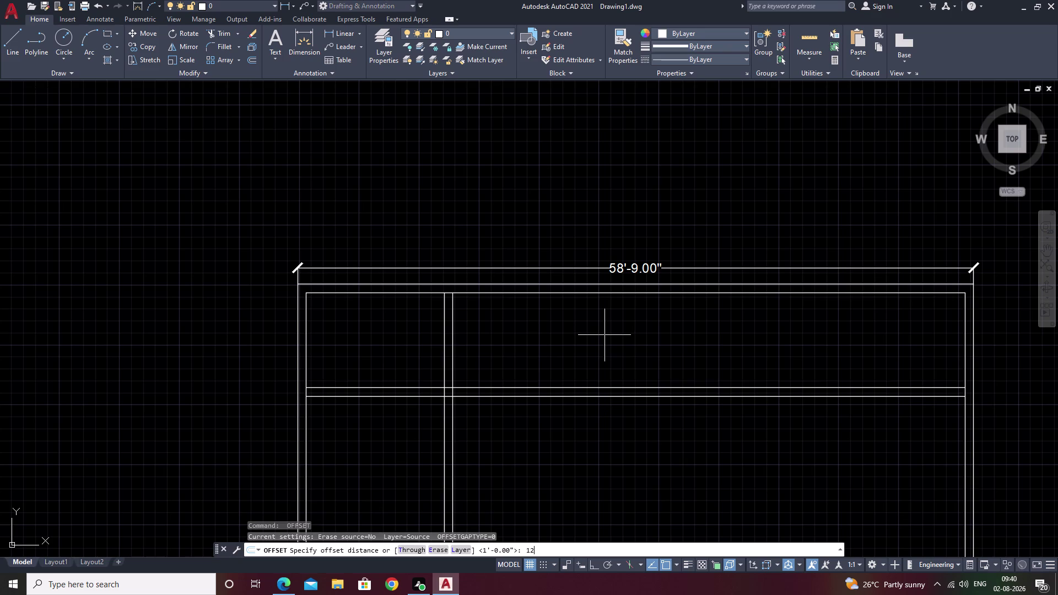
key(space)
click(451, 351)
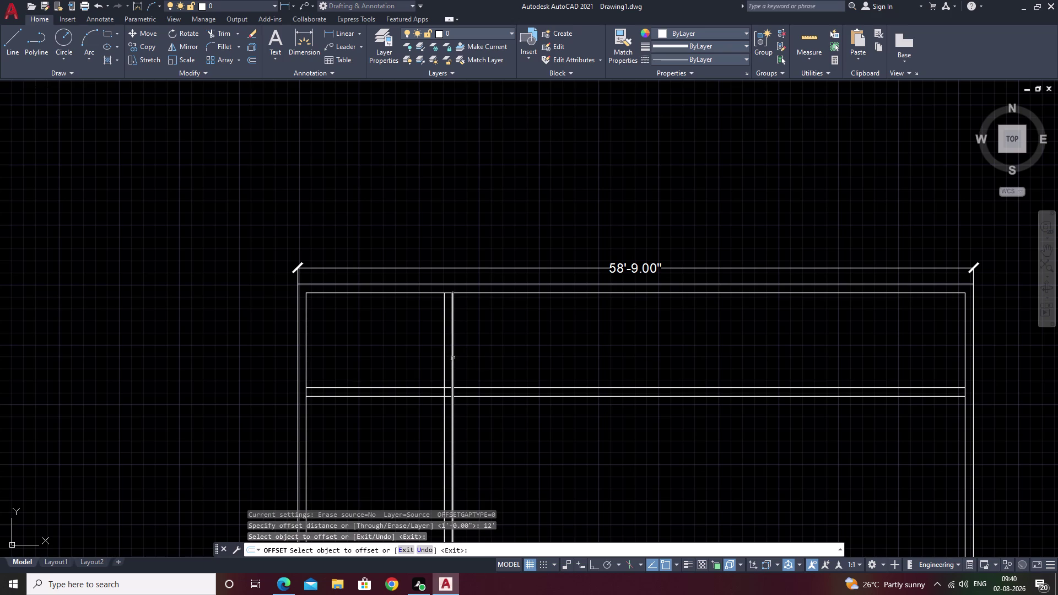
click(451, 358)
click(634, 371)
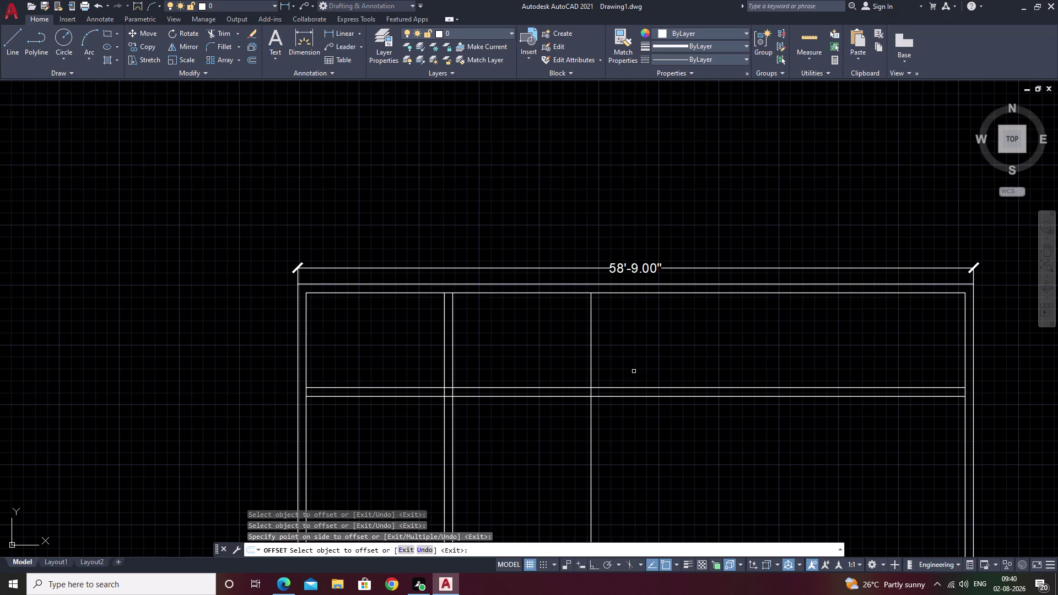
key(space)
Offset the new partition line 9" to the right to double it.
key(9)
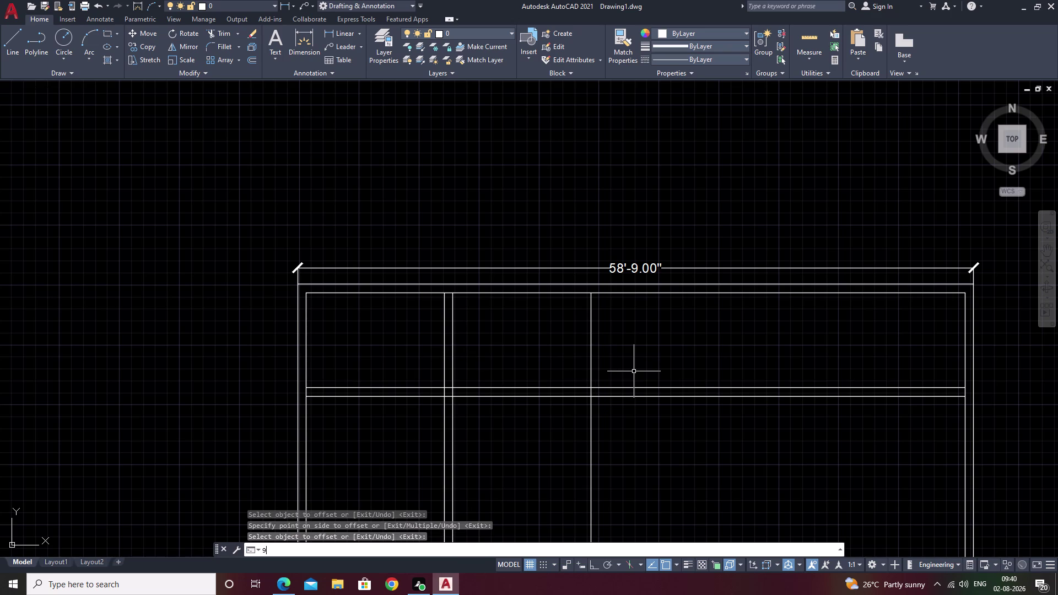
key(BackSpace)
key(space)
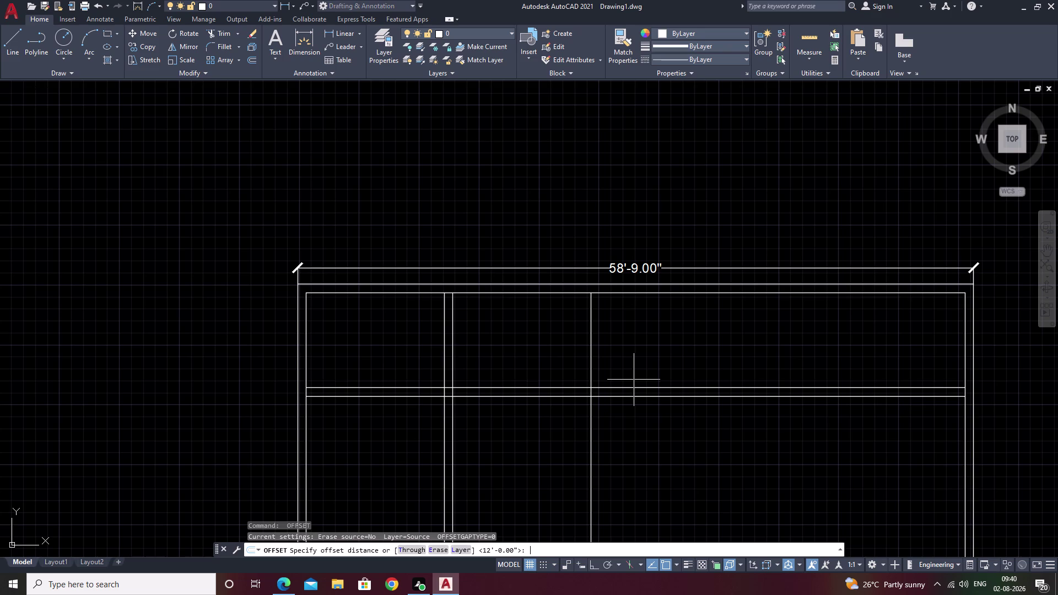
text(9)
key(space)
click(591, 356)
right_click(592, 356)
click(641, 350)
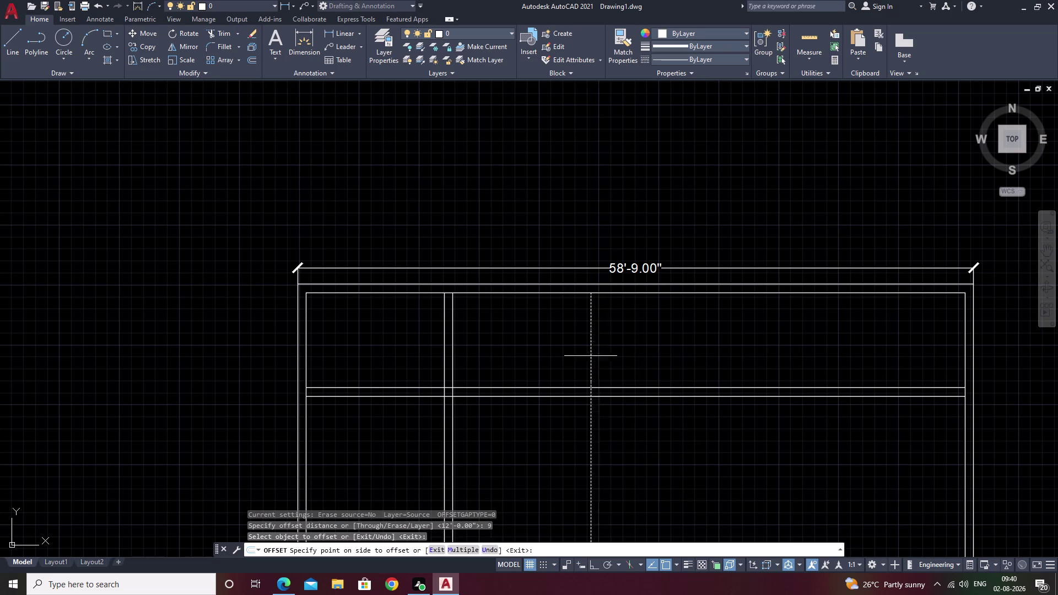
key(space)
Offset the wall's right line another 12' for the third partition.
key(space)
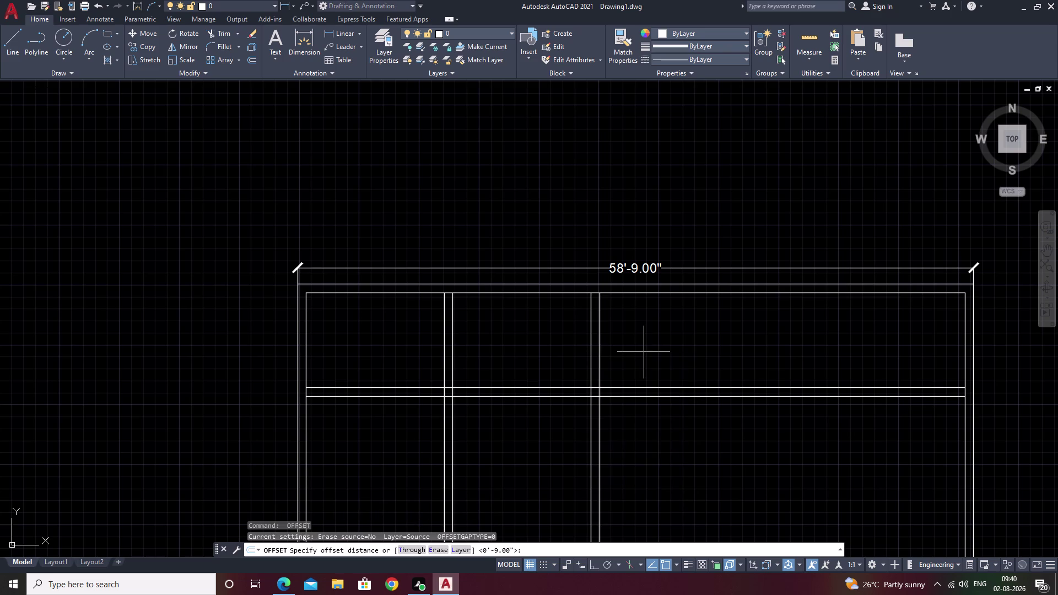
text(12)
text(')
key(space)
click(600, 362)
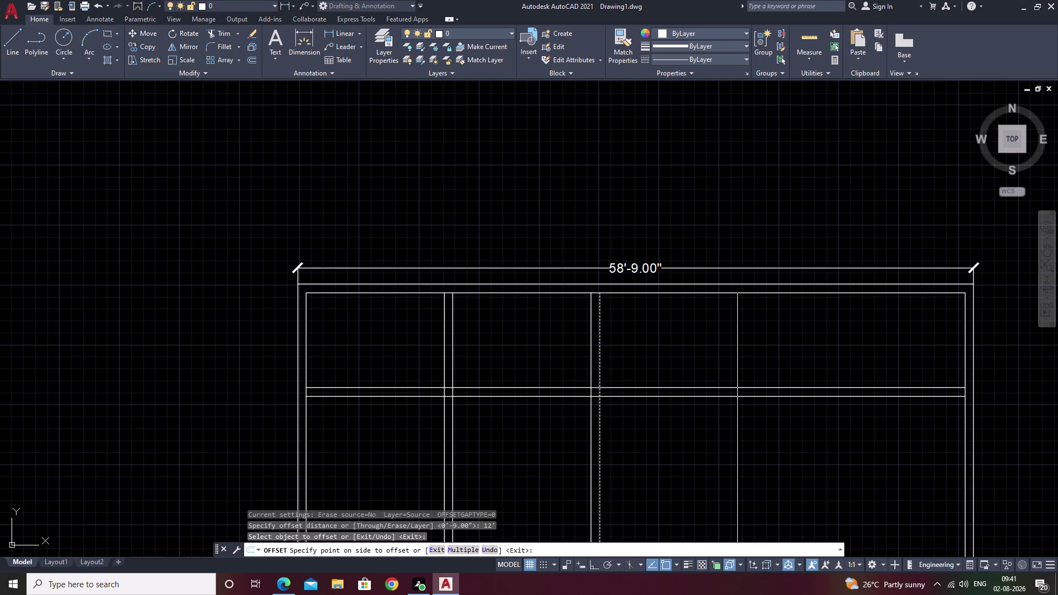
click(671, 355)
key(space)
Add the third partition's second line 9" to the right, then end offsetting.
key(space)
text(9)
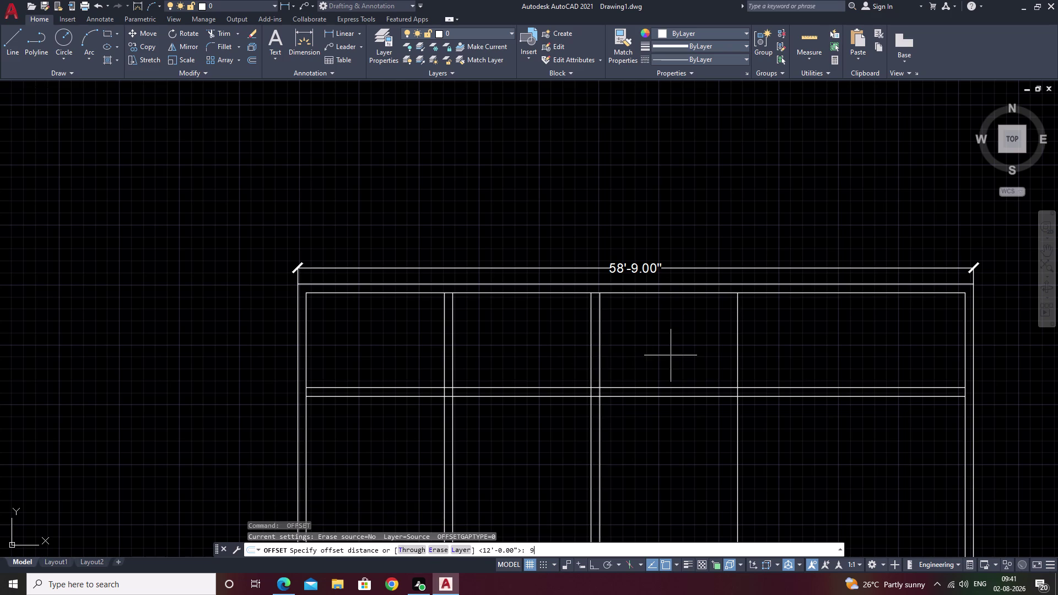
key(1)
key(BackSpace)
key(space)
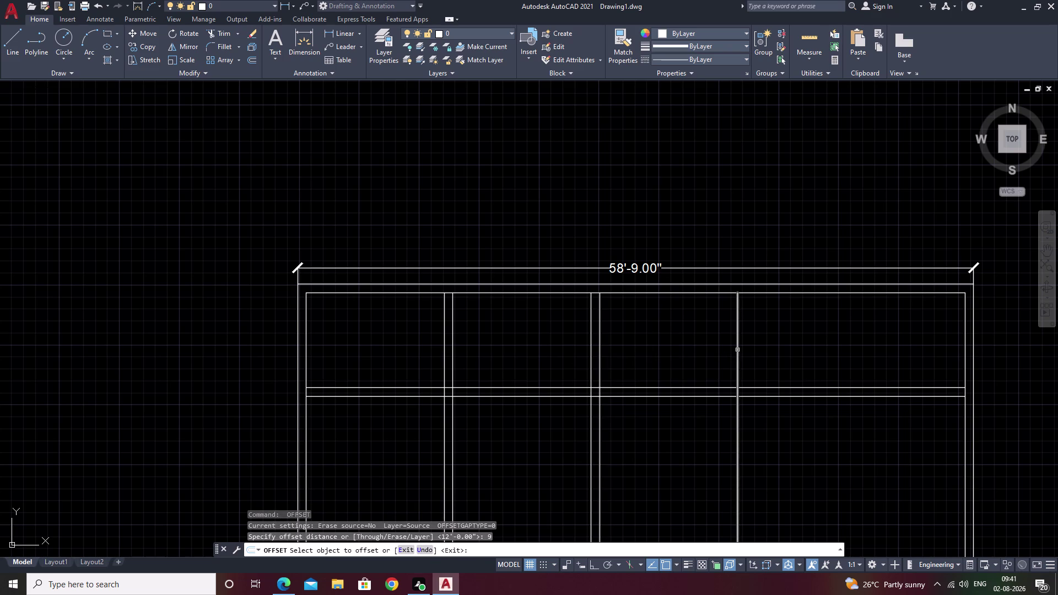
click(737, 350)
click(783, 350)
scroll(down, 3)
key(Escape)
scroll(up, 3)
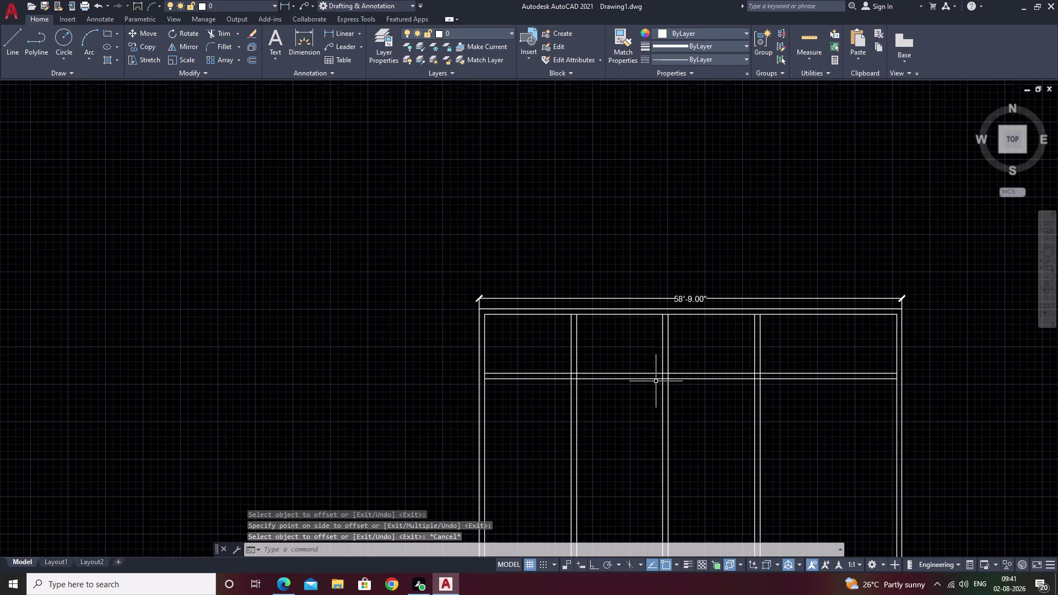
scroll(up, 3)
middle_drag(600, 386, 659, 346)
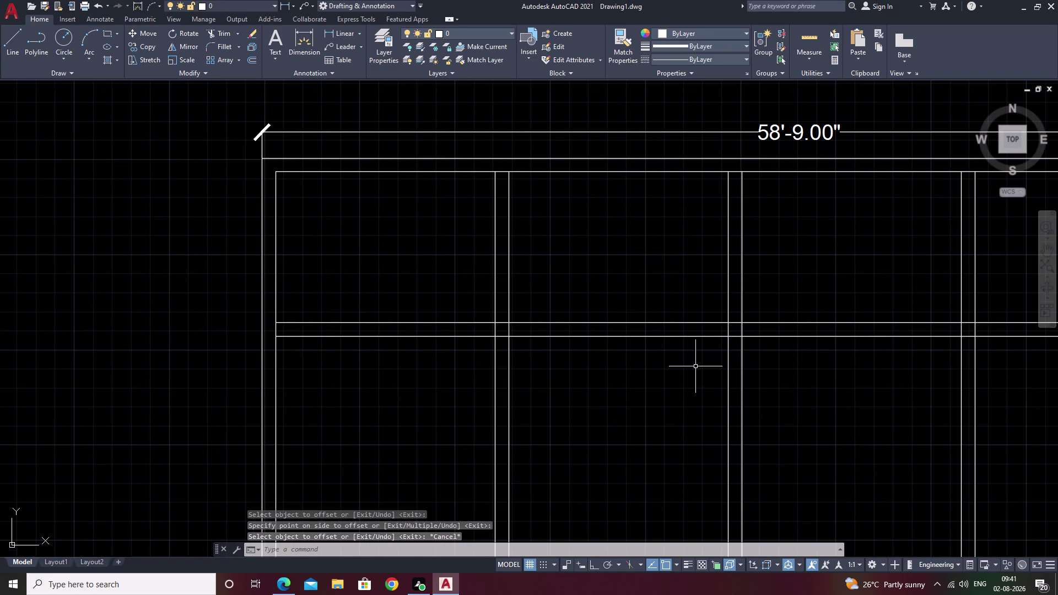
Trim the partition lines extending below the rooms and their overhanging ends.
text(TR)
key(space)
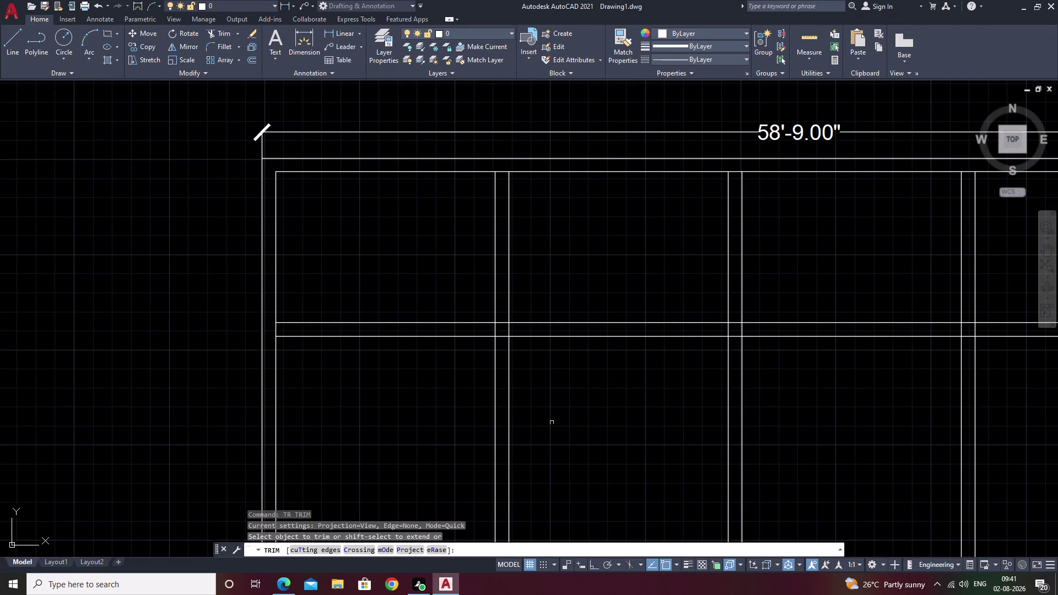
drag(443, 372, 1057, 393)
scroll(down, 3)
middle_drag(906, 405, 779, 424)
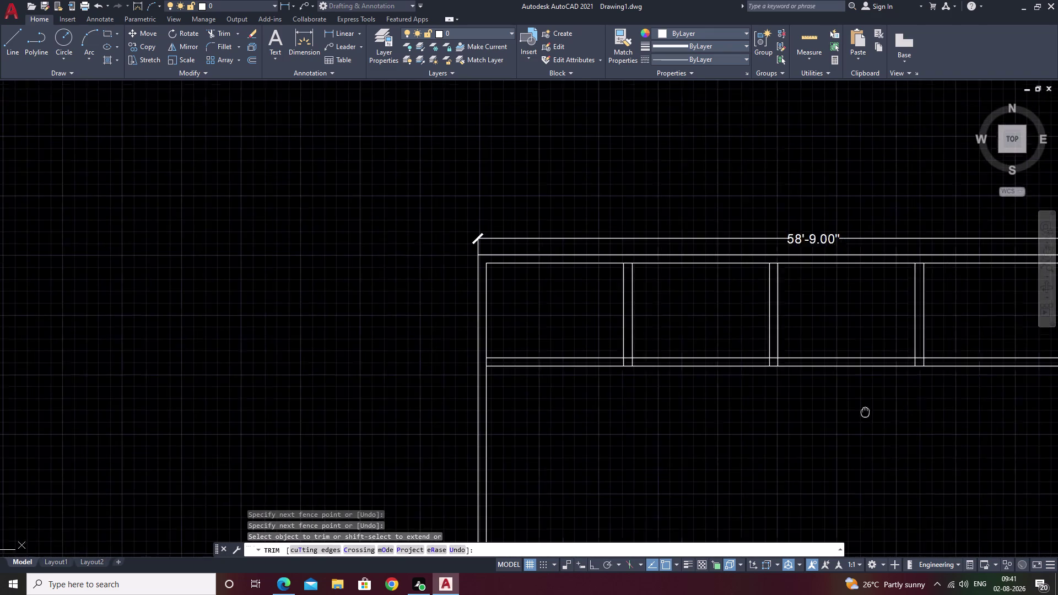
middle_drag(778, 424, 661, 436)
drag(790, 347, 770, 439)
scroll(down, 3)
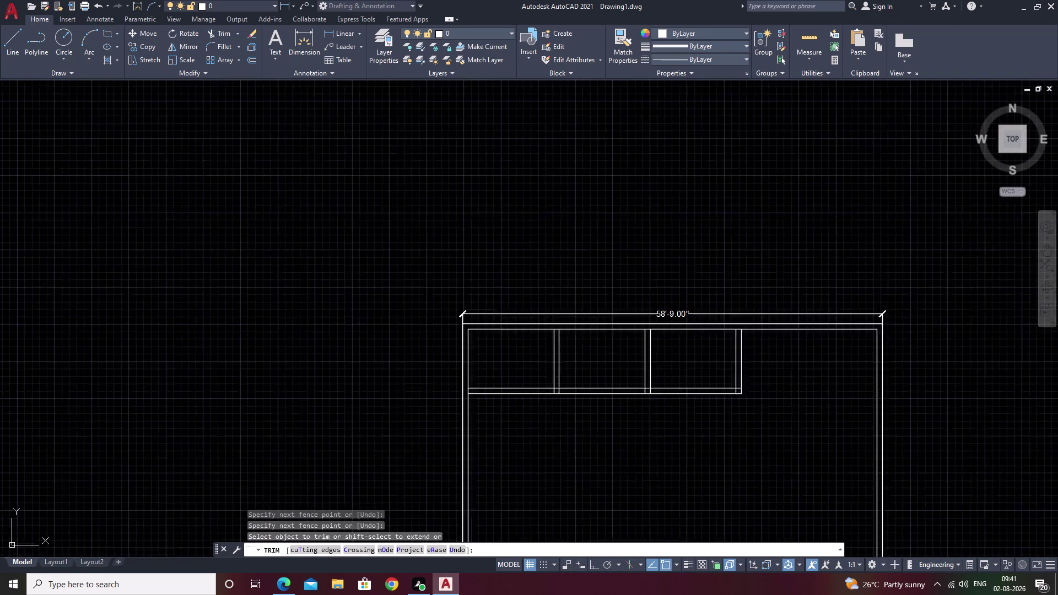
middle_drag(819, 400, 782, 450)
scroll(up, 3)
middle_drag(759, 448, 810, 345)
scroll(up, 3)
scroll(up, 3)
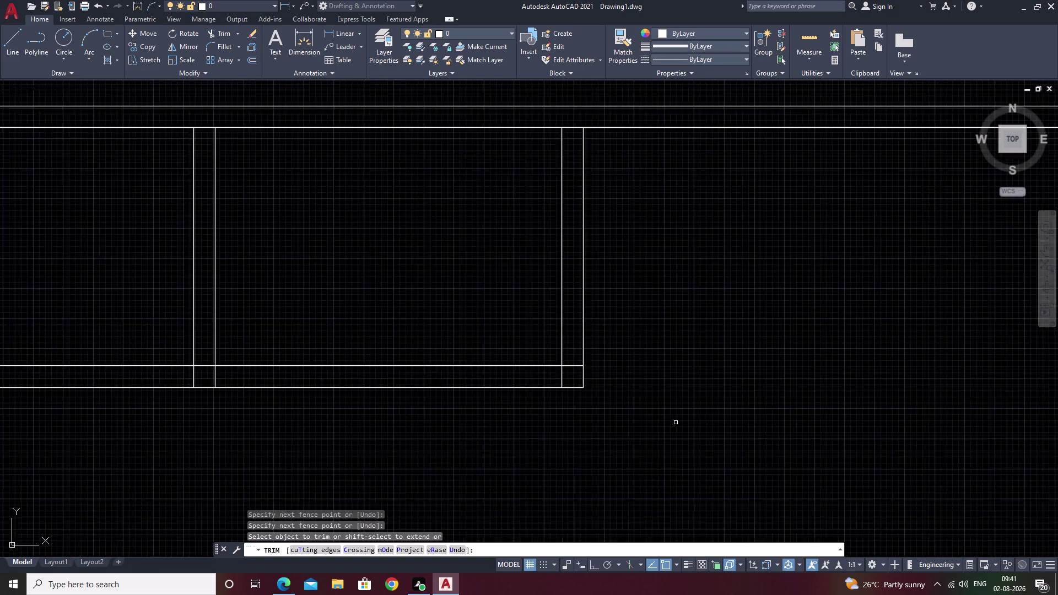
middle_drag(712, 407, 904, 383)
Trim the overlapping lines at the room corner and the left wall junction.
drag(699, 292, 677, 327)
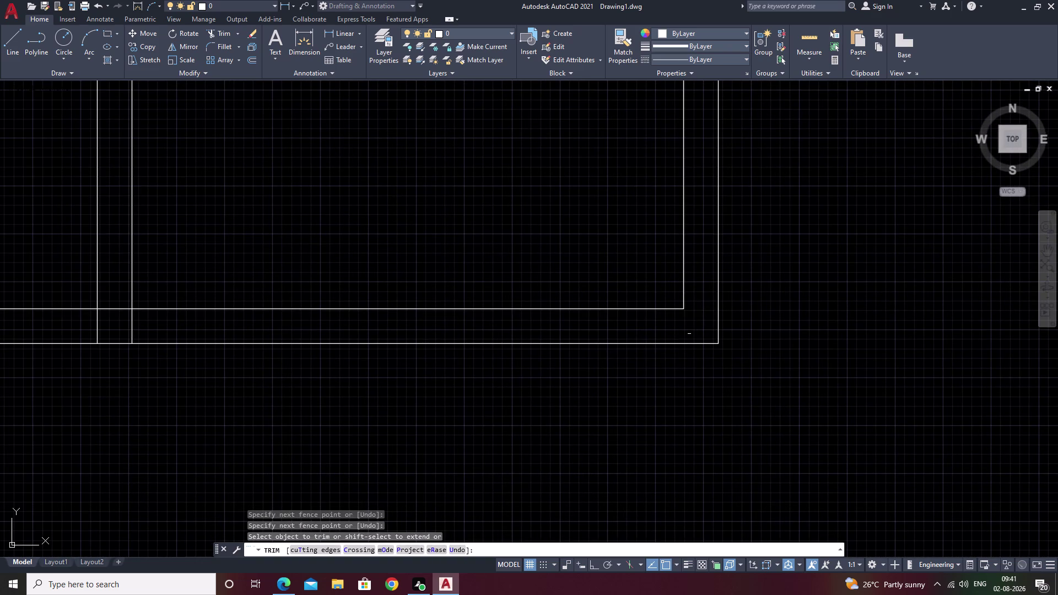
middle_drag(689, 333, 970, 346)
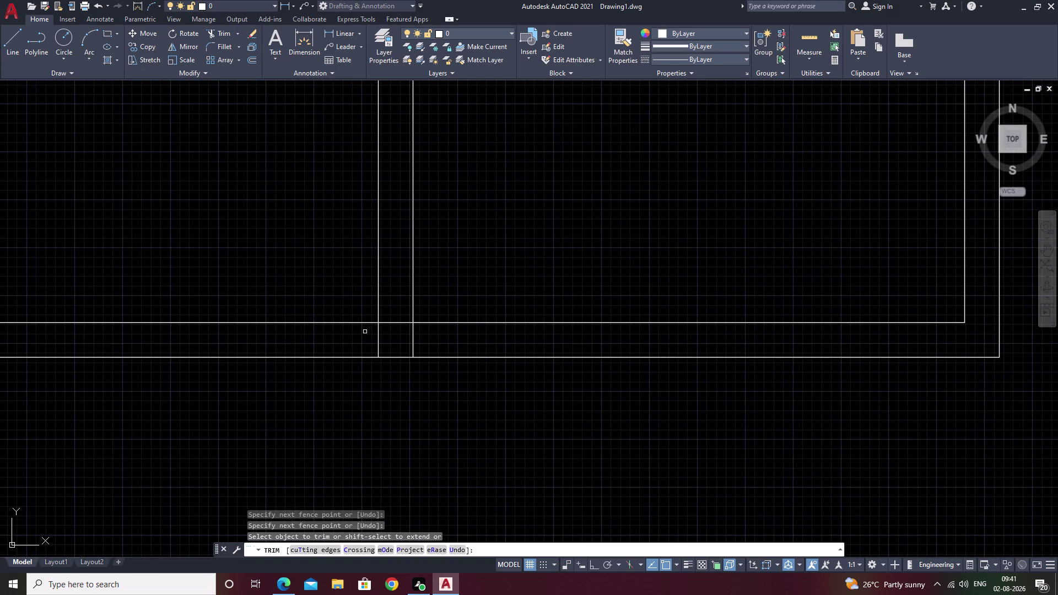
drag(391, 307, 390, 326)
right_click(391, 307)
click(392, 304)
drag(392, 304, 391, 337)
drag(399, 316, 395, 340)
scroll(down, 3)
middle_drag(394, 341, 404, 340)
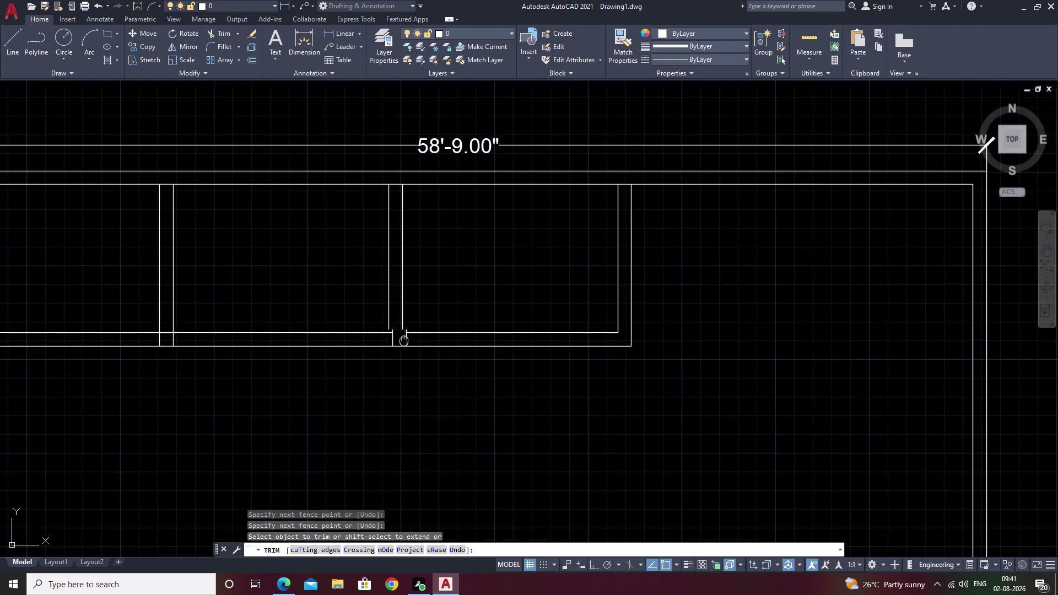
middle_drag(404, 341, 913, 416)
scroll(up, 3)
scroll(up, 3)
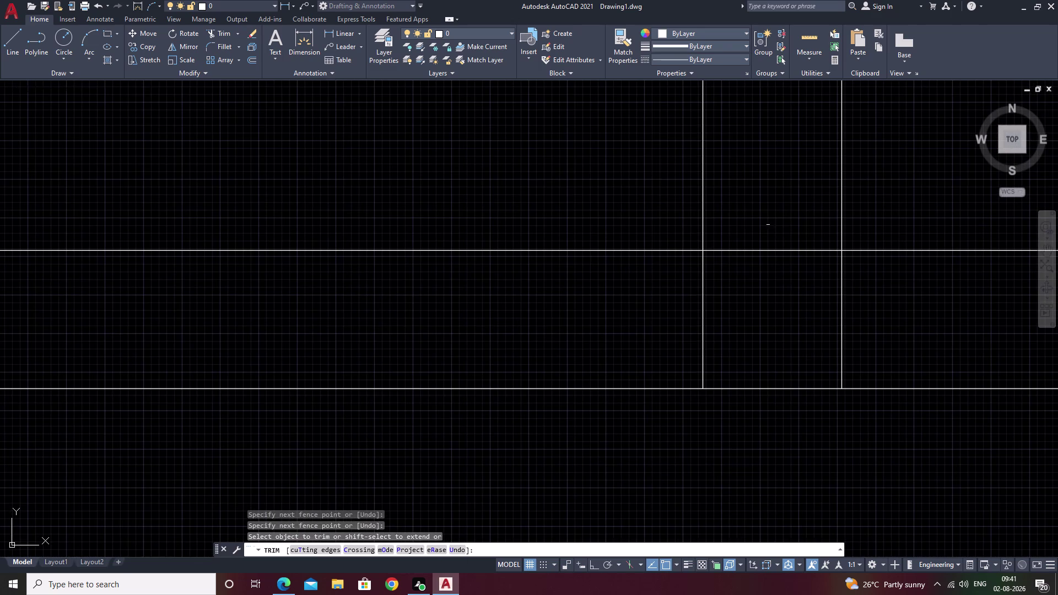
Trim the lines crossing inside the middle partition wall and begin a distance measurement.
drag(765, 220, 763, 262)
scroll(down, 3)
middle_drag(979, 351, 591, 500)
scroll(down, 3)
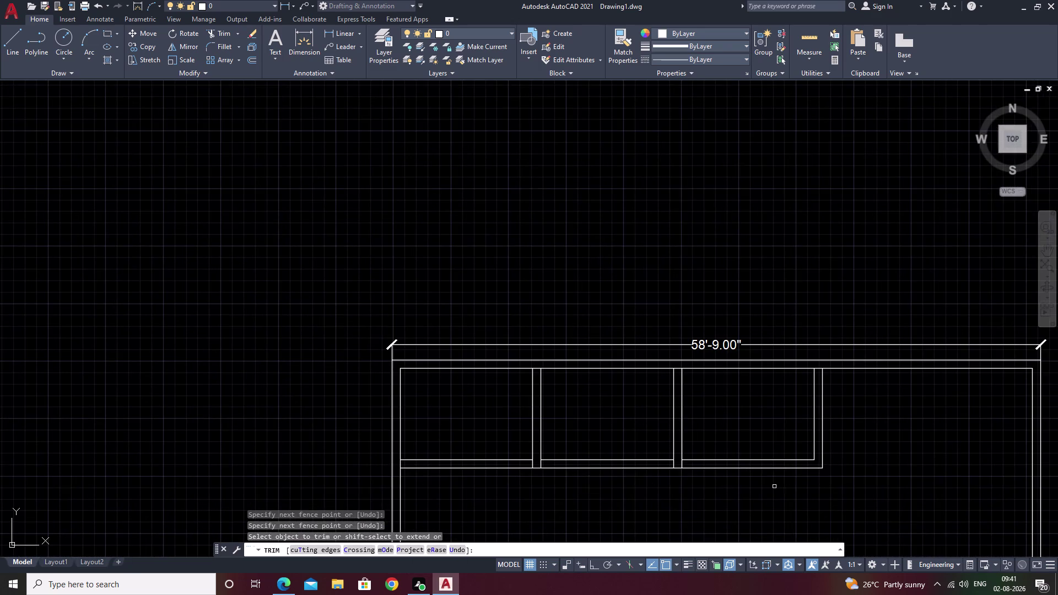
middle_drag(775, 486, 655, 485)
scroll(up, 3)
middle_click(534, 382)
scroll(down, 3)
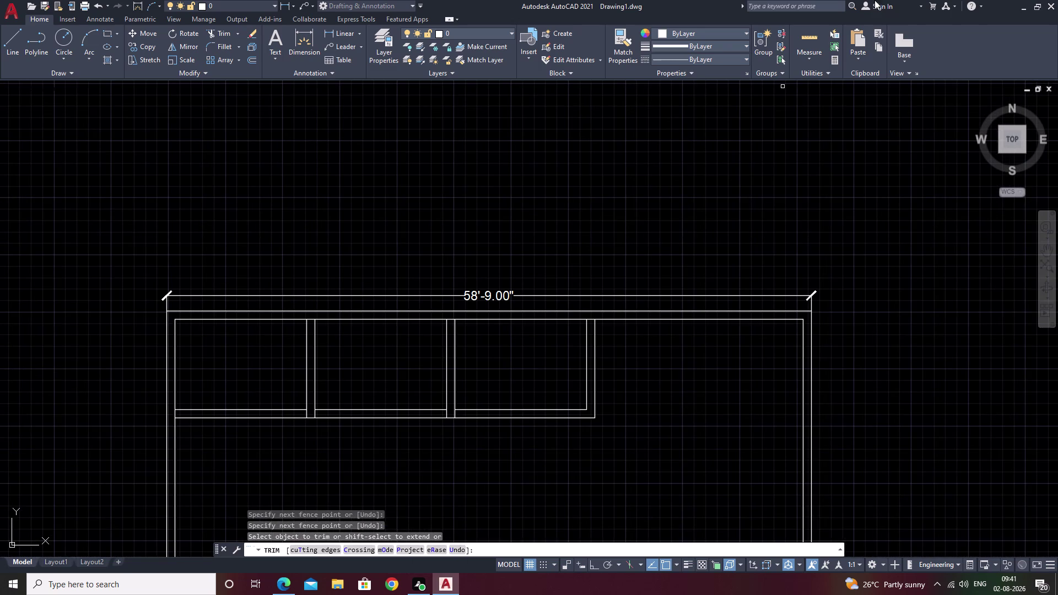
click(811, 58)
click(823, 74)
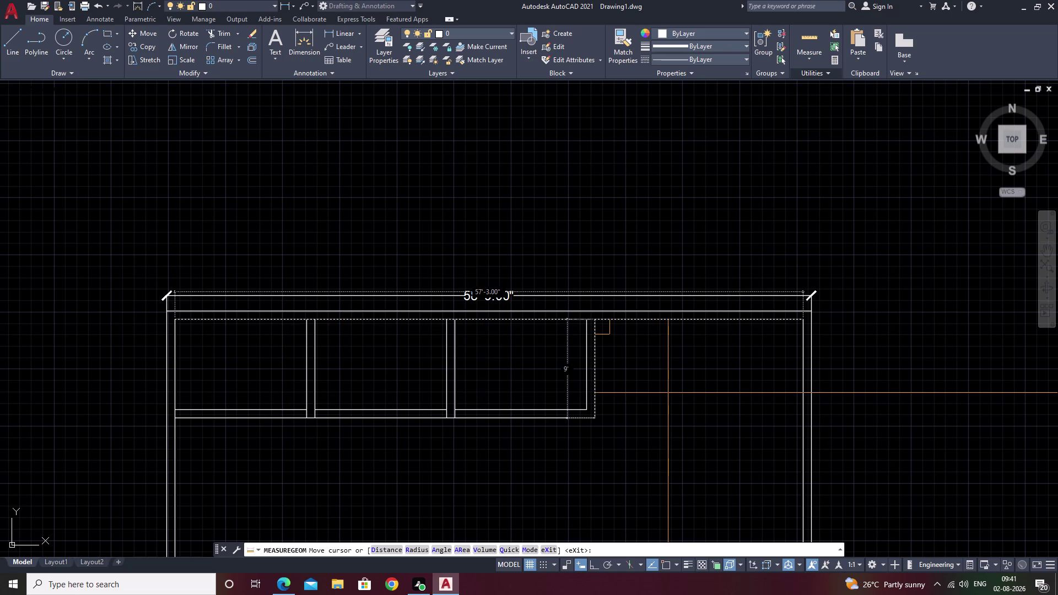
key(Escape)
scroll(down, 3)
middle_drag(660, 396, 595, 404)
scroll(up, 3)
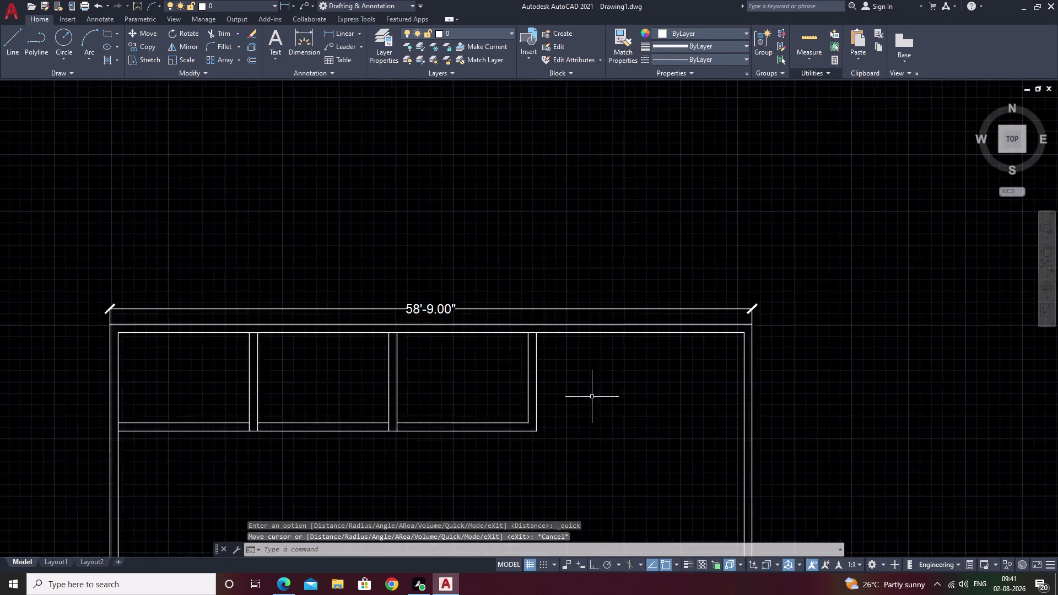
scroll(up, 3)
click(335, 34)
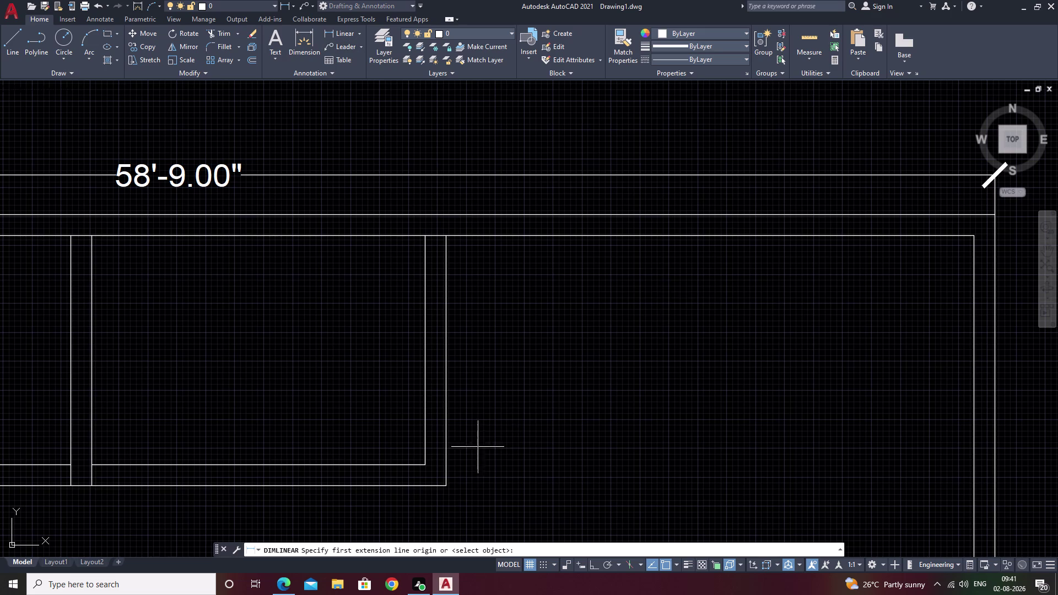
click(447, 486)
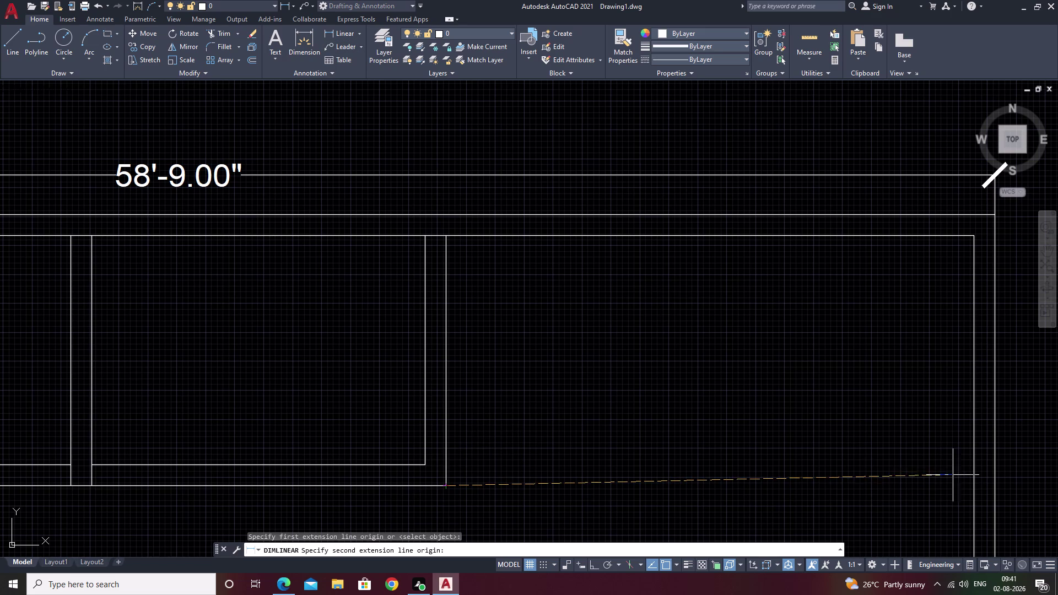
click(975, 477)
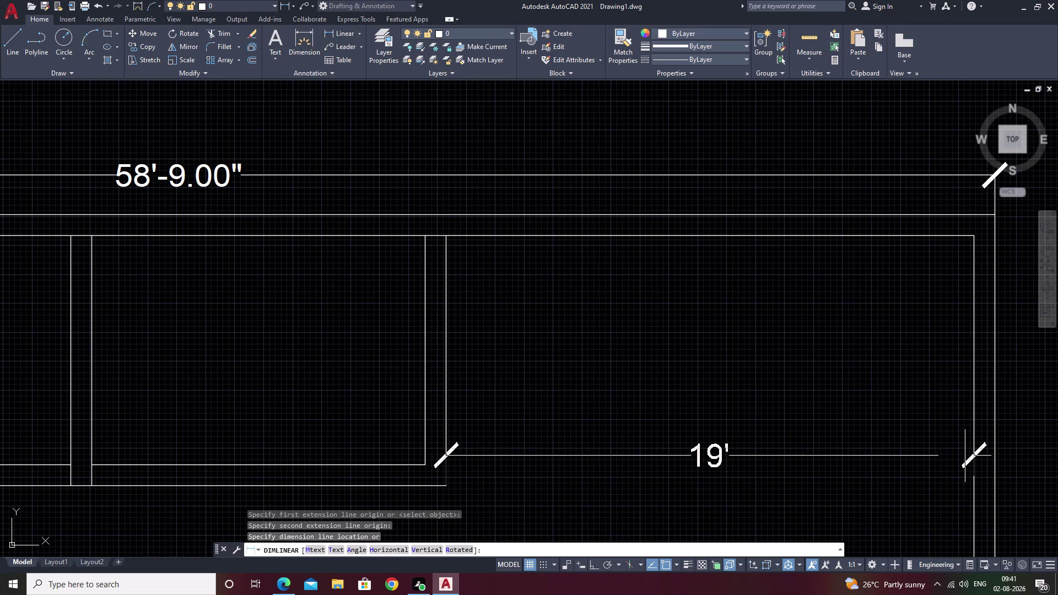
key(Escape)
scroll(down, 3)
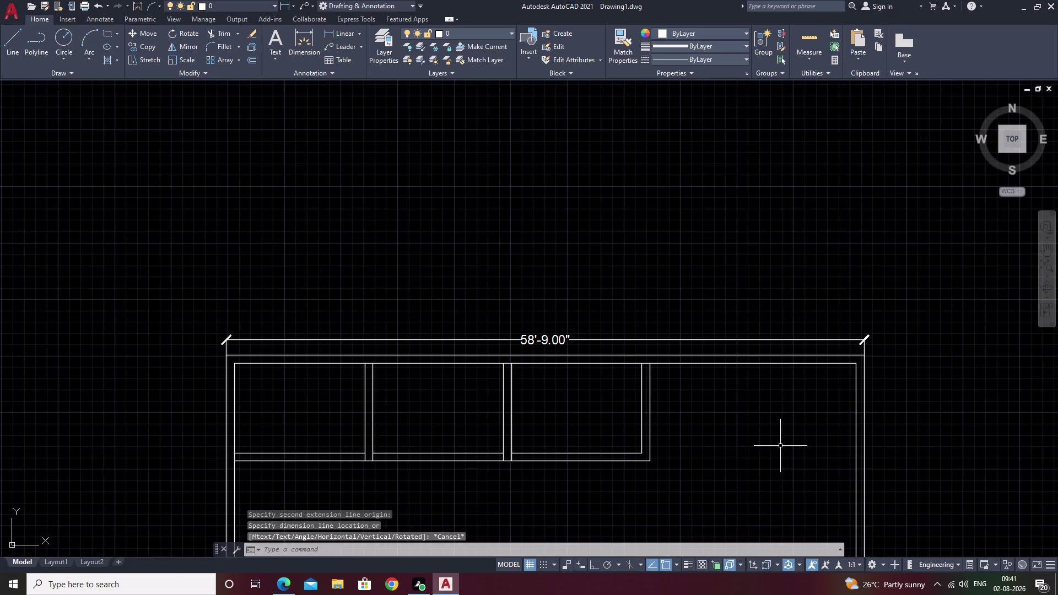
middle_drag(780, 446, 776, 389)
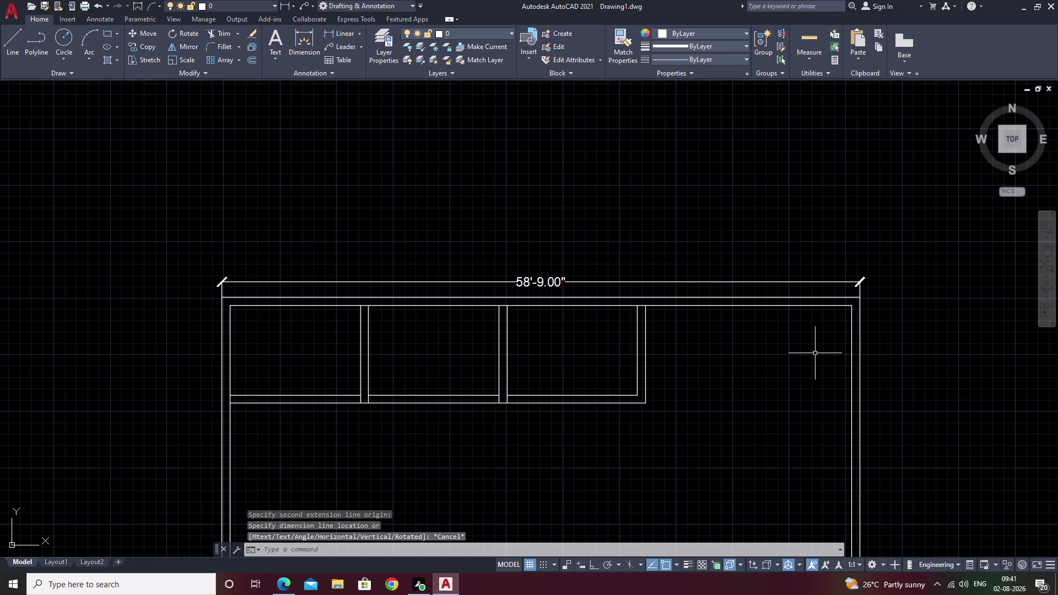
text(O)
key(space)
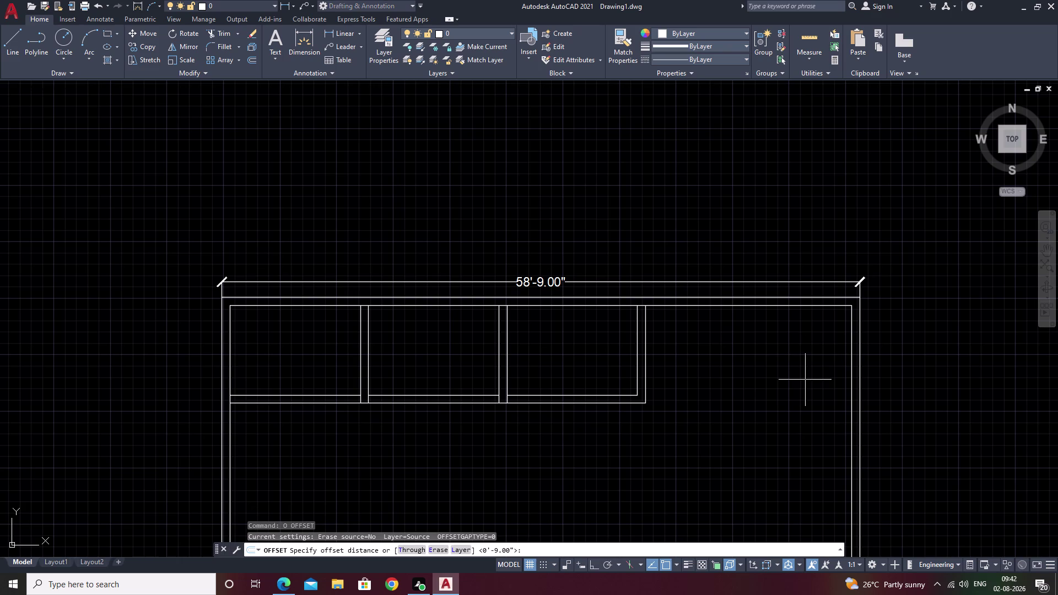
Offset the top inner wall line 12'9" downward below the rooms.
text(12')
key(BackSpace)
key(BackSpace)
key(BackSpace)
text(12)
text(')
key(9)
key(BackSpace)
key(shift+quotedbl)
key(space)
click(774, 306)
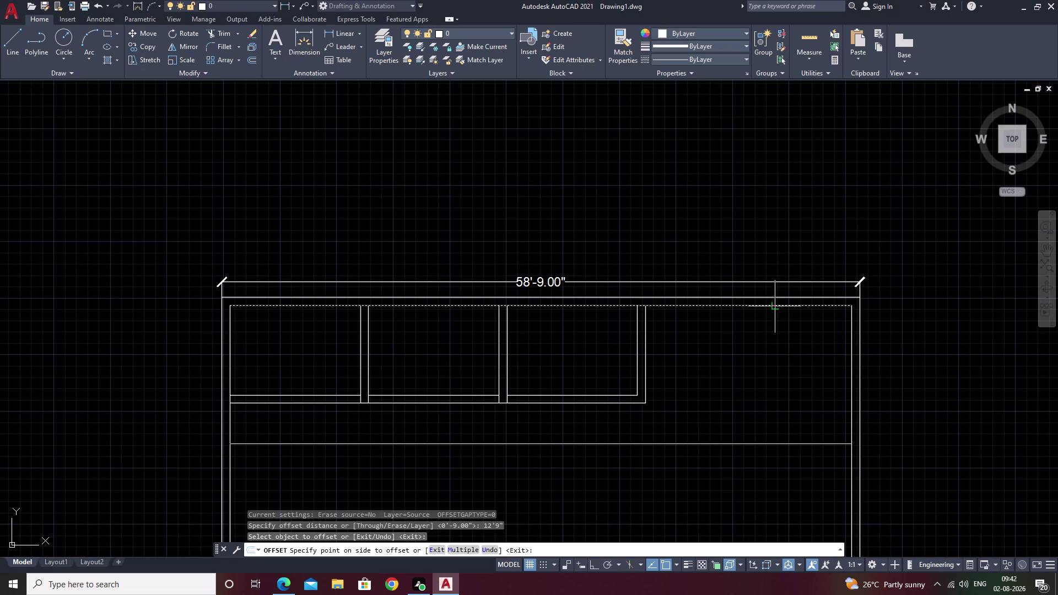
scroll(down, 3)
middle_drag(651, 500, 655, 486)
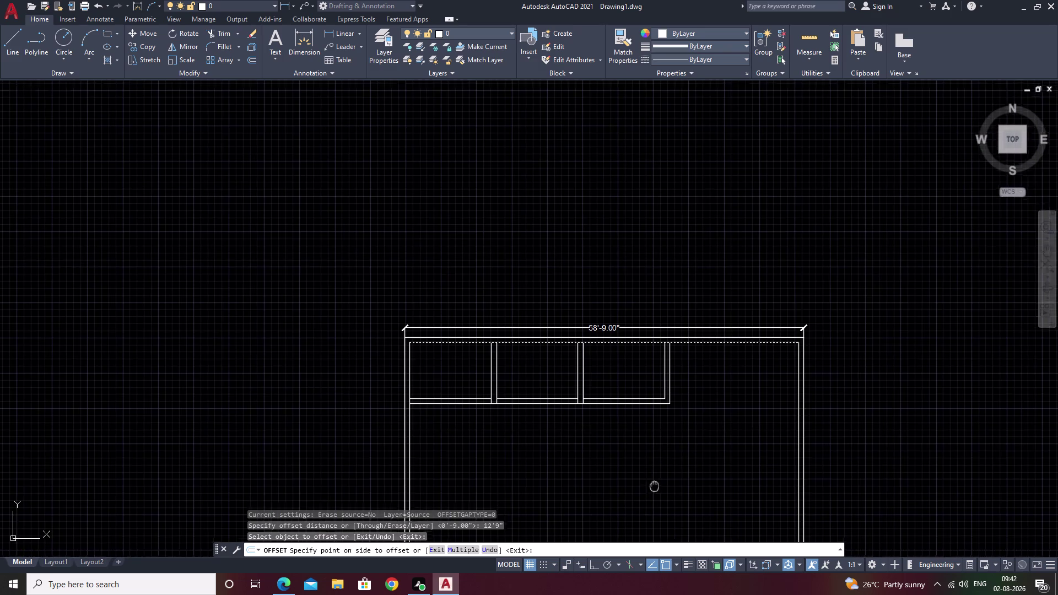
middle_drag(654, 487, 660, 468)
click(679, 427)
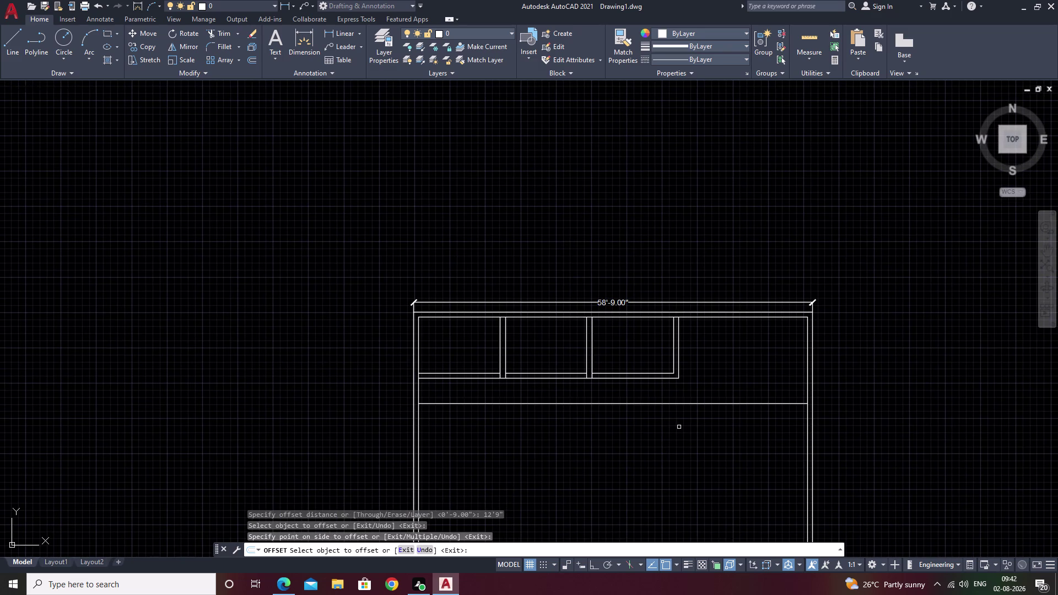
scroll(up, 3)
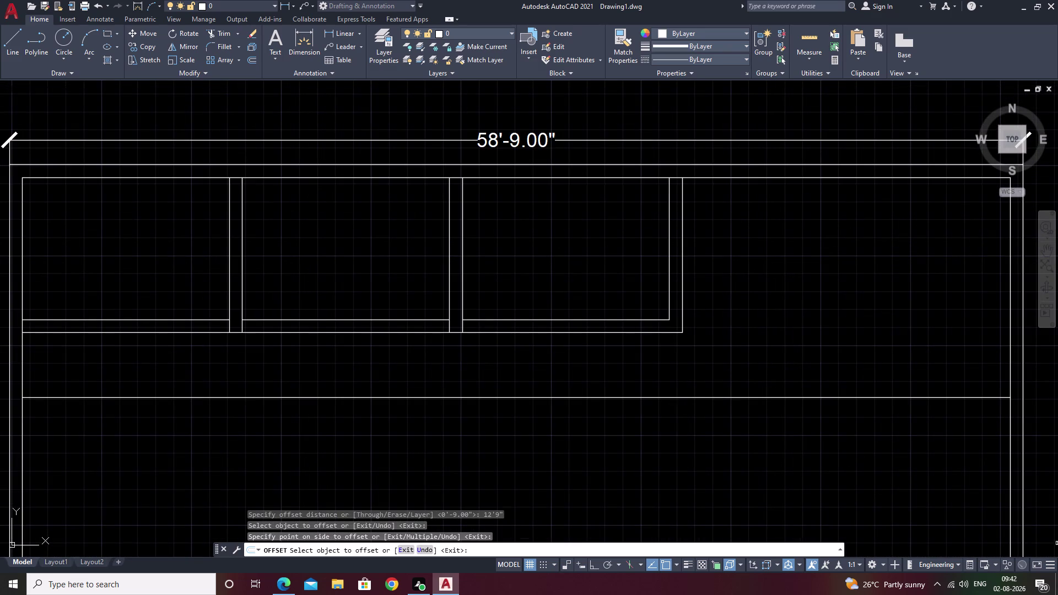
Offset the right inner wall line 12'9" inward to form a vertical wall.
text(o)
key(space)
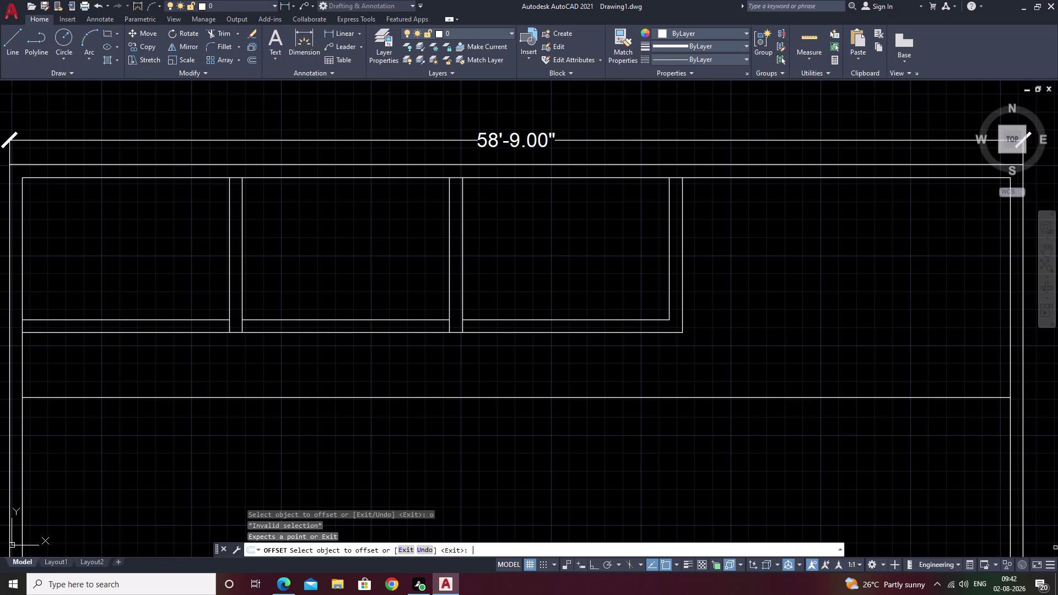
key(6)
key(apostrophe)
key(space)
middle_drag(914, 500, 765, 433)
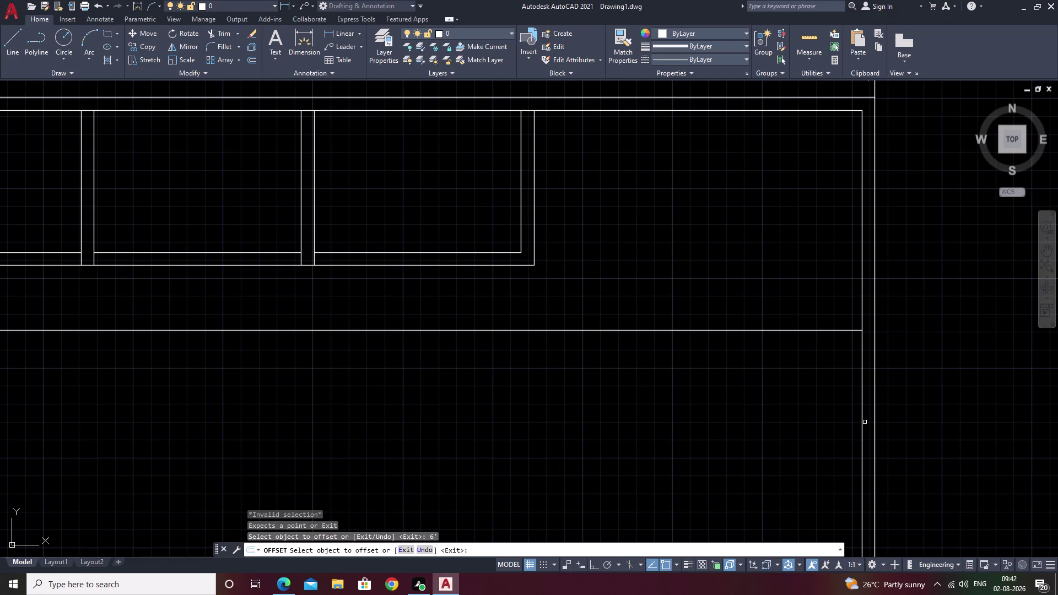
click(861, 422)
right_click(861, 423)
click(711, 430)
scroll(down, 3)
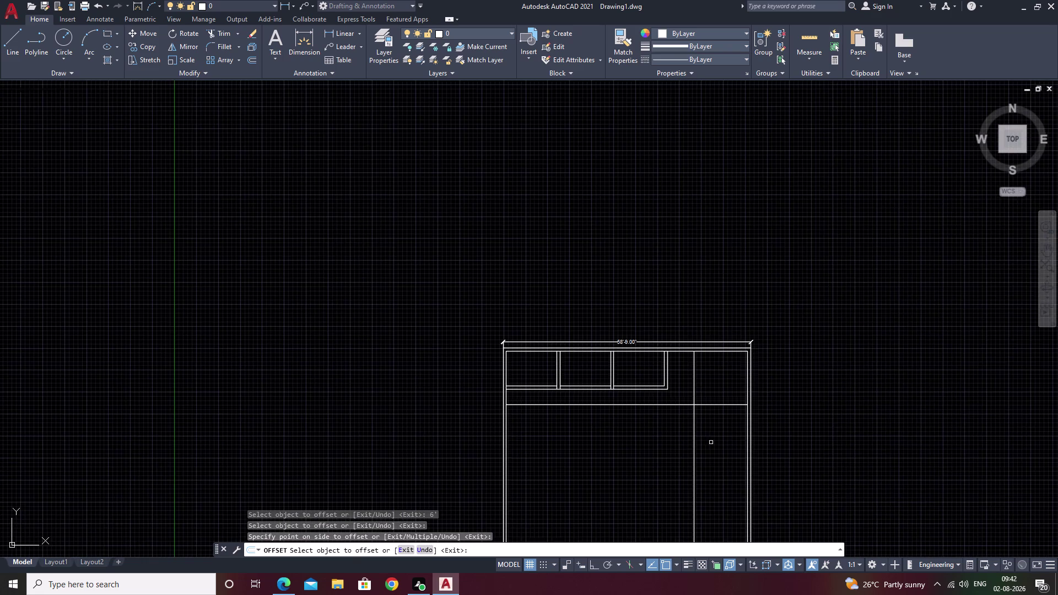
middle_drag(710, 446, 725, 414)
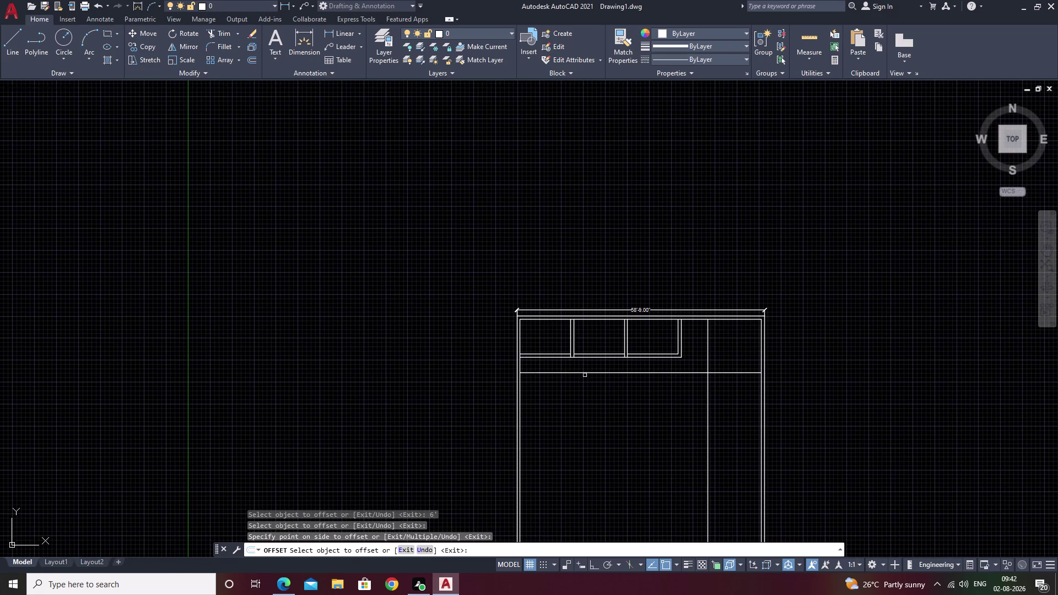
key(Escape)
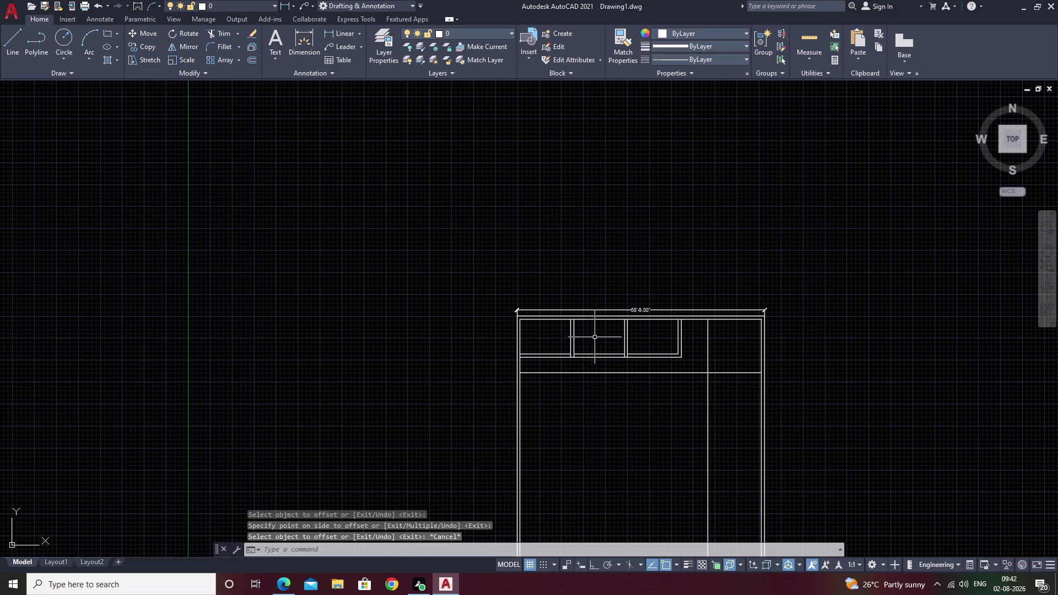
Double the new horizontal and vertical wall lines with 9" offsets.
key(9)
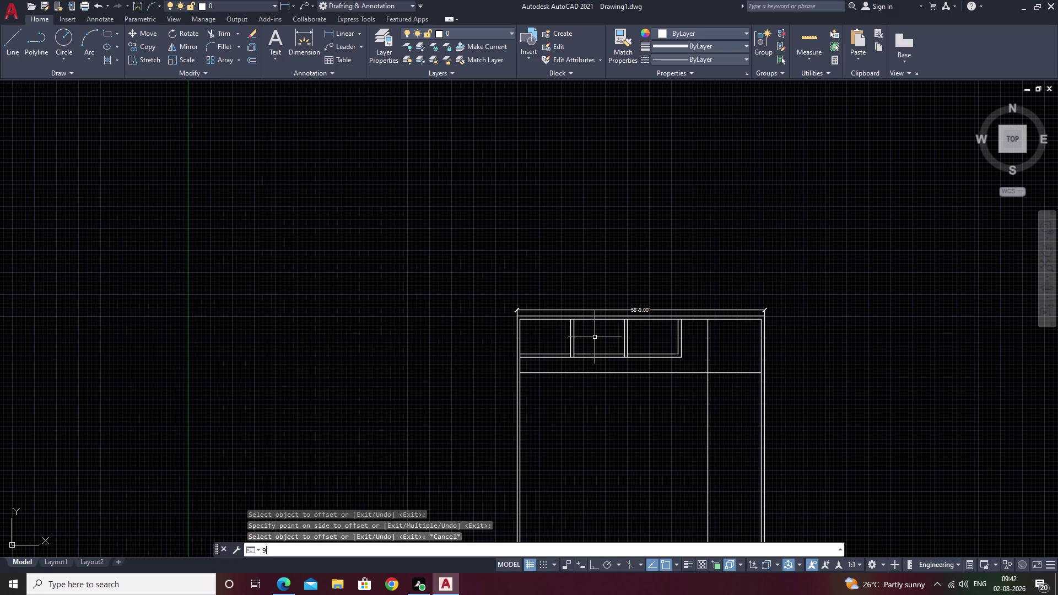
key(BackSpace)
key(space)
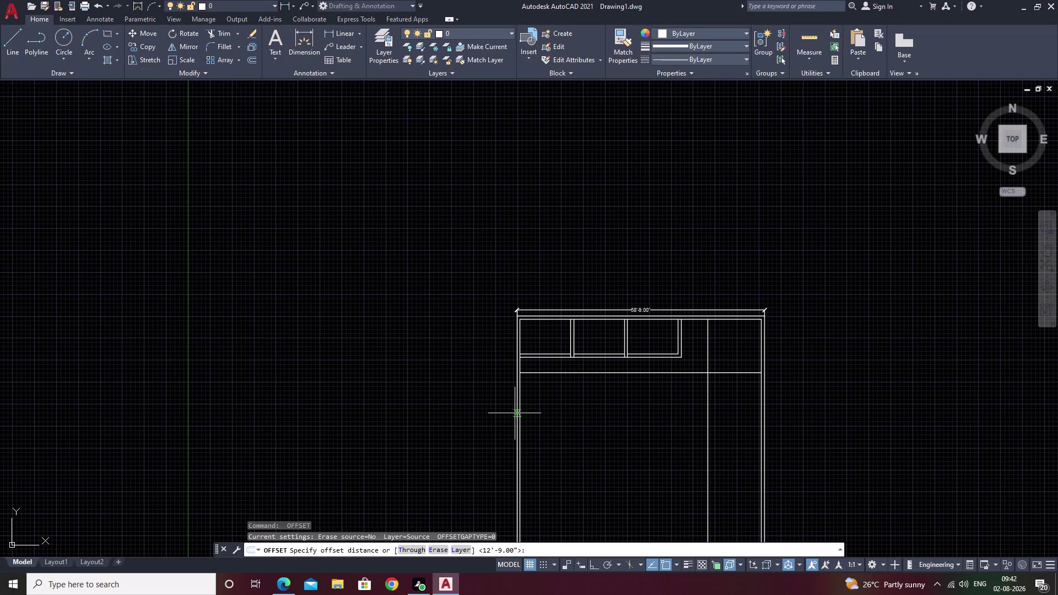
text(9)
key(space)
scroll(up, 3)
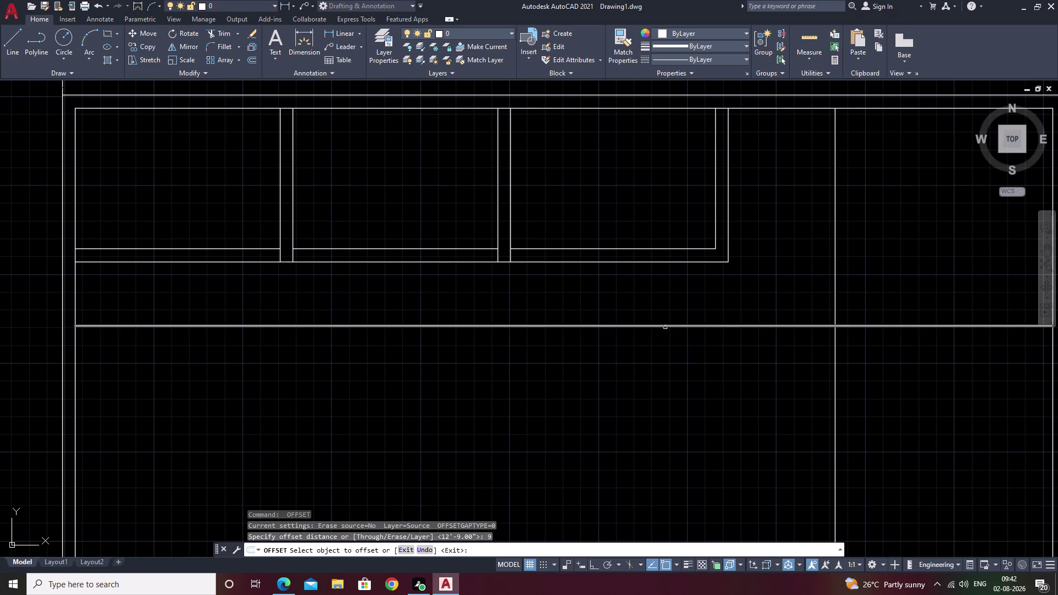
click(665, 328)
click(665, 326)
double_click(670, 381)
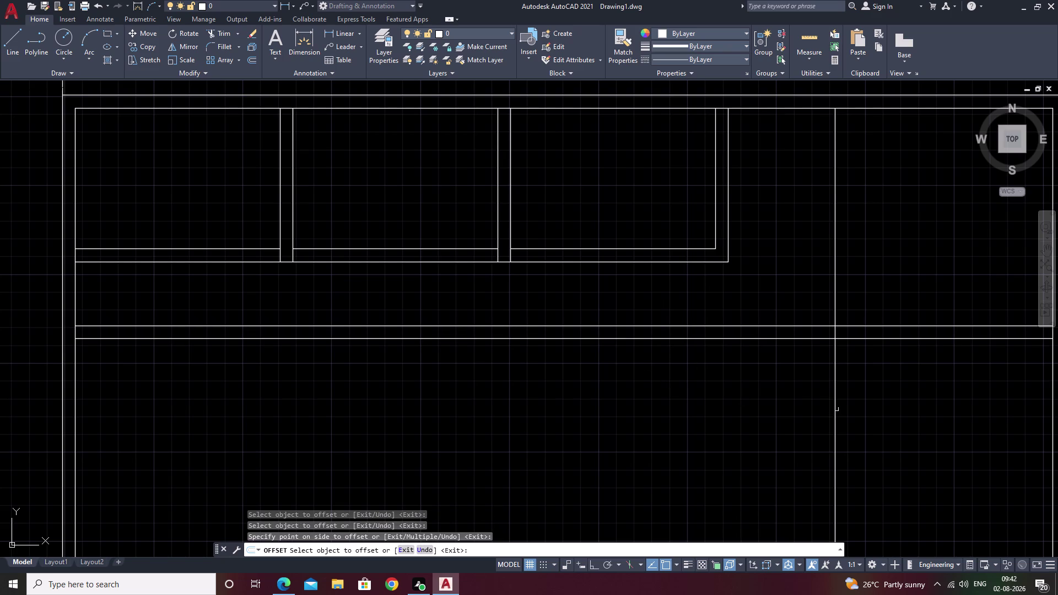
click(836, 410)
double_click(812, 415)
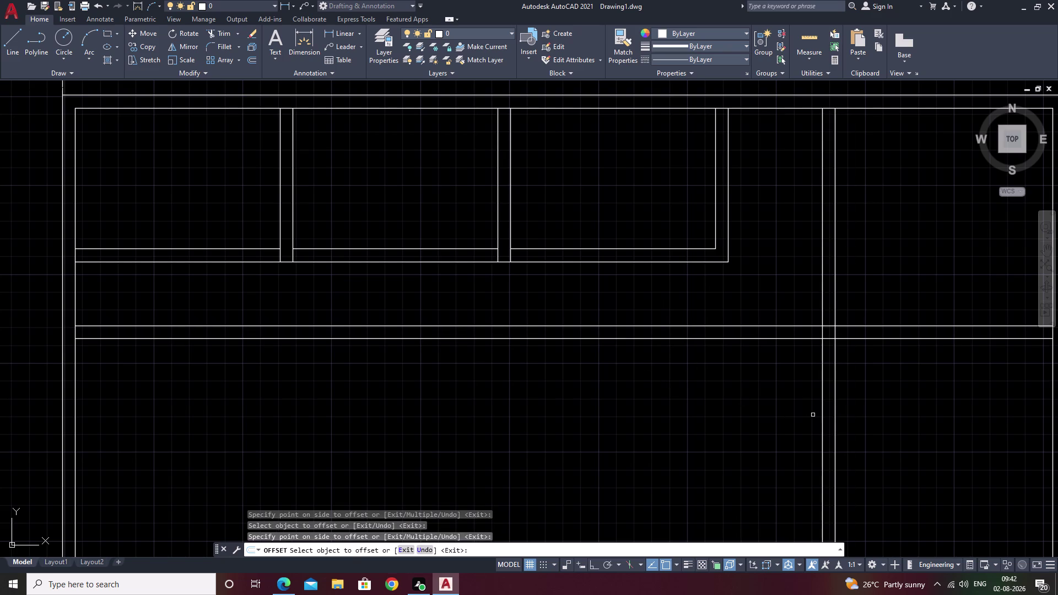
scroll(down, 3)
key(Escape)
Trim the crossing wall lines where the new horizontal and vertical walls meet.
text(t)
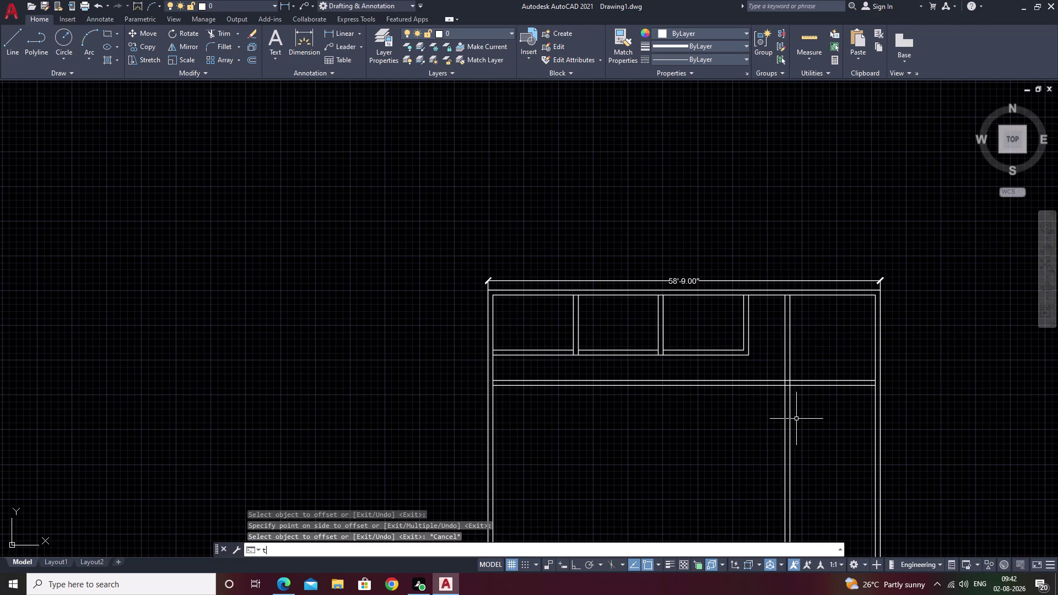
text(r)
key(space)
click(775, 359)
drag(774, 359, 797, 362)
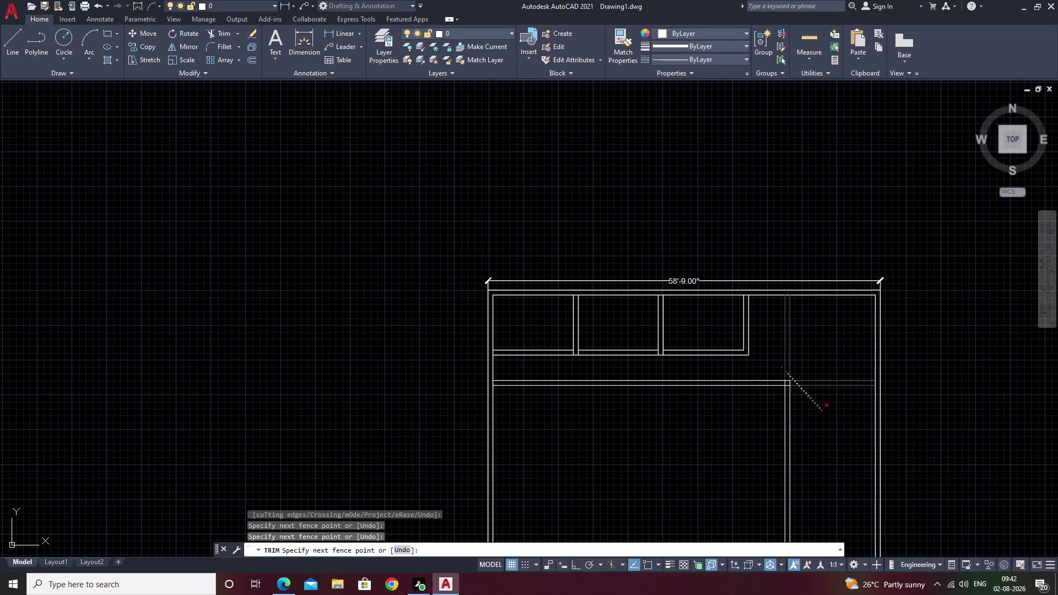
click(818, 407)
scroll(up, 3)
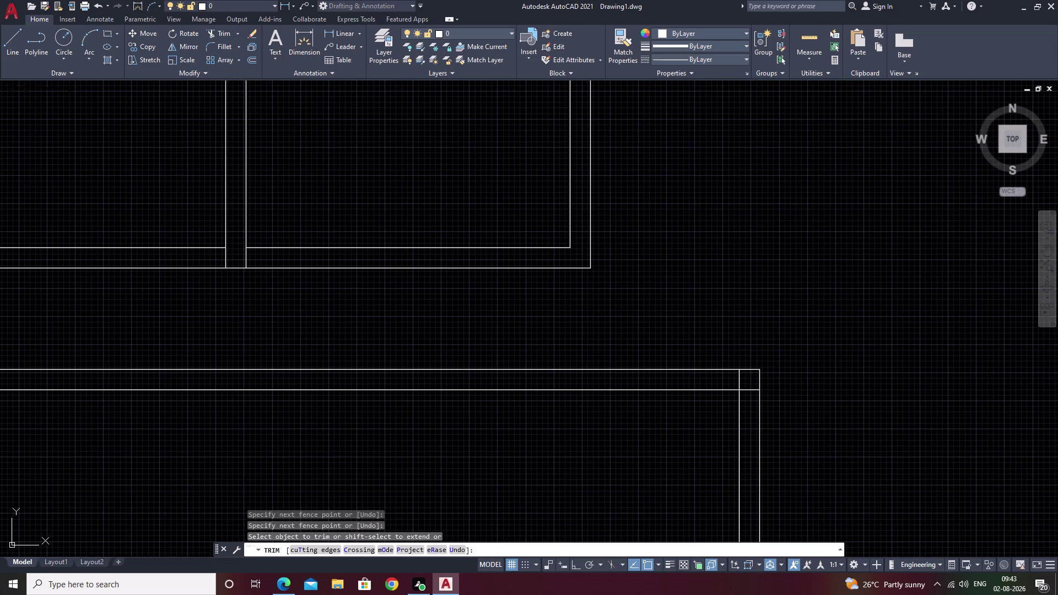
click(714, 379)
drag(717, 379, 739, 380)
right_click(717, 379)
click(770, 325)
key(space)
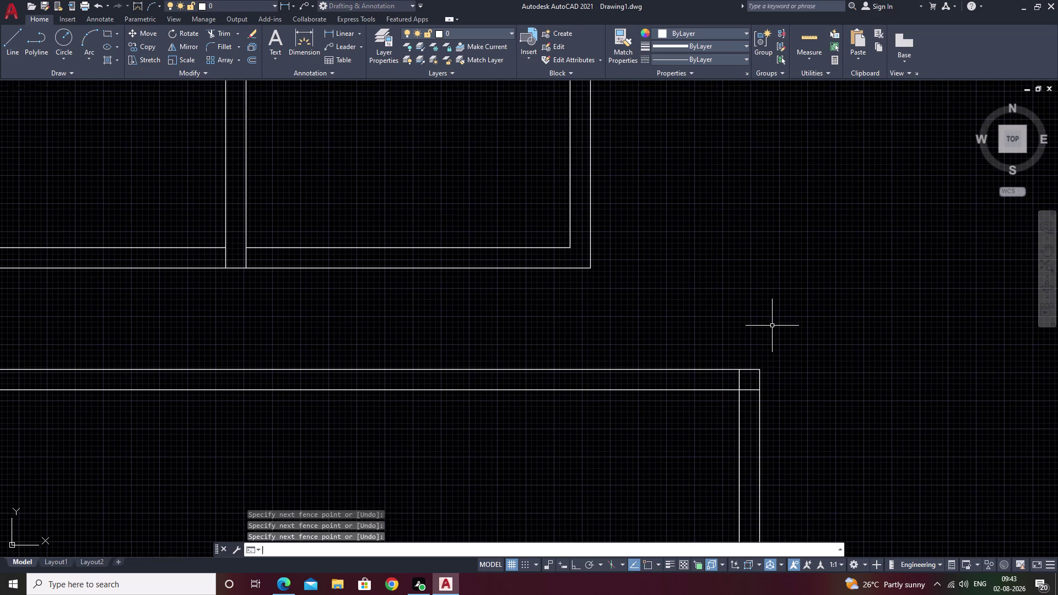
Trim the remaining short stub inside the corner, then pan out over the plan.
key(space)
double_click(732, 382)
drag(738, 382, 747, 396)
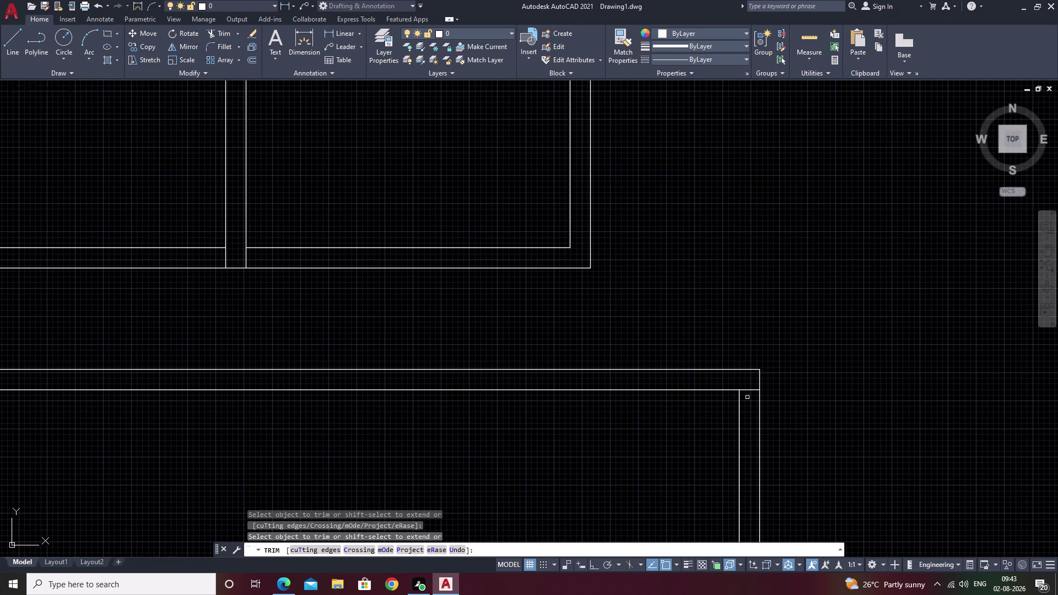
double_click(747, 397)
drag(747, 397, 749, 388)
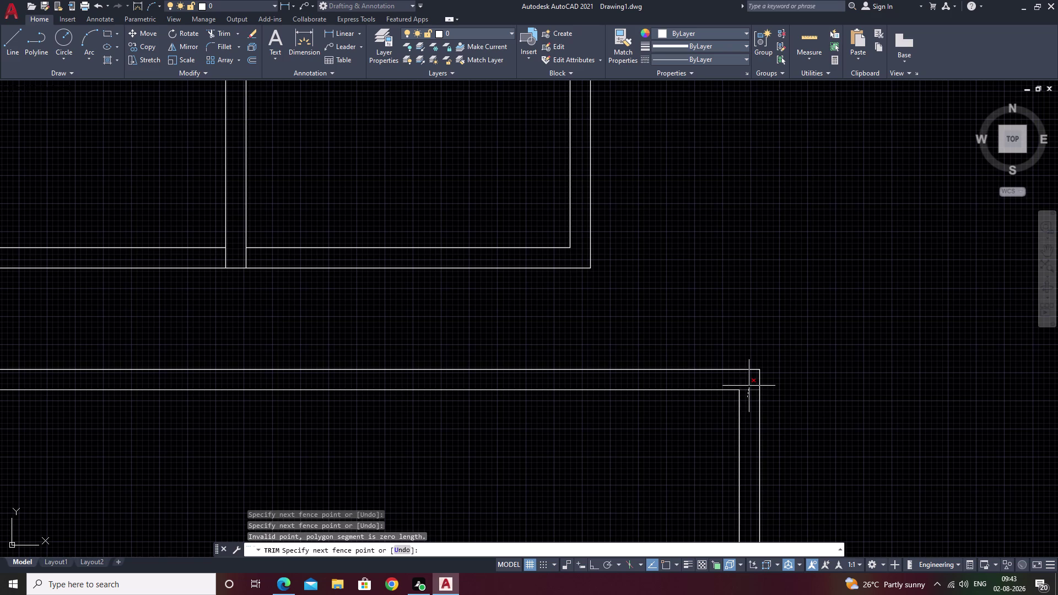
click(749, 385)
key(Escape)
middle_drag(485, 404, 879, 348)
Offset the left wall line 12'3" to the right as a new partition.
scroll(down, 3)
middle_drag(644, 410, 685, 369)
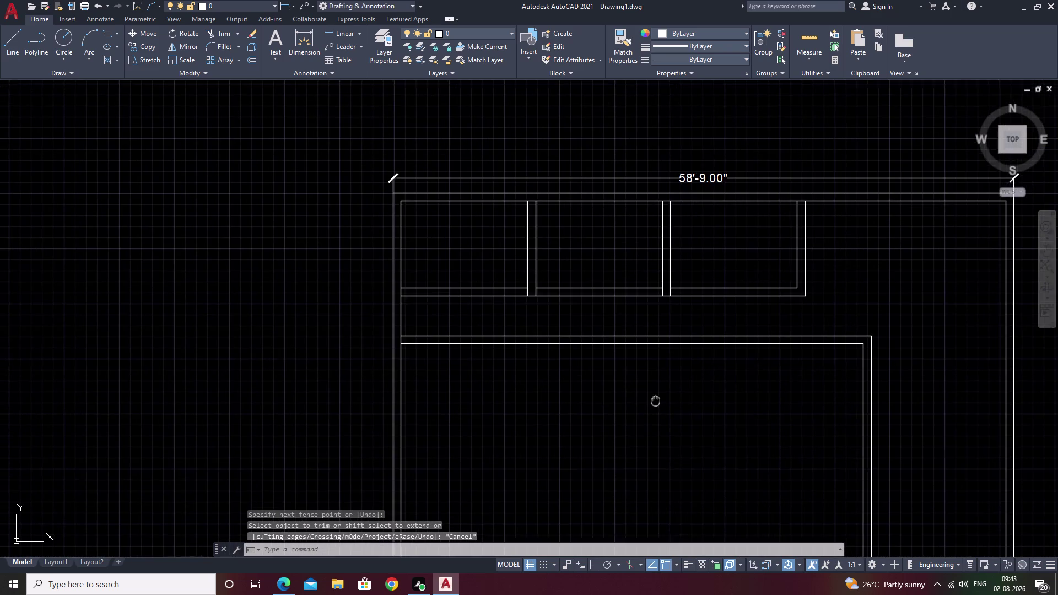
middle_drag(685, 368, 687, 367)
text(o)
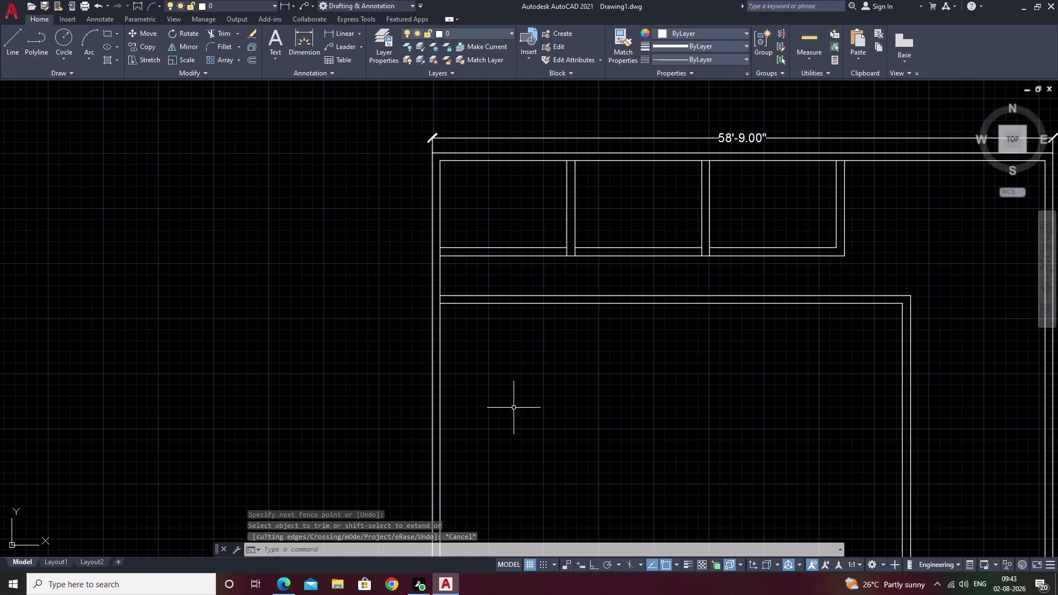
key(space)
text(12)
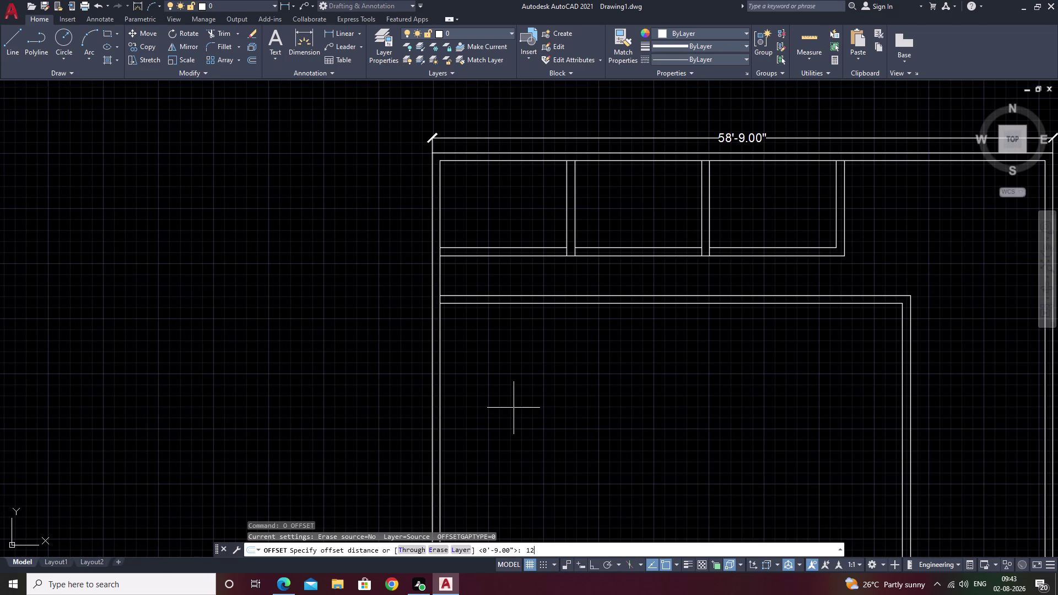
key(apostrophe)
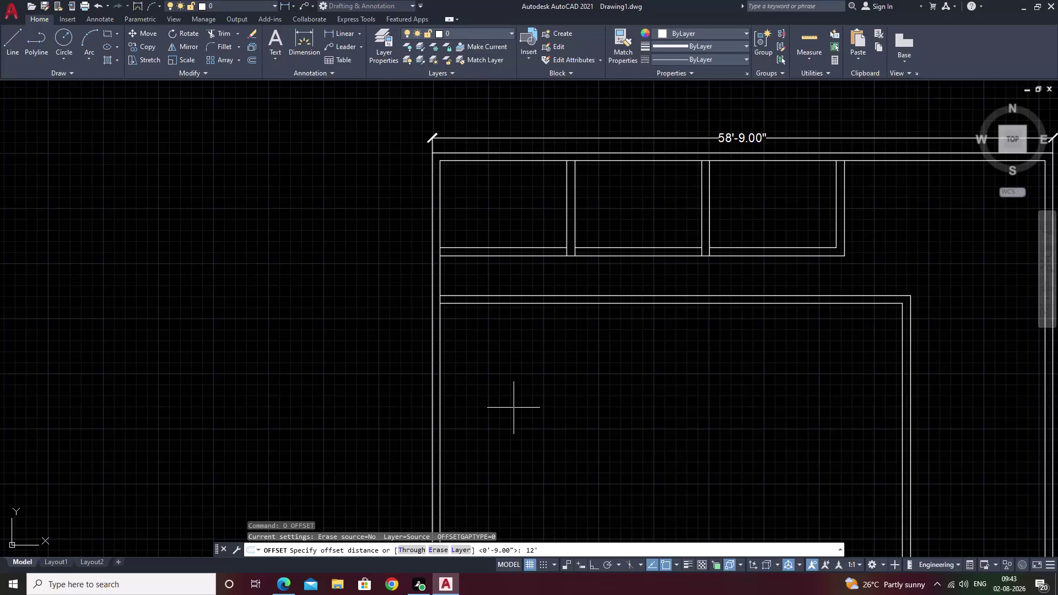
key(3)
key(shift+quotedbl)
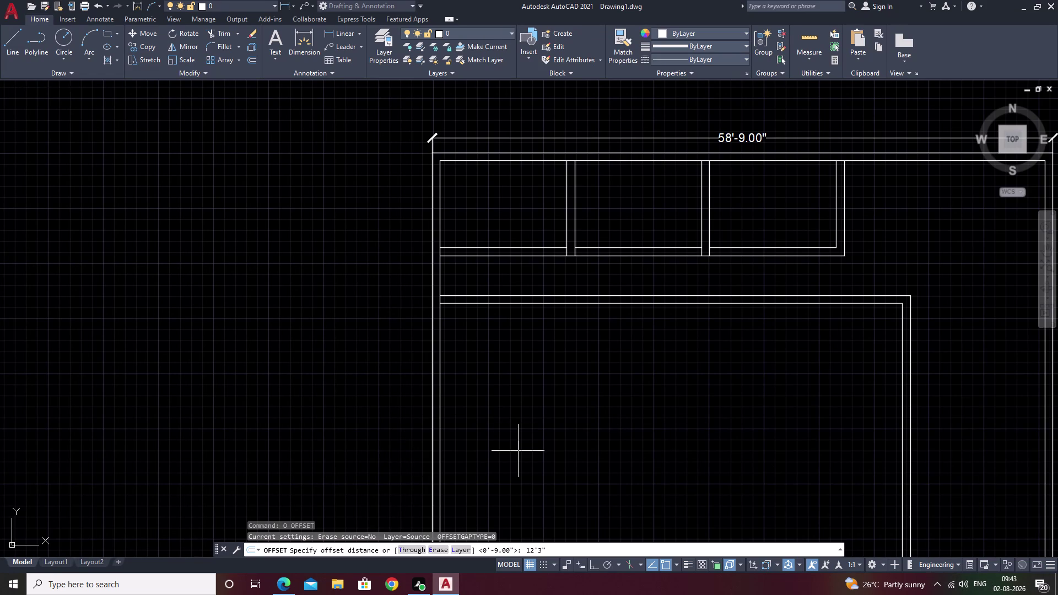
key(space)
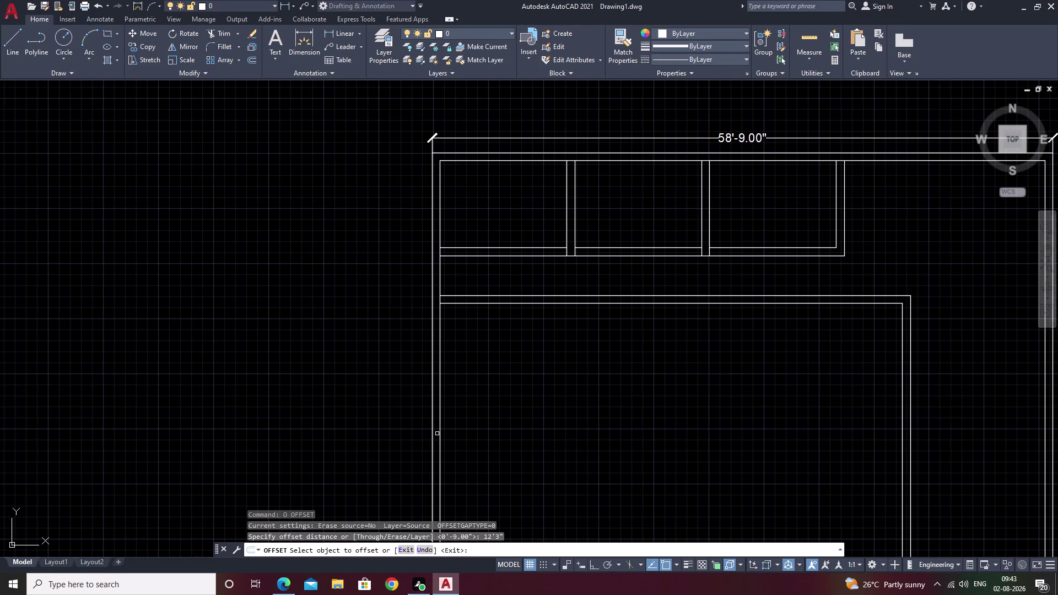
click(440, 432)
click(584, 432)
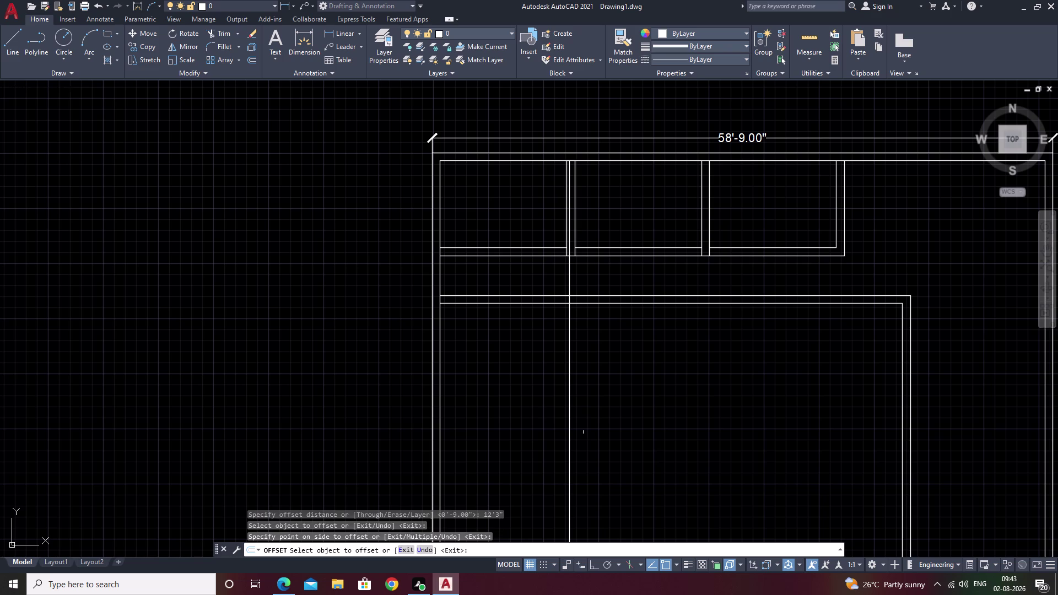
click(585, 432)
key(Escape)
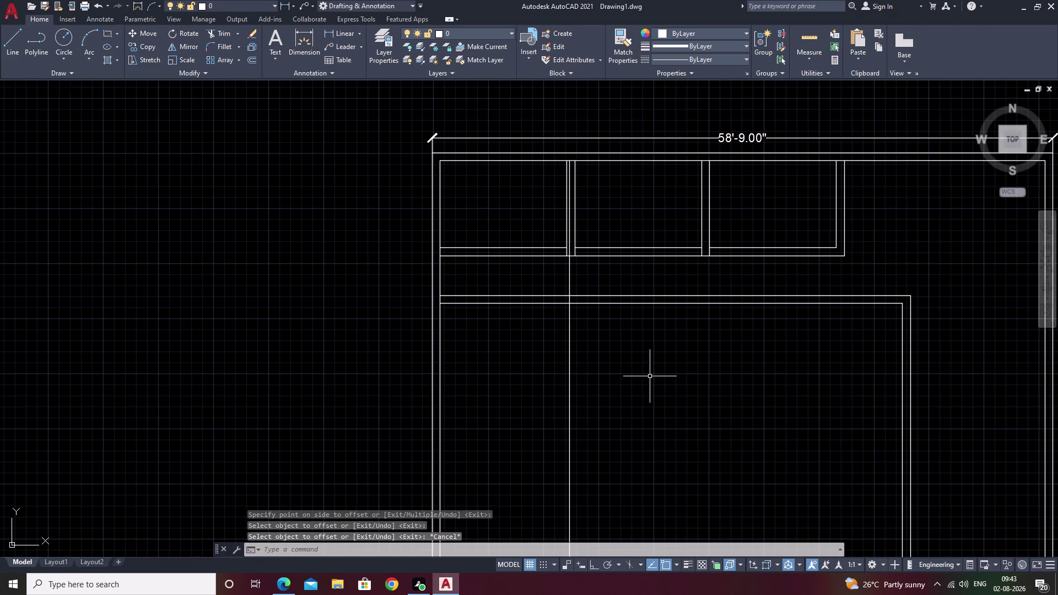
Trim the partition out of the corridor and erase the leftover piece.
text(tr)
key(space)
scroll(up, 3)
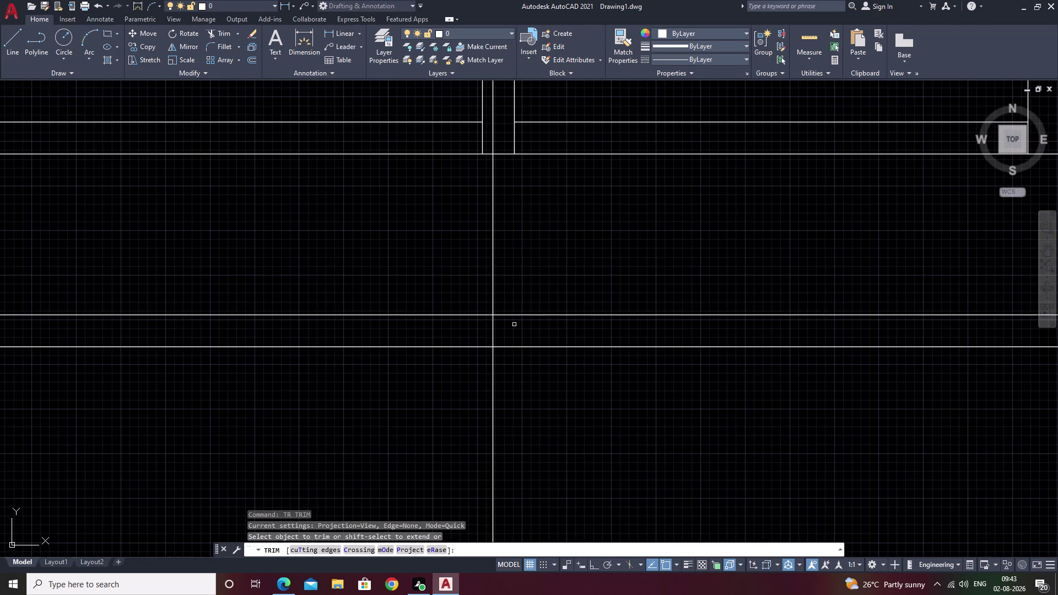
click(514, 326)
drag(515, 326, 423, 323)
click(419, 324)
key(Escape)
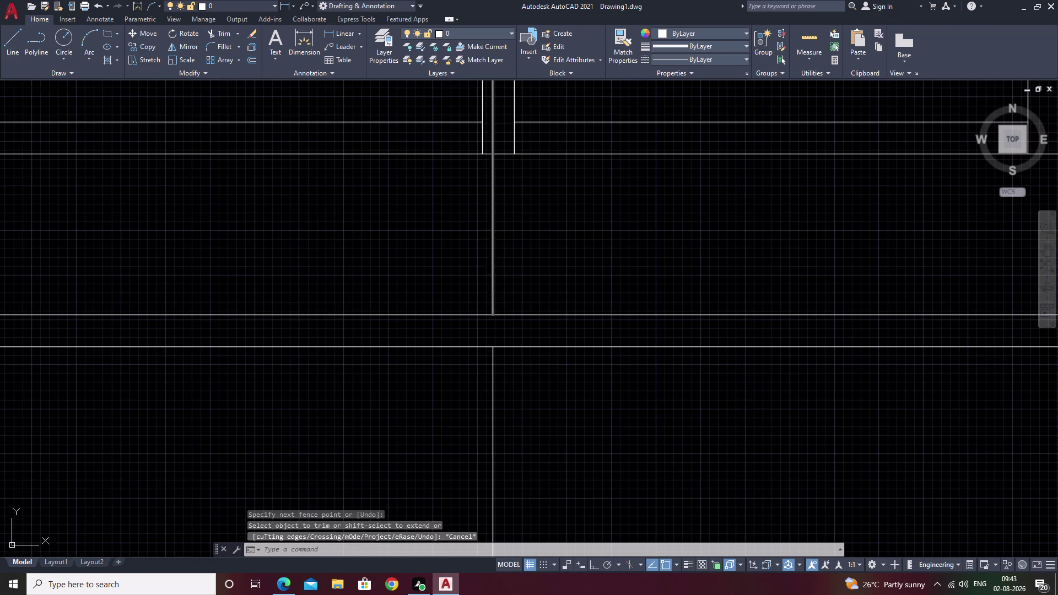
click(492, 274)
text(e)
key(space)
scroll(down, 3)
middle_drag(563, 394, 557, 347)
text(o)
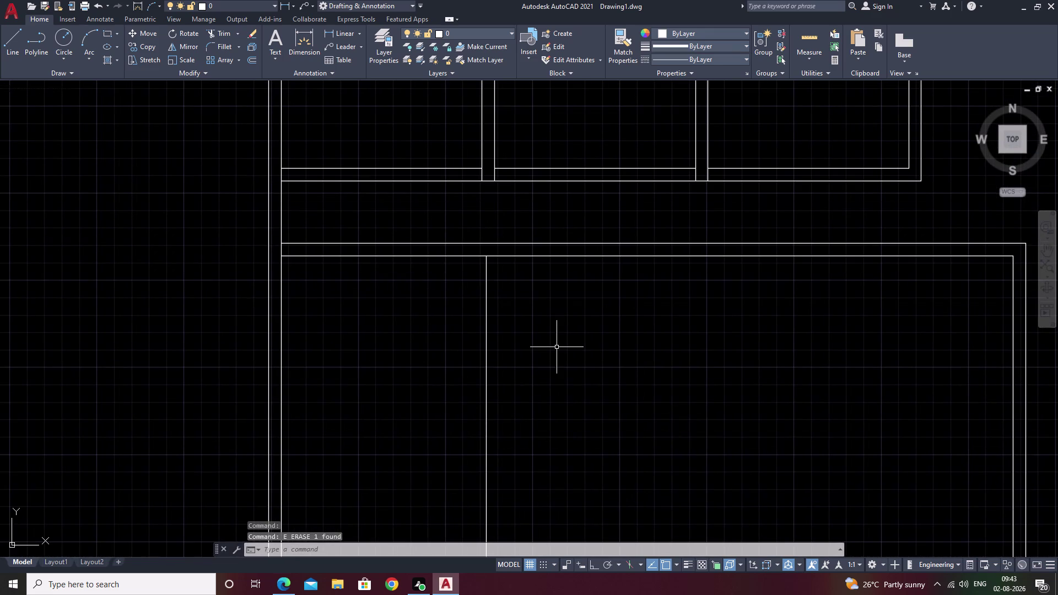
Offset the 12'3" partition line 9" to the right to form a wall.
key(space)
text(9)
key(space)
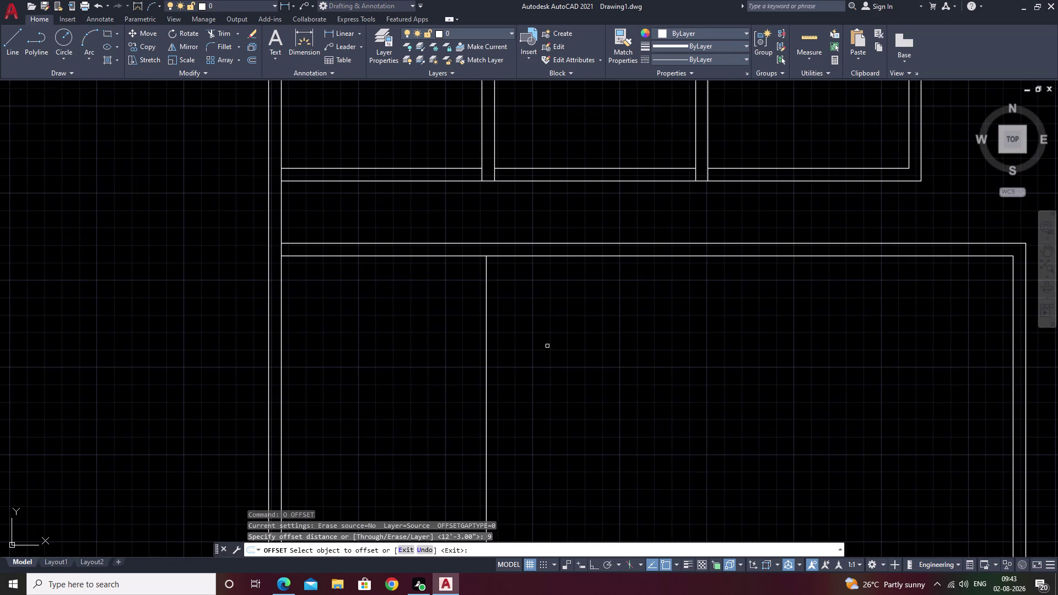
click(488, 372)
click(525, 368)
key(Escape)
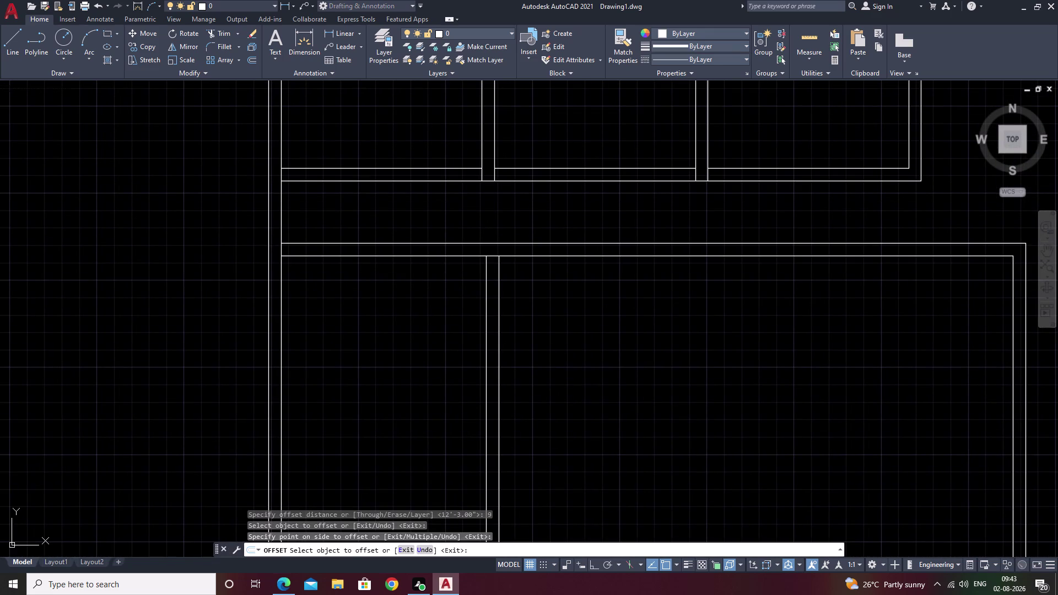
Try trimming the corridor wall lines, then undo the over-trim.
text(tr)
key(space)
drag(435, 211, 420, 242)
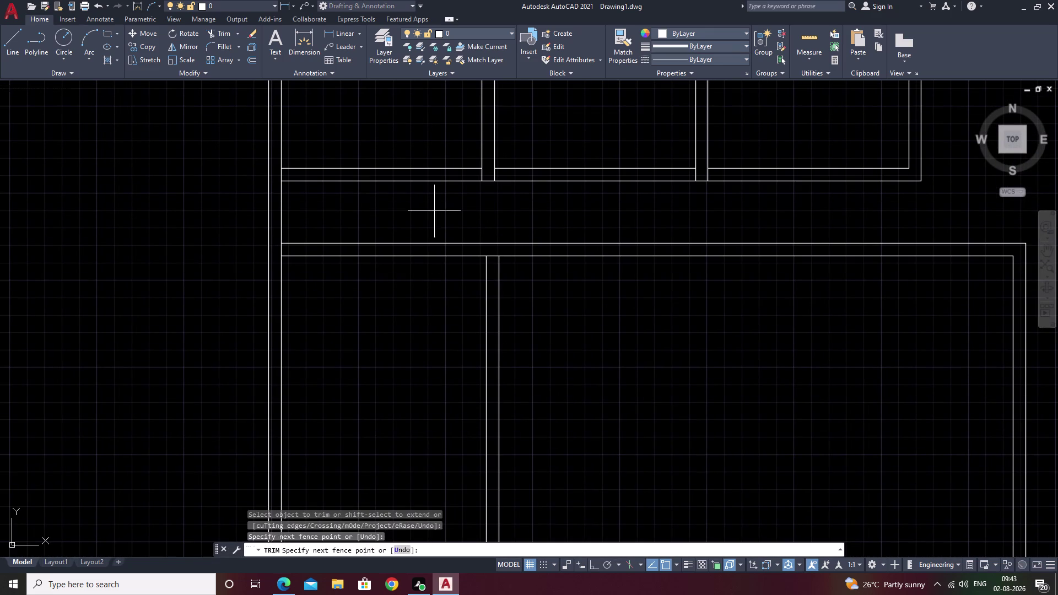
drag(420, 242, 398, 292)
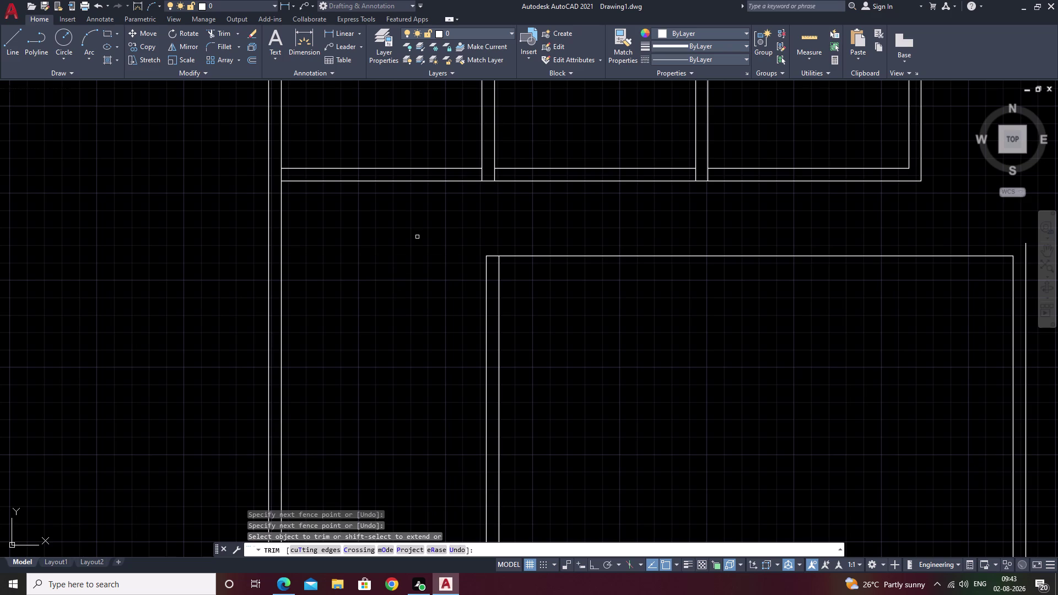
key(ctrl+z)
key(Escape)
Fillet the outer corridor wall line to the partition's outer line.
text(f)
key(space)
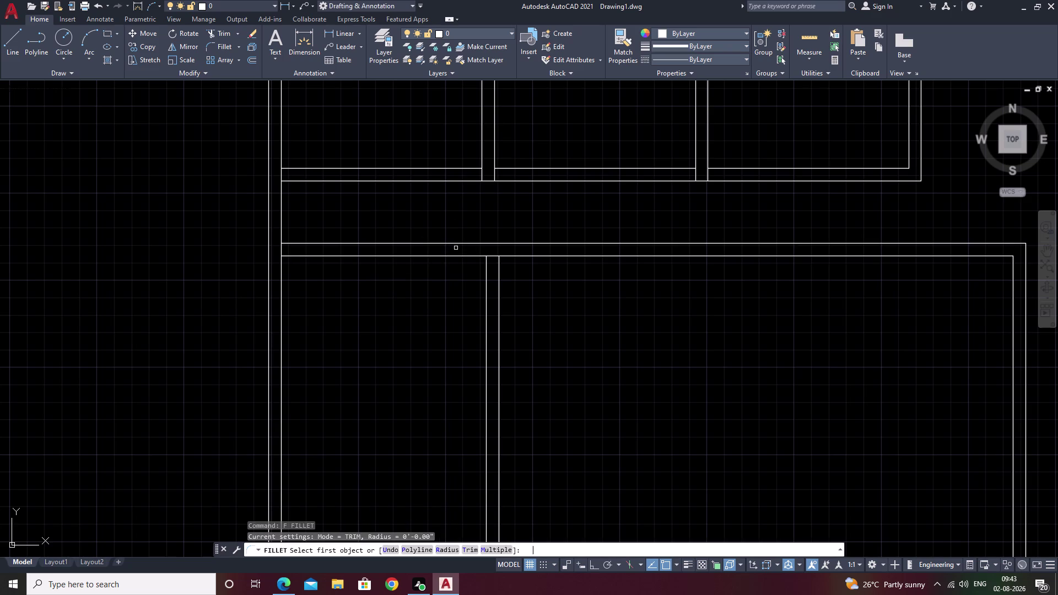
click(507, 243)
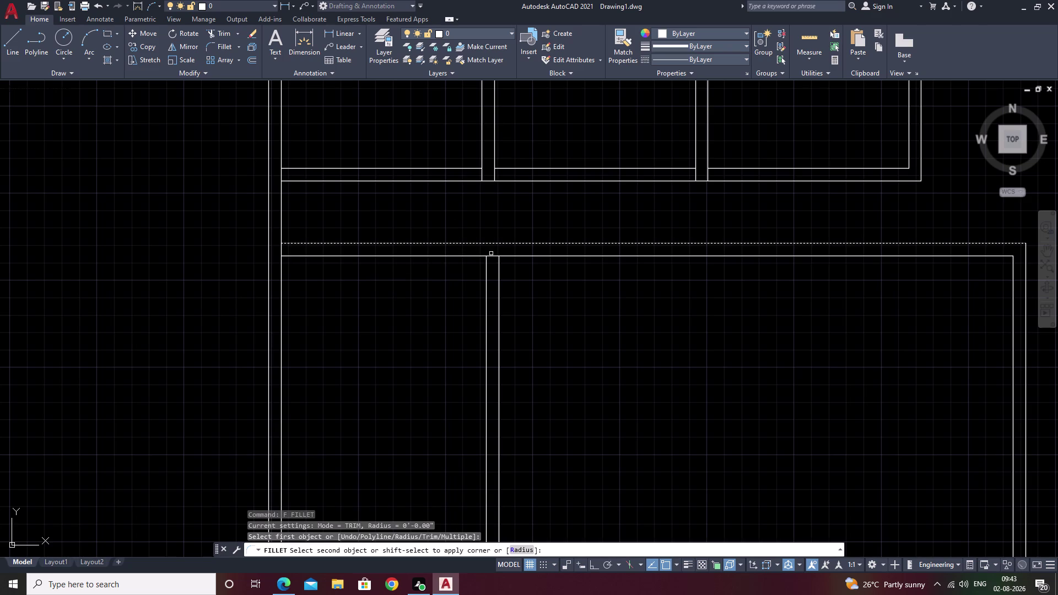
click(485, 270)
key(Escape)
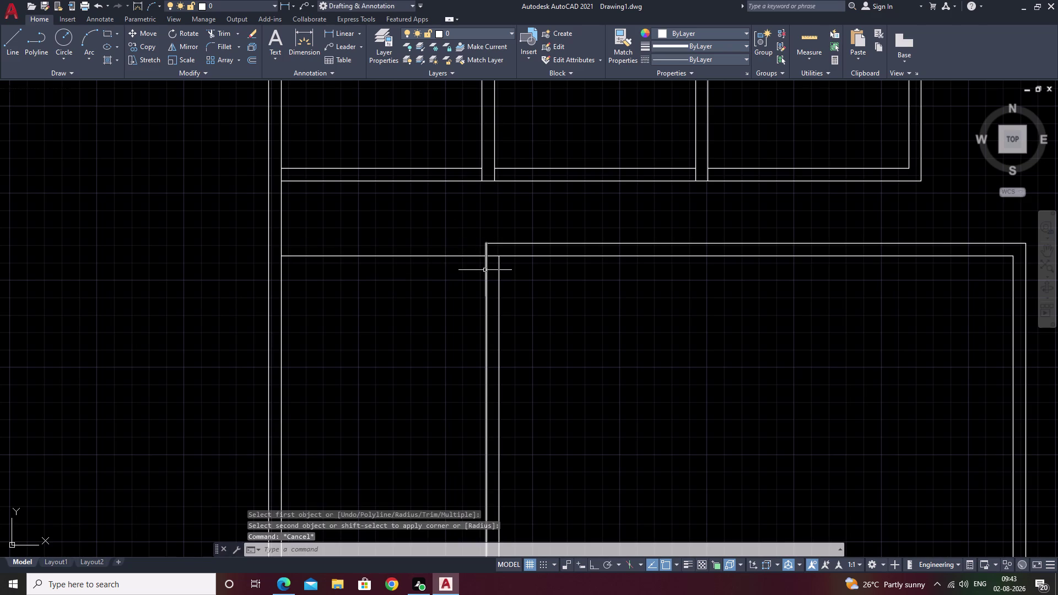
Trim away the corridor wall lines left of the partition.
text(tr)
key(space)
drag(463, 225, 415, 295)
key(Escape)
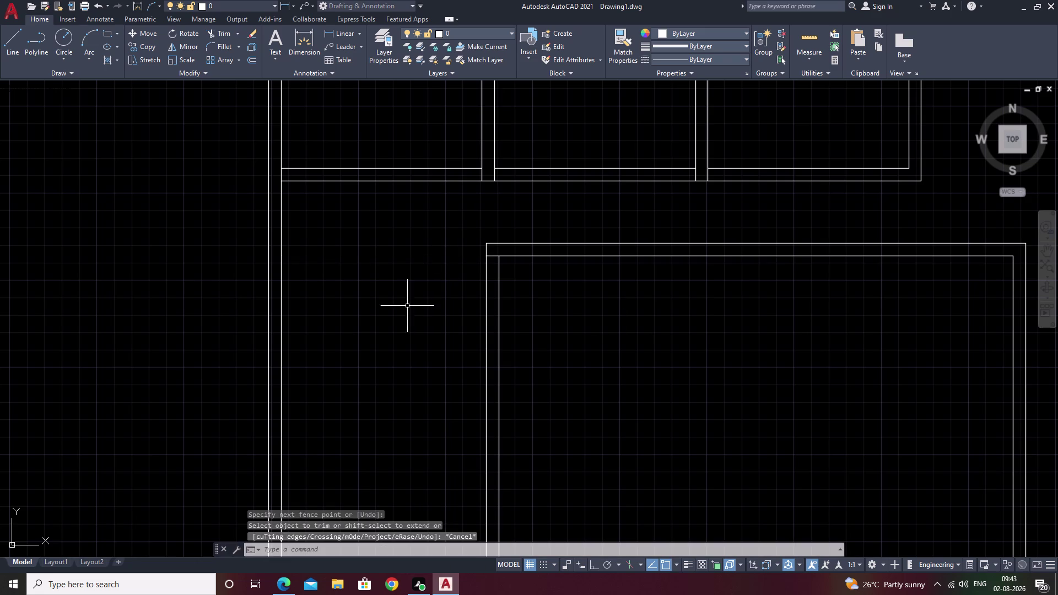
scroll(down, 3)
middle_drag(695, 343, 631, 375)
scroll(up, 3)
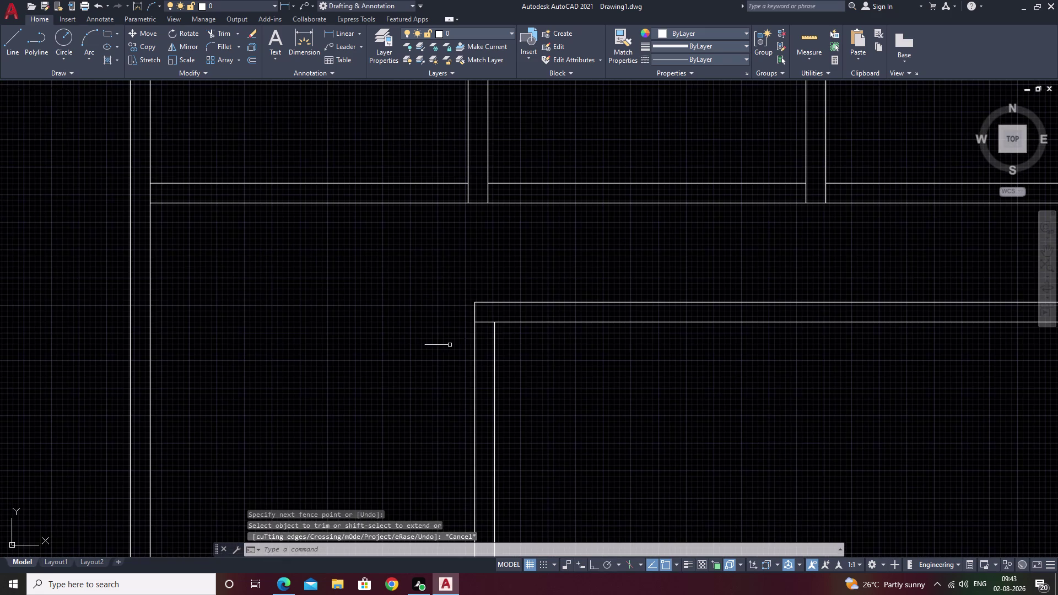
key(space)
drag(484, 314, 480, 333)
key(Escape)
Zoom and pan out to show the whole floor plan.
scroll(up, 3)
scroll(down, 3)
scroll(down, 3)
middle_drag(693, 399, 595, 329)
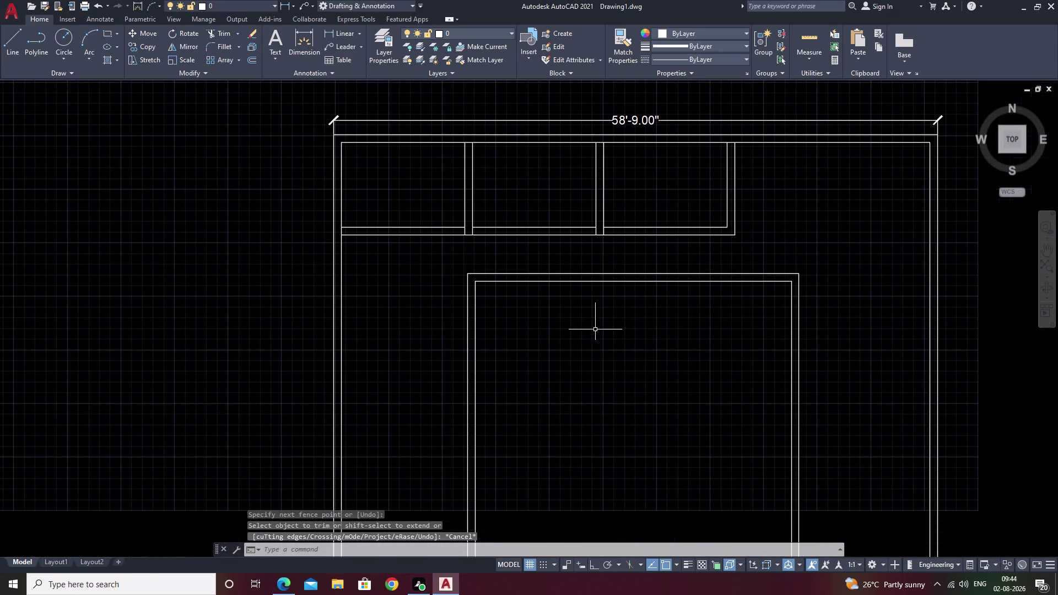
middle_drag(613, 334, 606, 321)
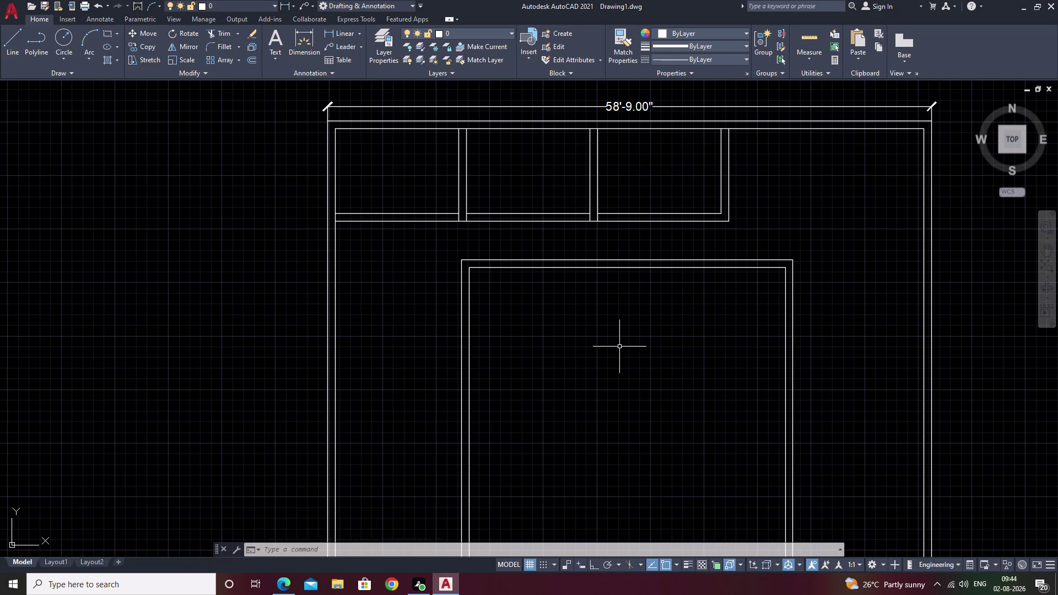
Offset the lower room's inner left wall line 14' to the right.
text(14)
key(apostrophe)
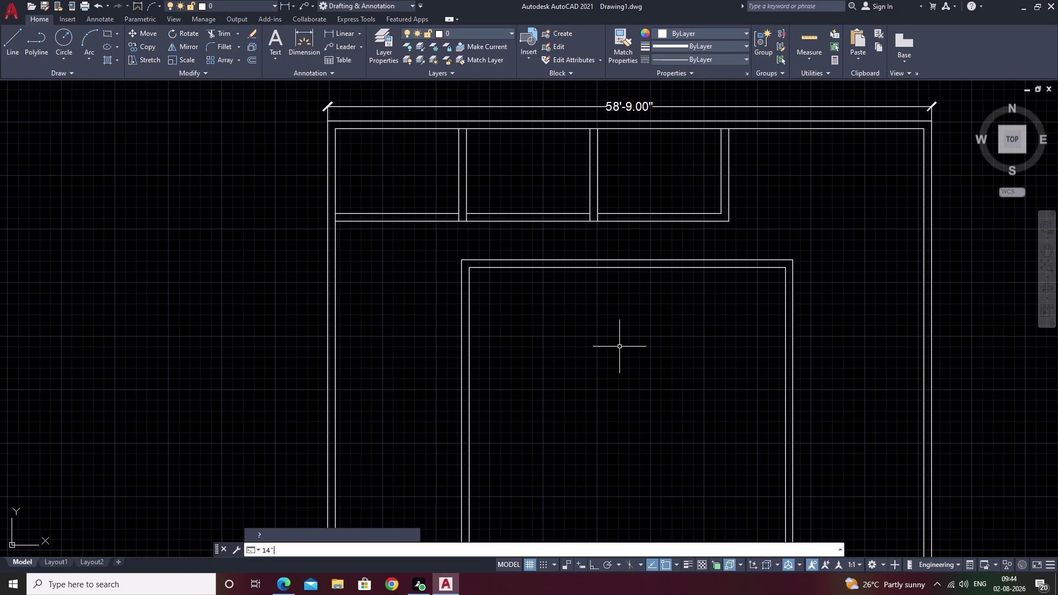
key(space)
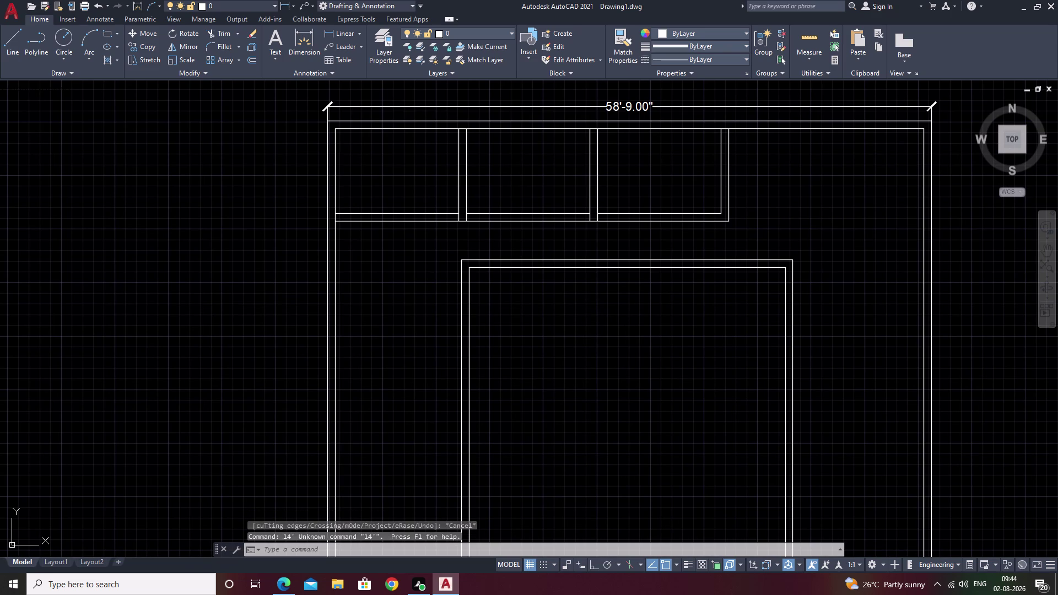
key(Escape)
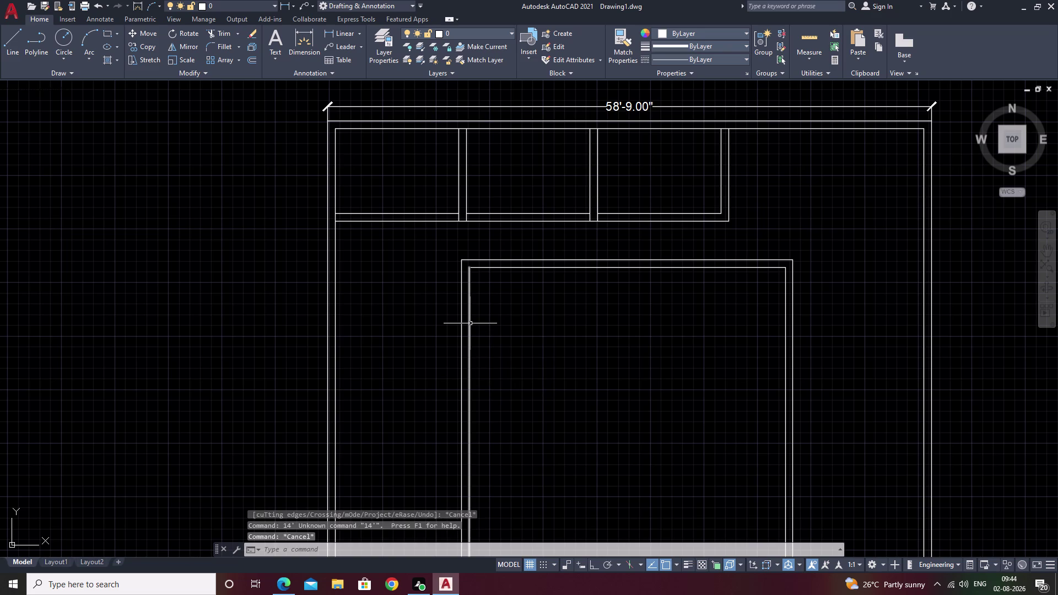
text(o)
key(space)
text(14)
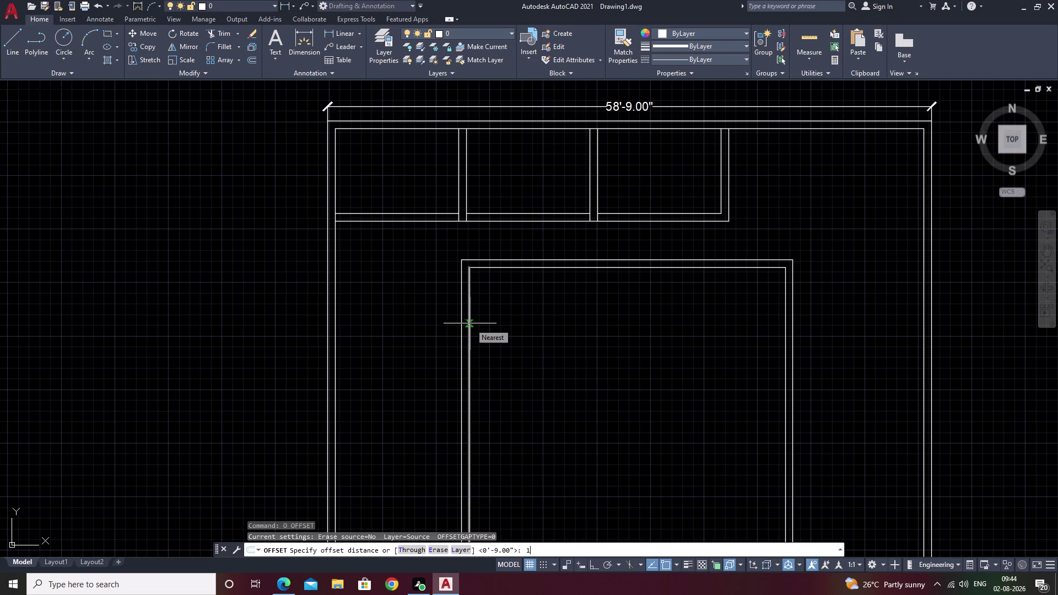
text(')
key(space)
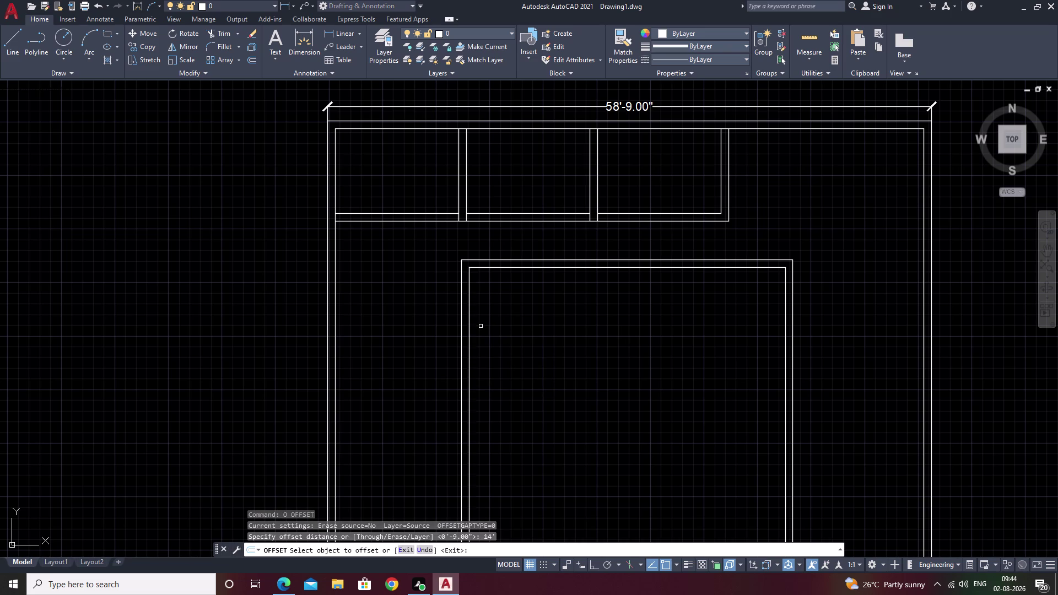
click(468, 340)
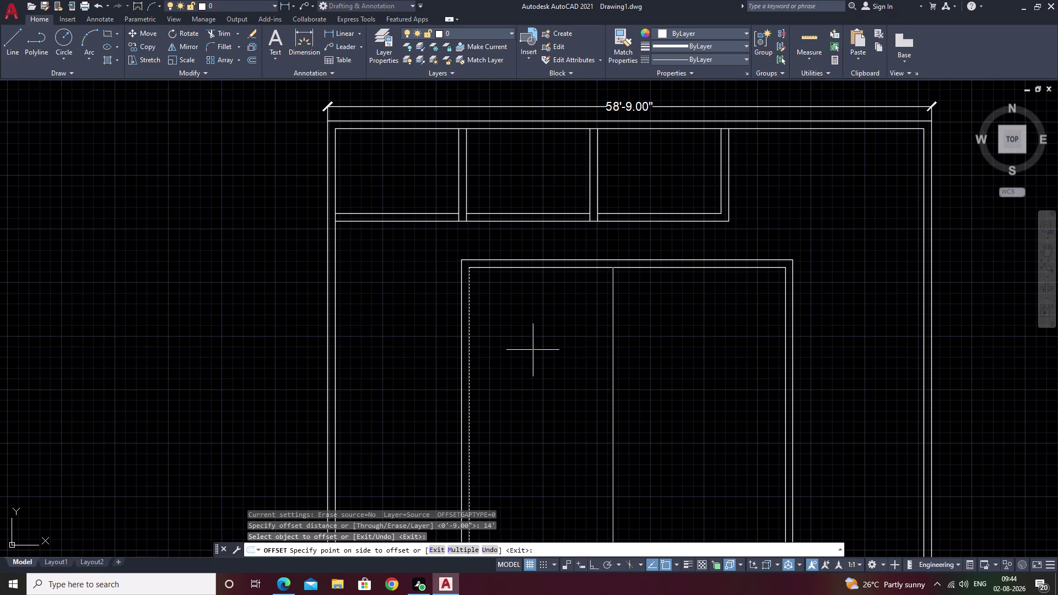
click(533, 350)
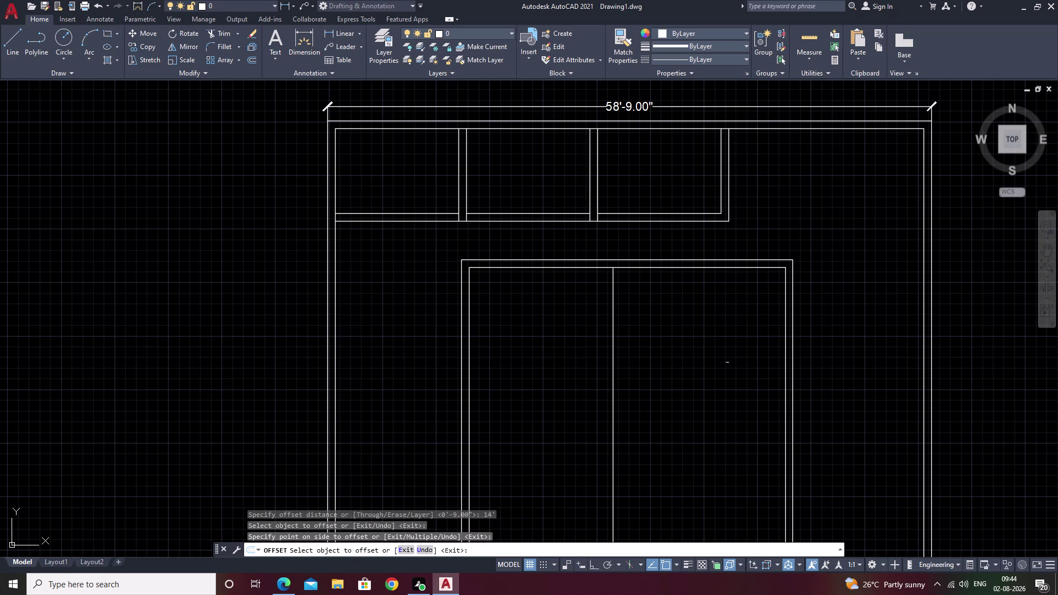
middle_drag(681, 359, 622, 367)
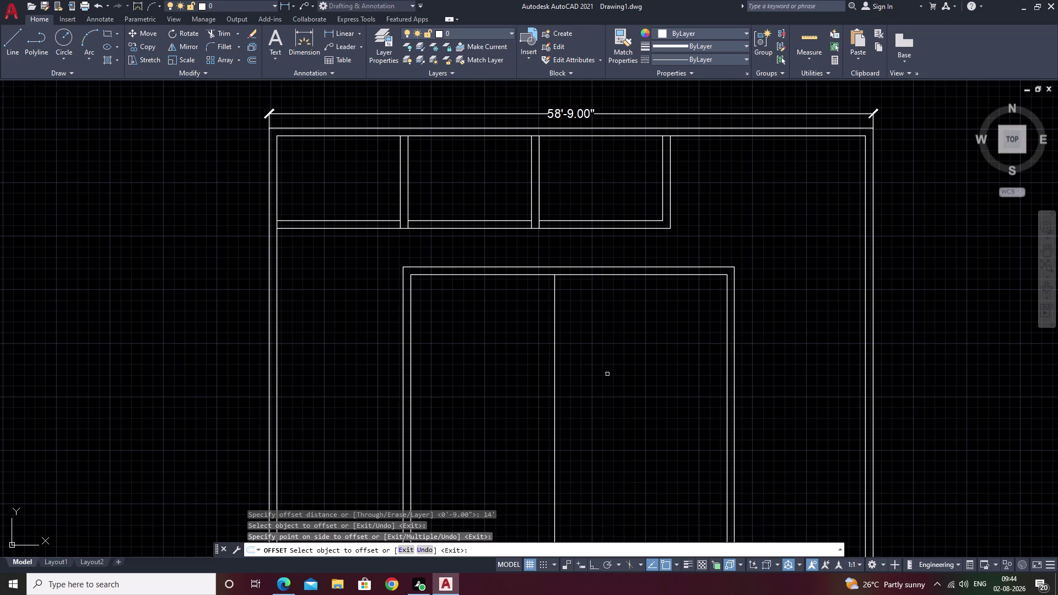
key(Escape)
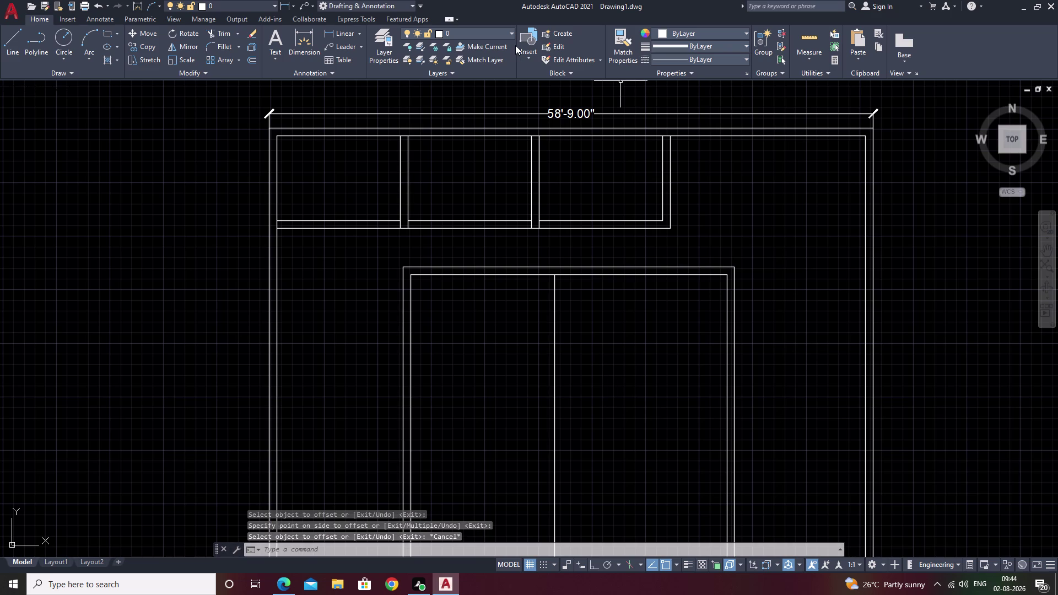
Start a linear dimension near the right wall, then cancel it.
click(333, 32)
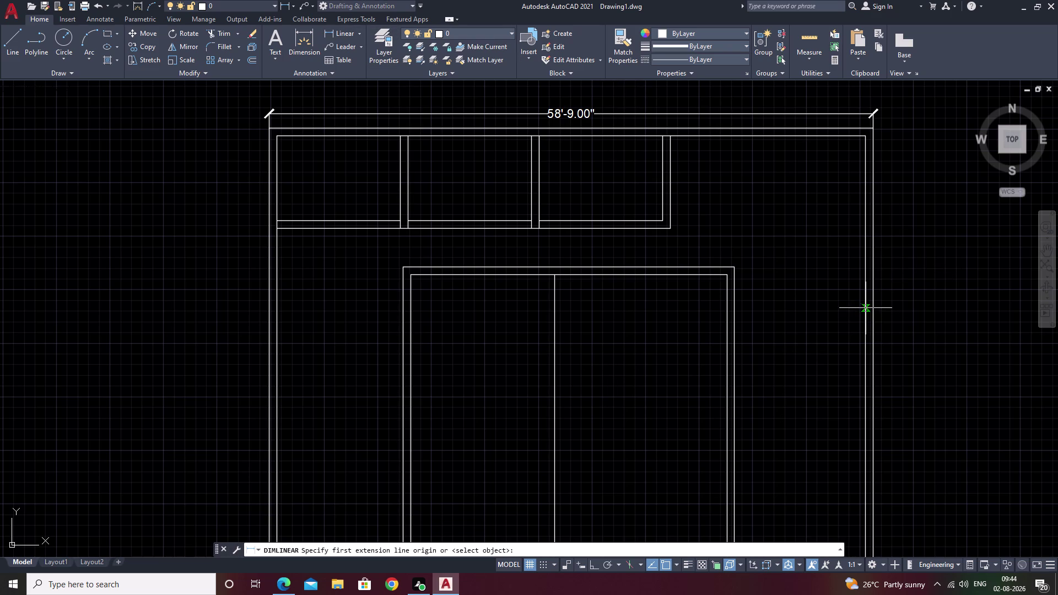
click(866, 308)
click(734, 316)
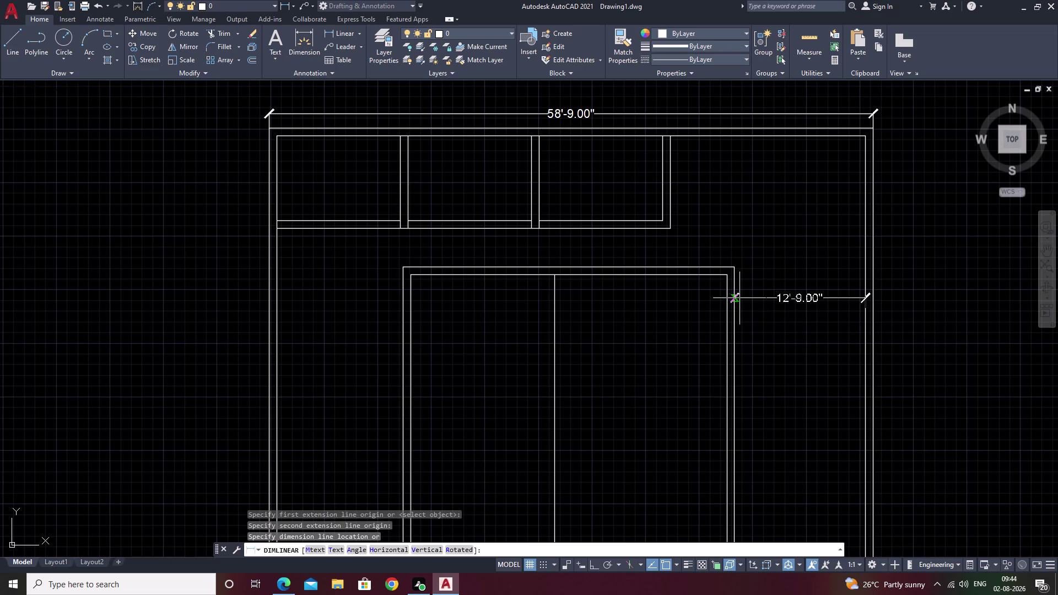
key(Escape)
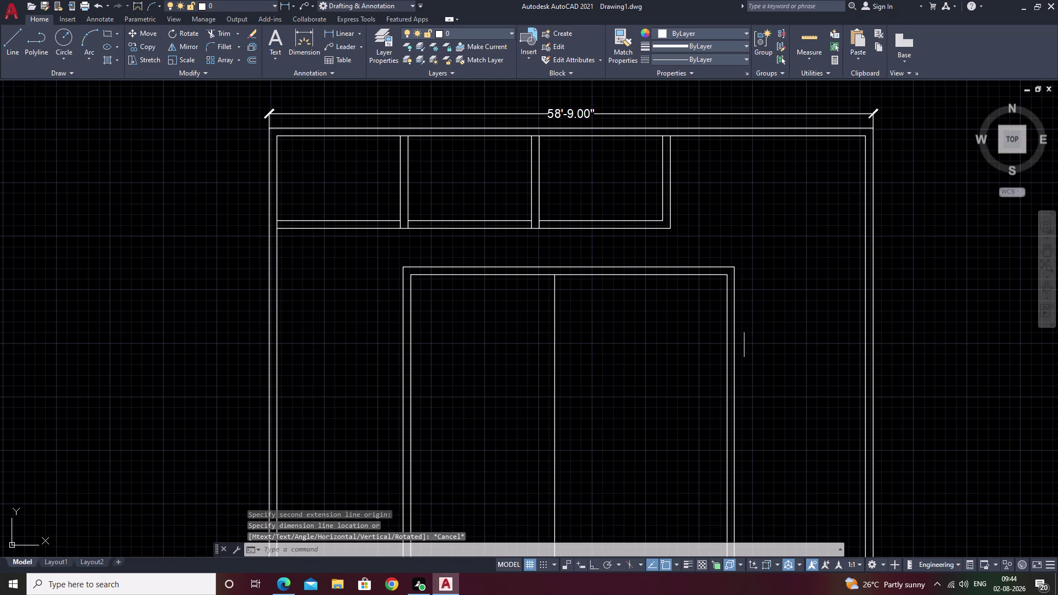
Offset the right outer wall's inner line 6' into the plan.
text(o)
key(space)
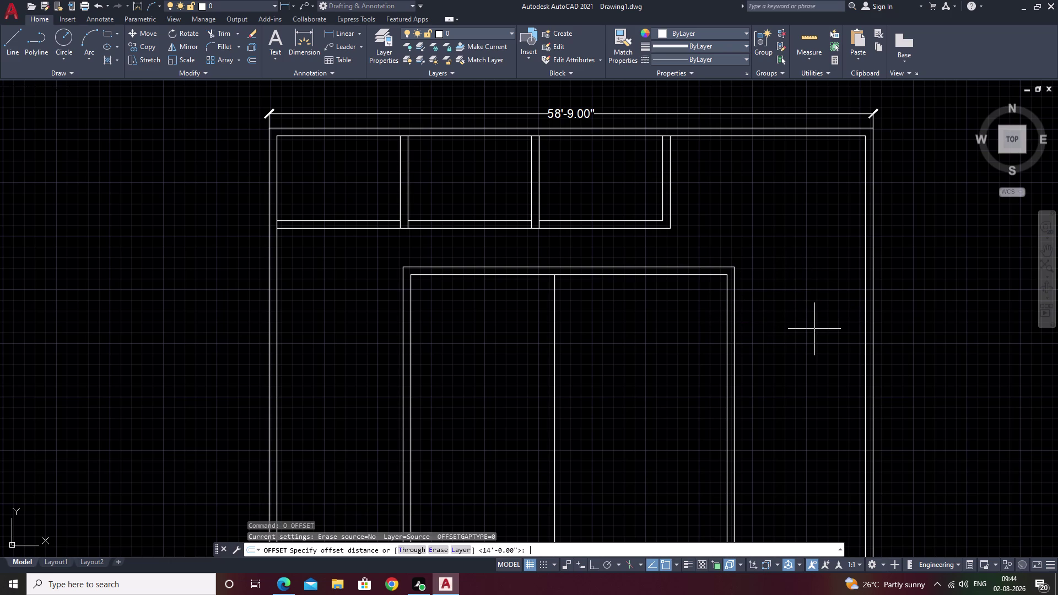
key(6)
text(')
key(space)
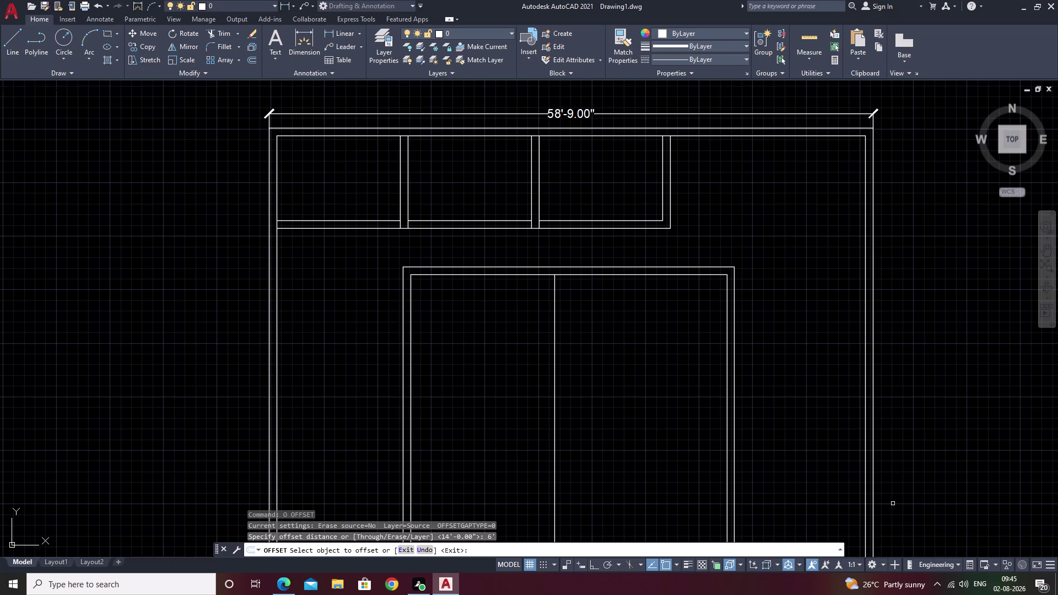
double_click(867, 299)
click(801, 302)
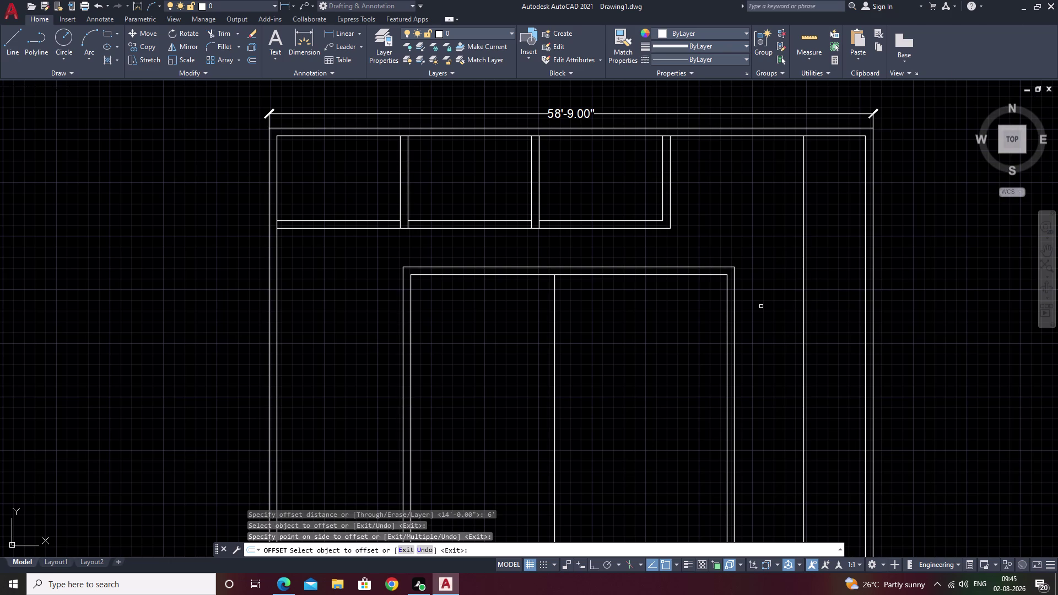
click(761, 305)
key(Escape)
Offset the new 6' line 9" to form the wall's second edge.
text(o)
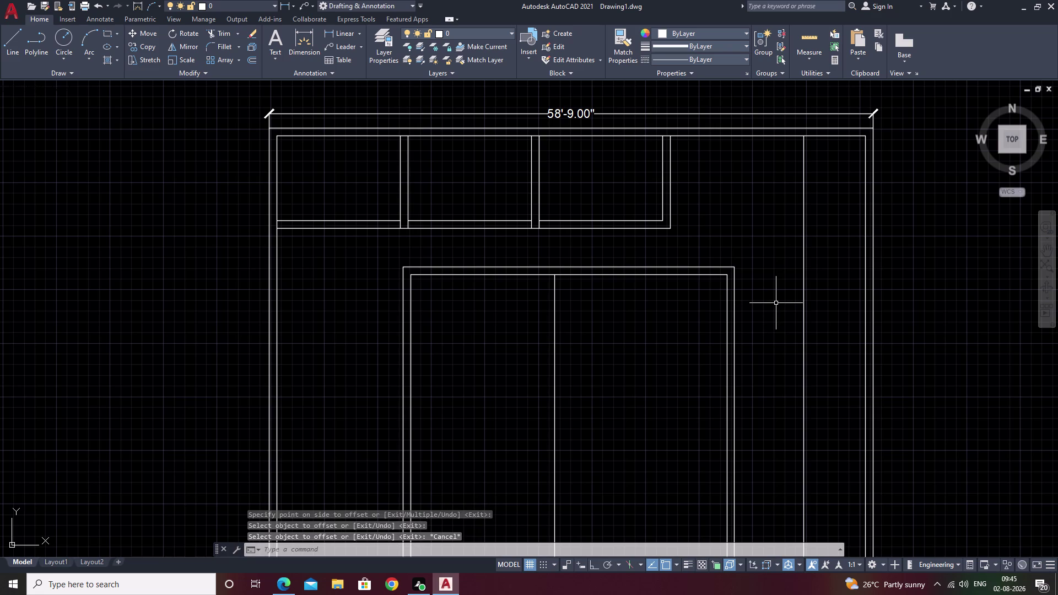
key(space)
text(9)
key(space)
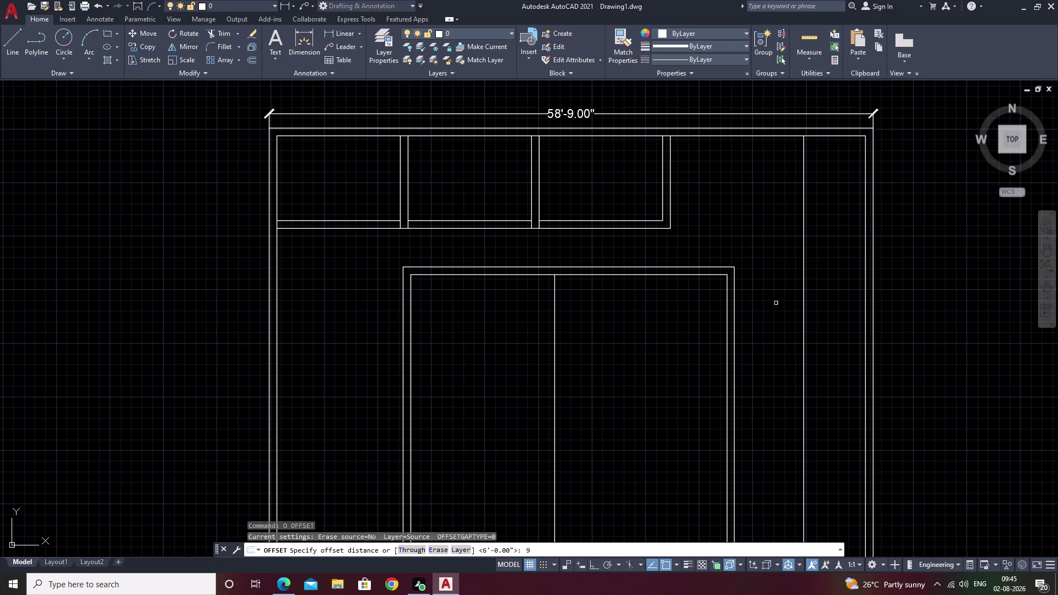
double_click(804, 302)
click(780, 309)
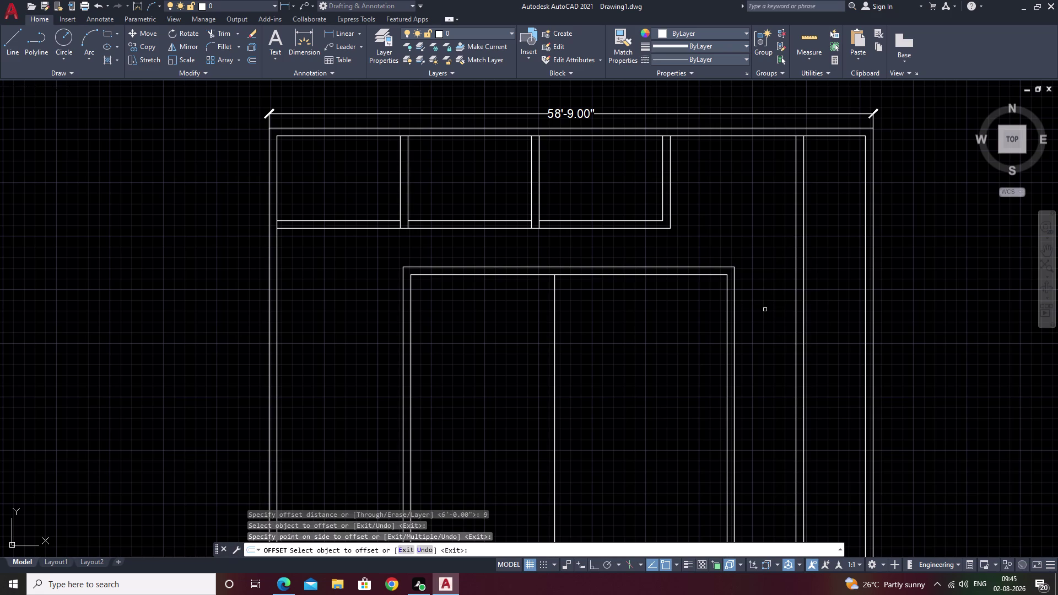
key(Escape)
Extend the central room's inner top wall line to the new right partition as boundary.
text(ex)
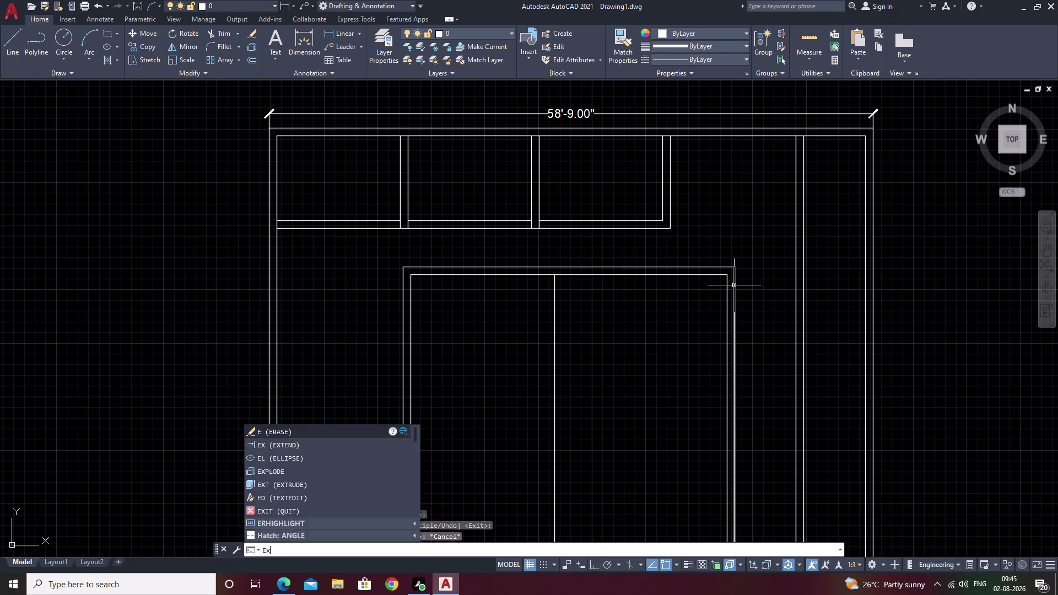
key(space)
double_click(723, 266)
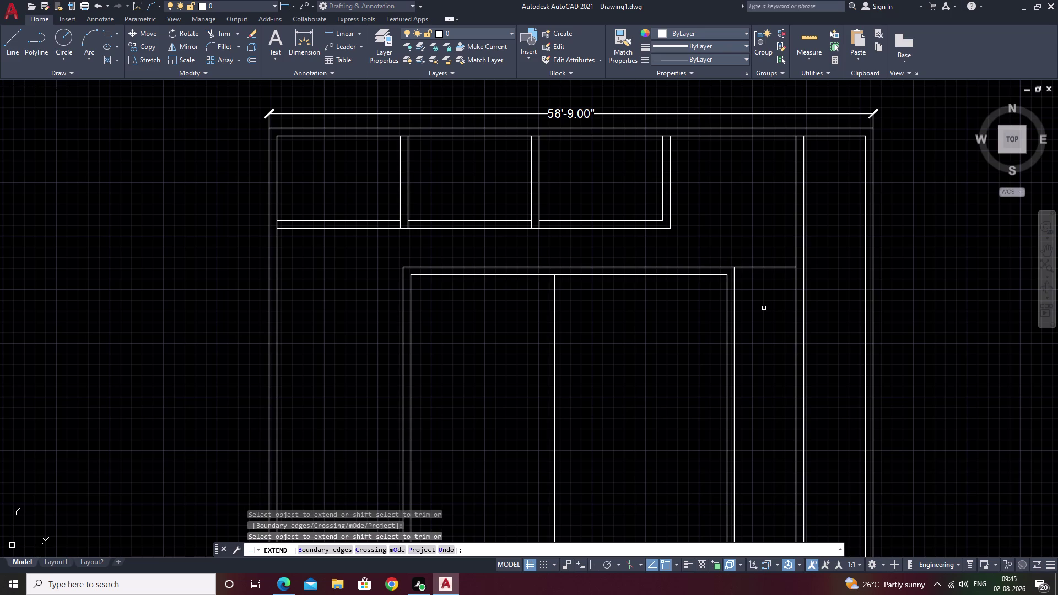
text(b)
key(space)
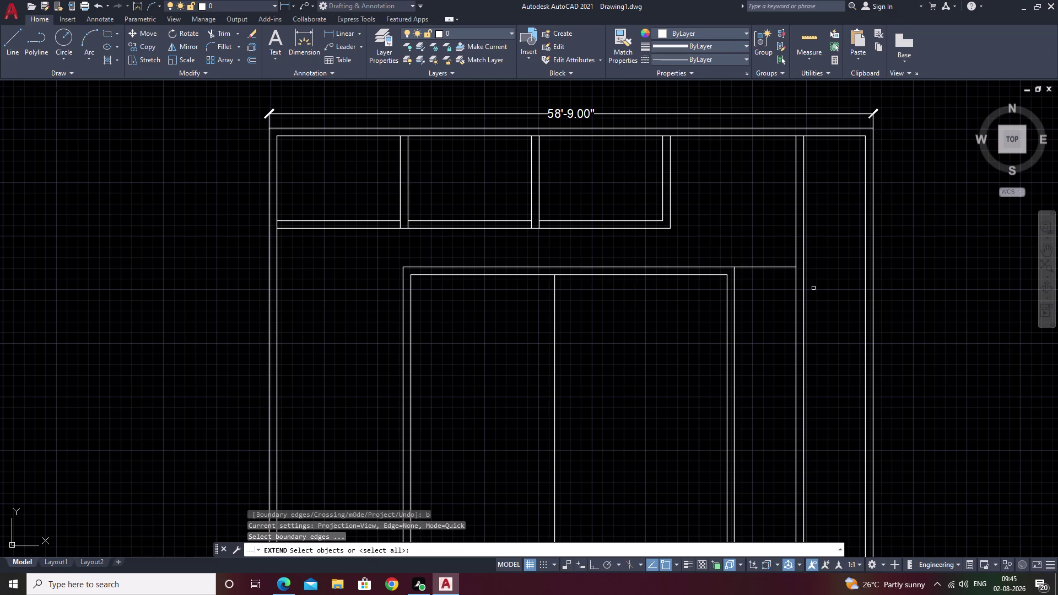
double_click(796, 293)
right_click(795, 293)
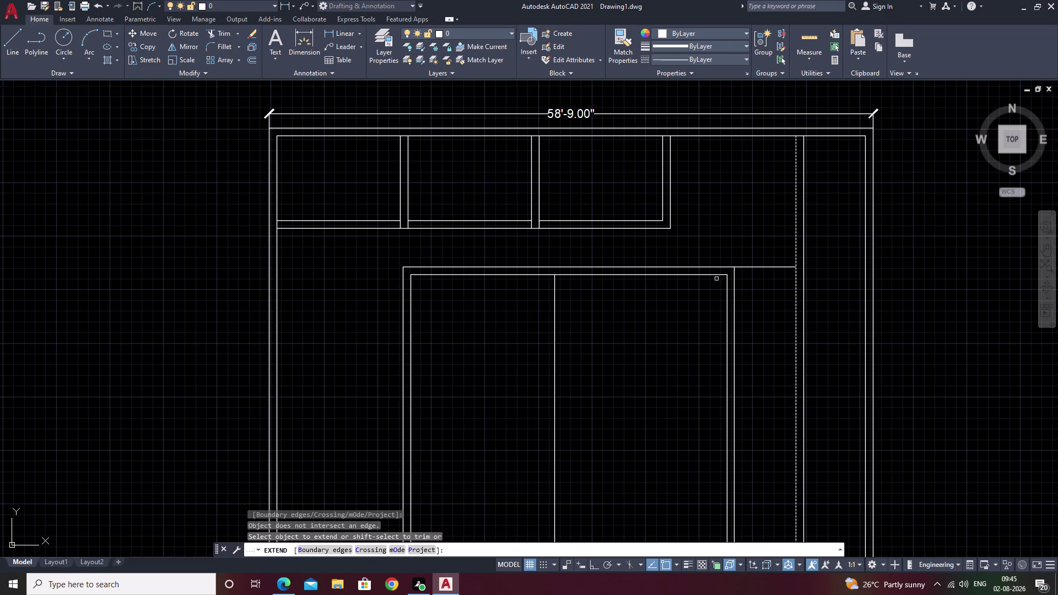
click(715, 275)
key(Escape)
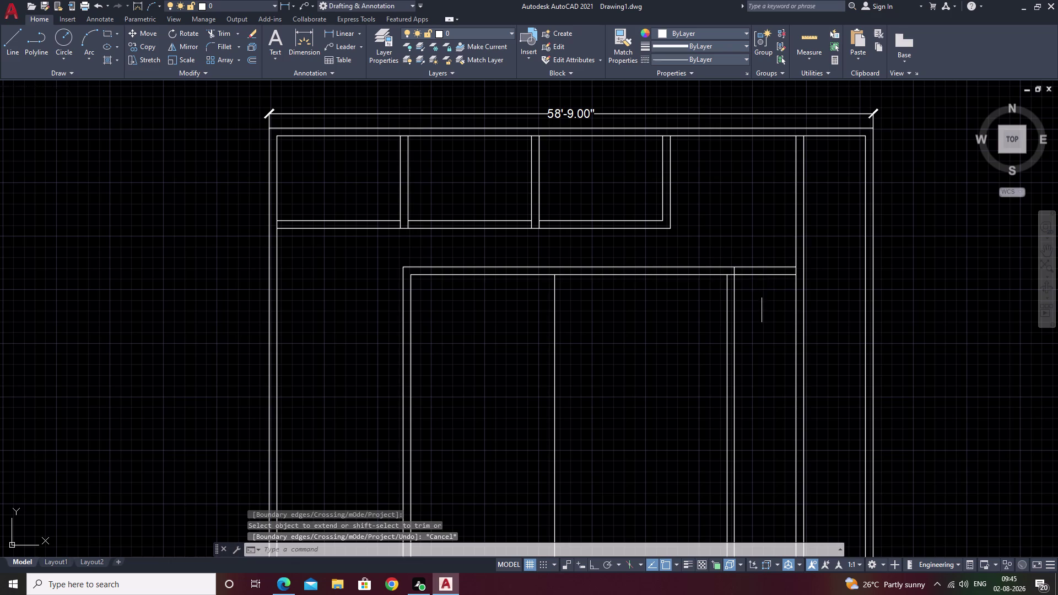
Trim the overlapping wall lines at the partition using fence selections.
text(tr)
key(space)
click(763, 303)
drag(763, 303, 688, 339)
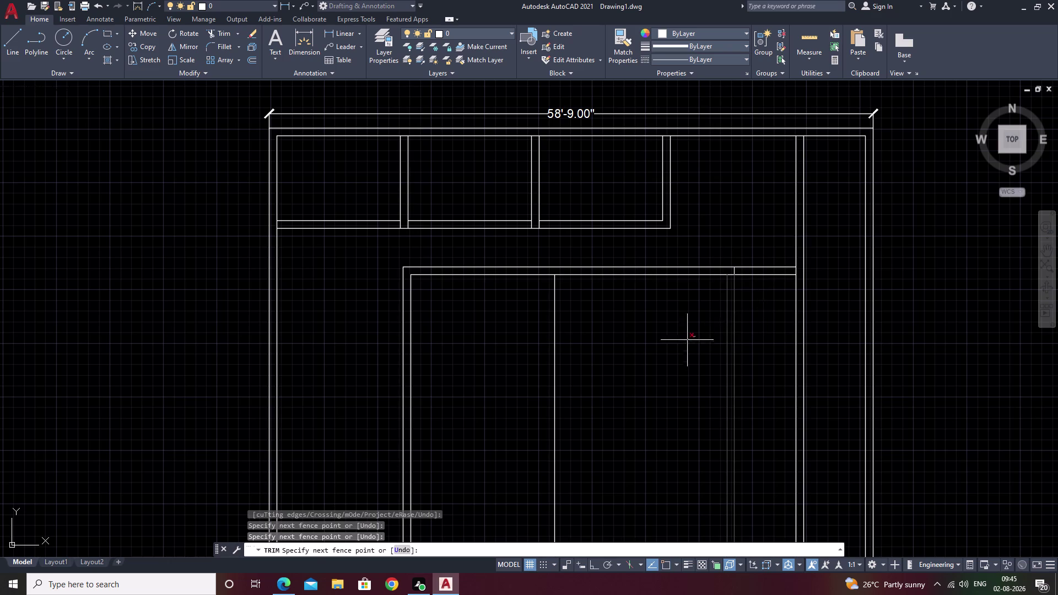
drag(688, 339, 682, 344)
click(682, 343)
scroll(down, 3)
middle_drag(692, 345, 693, 331)
scroll(up, 3)
scroll(up, 3)
drag(713, 383, 610, 383)
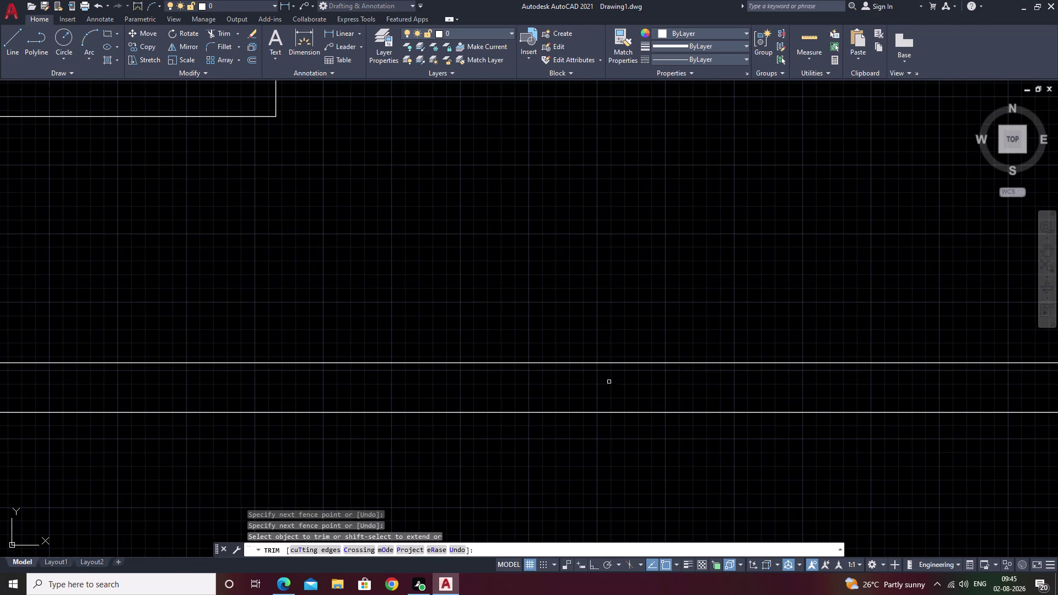
scroll(down, 3)
key(Escape)
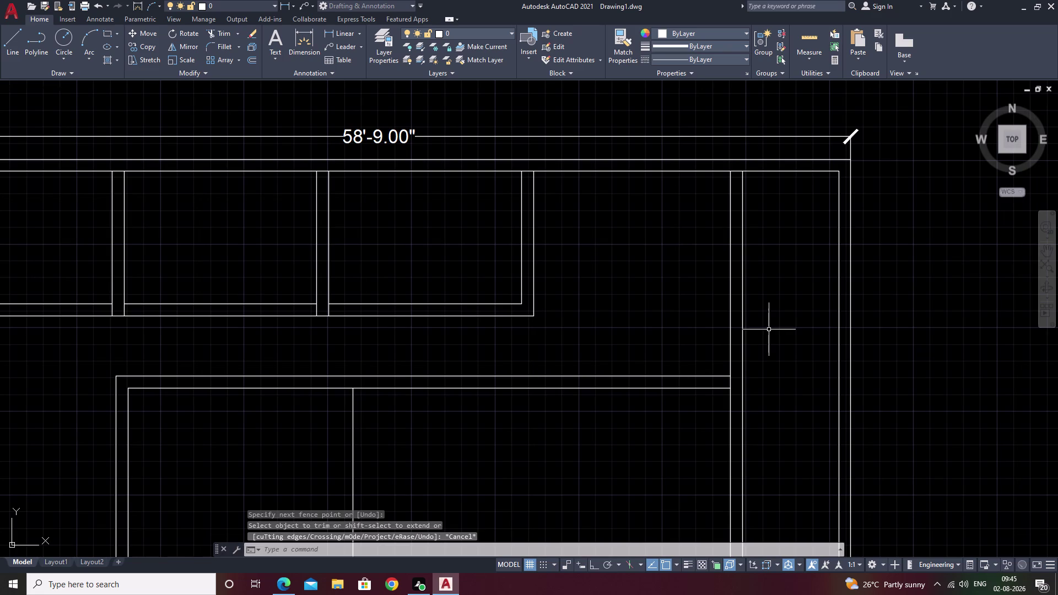
Fillet the outer top wall line with the partition line into a clean corner.
text(f)
key(space)
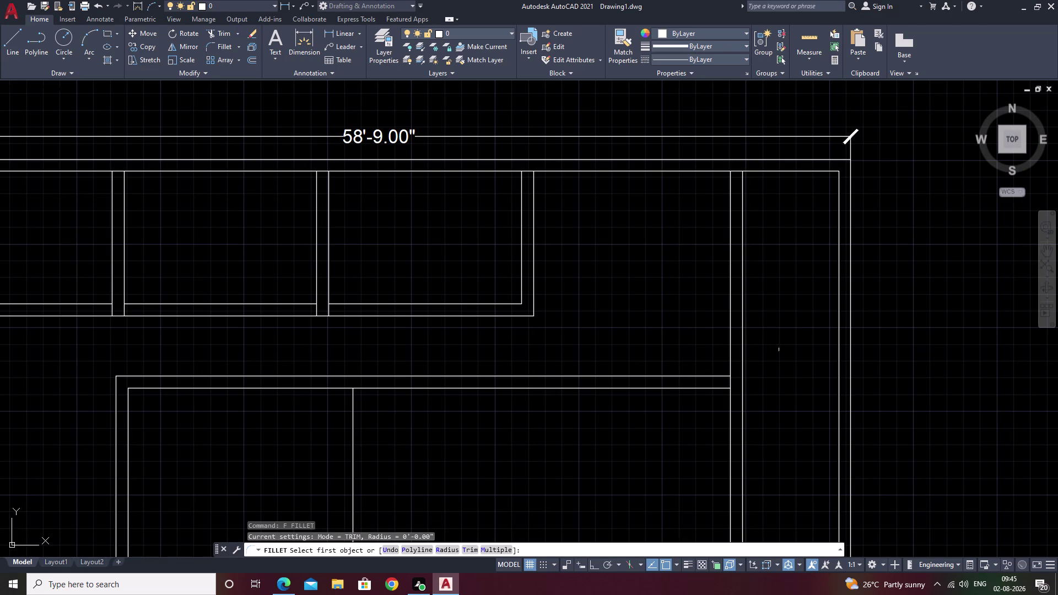
double_click(723, 376)
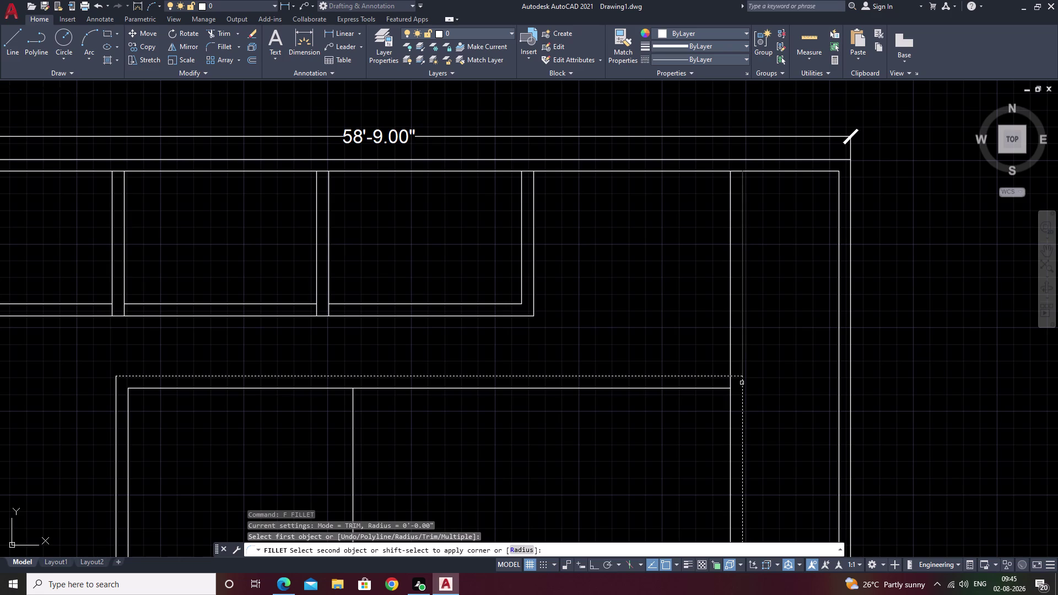
click(742, 383)
key(Escape)
Trim away the remaining overlapping wall lines around the central room's corner.
text(tr)
key(space)
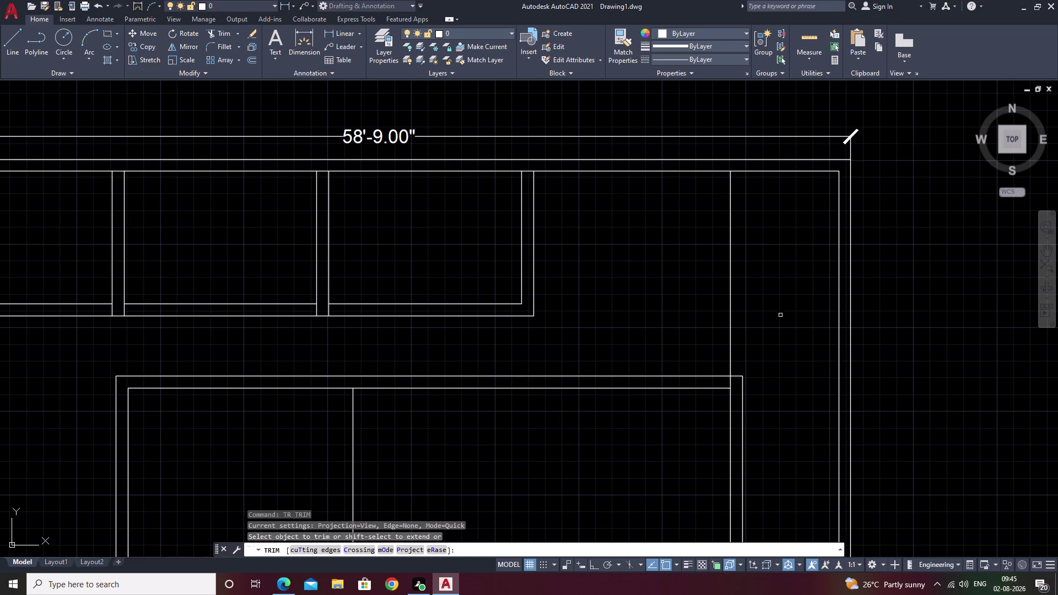
drag(782, 312, 620, 327)
scroll(down, 3)
scroll(up, 3)
scroll(up, 3)
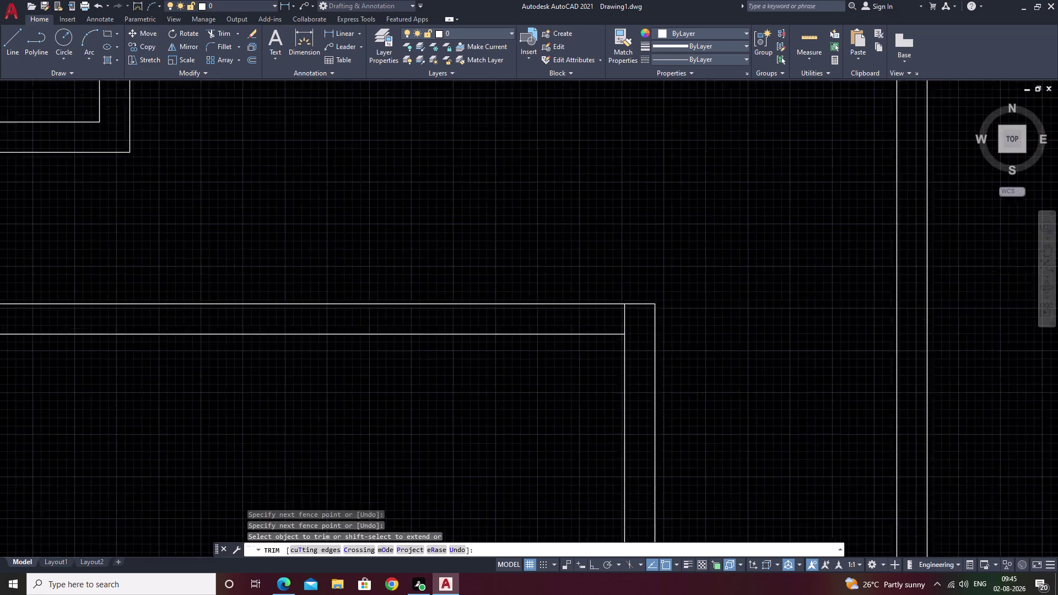
drag(633, 322, 566, 312)
scroll(down, 3)
middle_drag(636, 292, 684, 208)
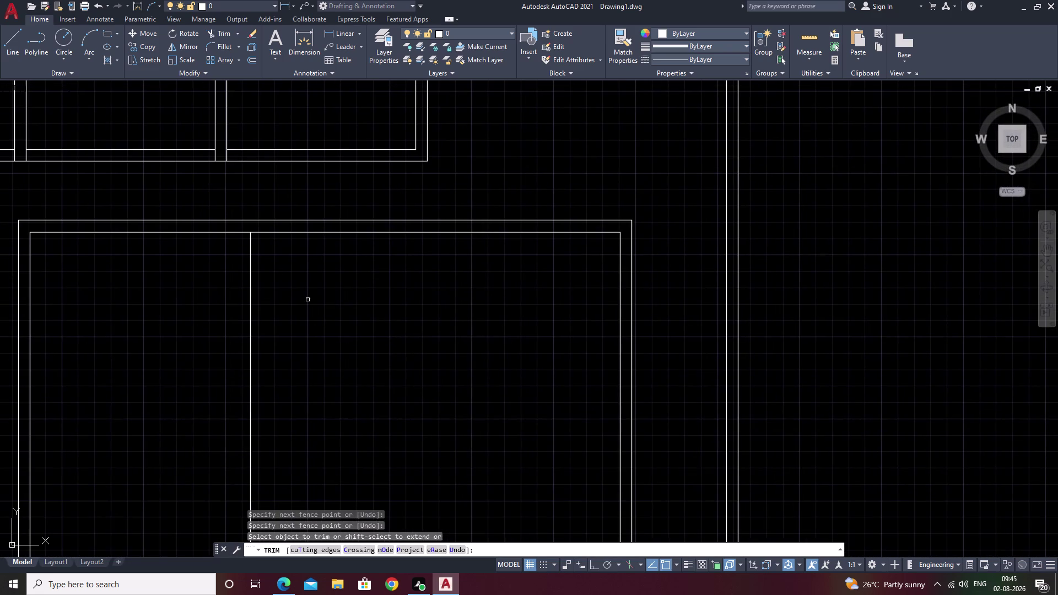
key(Escape)
Begin a 9-inch offset, then cancel it after repositioning the view.
text(o)
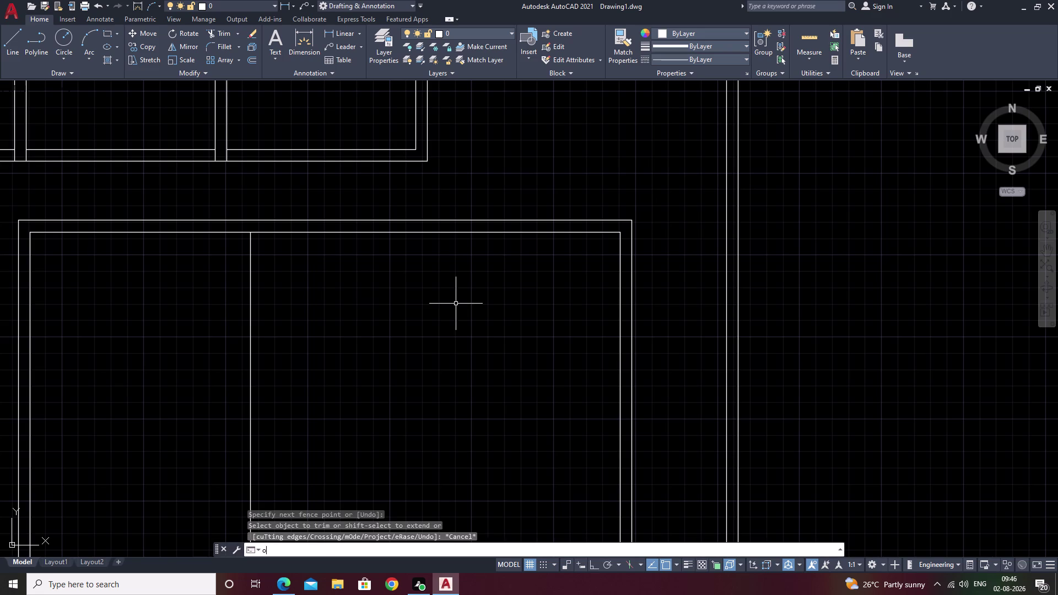
key(space)
text(9)
key(space)
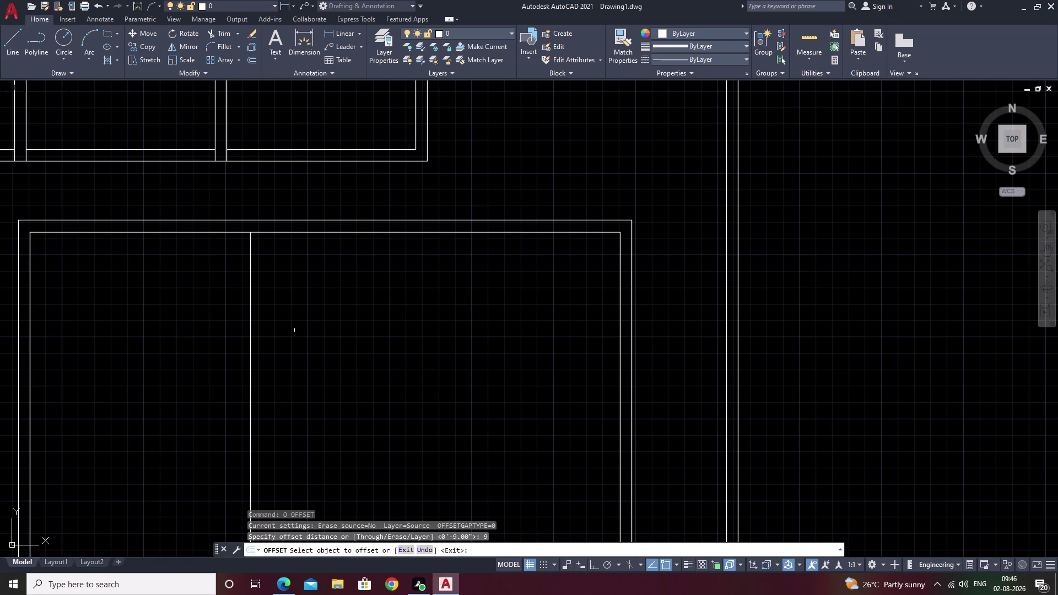
click(250, 350)
click(288, 345)
scroll(down, 3)
middle_drag(293, 346, 357, 334)
key(Escape)
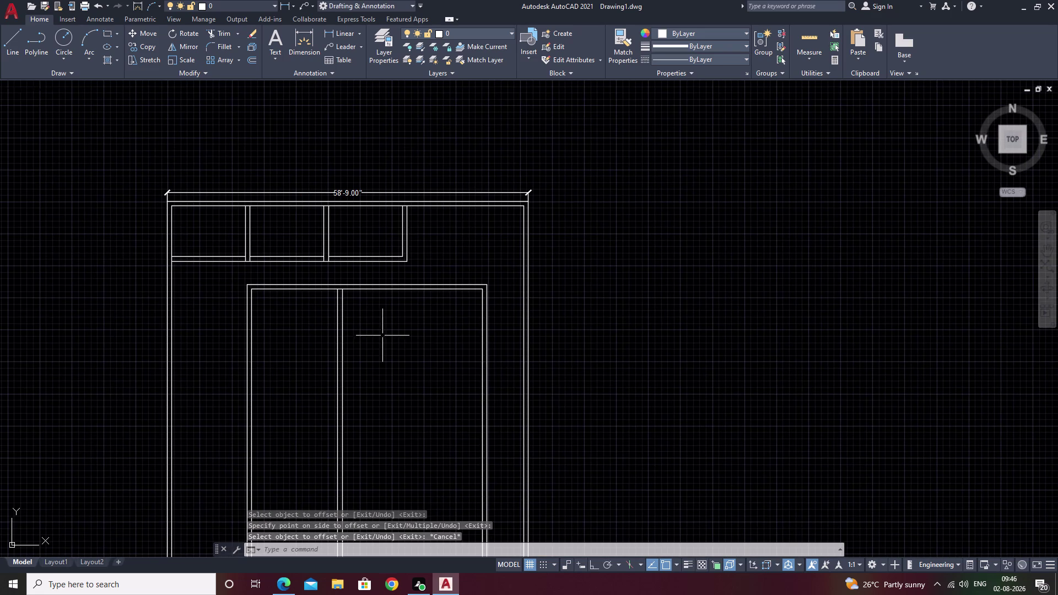
Offset the central room's middle wall line 11'-6" to the right.
text(o m)
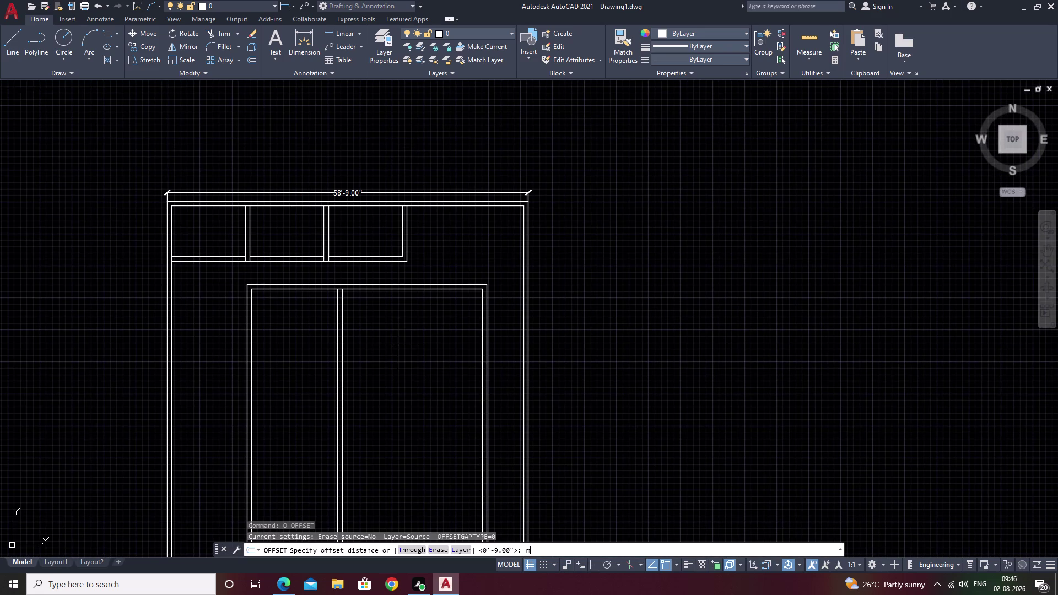
text(11')
key(space)
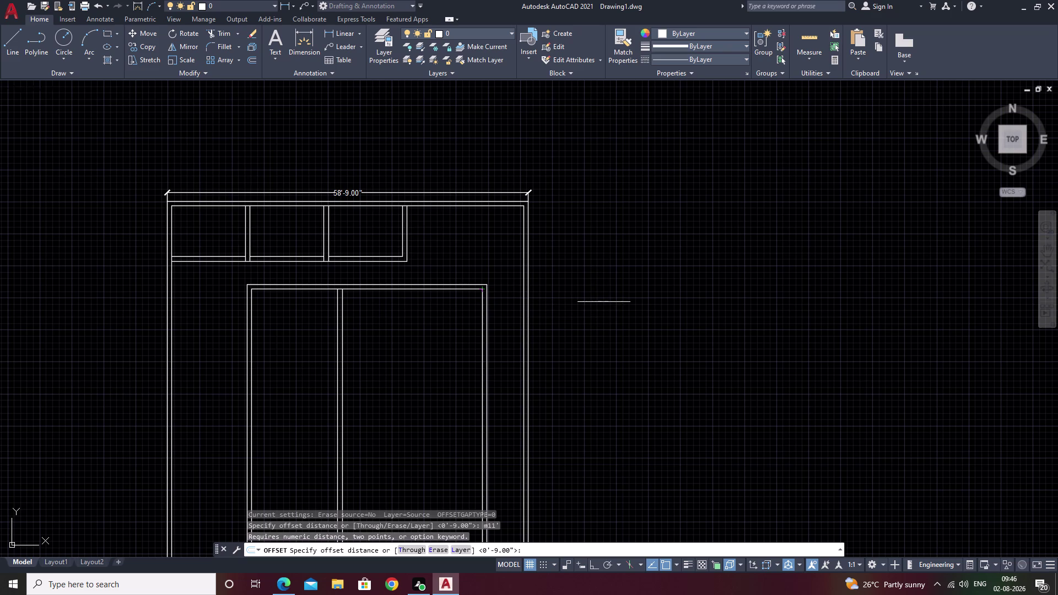
text(11)
key(apostrophe)
key(6)
key(shift+quotedbl)
key(space)
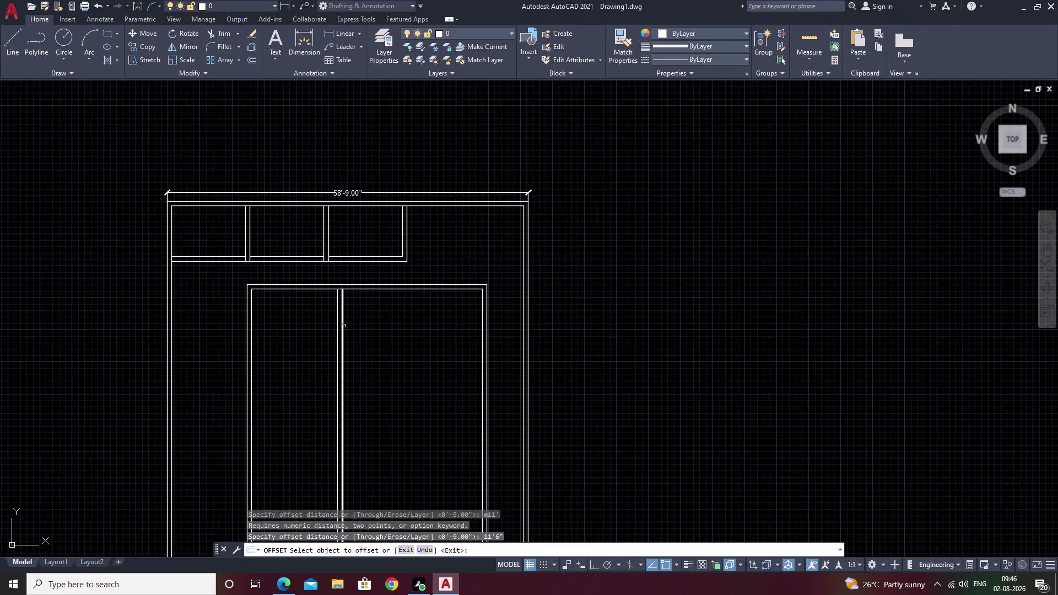
click(342, 326)
click(364, 326)
key(space)
Offset the new line 9 inches to form the wall's second face.
key(space)
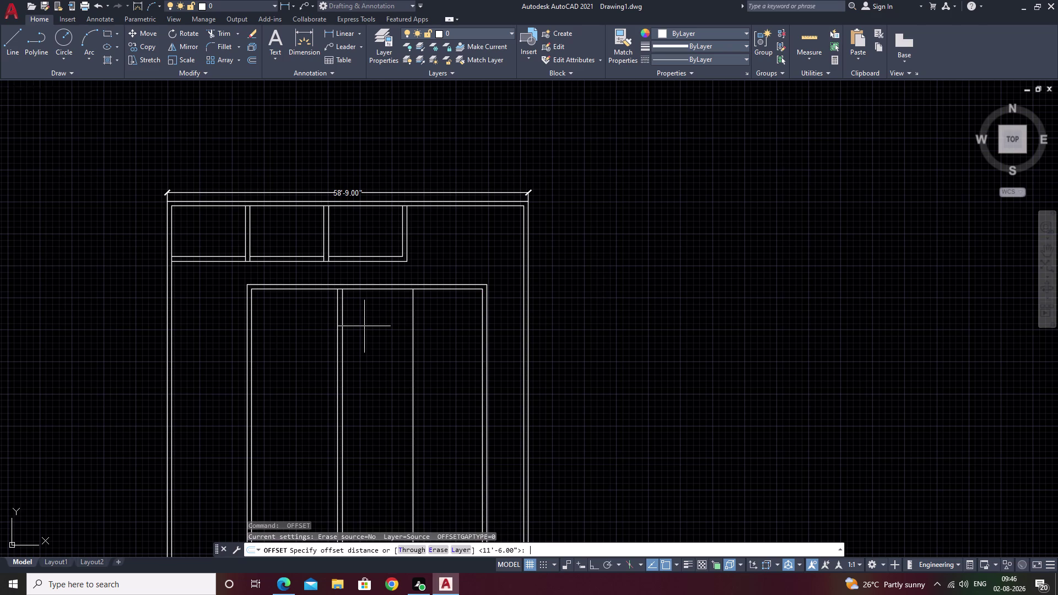
text(9)
key(space)
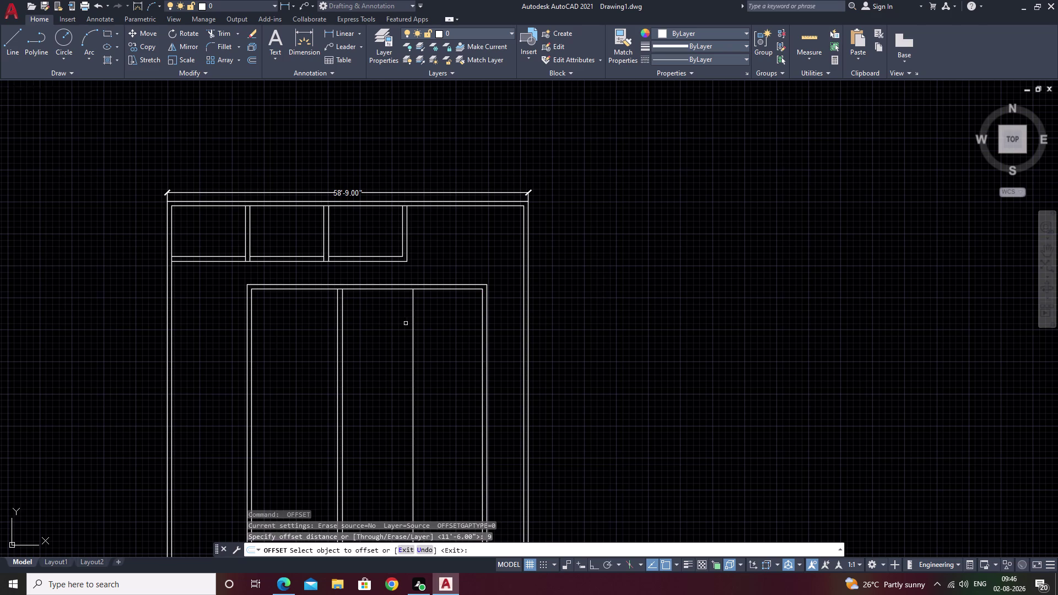
click(414, 323)
click(423, 323)
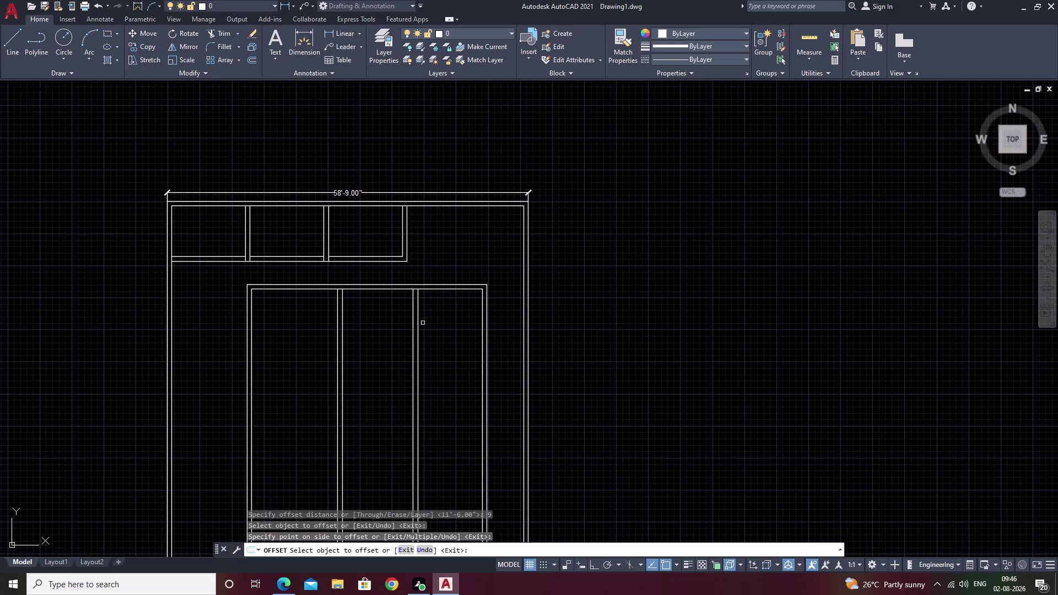
key(Escape)
scroll(up, 3)
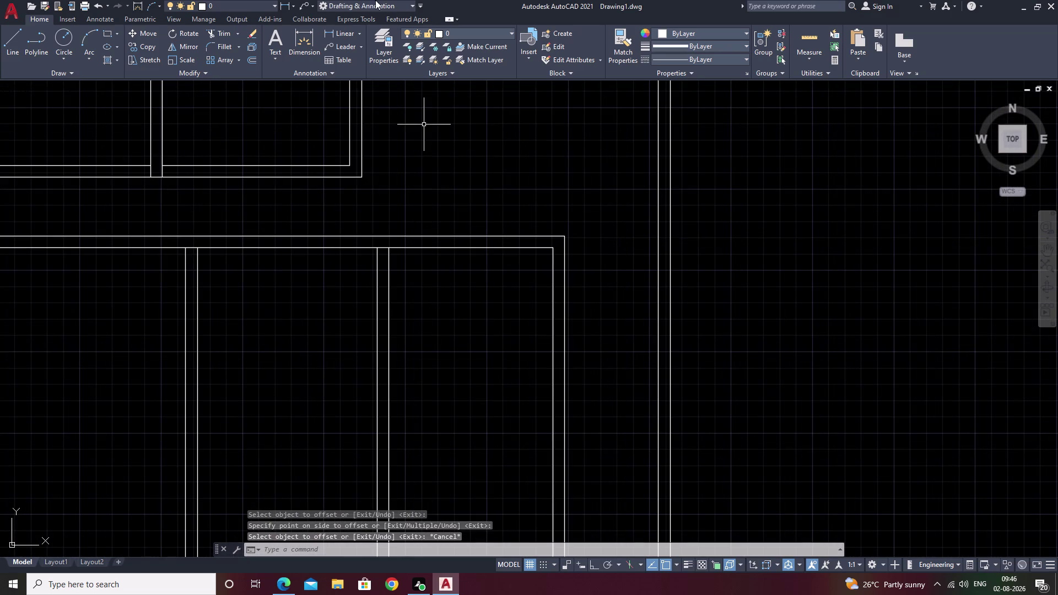
click(346, 30)
click(388, 245)
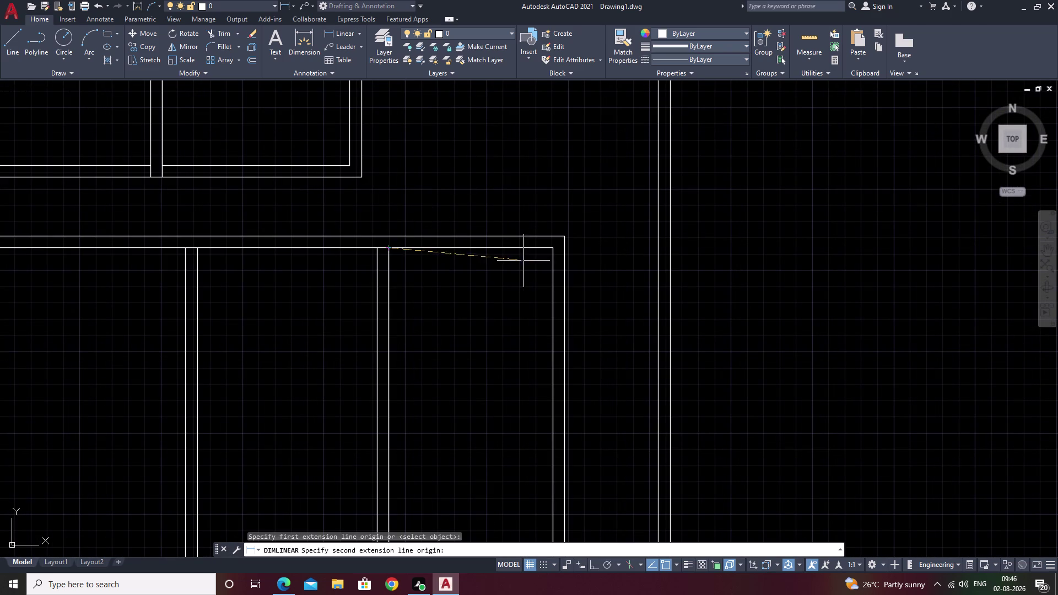
click(552, 250)
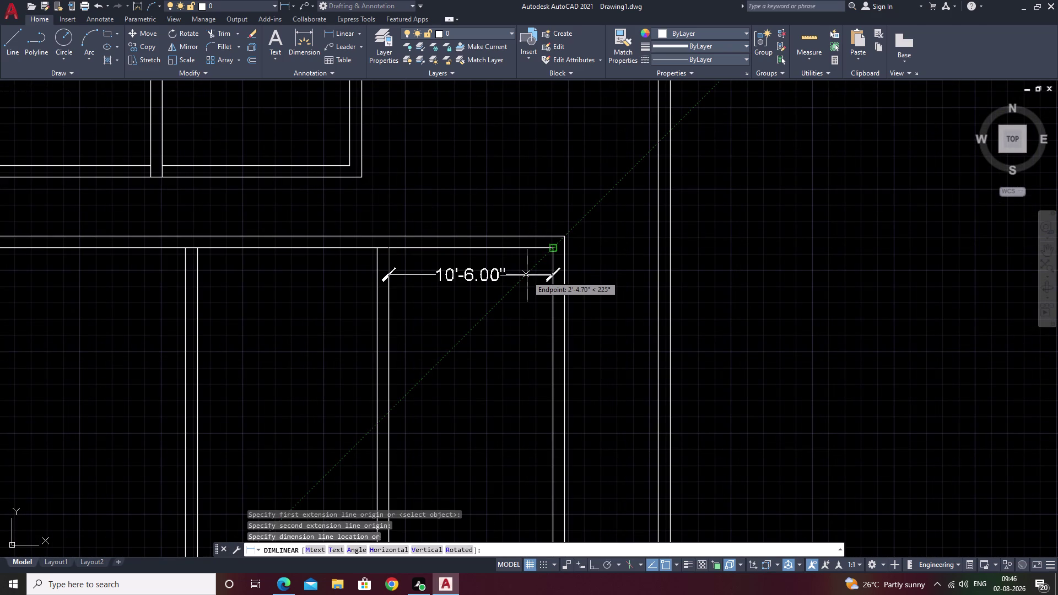
key(Escape)
scroll(down, 3)
middle_drag(414, 312, 511, 292)
scroll(up, 3)
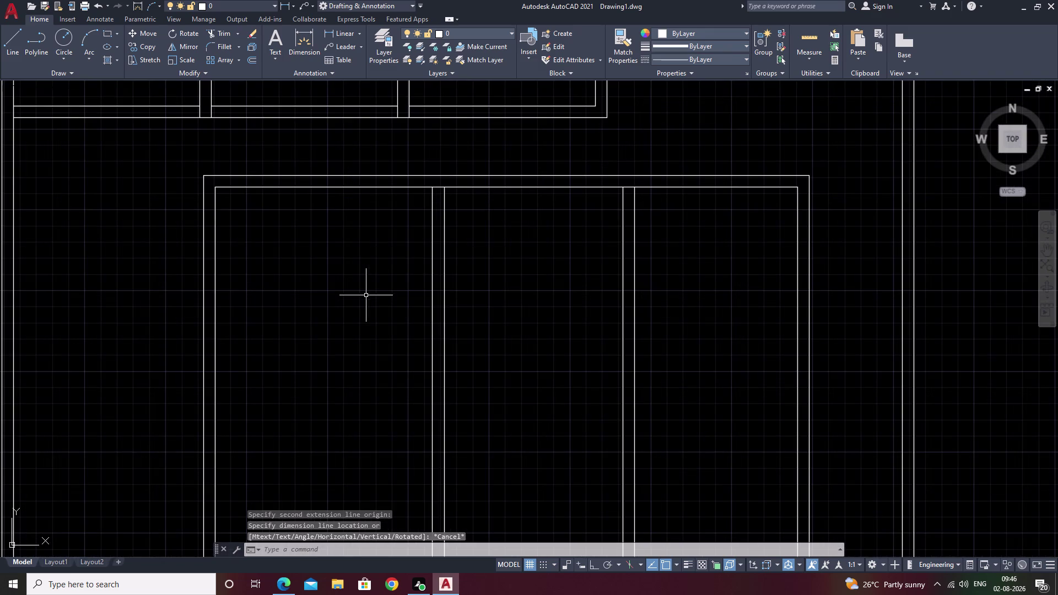
key(Escape)
key(p)
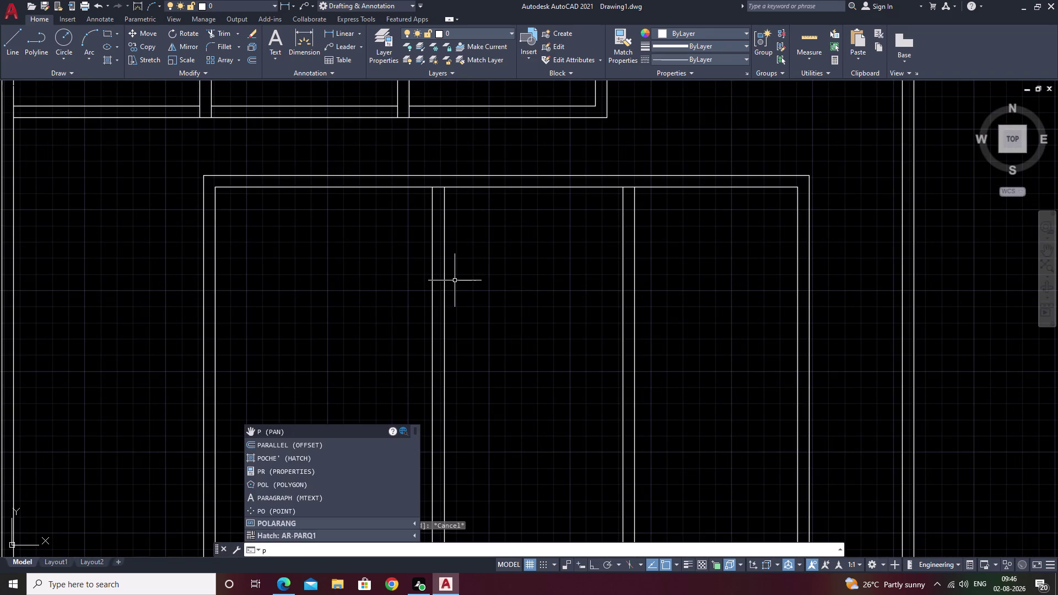
Attempt an offset of 12 without feet, then cancel it.
key(BackSpace)
text(o)
key(space)
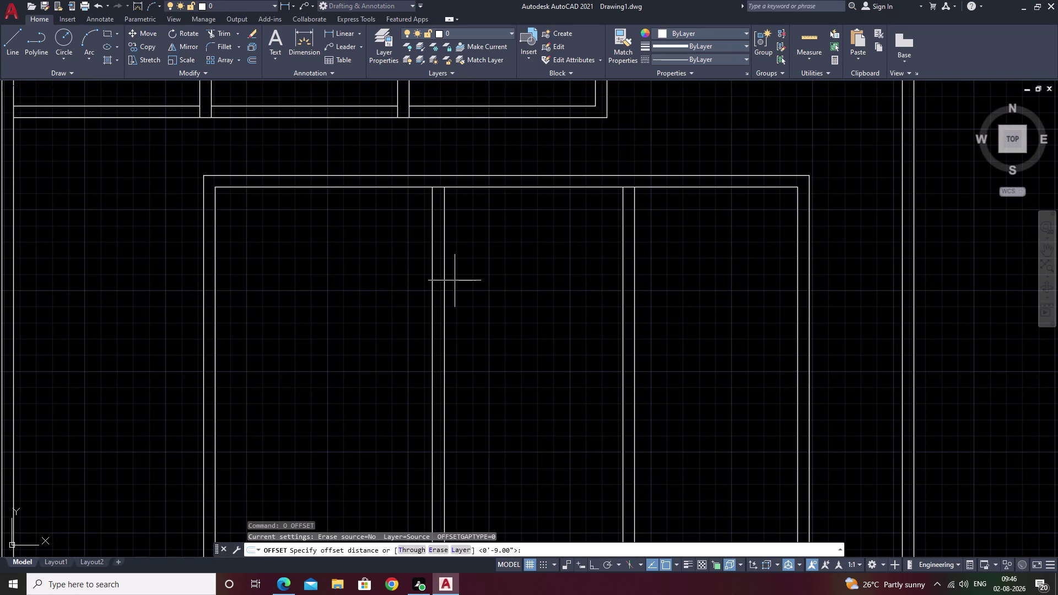
text(12)
key(space)
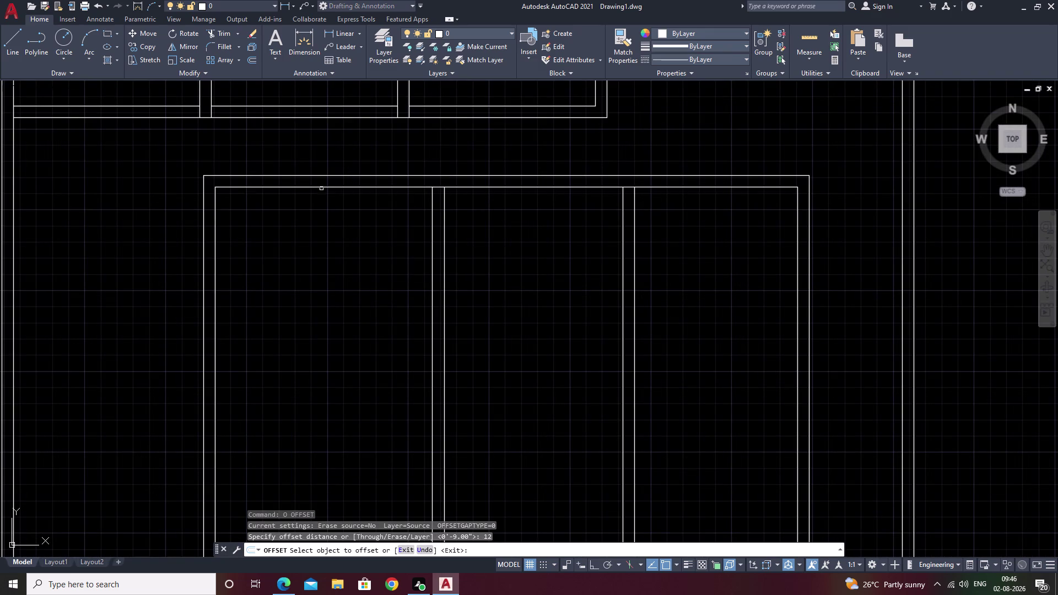
click(321, 188)
key(Escape)
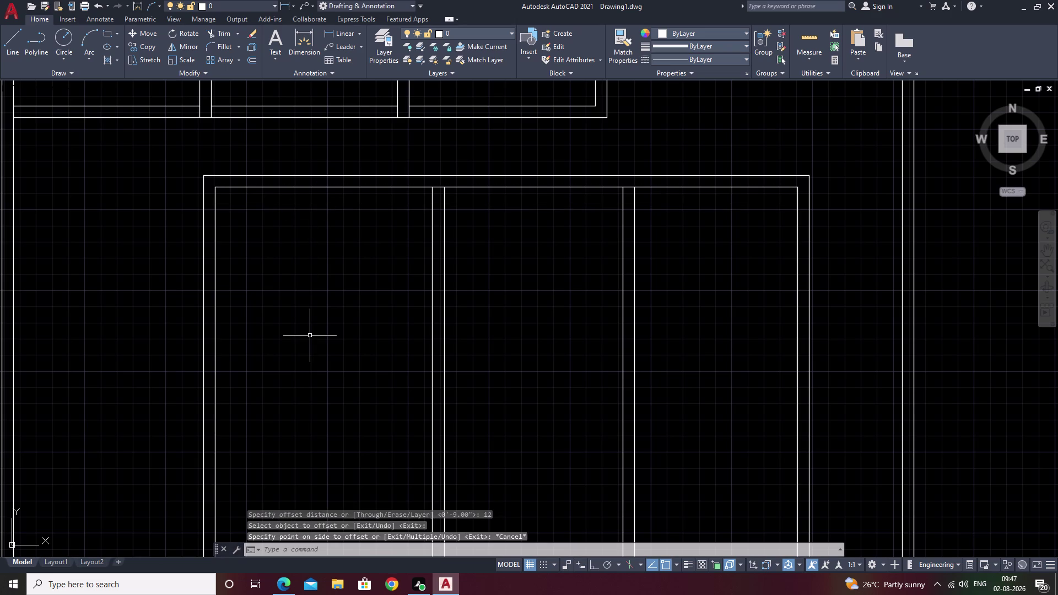
Offset the inner top wall line 12 feet down into the room.
key(space)
text(12')
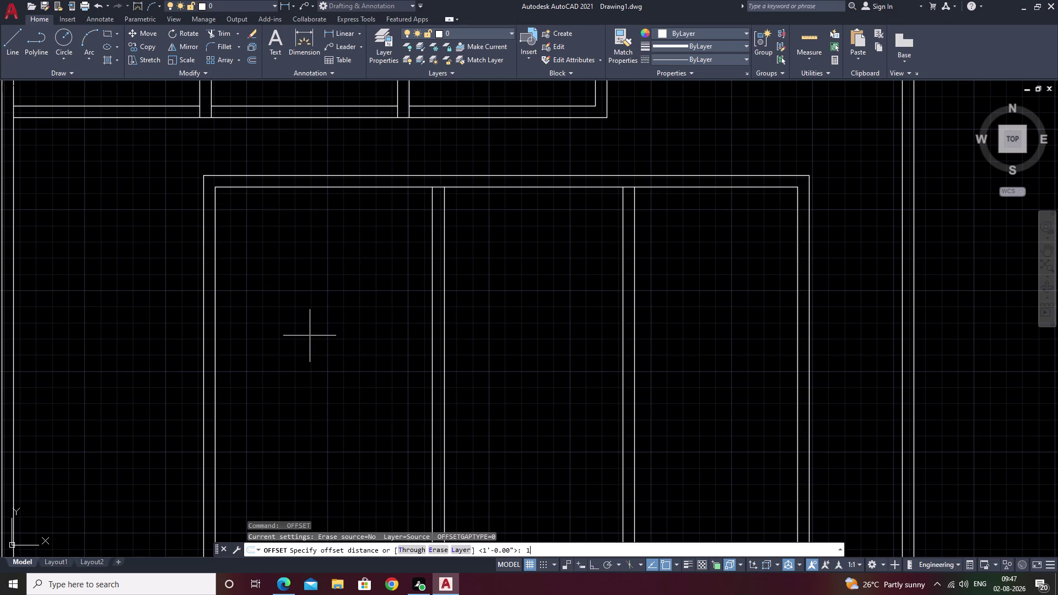
key(space)
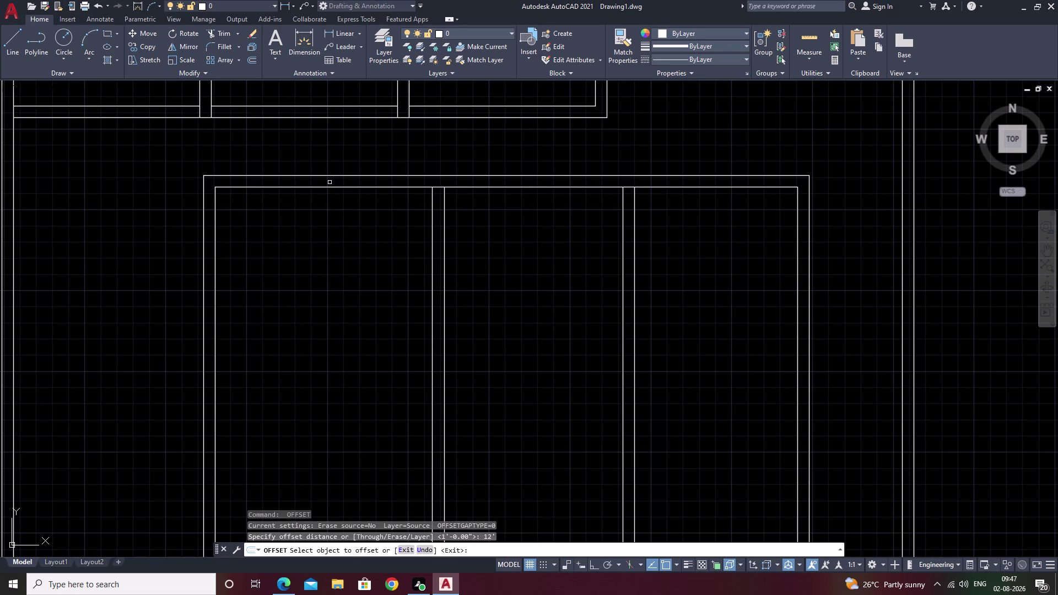
click(330, 187)
click(324, 307)
click(324, 307)
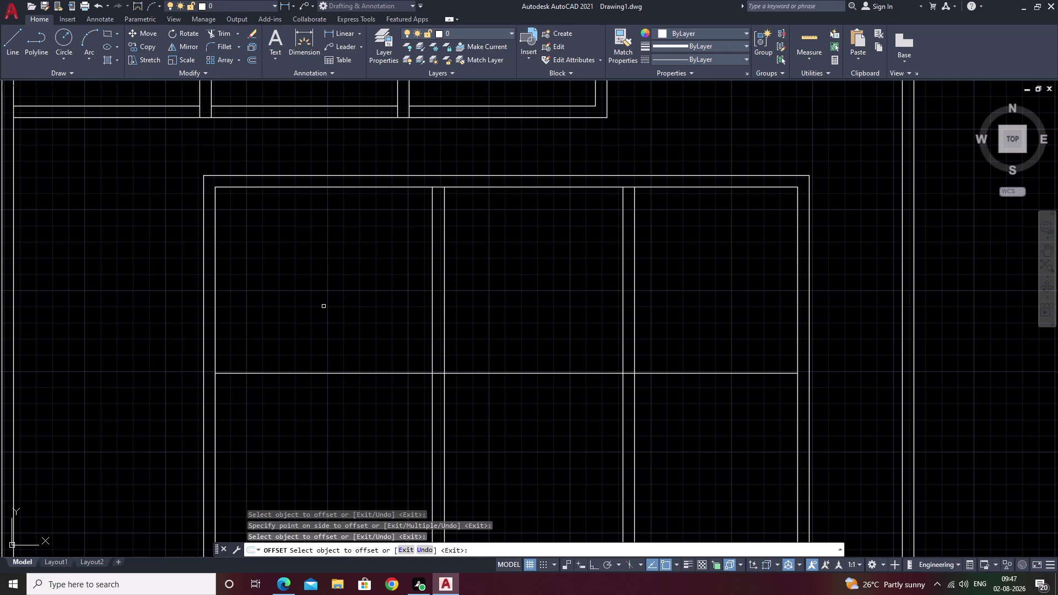
key(Escape)
Offset the new partition line 9 inches downward for the wall's second face.
key(space)
text(9)
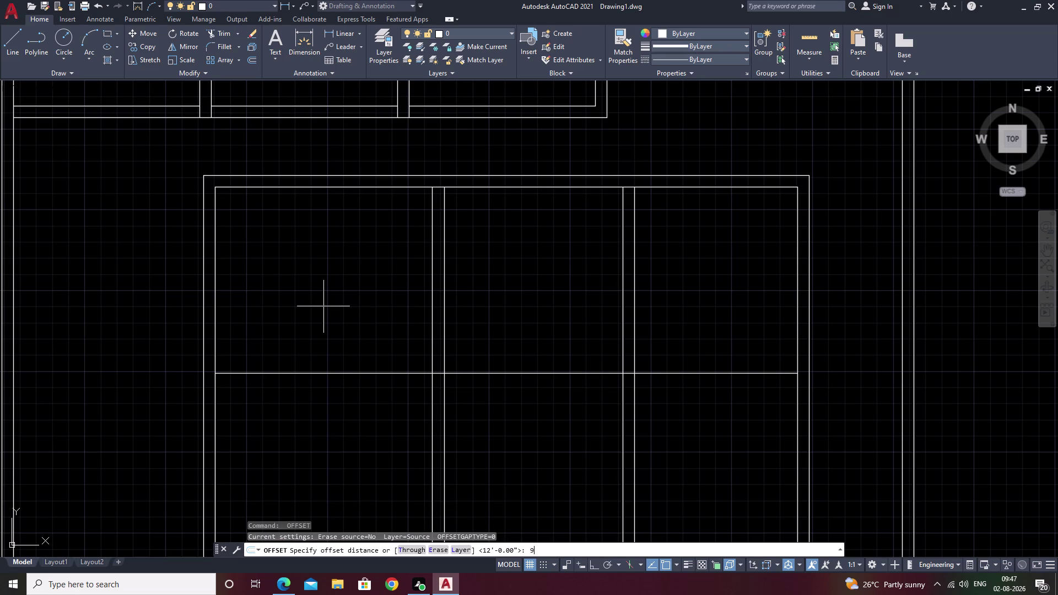
key(space)
click(325, 372)
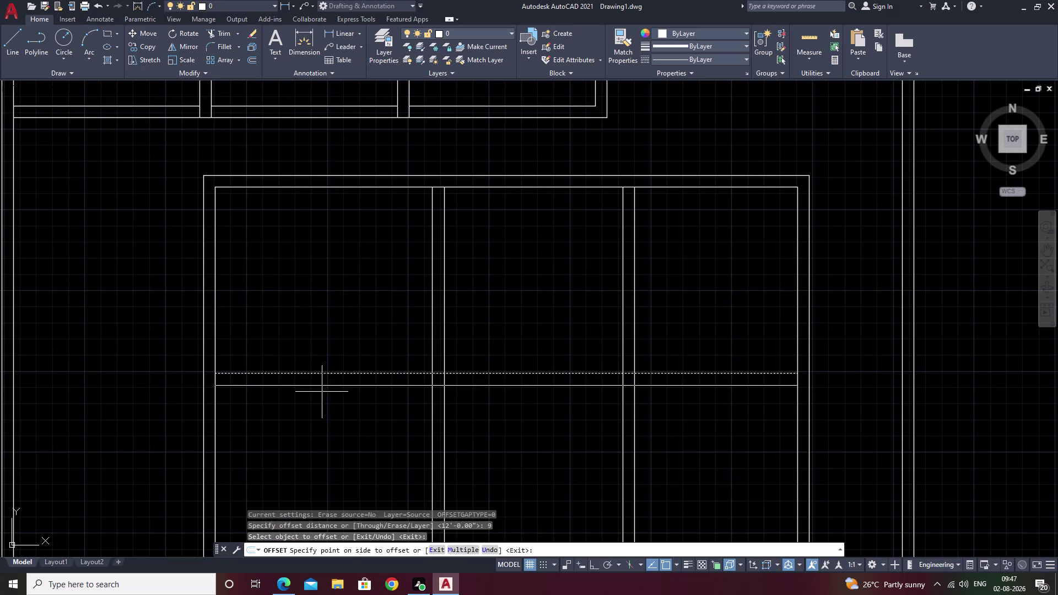
click(322, 392)
scroll(down, 3)
middle_drag(325, 399, 342, 366)
key(Escape)
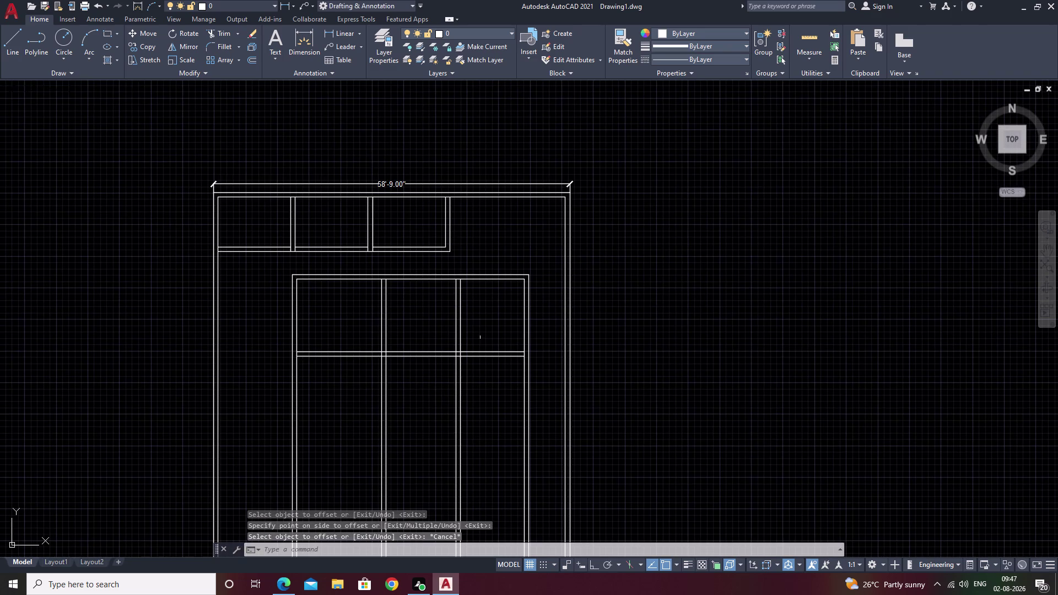
scroll(up, 3)
Try trimming wall segments at a junction, then cancel and undo it.
text(t)
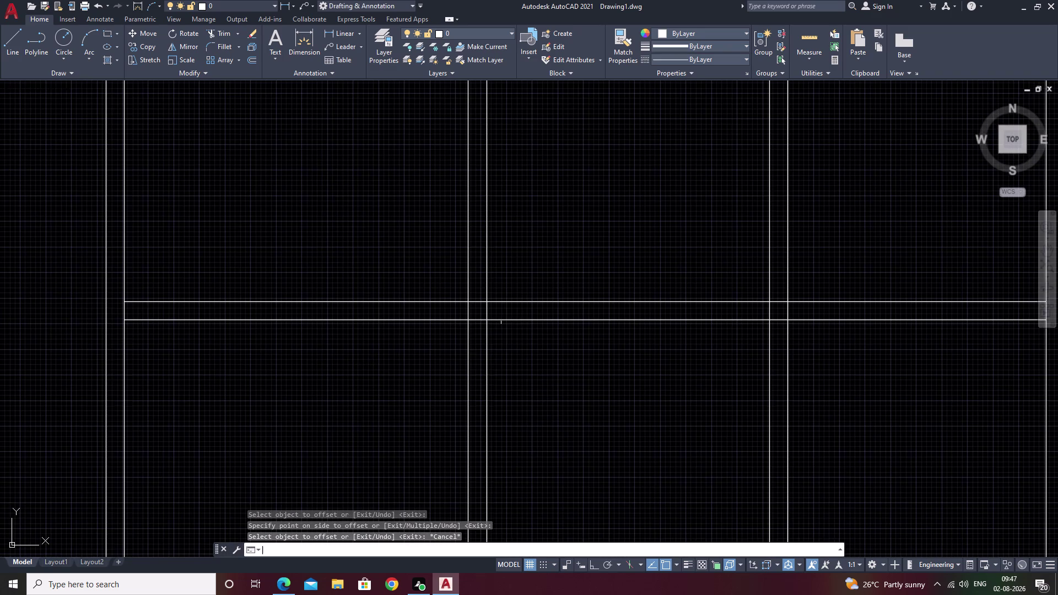
text(r)
key(space)
drag(510, 311, 462, 307)
double_click(462, 307)
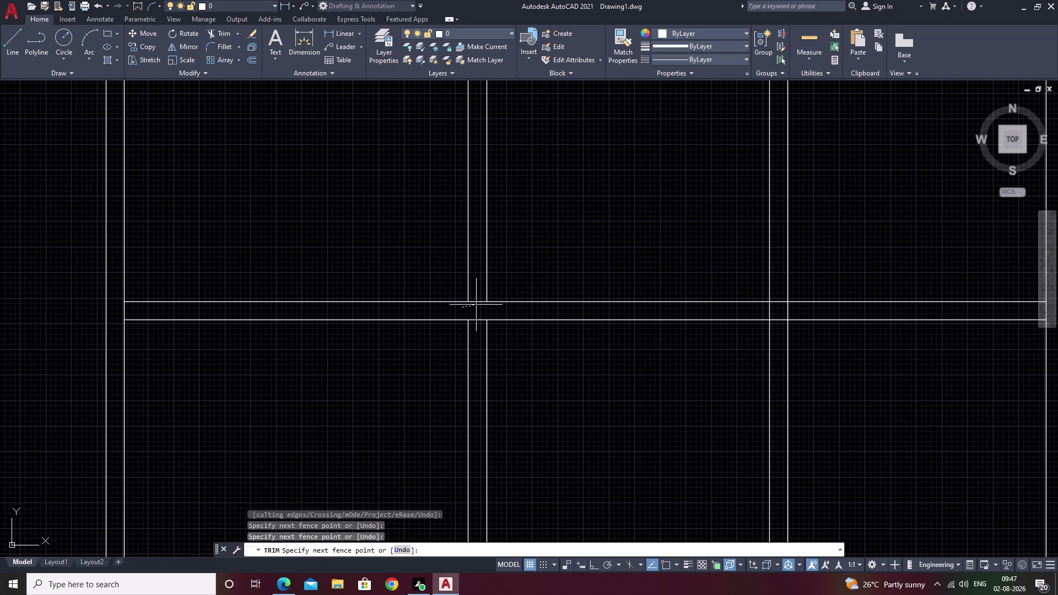
click(477, 302)
key(Escape)
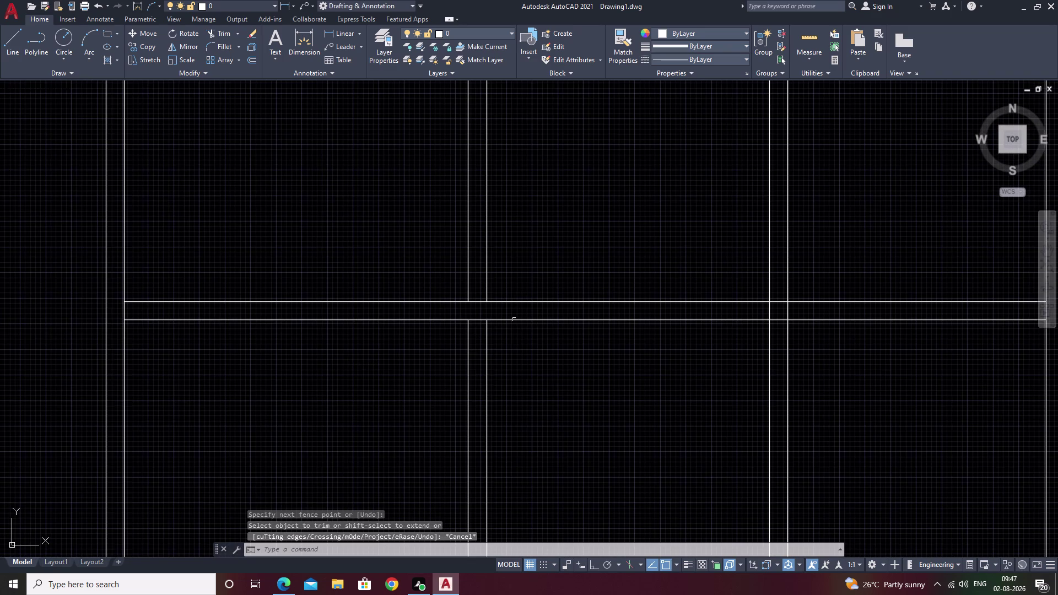
key(ctrl+z)
key(Escape)
key(space)
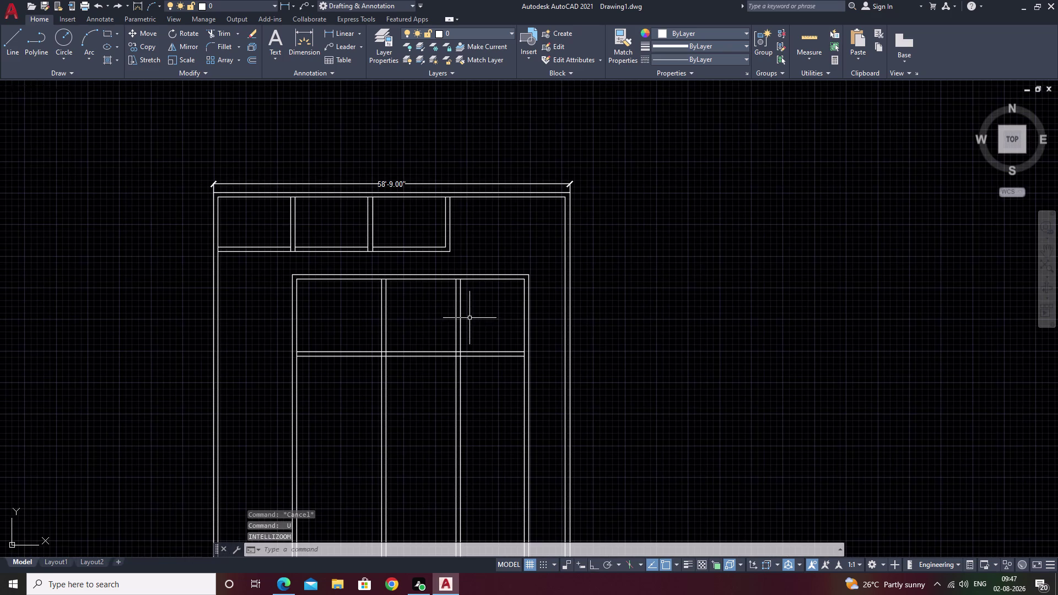
Trim the wall lines crossing the first two partition junctions.
text(tr)
key(space)
scroll(up, 3)
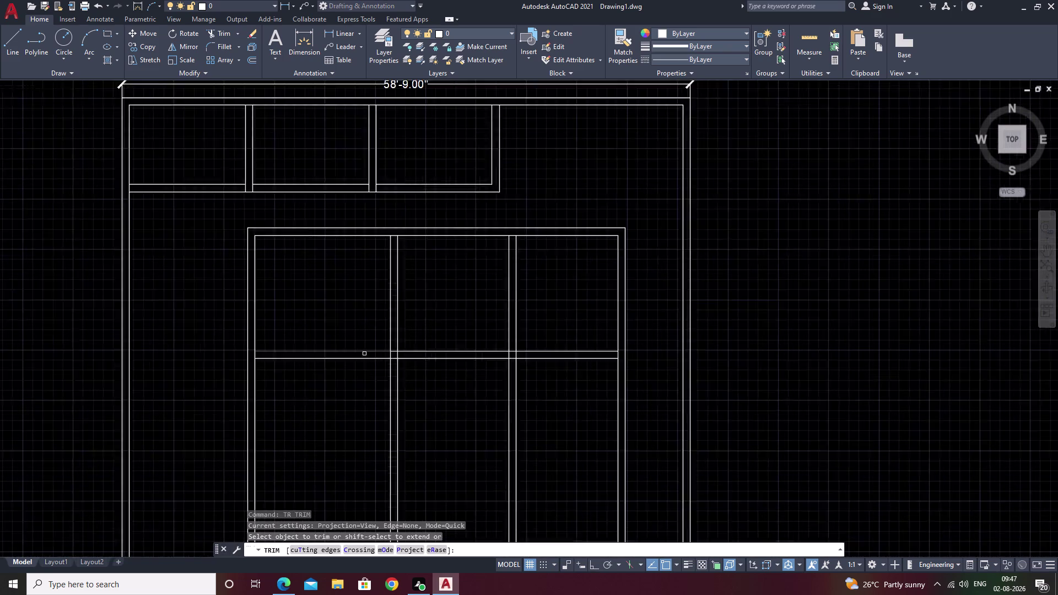
scroll(up, 3)
scroll(up, 3)
drag(527, 339, 536, 383)
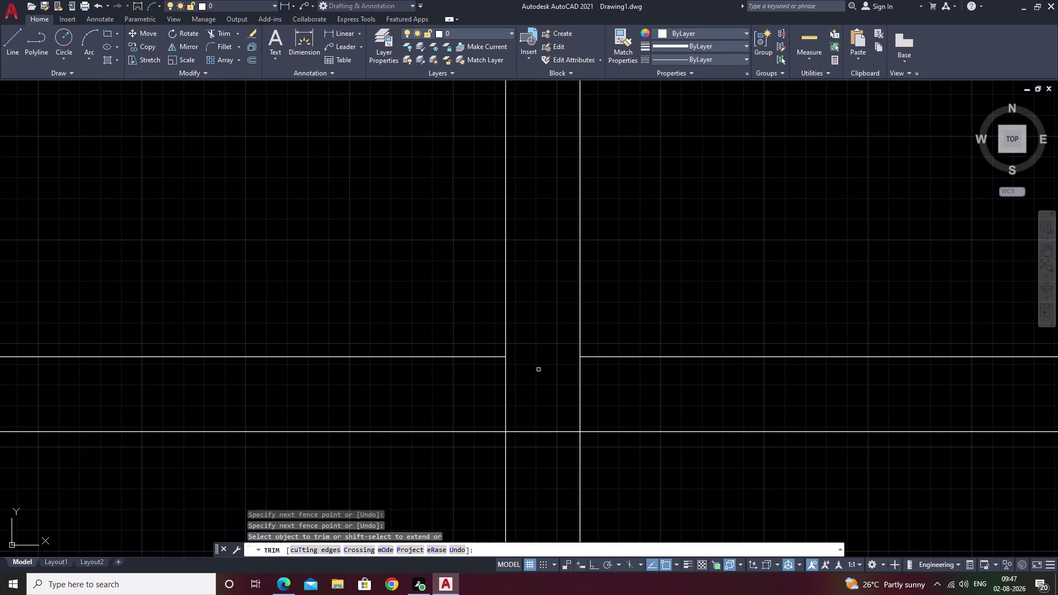
scroll(down, 3)
middle_drag(630, 381, 370, 363)
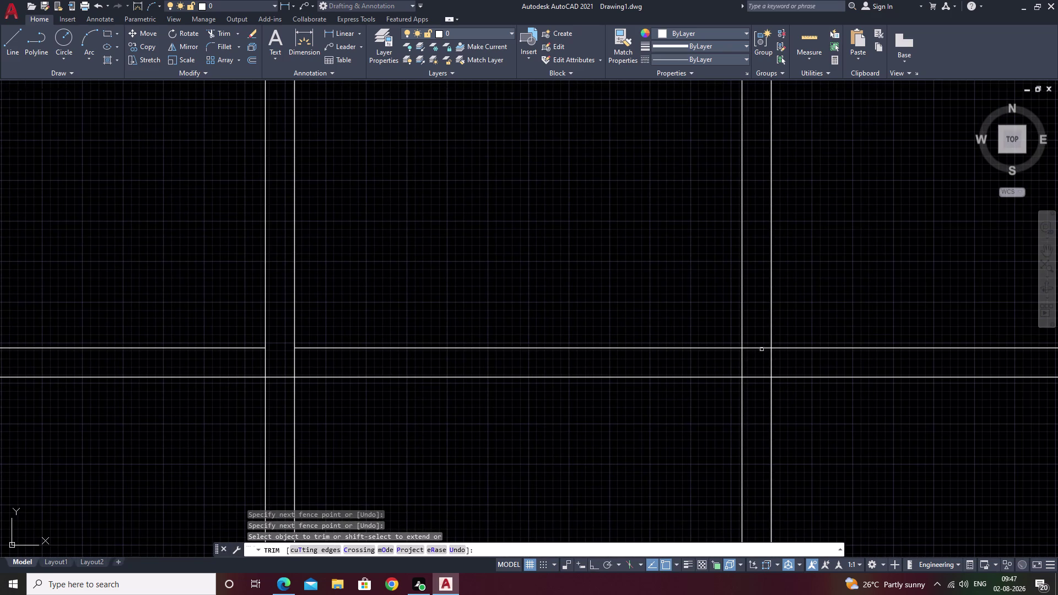
drag(754, 337, 754, 373)
Trim the crossing lines at the right junction and the right wall.
middle_drag(886, 371, 528, 387)
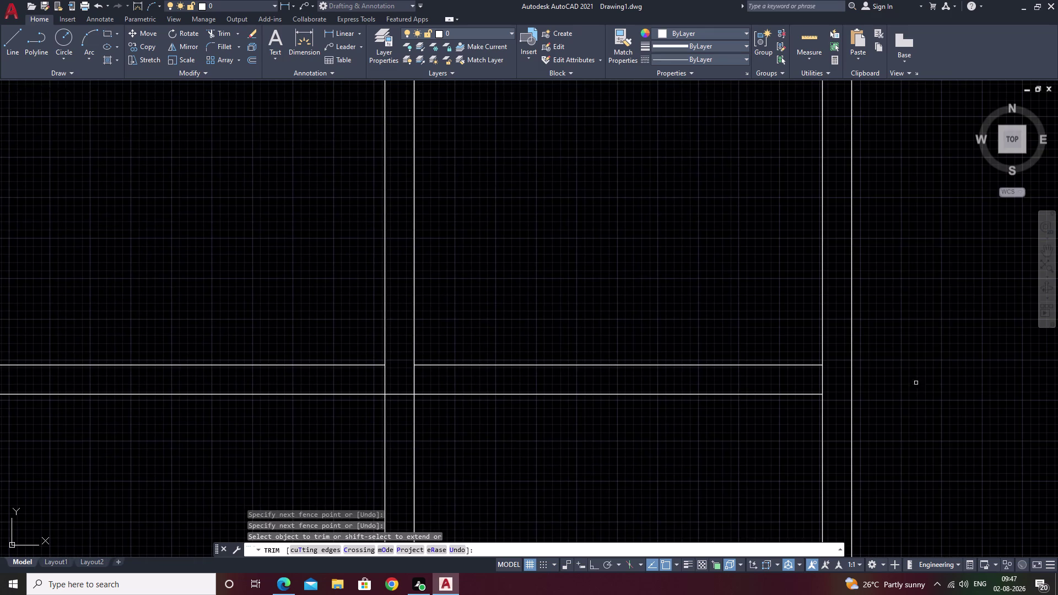
scroll(up, 3)
middle_drag(653, 415, 789, 310)
double_click(834, 272)
drag(822, 271, 718, 267)
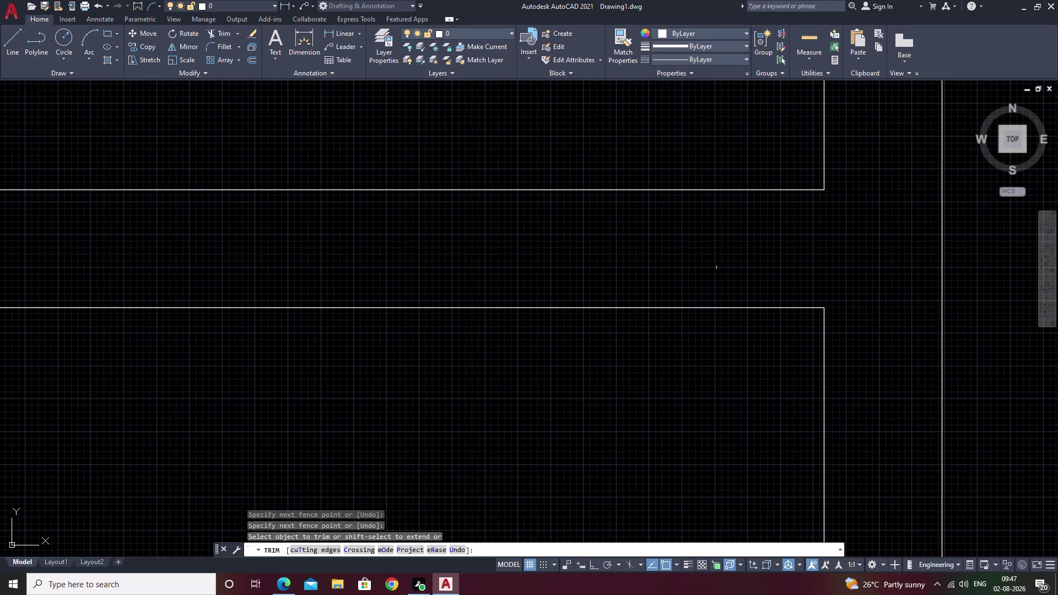
scroll(down, 3)
middle_drag(634, 387, 849, 276)
drag(844, 271, 0, 270)
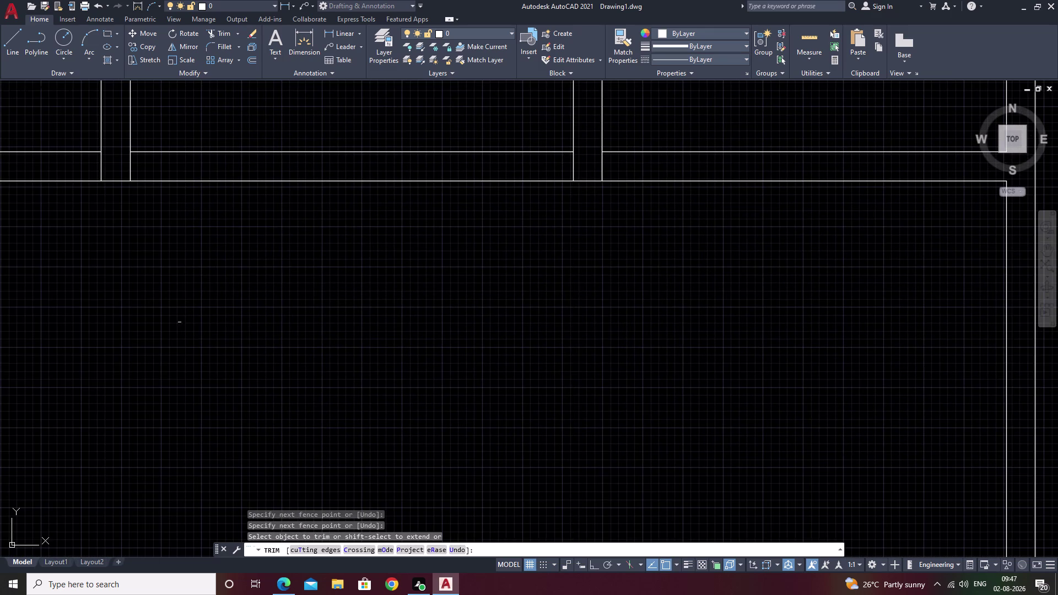
Trim crossing wall segments by the upper rooms, undoing the last cut.
middle_drag(186, 321, 699, 292)
scroll(down, 3)
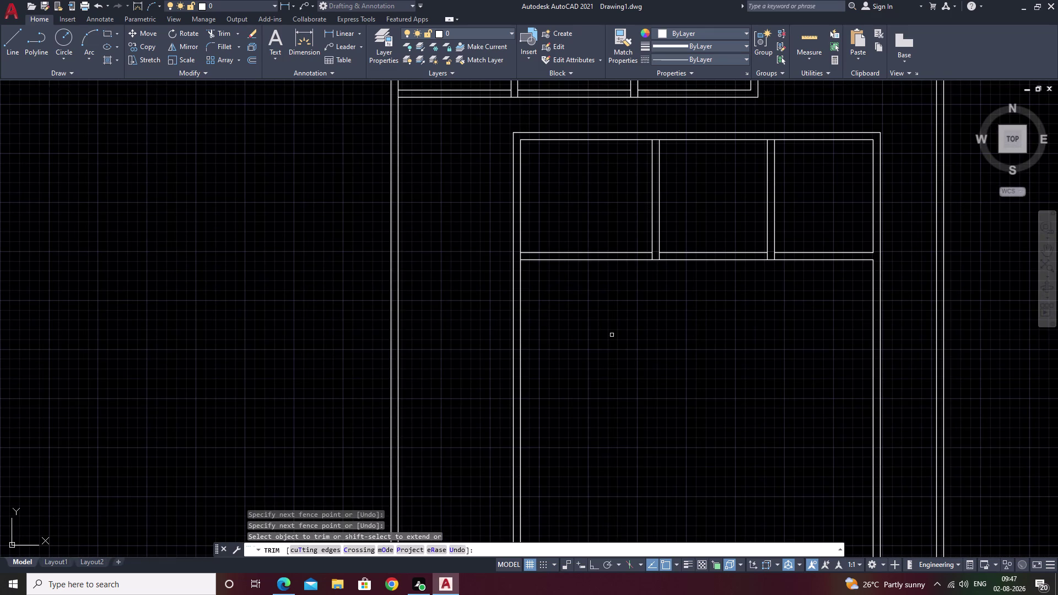
middle_drag(628, 328, 555, 337)
drag(521, 308, 516, 308)
drag(501, 308, 374, 311)
drag(479, 309, 390, 308)
key(ctrl+z)
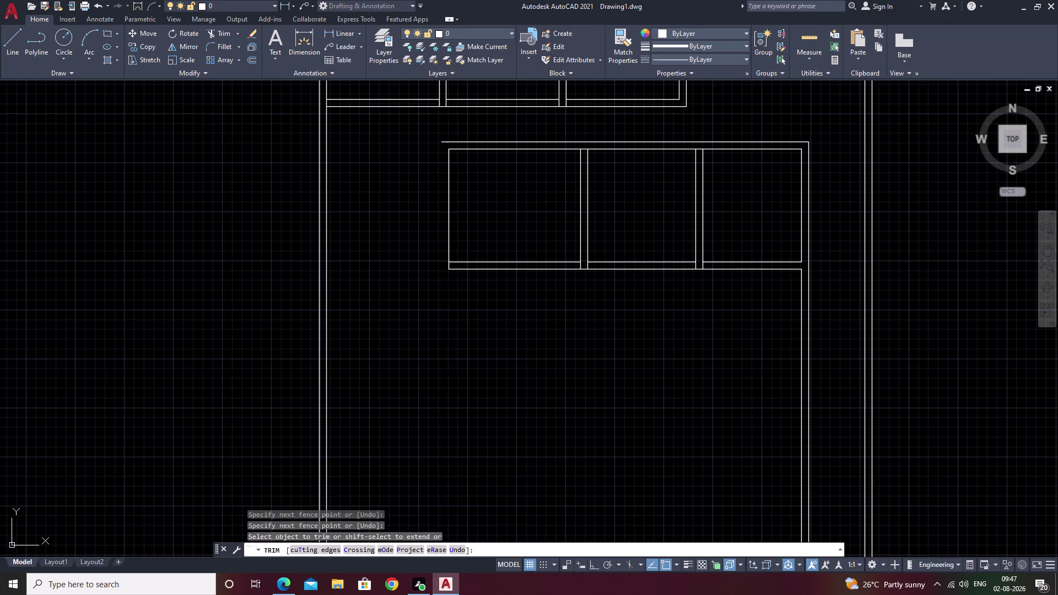
scroll(down, 3)
middle_drag(408, 314, 588, 315)
key(Escape)
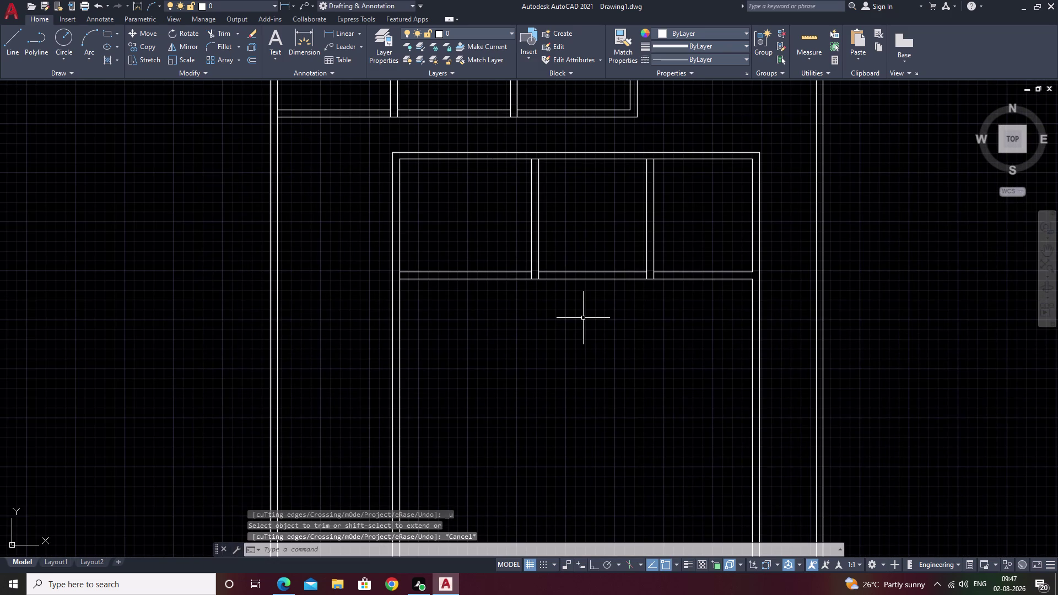
Fillet two wall lines to close a corner.
text(f)
key(space)
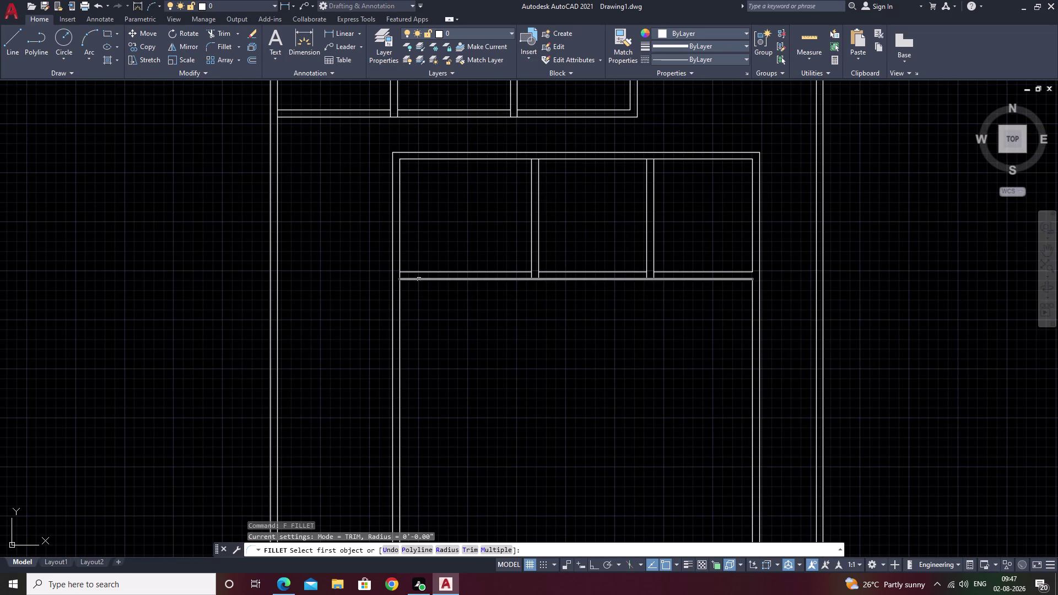
click(419, 279)
click(392, 262)
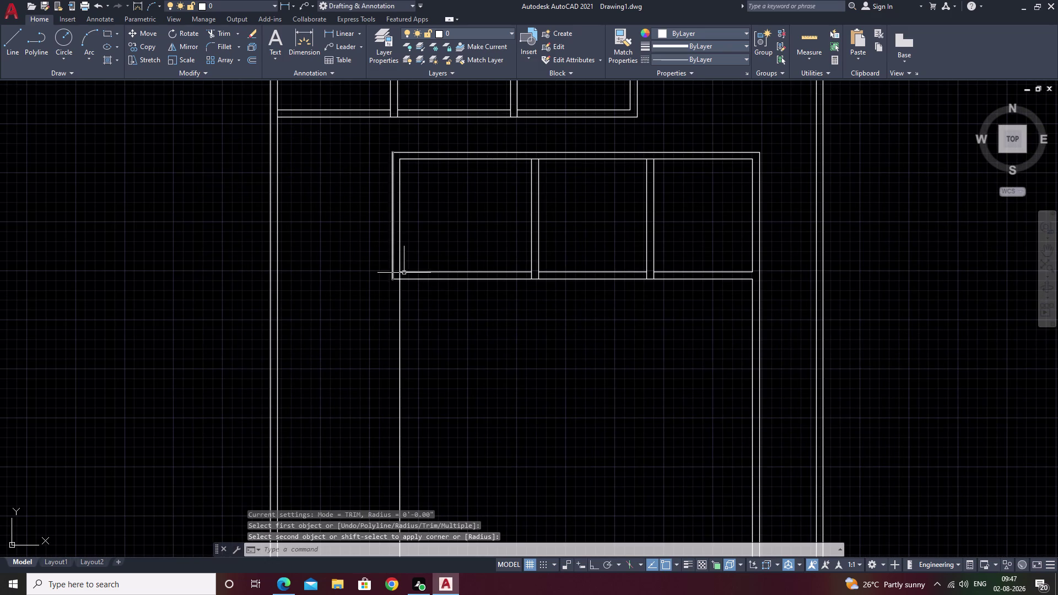
key(Escape)
Trim the leftover wall line at the junction.
text(tr)
key(space)
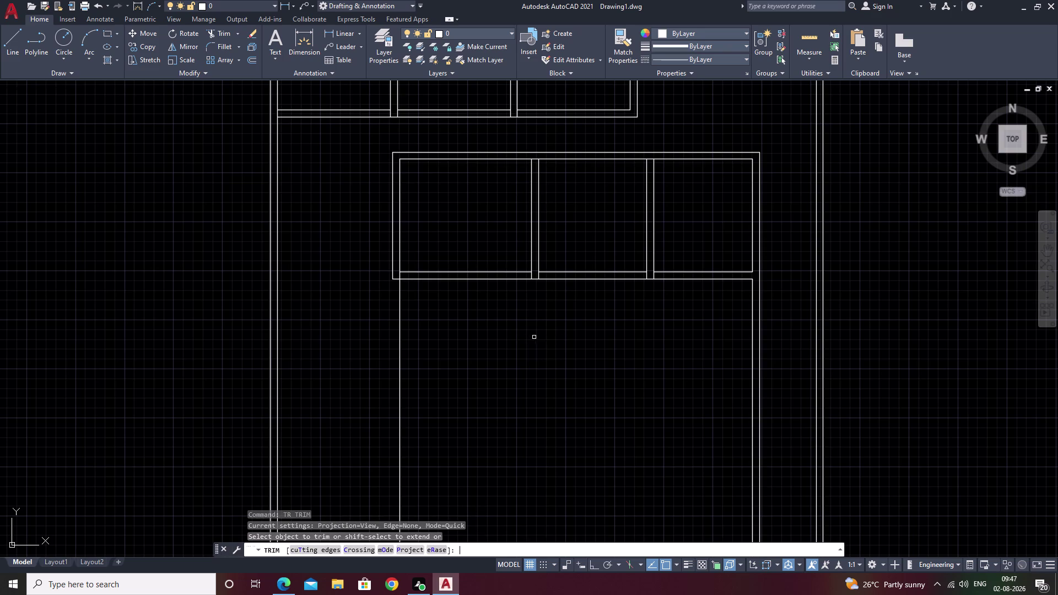
drag(545, 339, 291, 354)
scroll(down, 3)
middle_drag(596, 367, 523, 375)
scroll(up, 3)
key(Escape)
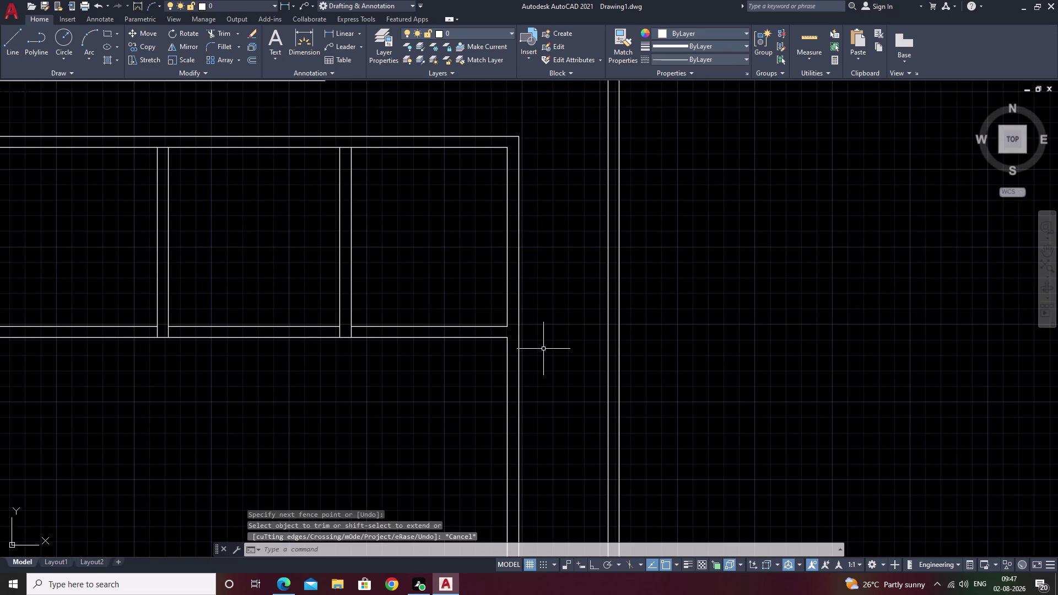
Fillet the partition's lower wall line with the vertical wall line into a corner.
text(f)
key(space)
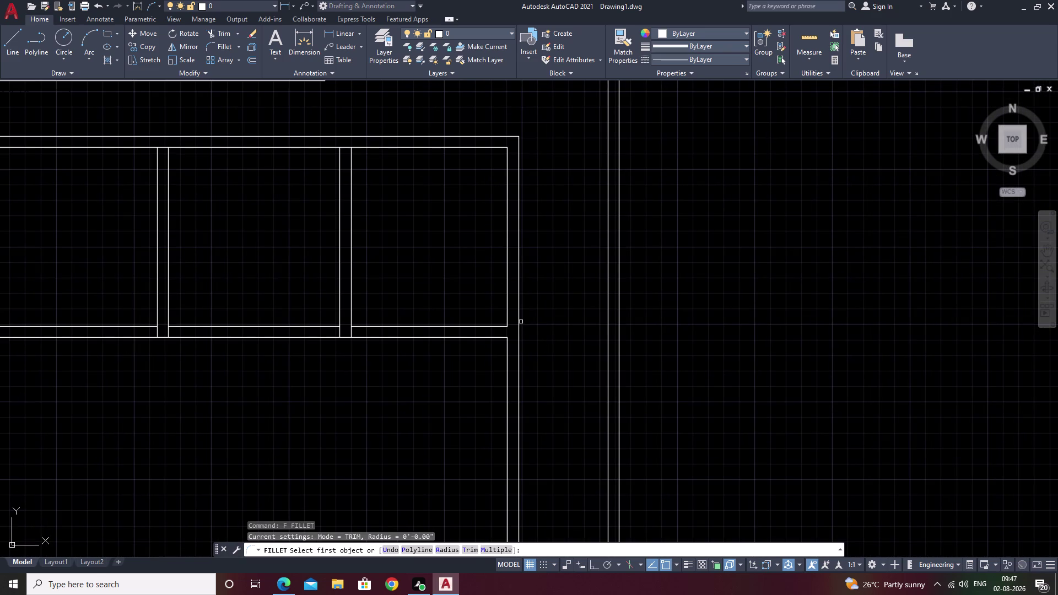
click(500, 338)
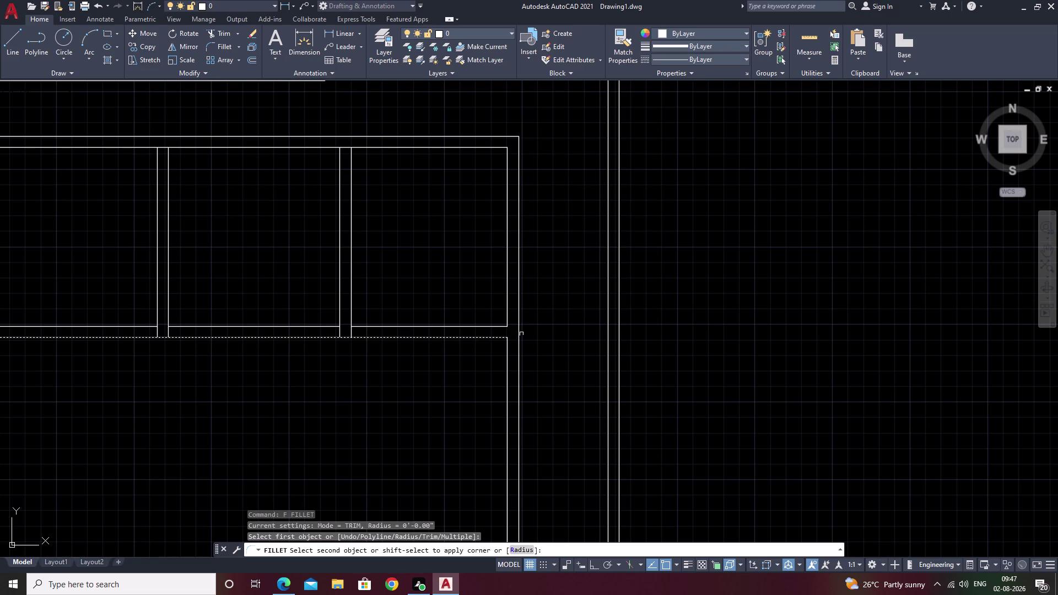
click(520, 331)
key(Escape)
Trim wall lines along the bottom walls of the plan.
text(tr)
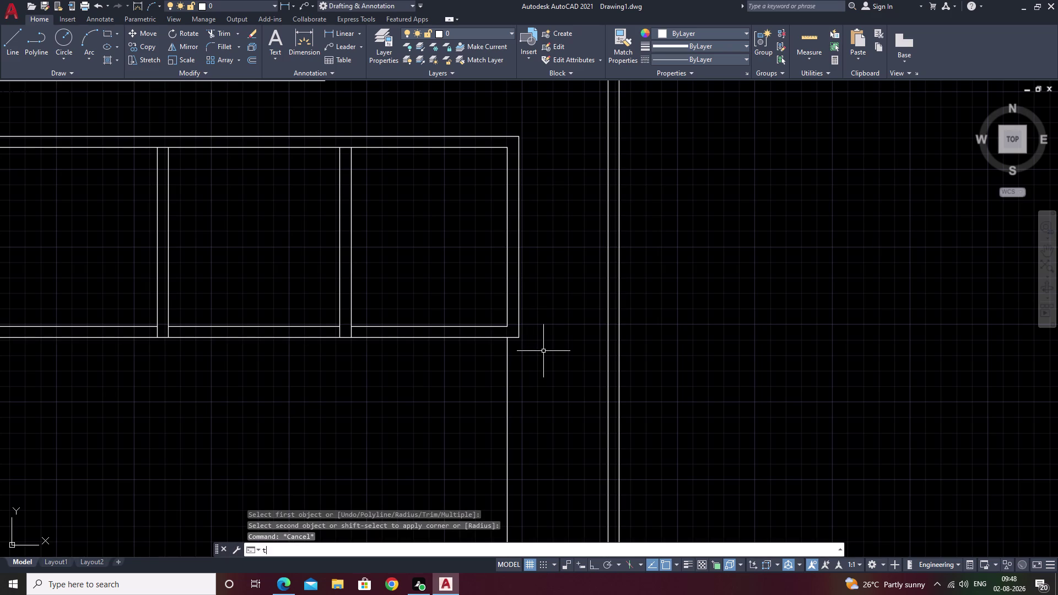
key(space)
drag(550, 352, 464, 394)
scroll(down, 3)
middle_drag(459, 394, 601, 373)
scroll(up, 3)
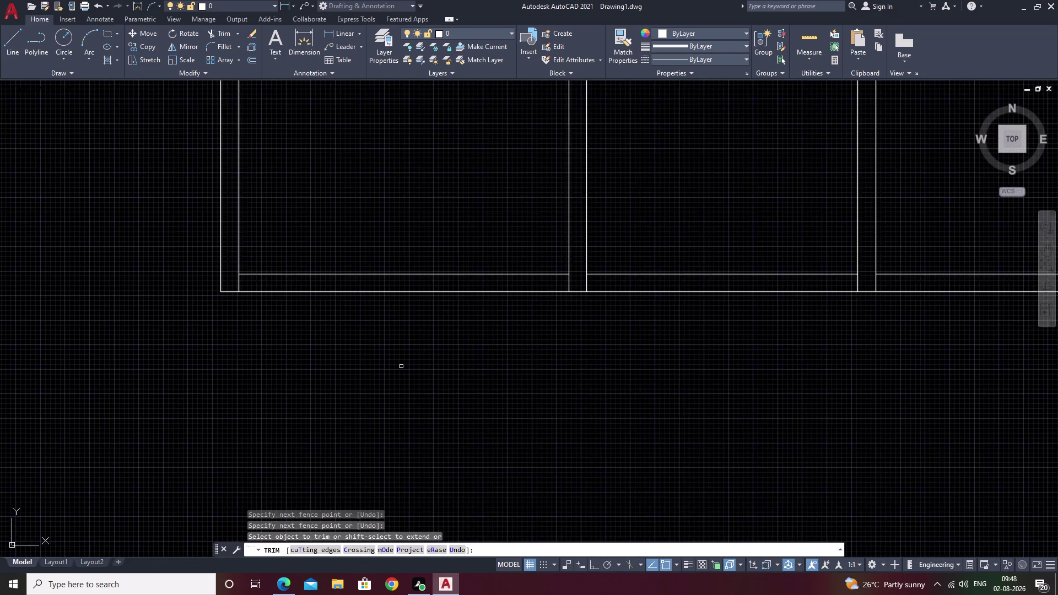
scroll(up, 3)
middle_drag(376, 356, 674, 376)
key(Escape)
Extend the inner bottom wall line left to the outer wall line.
key(l)
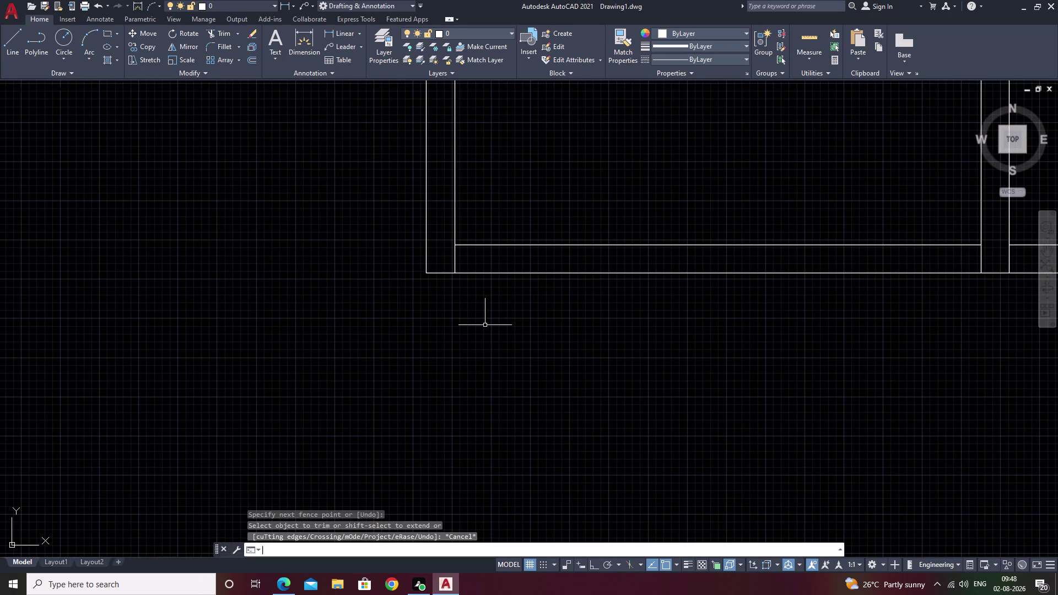
key(space)
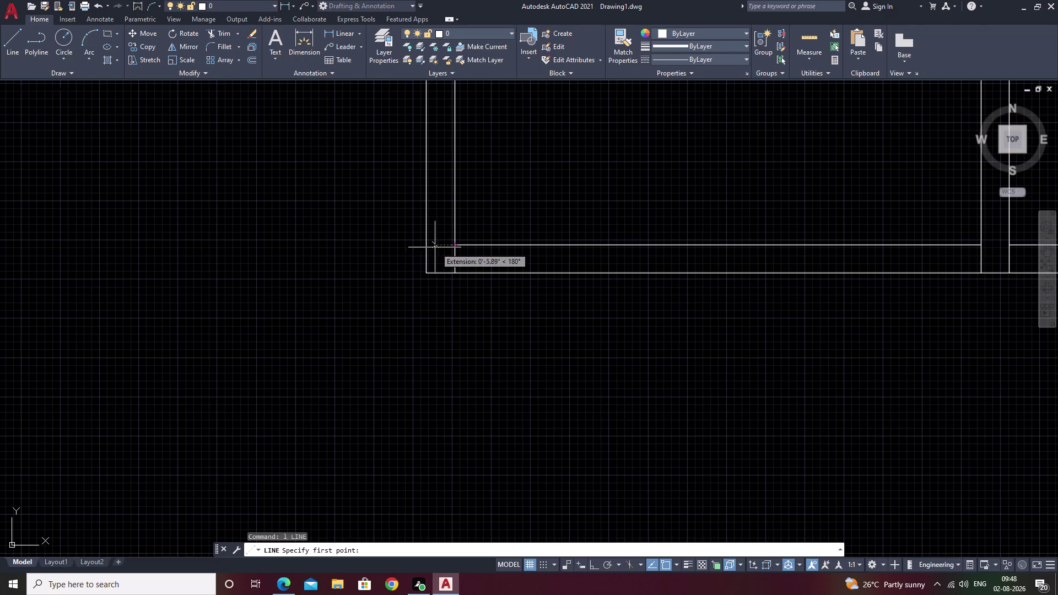
key(Escape)
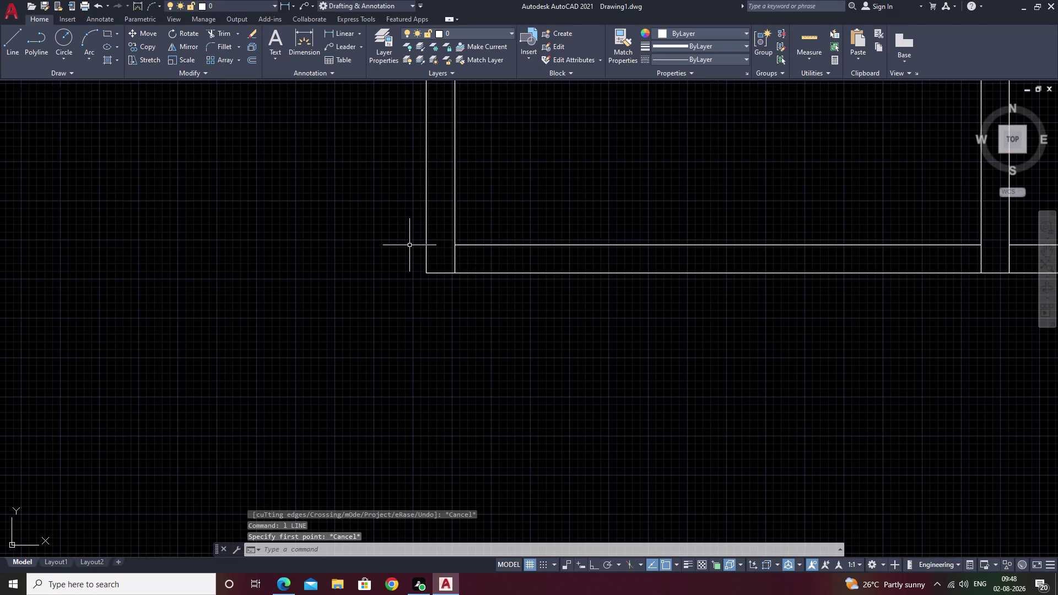
text(ex)
key(space)
click(497, 244)
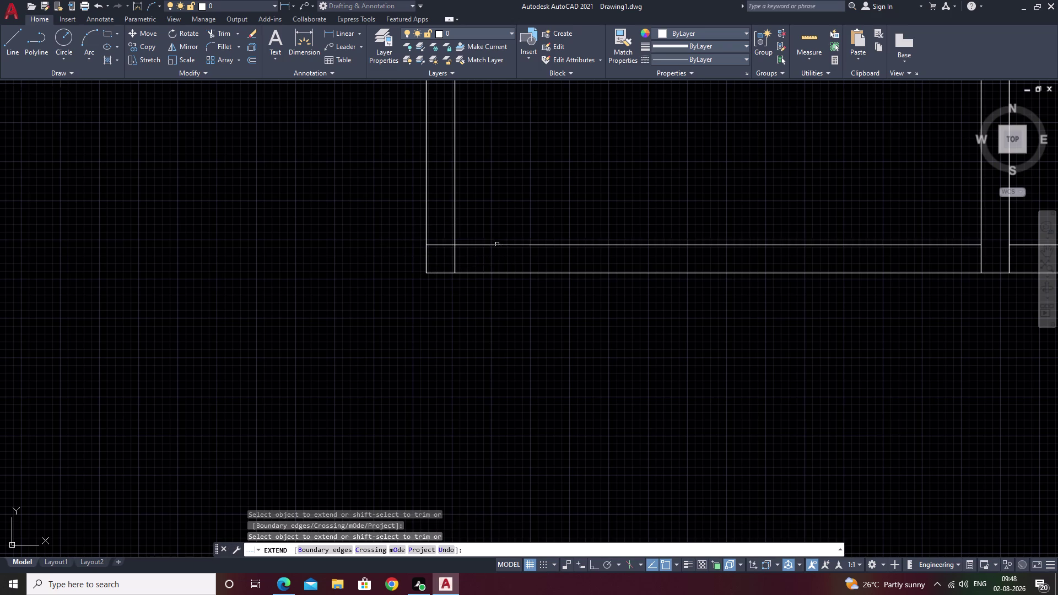
key(Escape)
Start a line at the outer wall corner and draw a 2'6" segment.
text(l)
key(space)
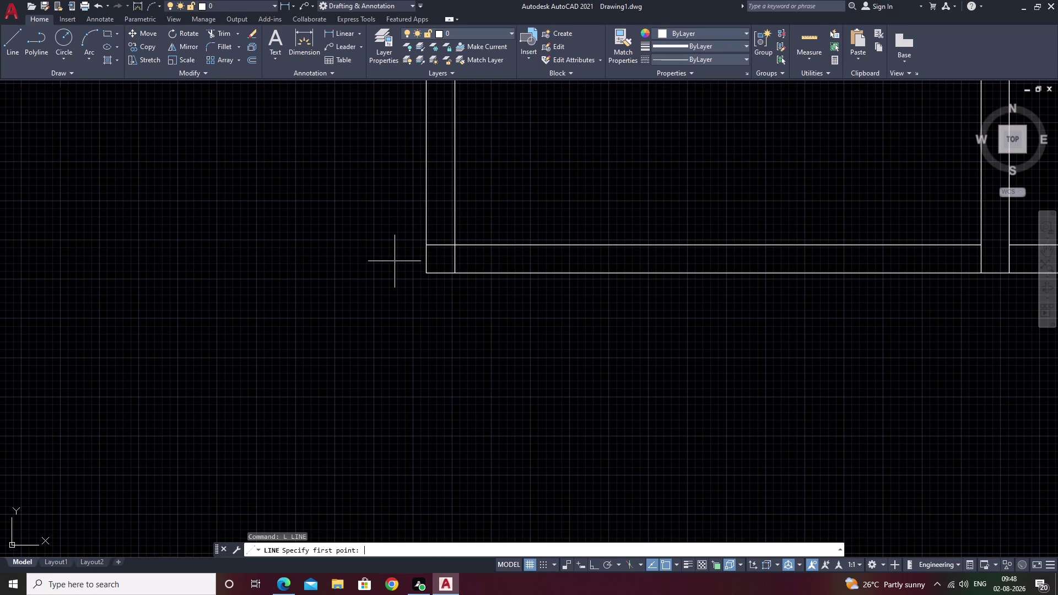
click(427, 243)
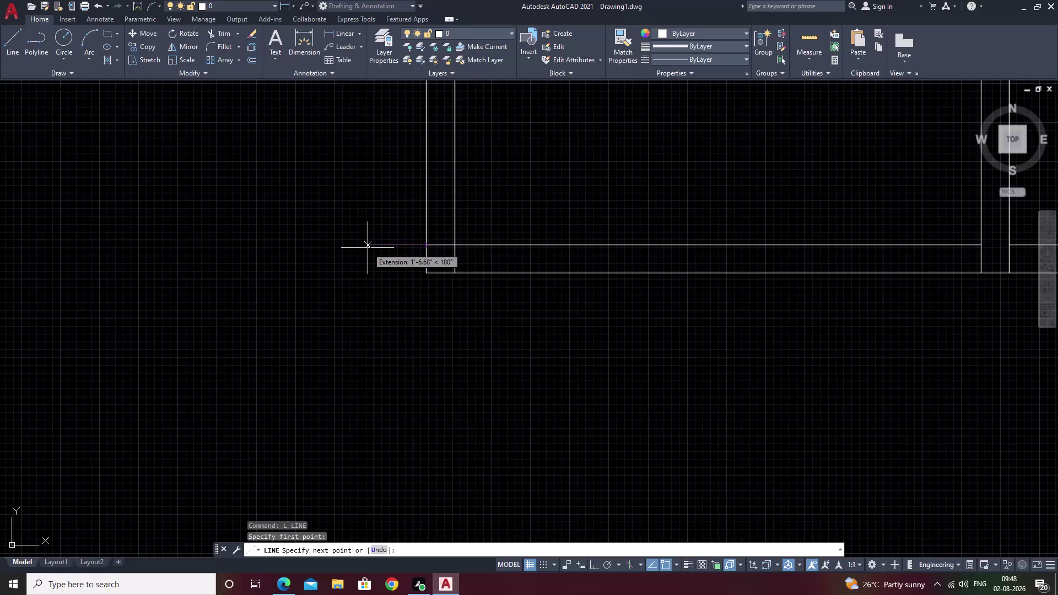
text(1')
text(6)
key(shift+quotedbl)
key(Left)
key(Left)
key(Left)
key(BackSpace)
key(2)
key(space)
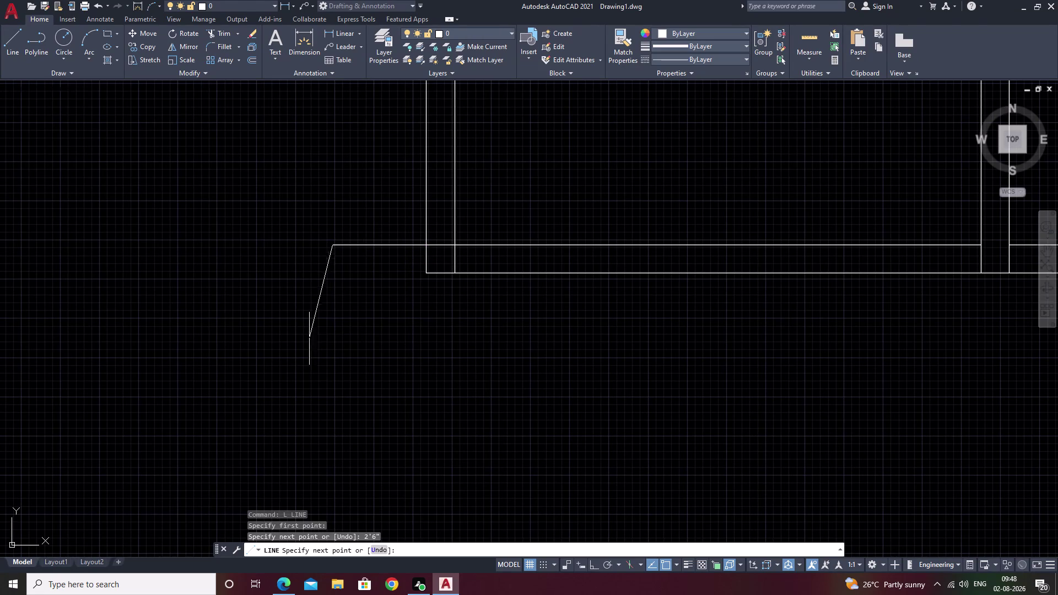
Turn on Ortho and draw the 12'3" segment downward.
key(F8)
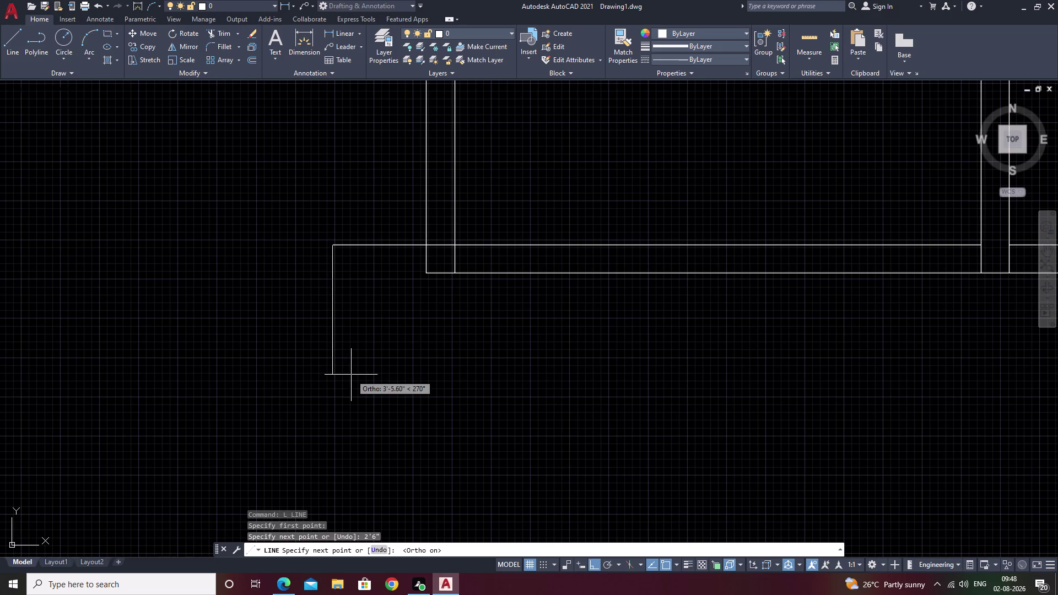
middle_drag(350, 375, 351, 345)
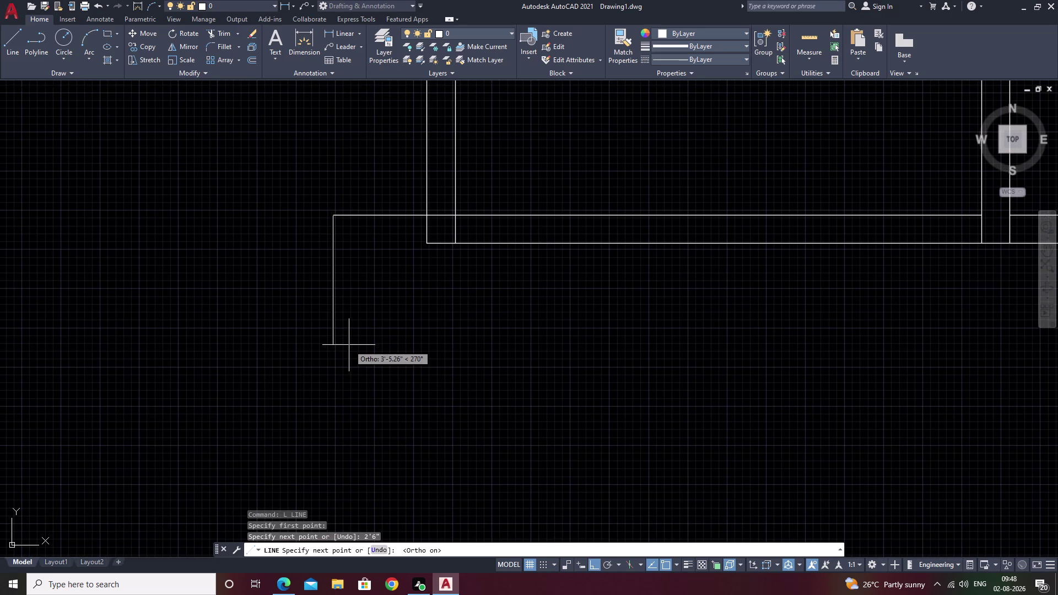
text(1)
text(2)
text(')
text(3)
key(shift+quotedbl)
key(space)
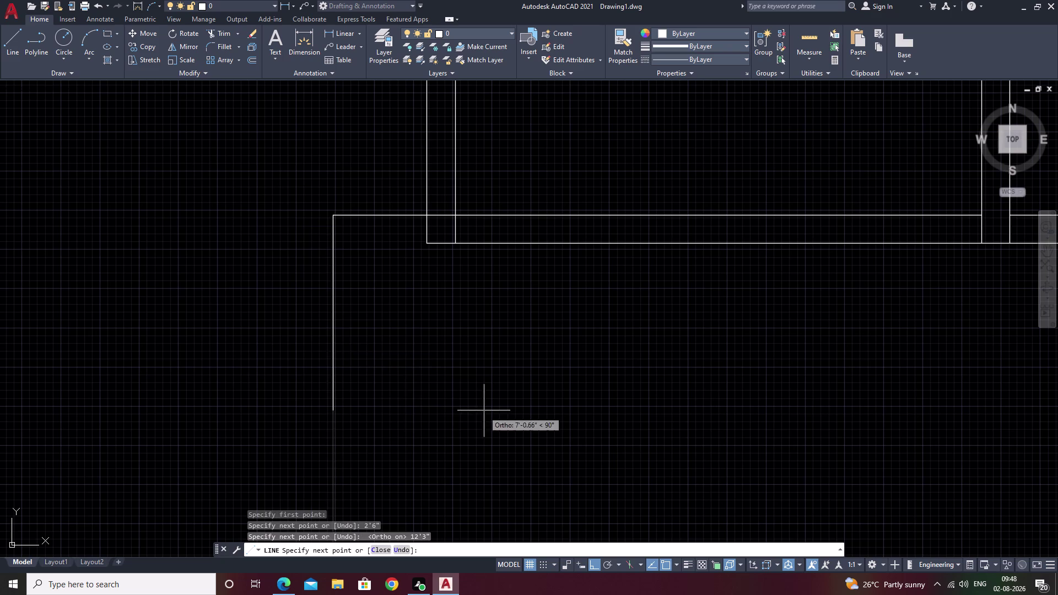
Draw the 11'6" bottom segment and close the outline at the block's bottom wall.
scroll(down, 3)
middle_drag(484, 409, 476, 358)
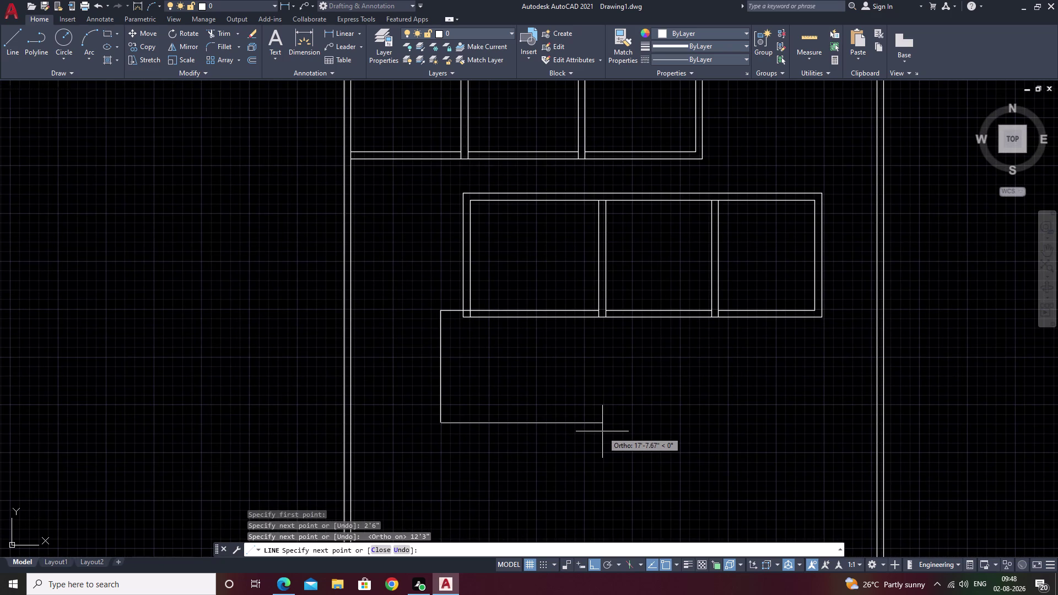
text(11)
key(apostrophe)
key(6)
key(shift+quotedbl)
key(space)
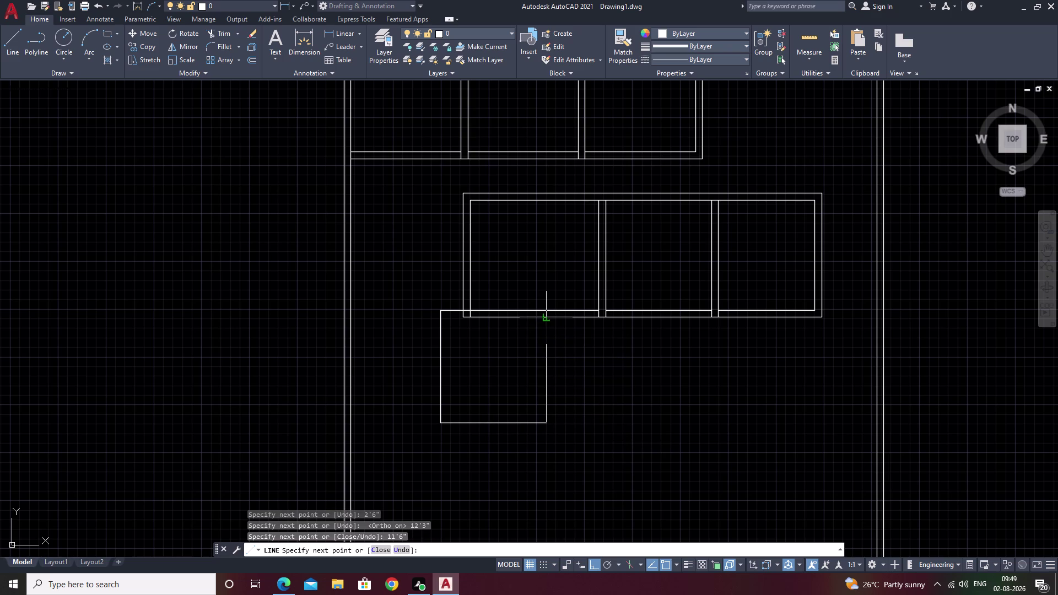
click(544, 319)
key(Escape)
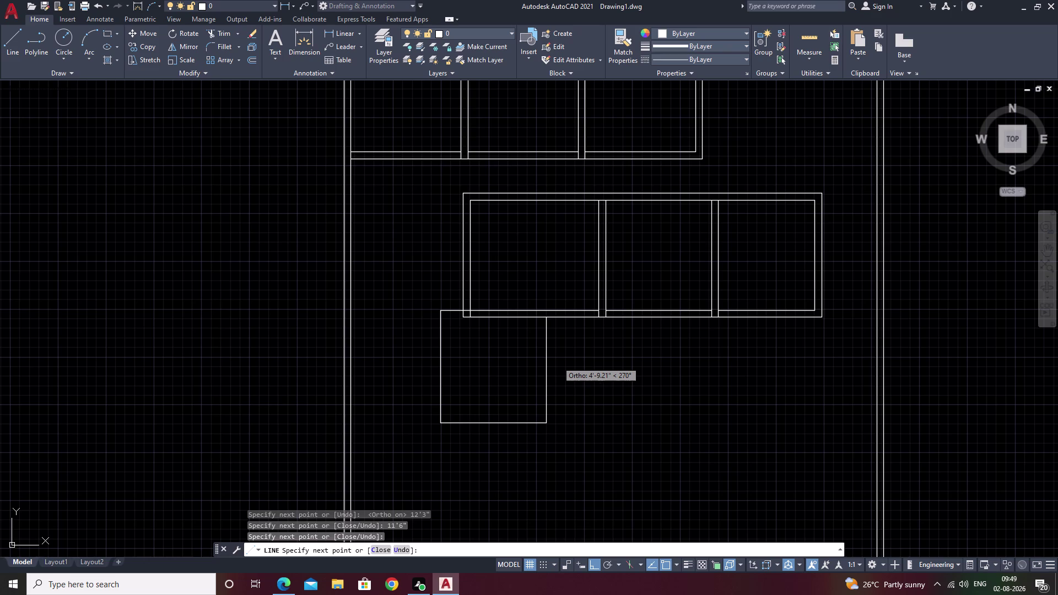
scroll(up, 3)
key(Escape)
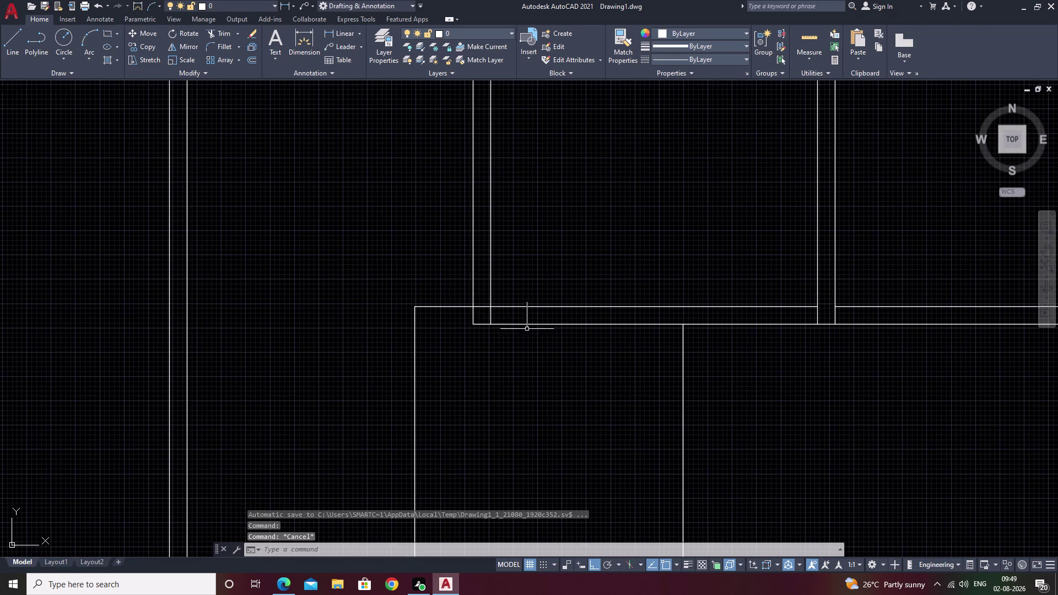
Move the selected outline lines onto the block's outer wall.
click(461, 308)
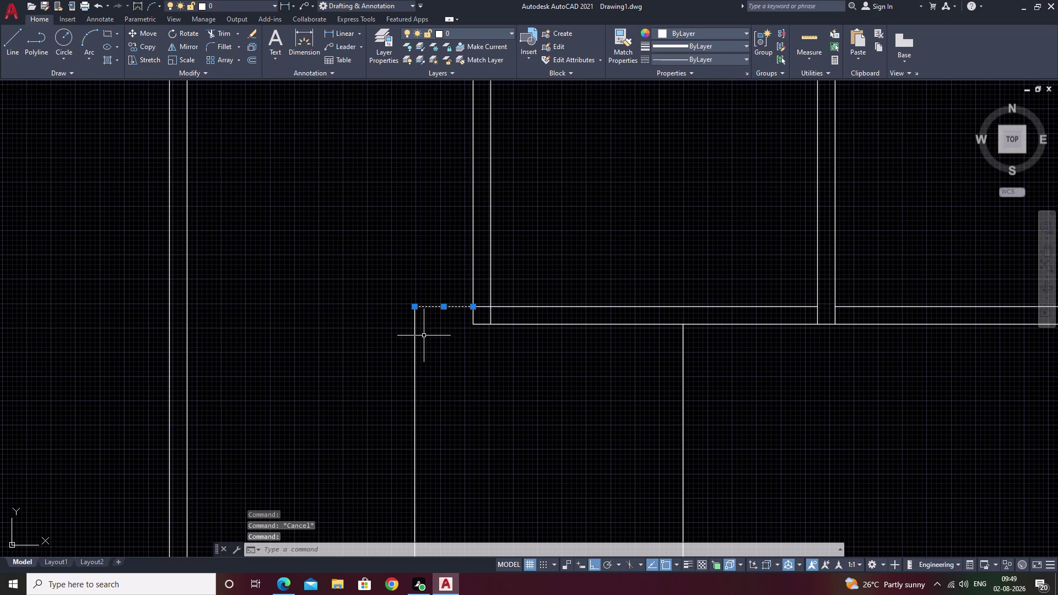
click(416, 343)
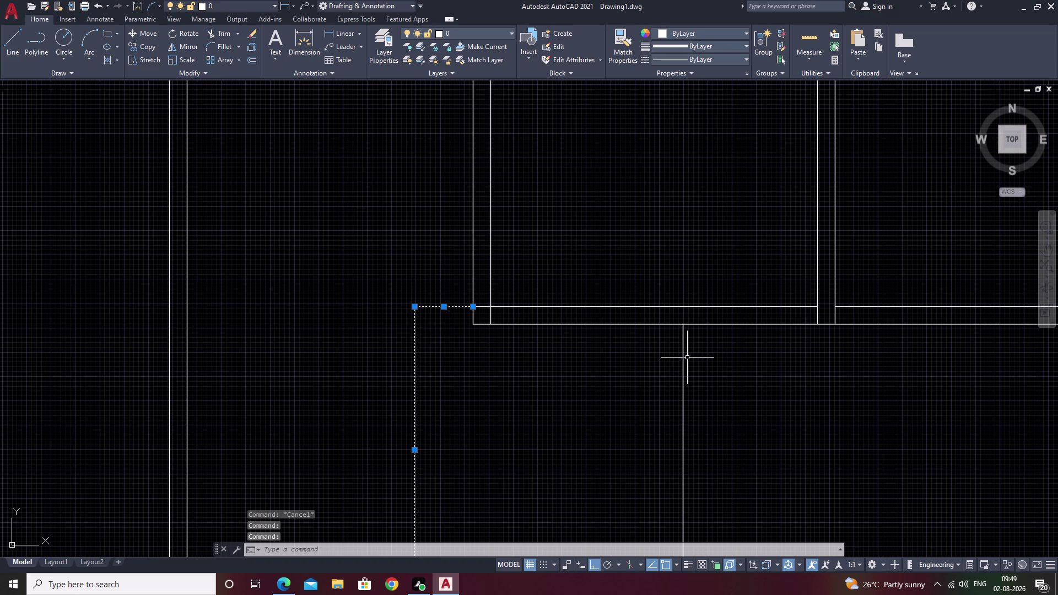
click(684, 359)
scroll(down, 3)
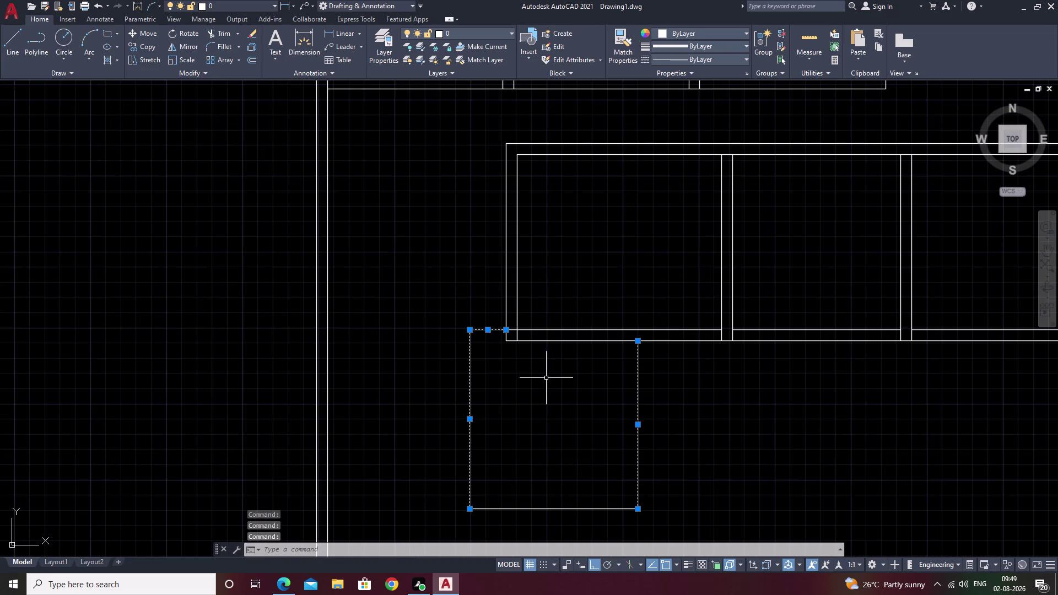
text(m)
key(space)
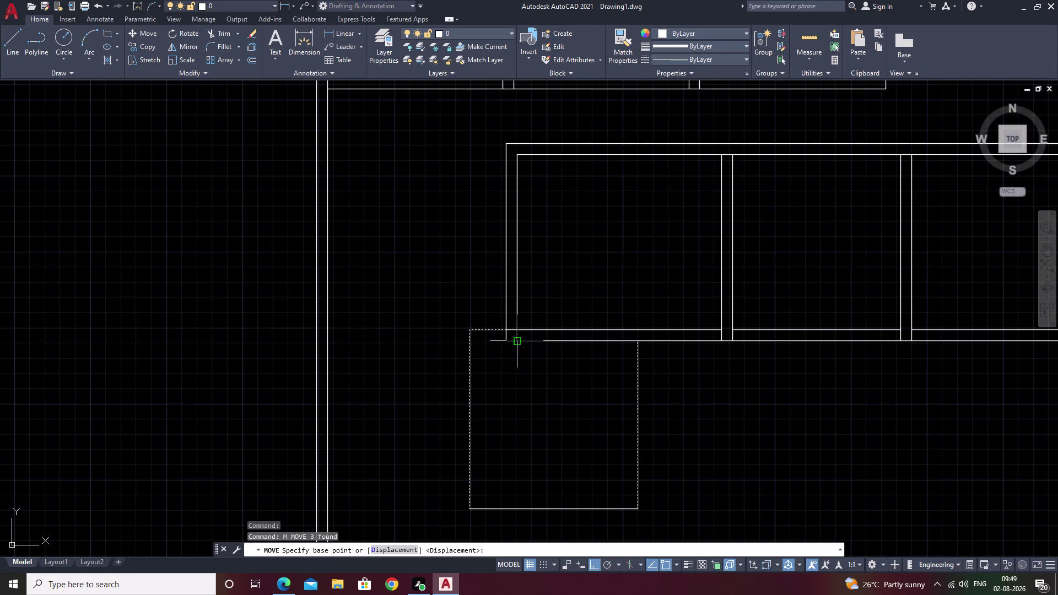
click(508, 332)
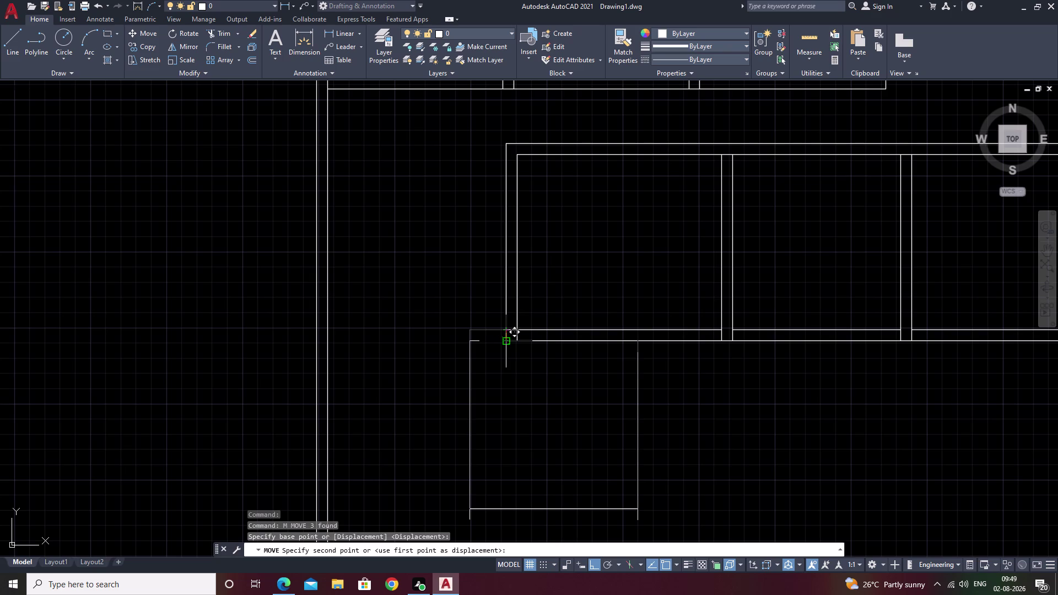
click(505, 342)
key(Escape)
key(Escape)
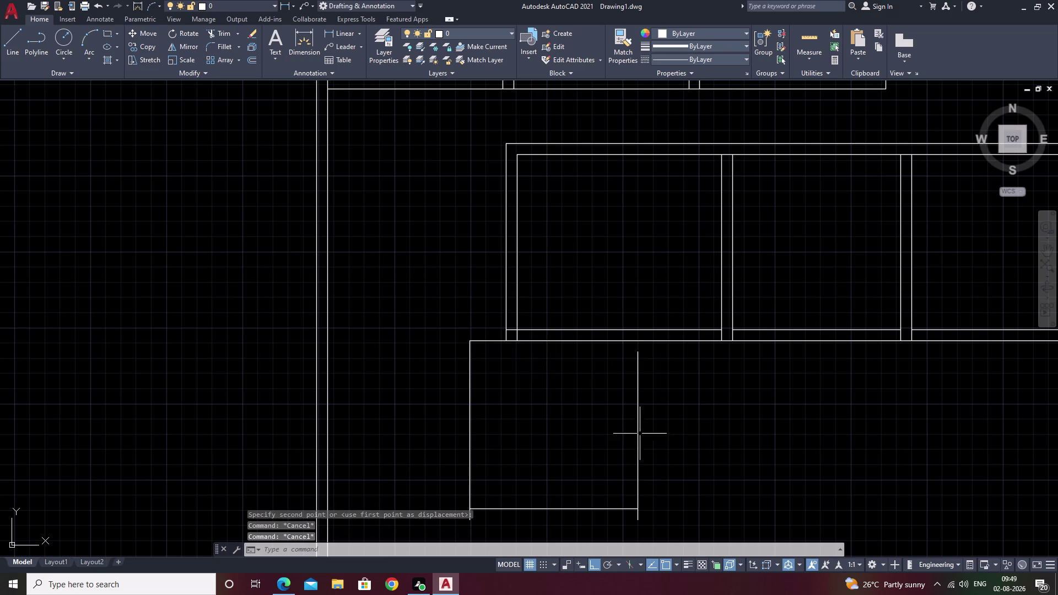
Move the outline's bottom edge down to the left side's end.
scroll(down, 3)
middle_drag(582, 438, 579, 411)
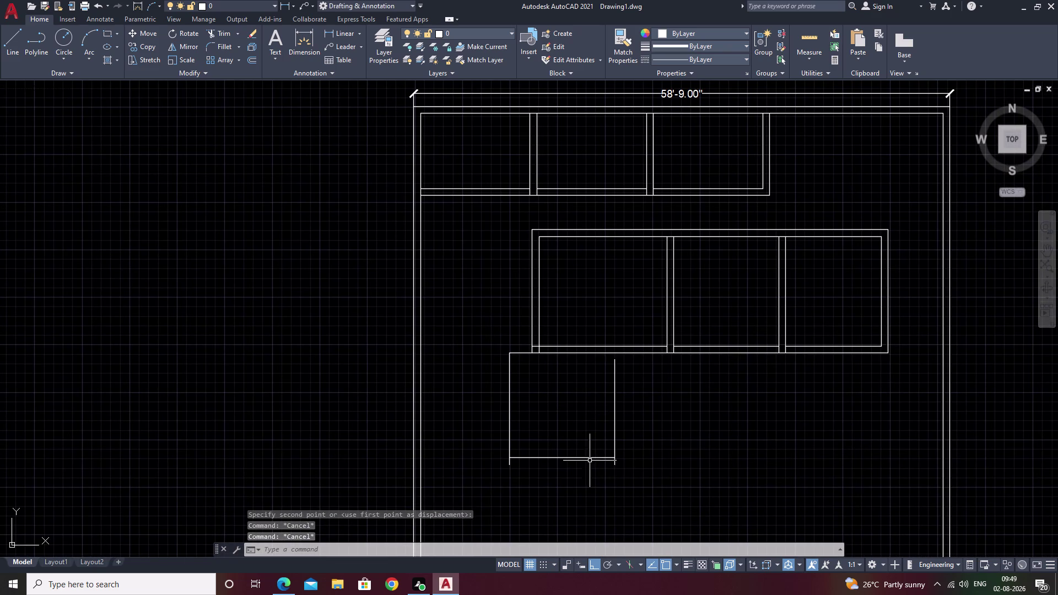
scroll(up, 3)
click(572, 456)
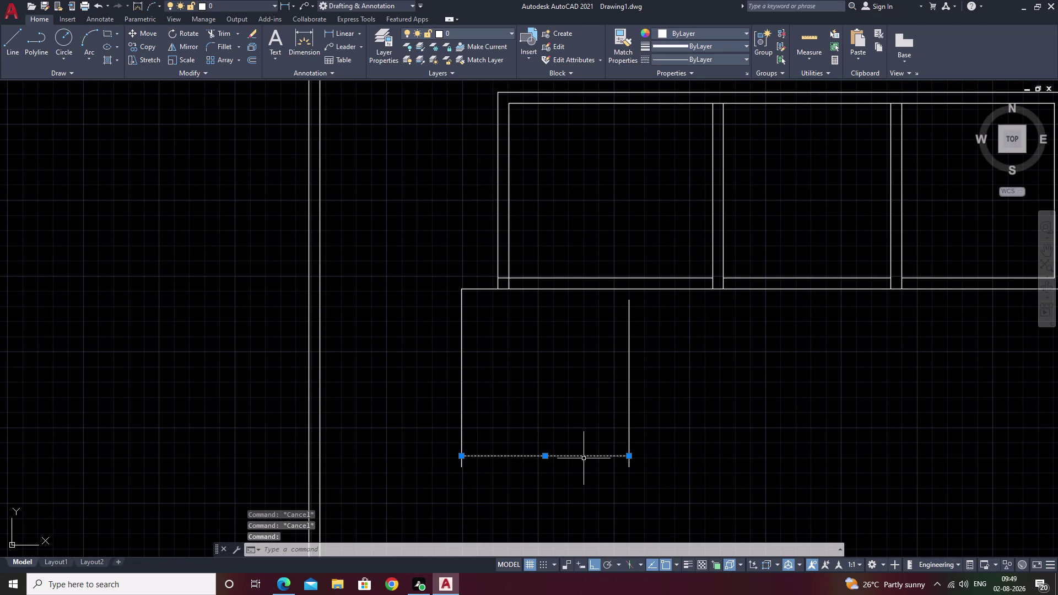
text(m)
key(space)
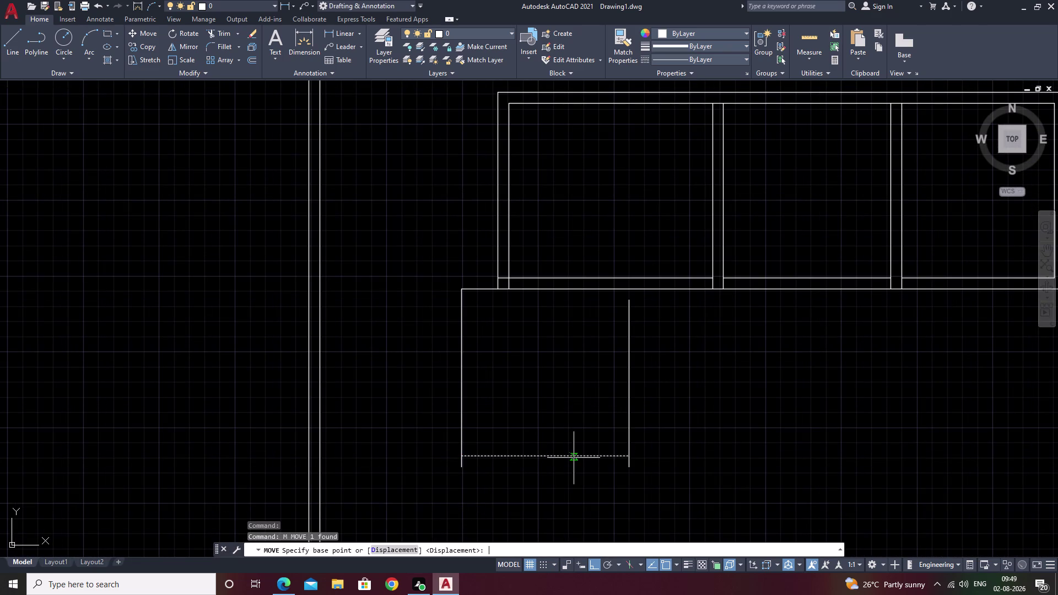
click(465, 457)
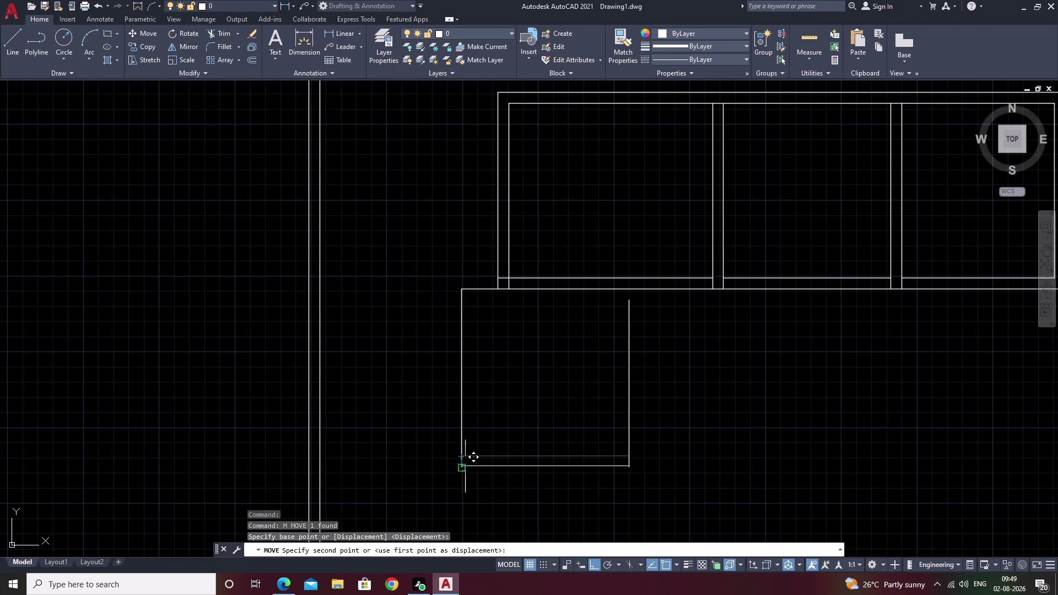
click(461, 467)
key(Escape)
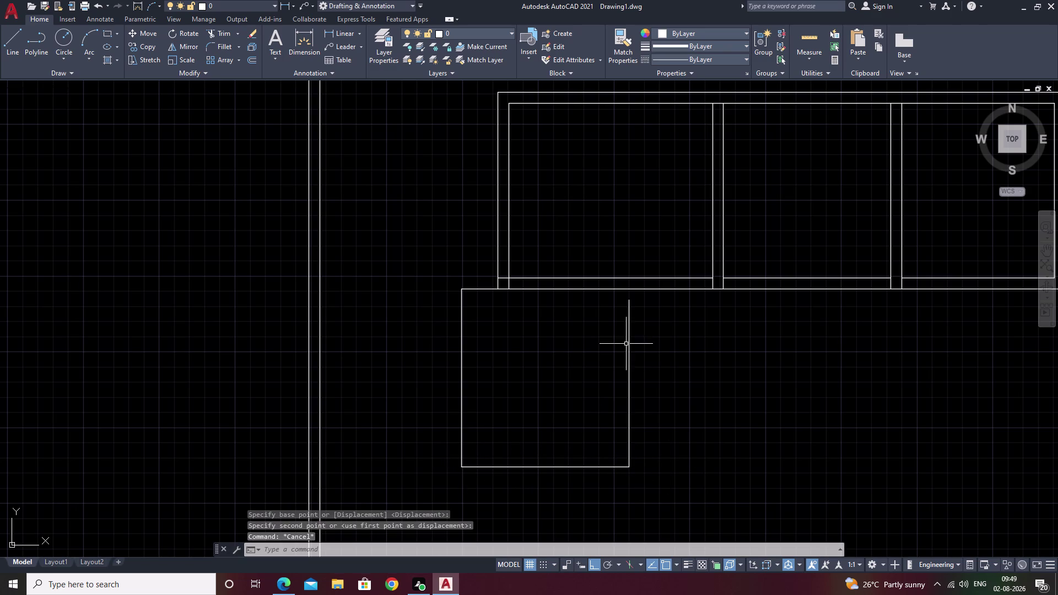
Extend the outline's right side to meet the bottom edge.
text(ex)
key(space)
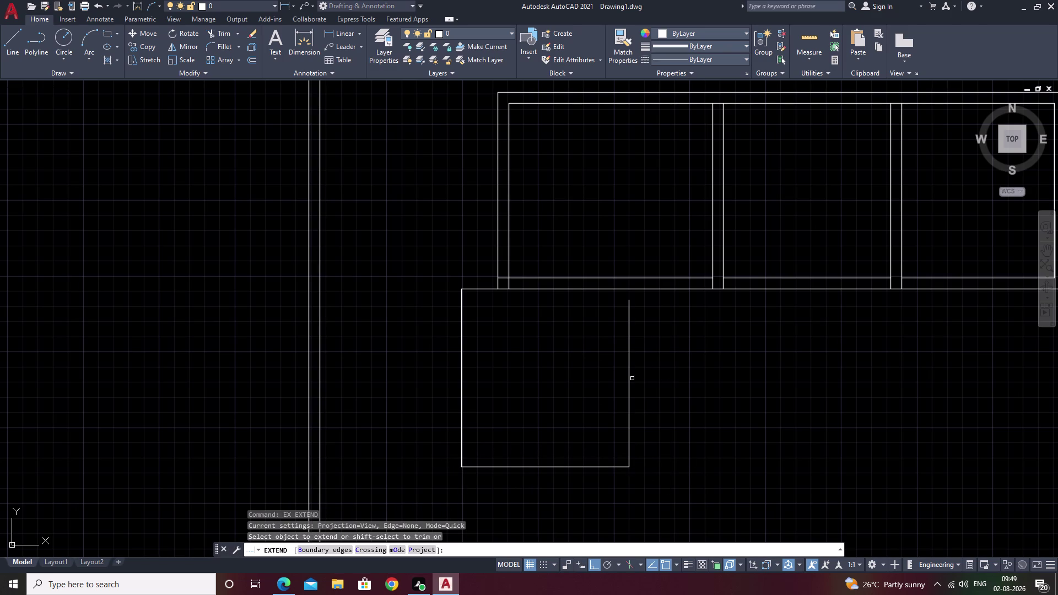
click(626, 381)
key(Escape)
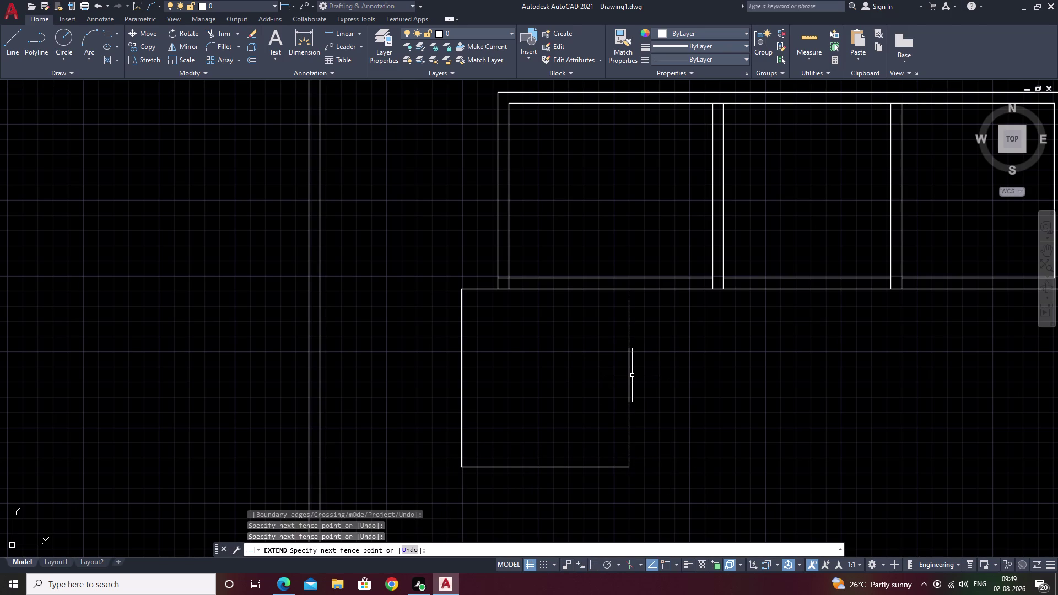
text(ex)
key(space)
click(630, 378)
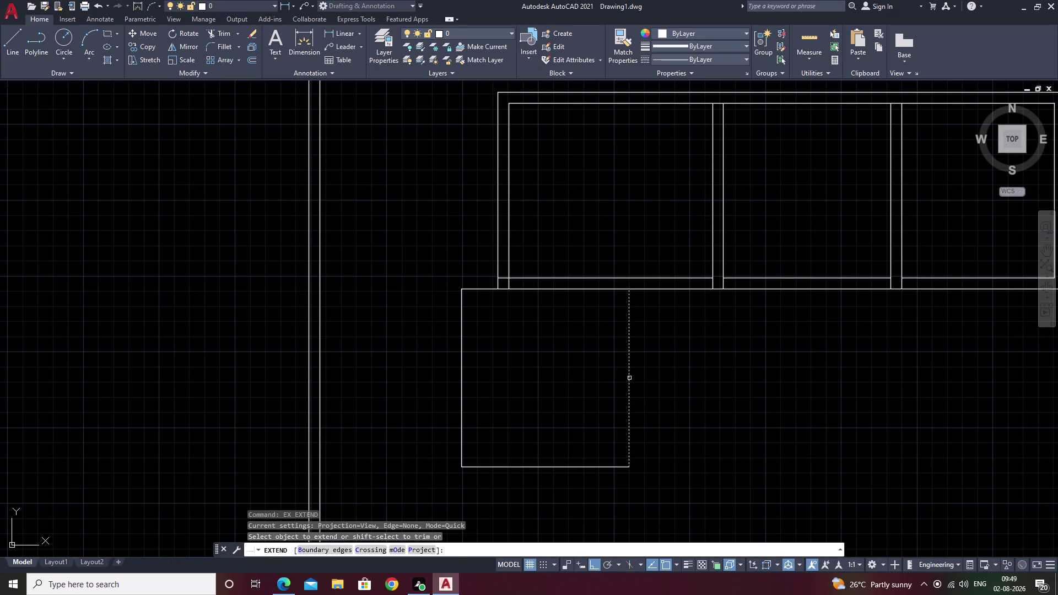
key(Escape)
scroll(up, 3)
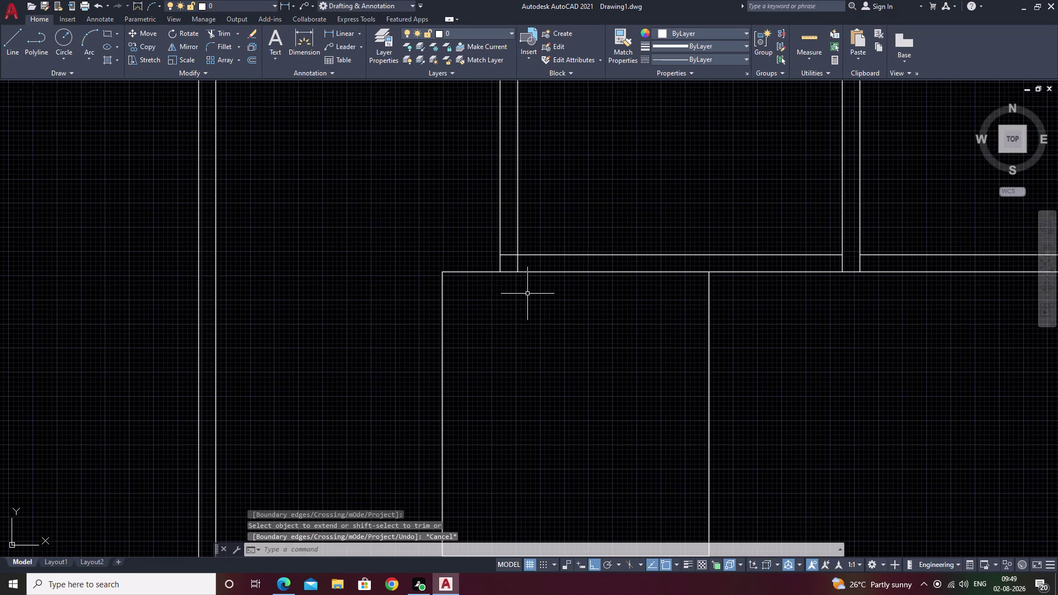
Offset the room's top edge upward and left edge leftward by 9 inches.
text(o)
key(space)
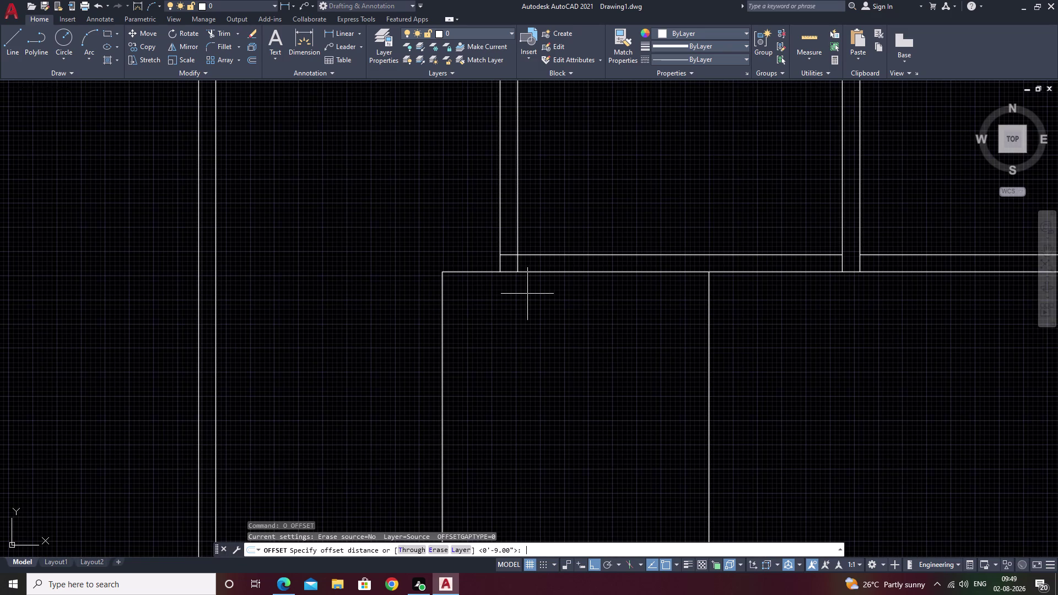
text(9)
key(space)
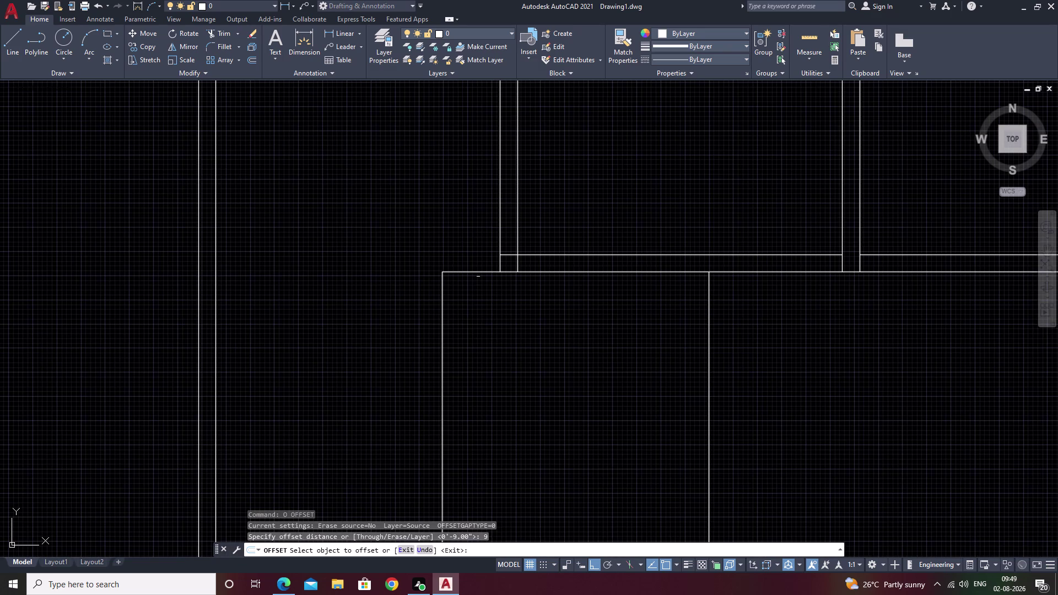
click(477, 270)
click(474, 272)
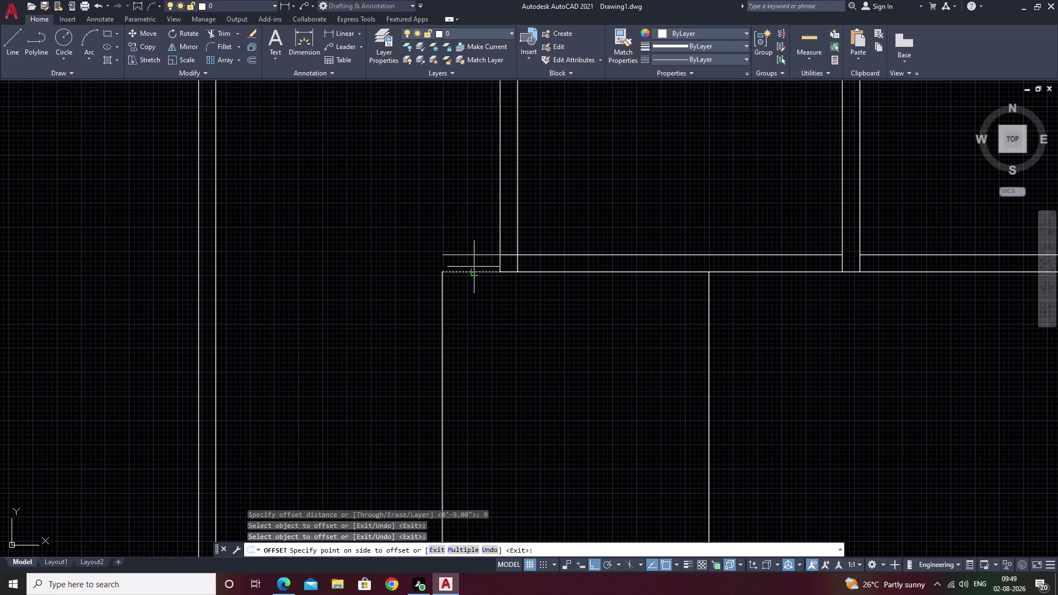
click(474, 257)
click(440, 311)
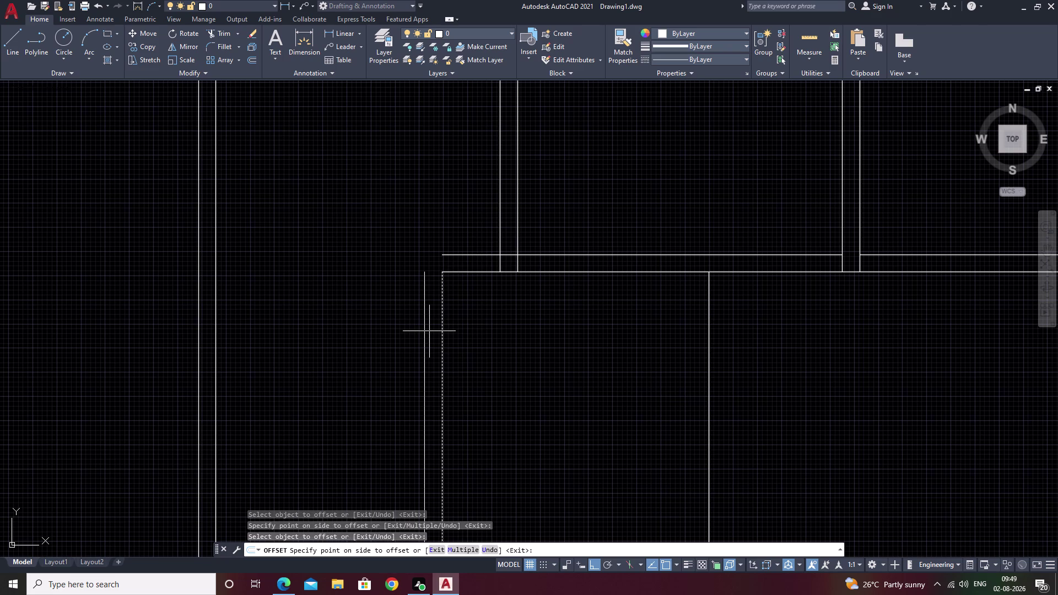
double_click(429, 331)
middle_drag(517, 347, 528, 246)
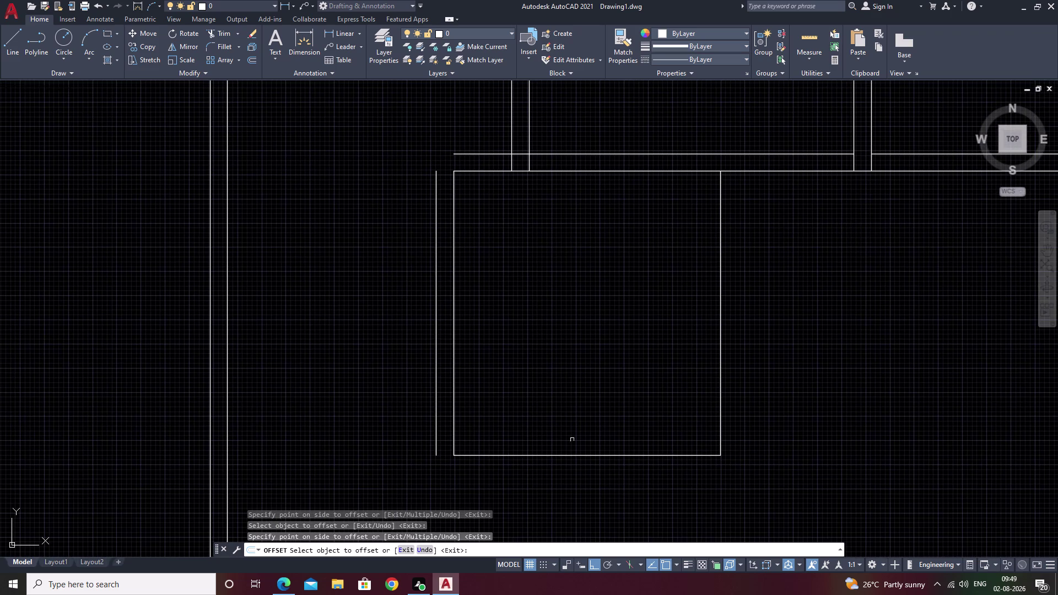
double_click(571, 457)
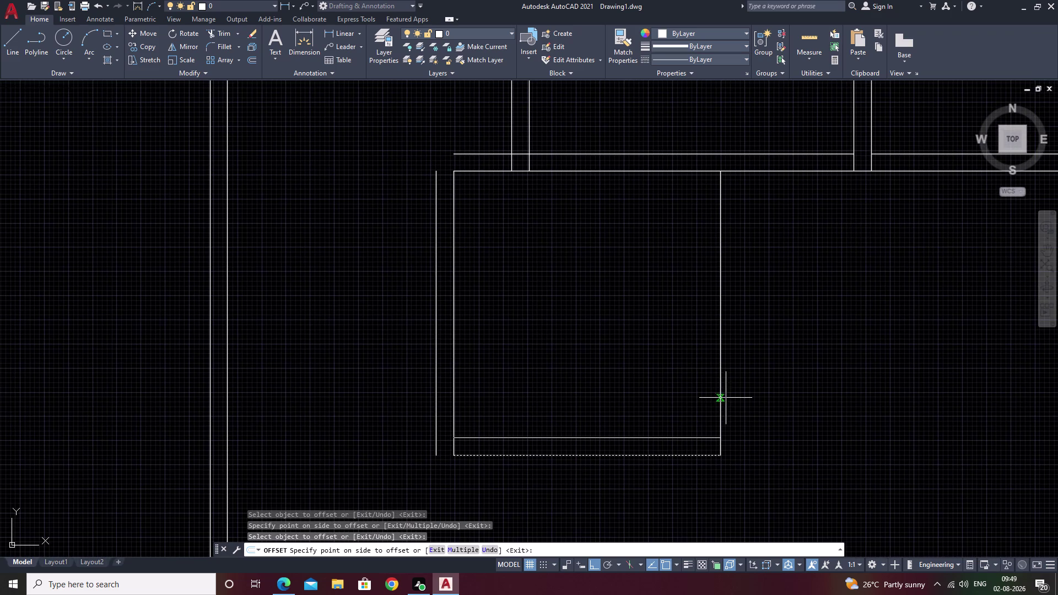
key(space)
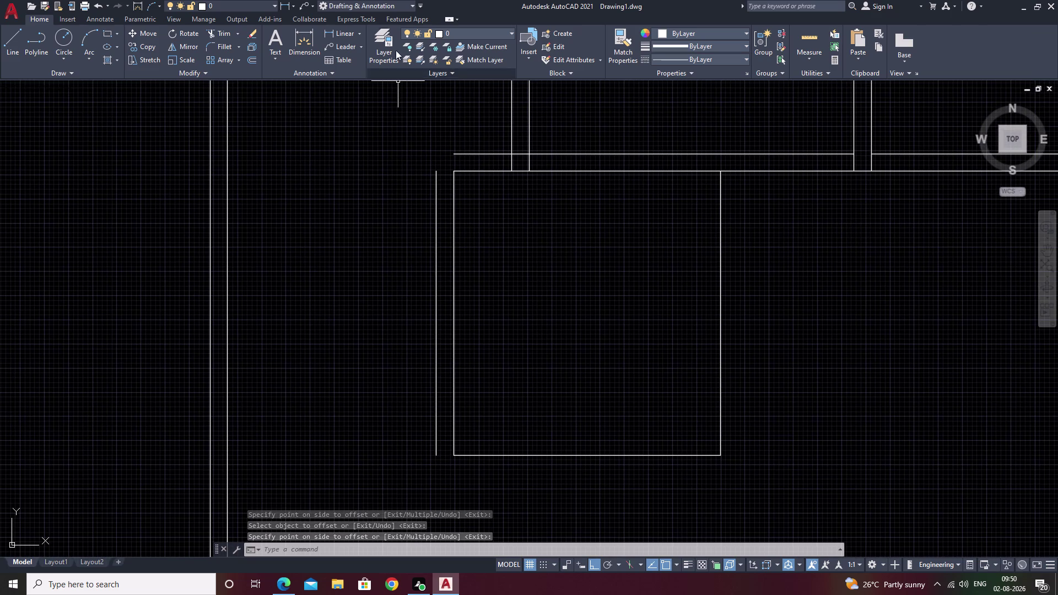
click(339, 27)
click(338, 34)
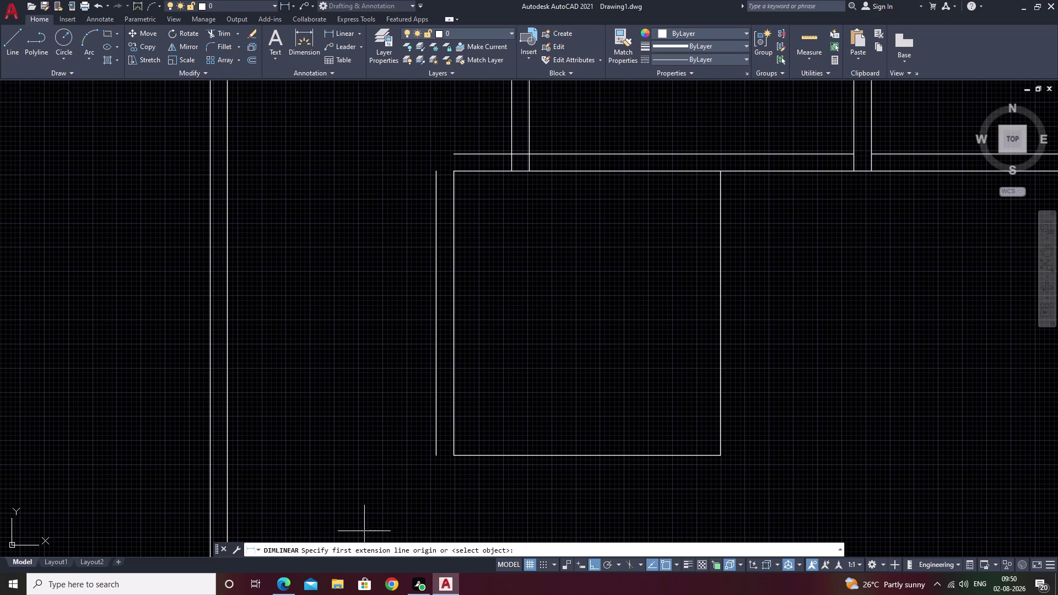
click(720, 454)
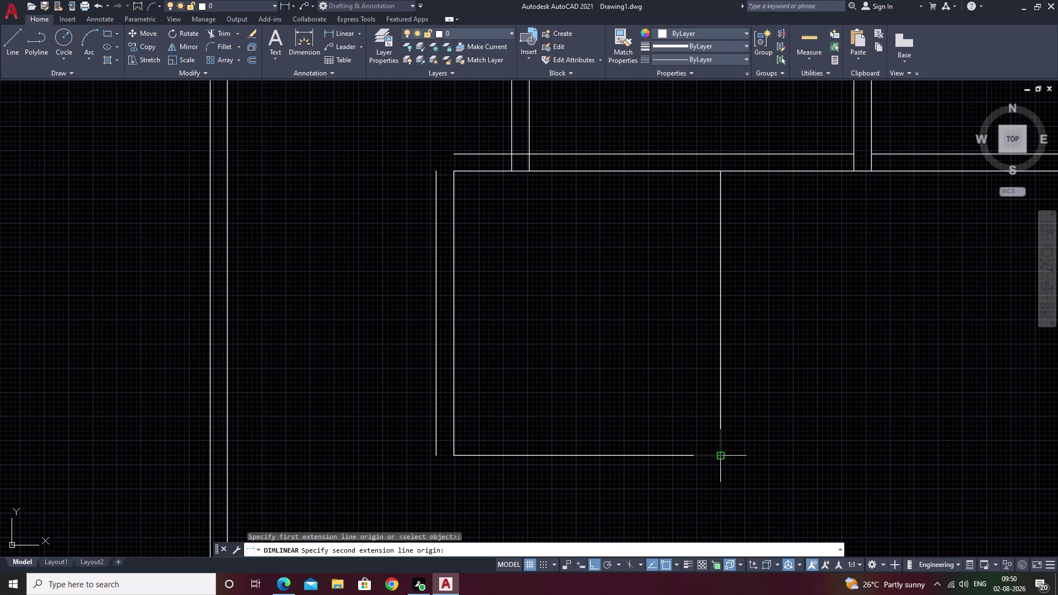
click(457, 454)
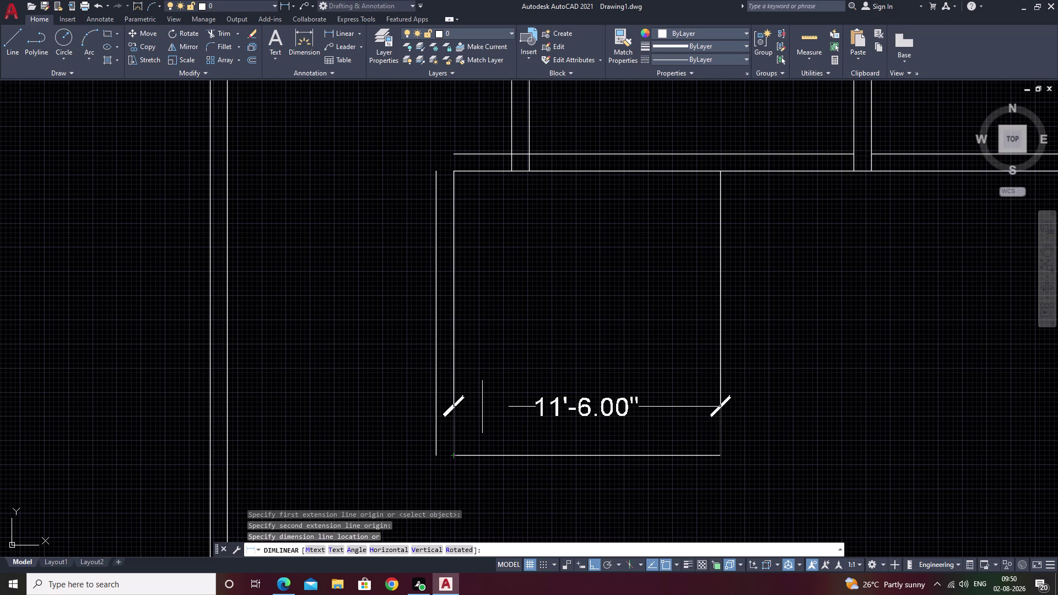
key(Escape)
drag(757, 296, 669, 436)
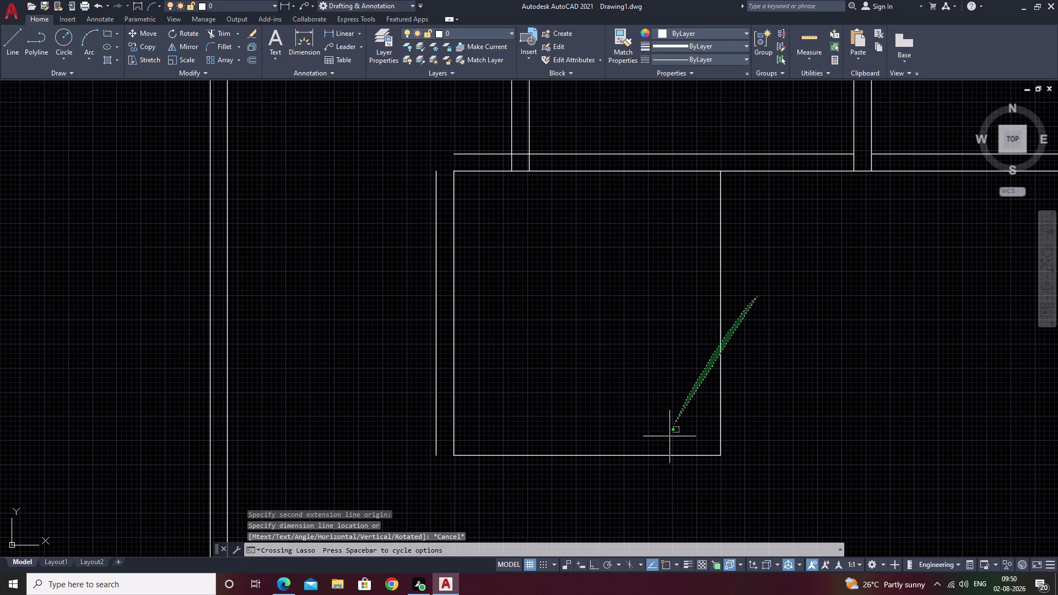
drag(669, 437, 667, 443)
scroll(up, 3)
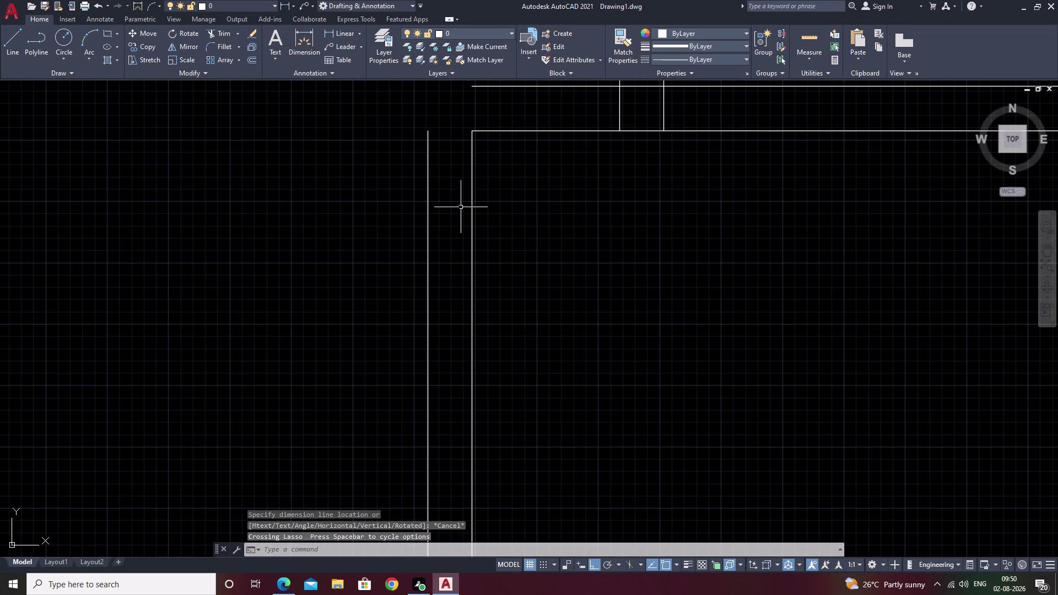
scroll(down, 3)
Select the room outline's lines and erase them.
click(473, 278)
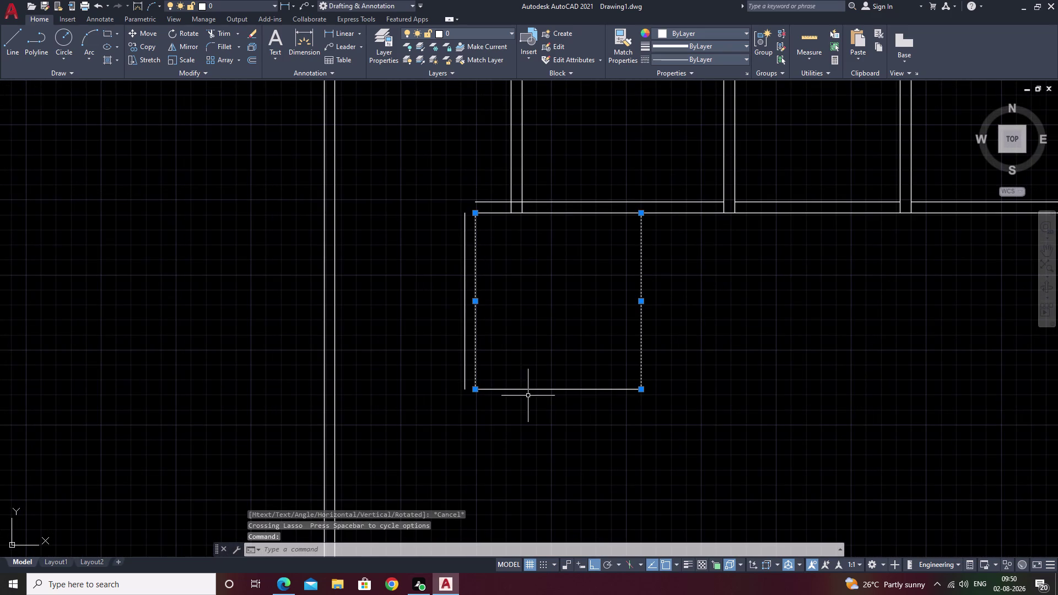
click(531, 389)
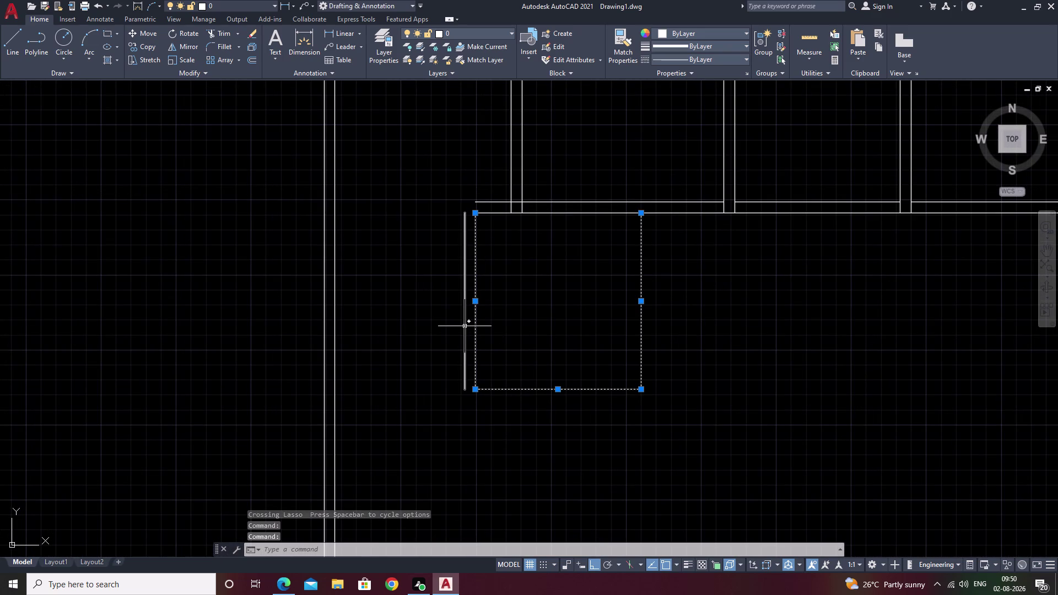
click(464, 327)
text(e)
key(space)
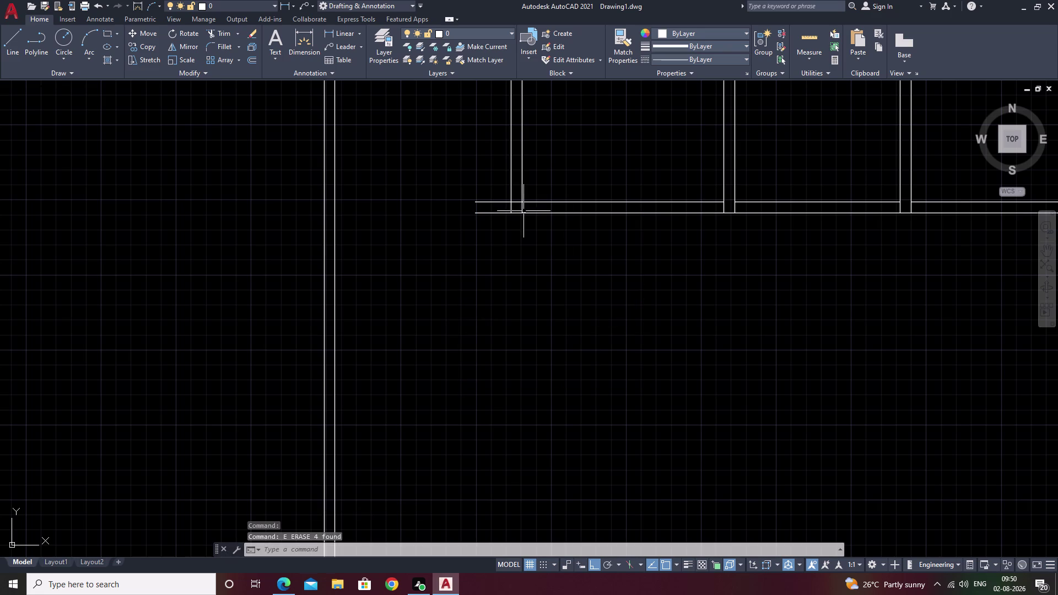
Start a new line at the wall corner.
scroll(up, 3)
text(l)
key(space)
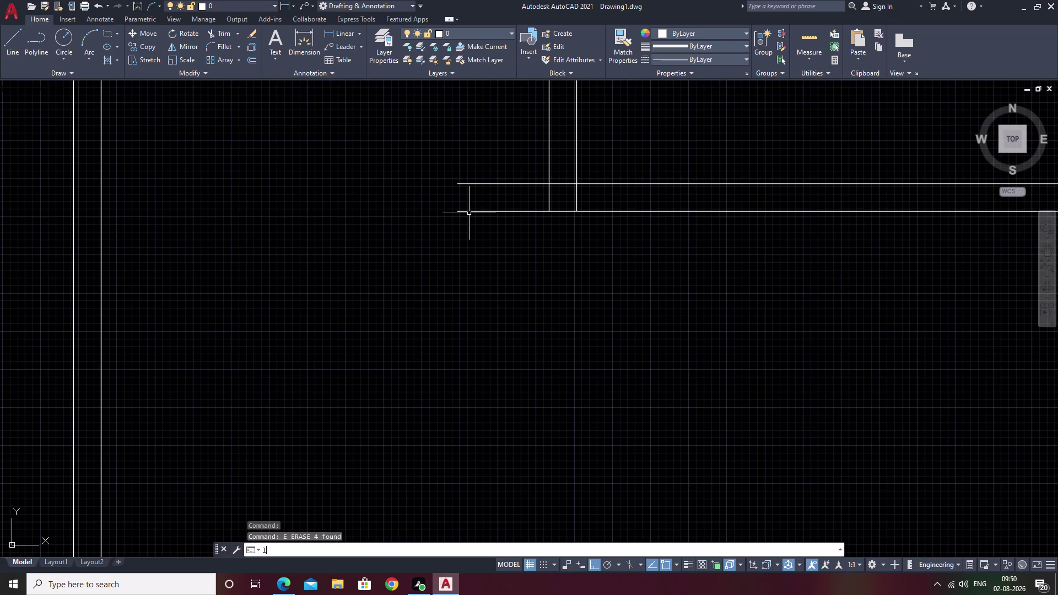
click(458, 211)
middle_drag(436, 428, 473, 298)
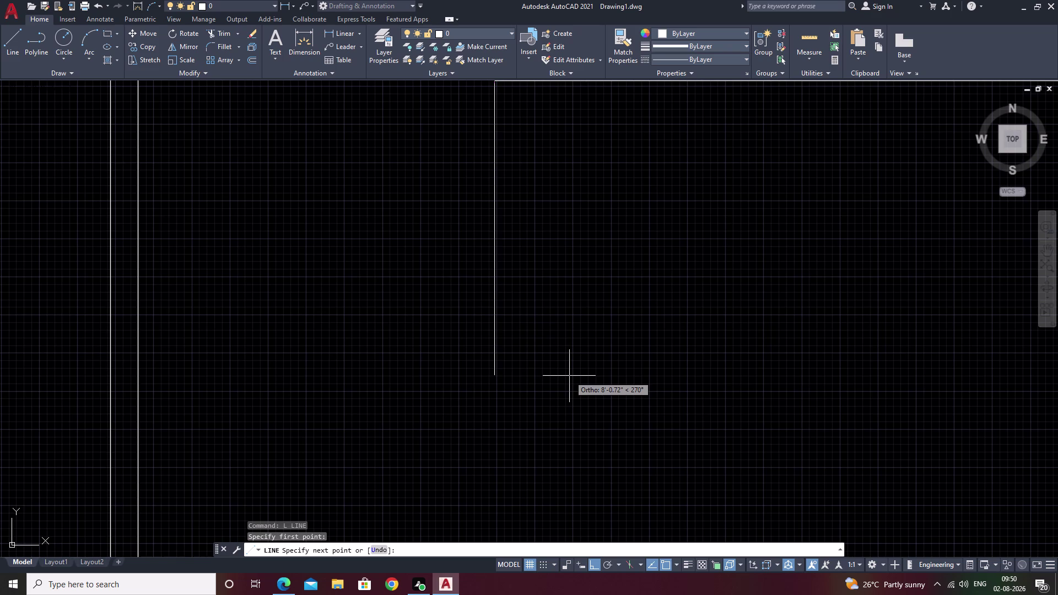
Draw the room's first wall segment 11'-6" downward from the corner.
text(11)
text(')
text(6)
key(shift+quotedbl)
key(space)
middle_drag(914, 431, 779, 420)
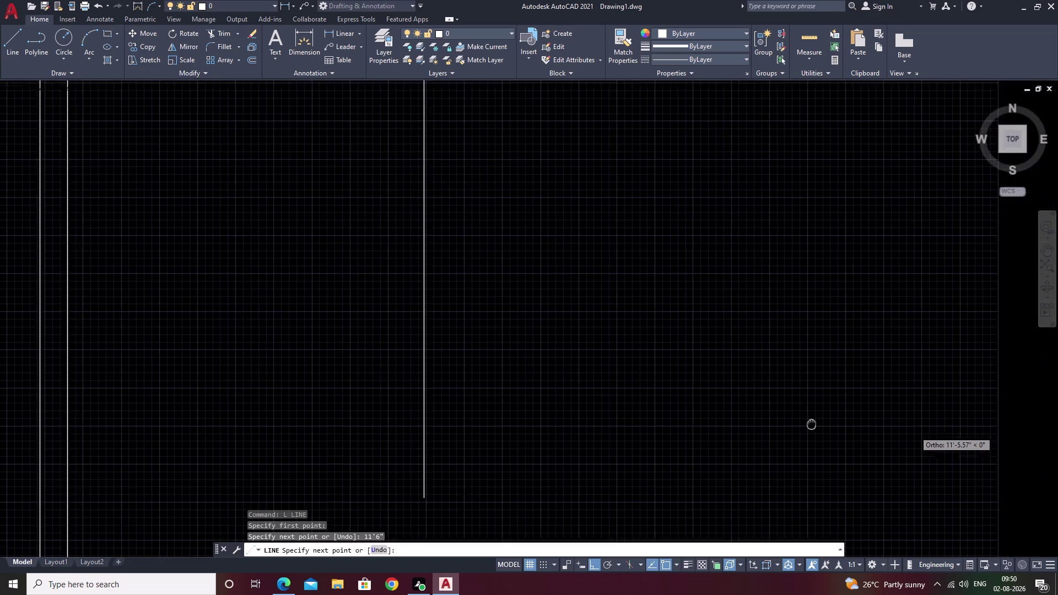
middle_drag(779, 420, 701, 412)
scroll(down, 3)
Continue 12'-3" to the right, then close the line back up to the top wall.
text(12)
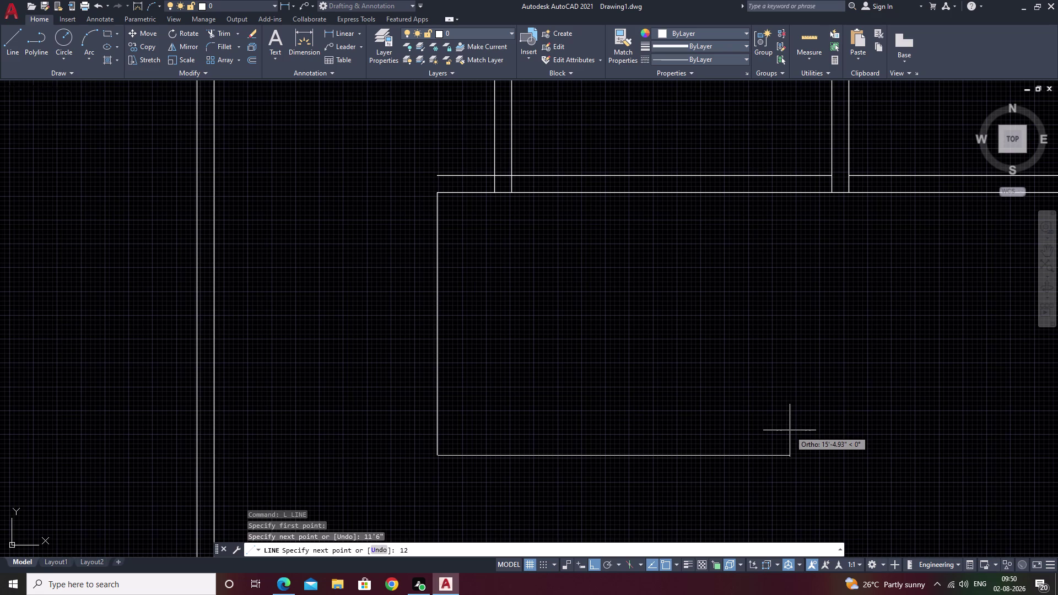
key(apostrophe)
key(6)
key(BackSpace)
text(3")
key(space)
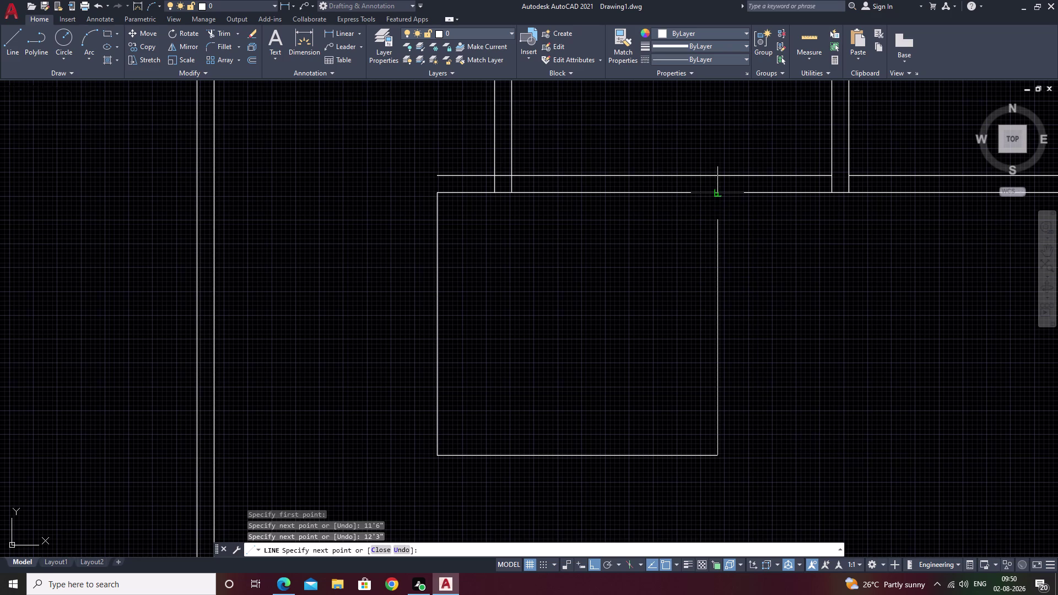
click(718, 196)
key(Escape)
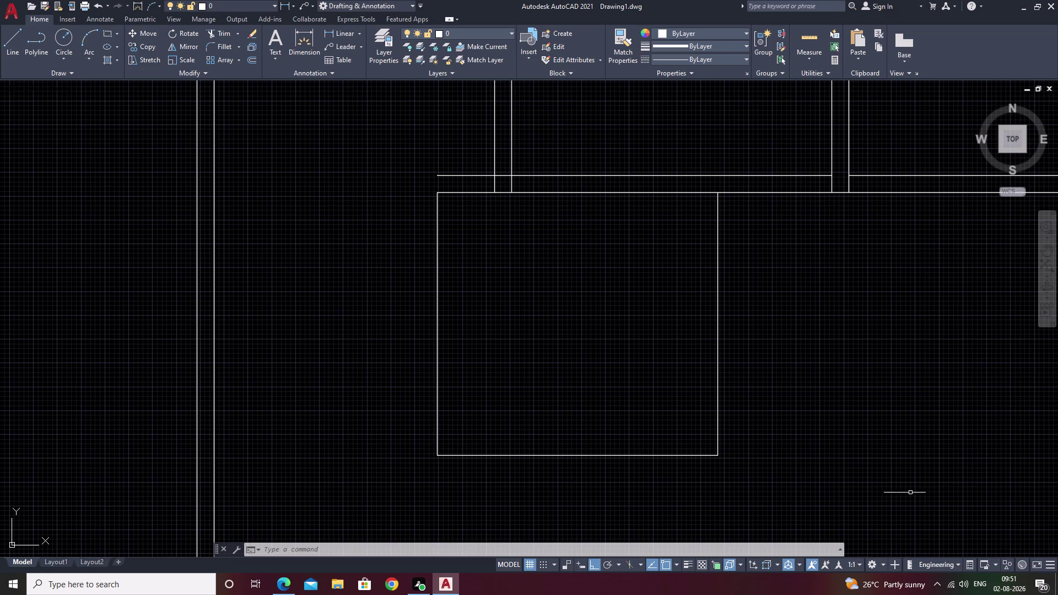
key(Escape)
Offset the new room's left and bottom edges 9 inches outward.
key(o)
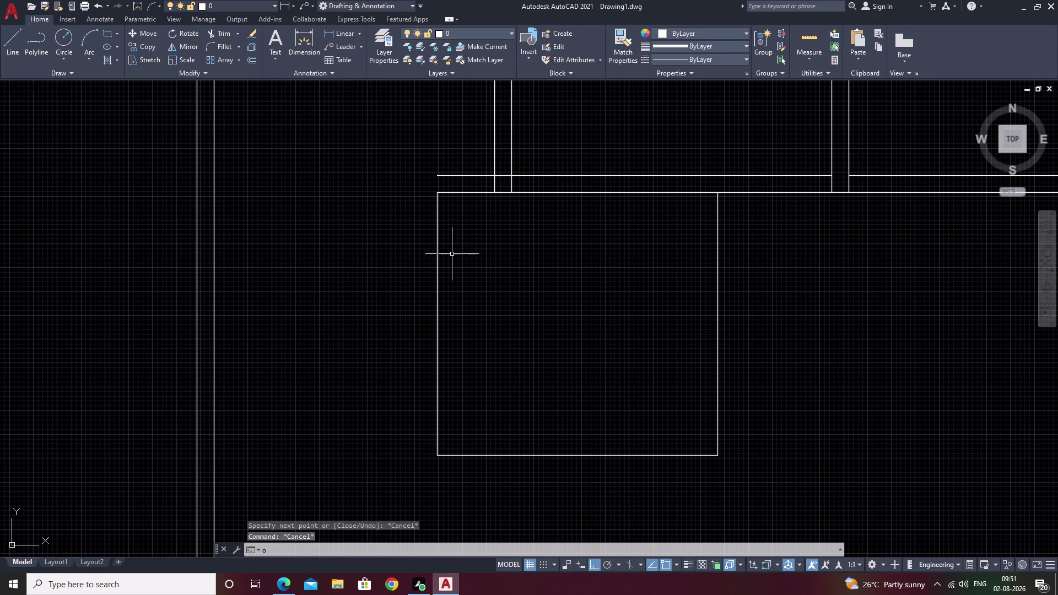
key(space)
text(9)
key(space)
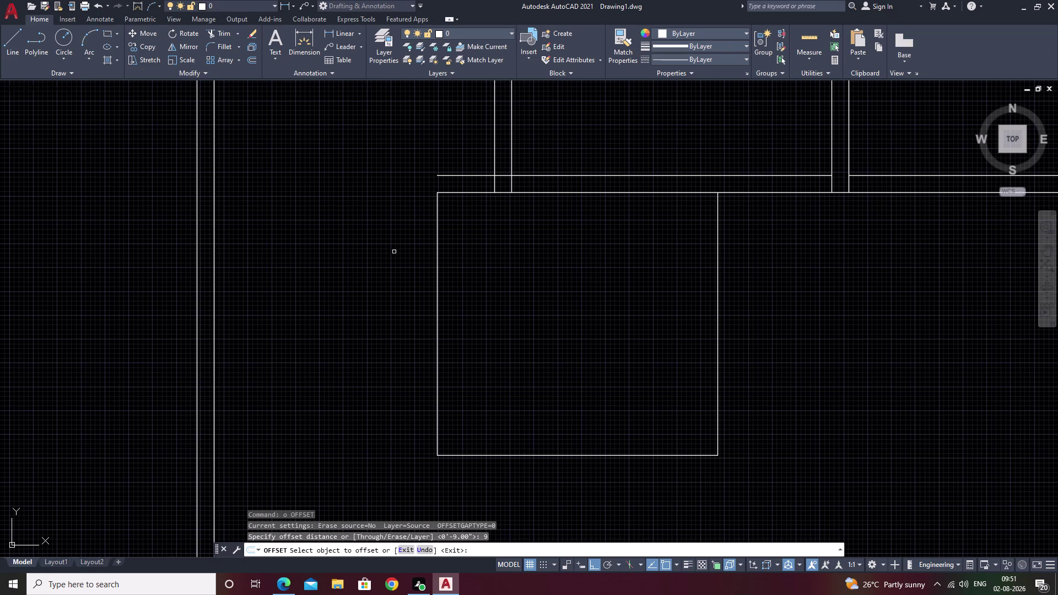
click(436, 264)
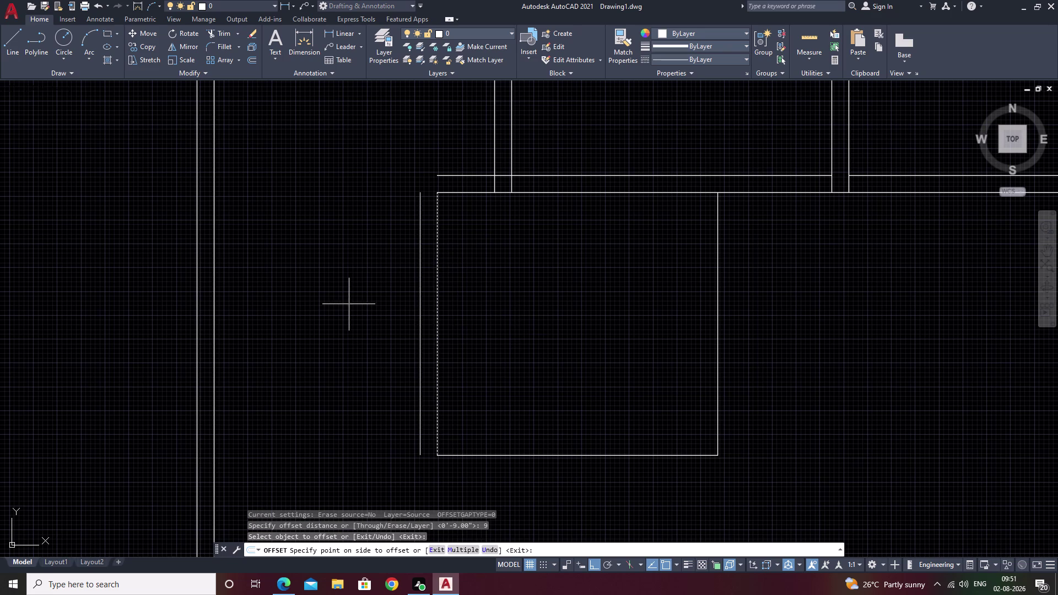
click(323, 302)
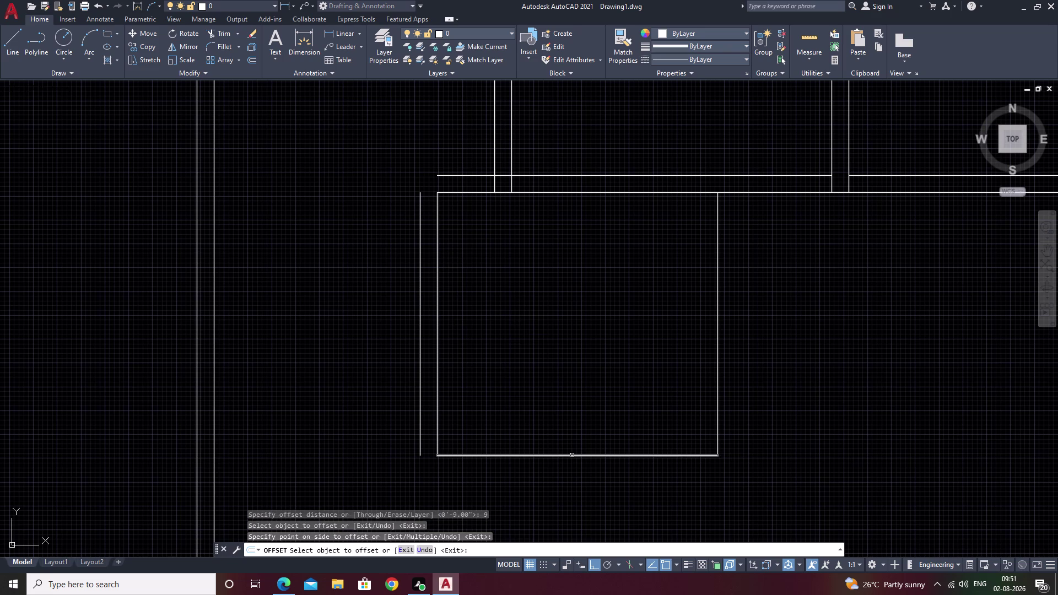
double_click(572, 455)
click(571, 477)
Offset the room's right edge 9 inches outward as well.
double_click(718, 390)
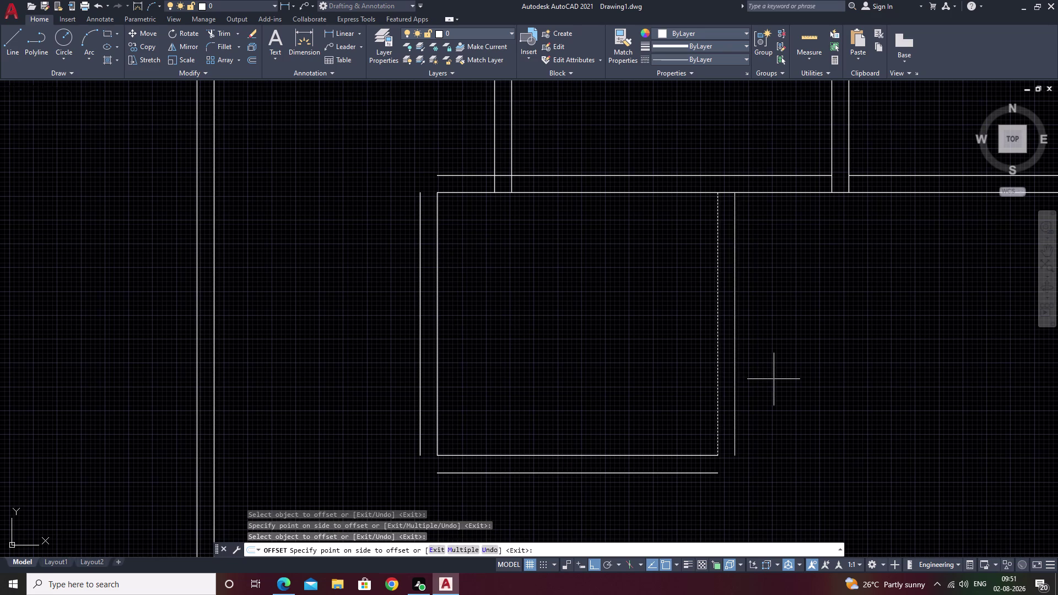
key(Escape)
key(space)
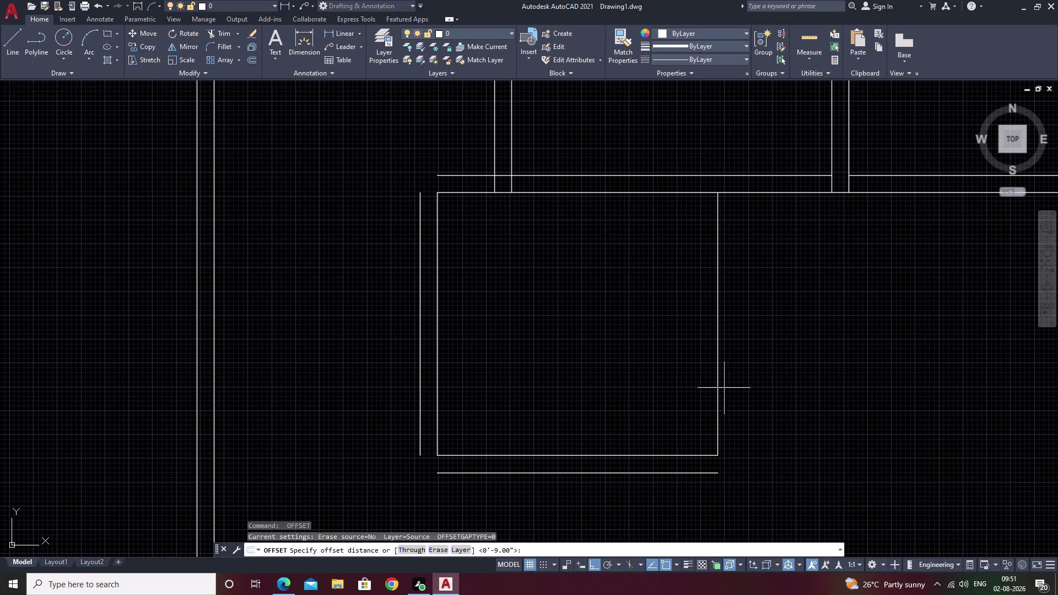
key(space)
click(718, 386)
click(763, 379)
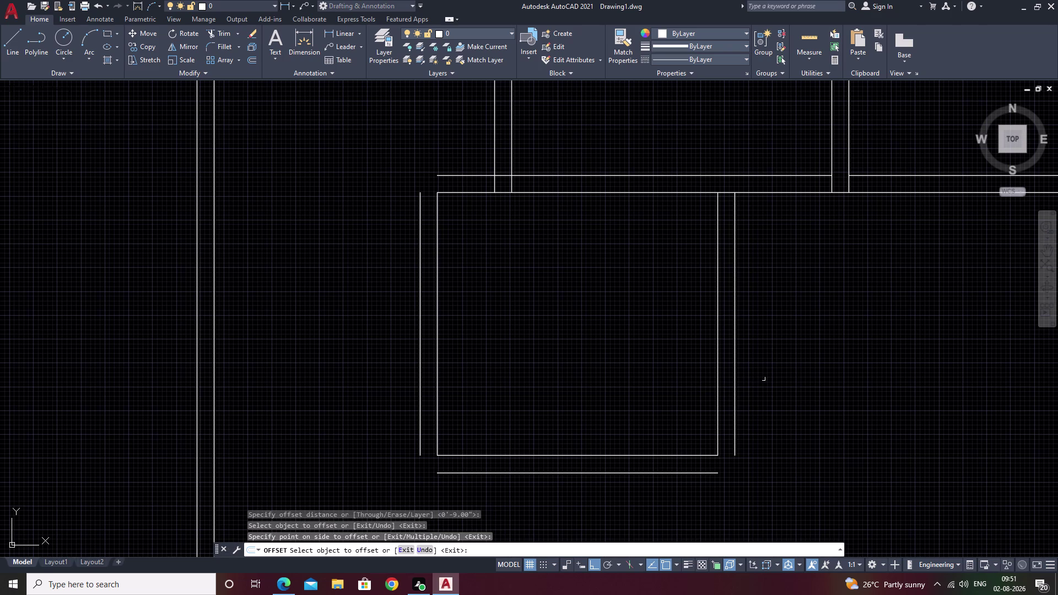
key(Escape)
text(f)
key(space)
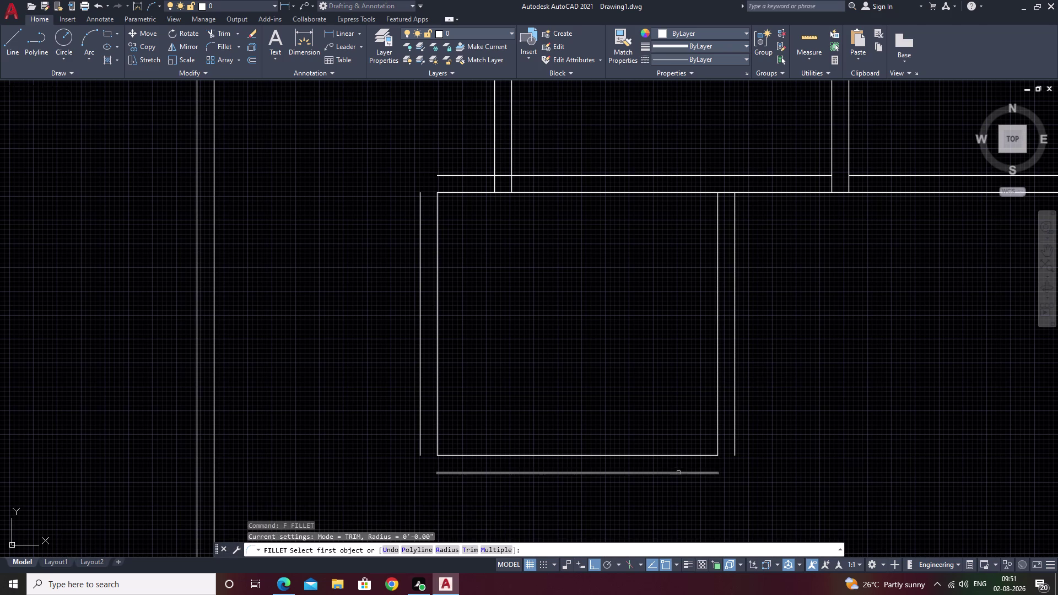
click(679, 475)
click(733, 442)
key(space)
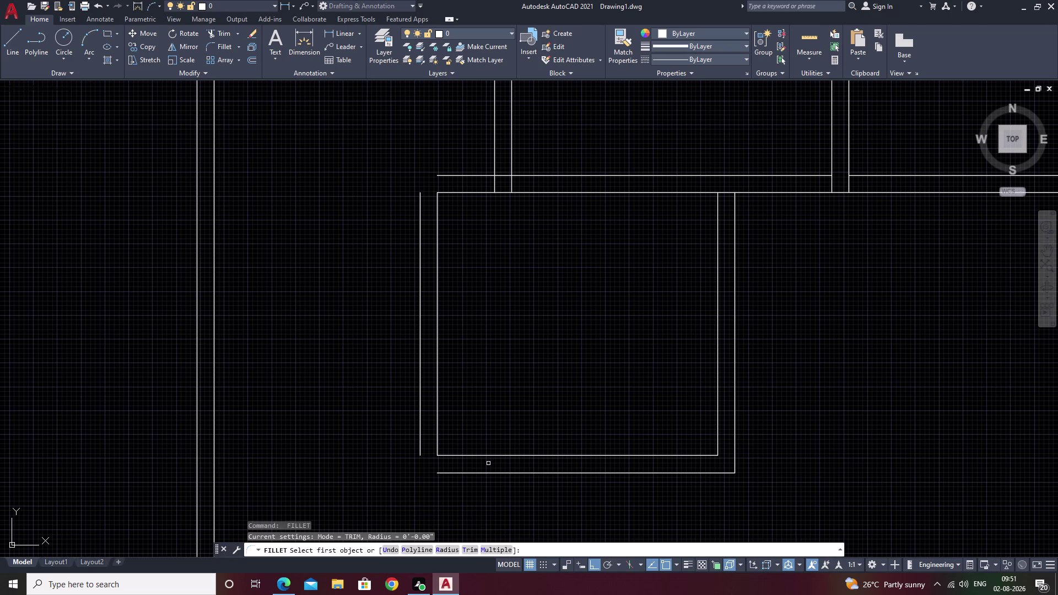
click(484, 474)
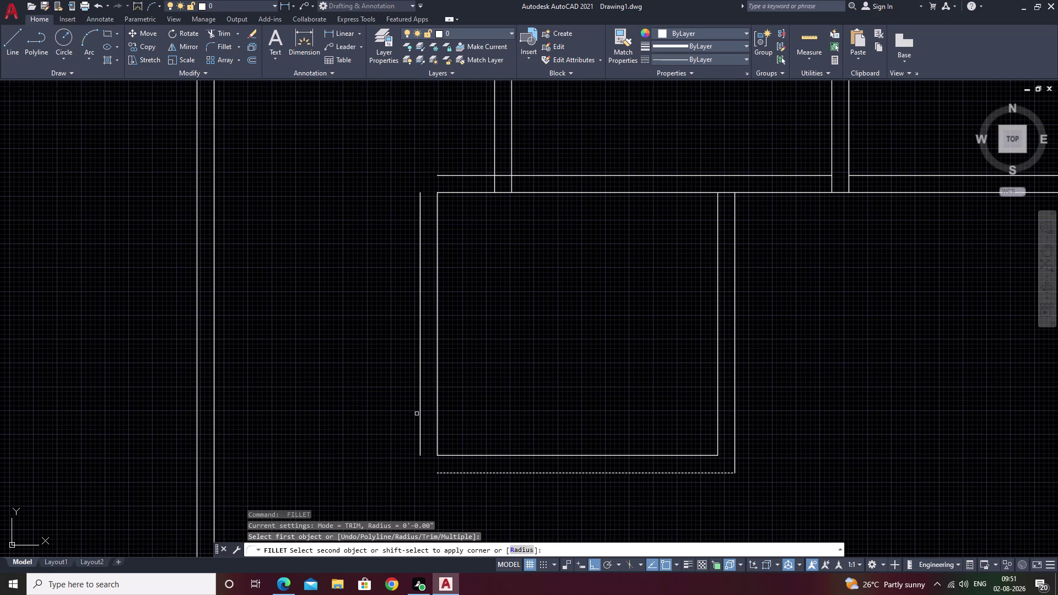
click(420, 410)
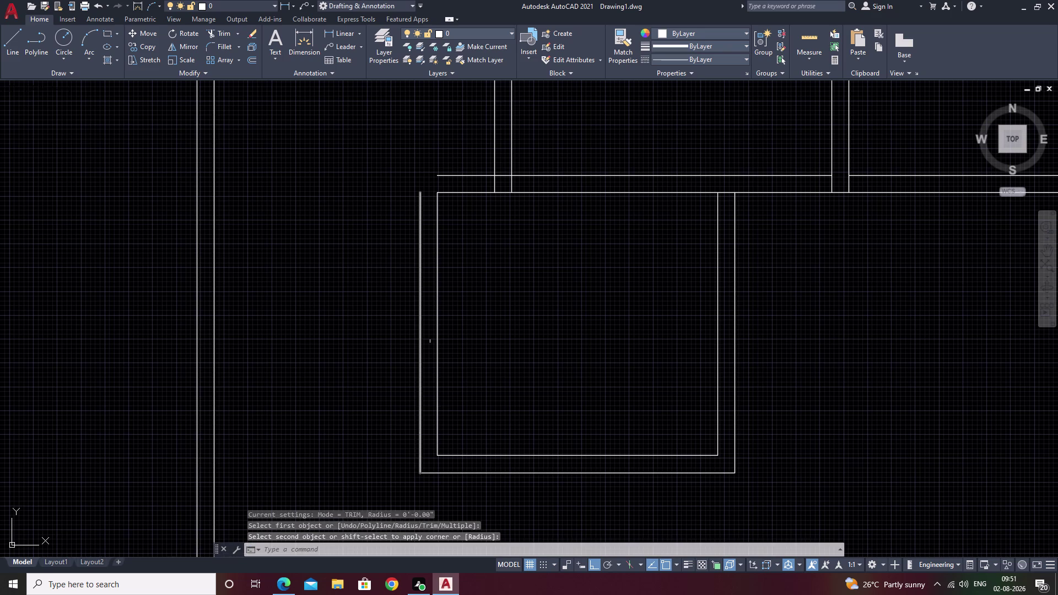
key(space)
click(448, 176)
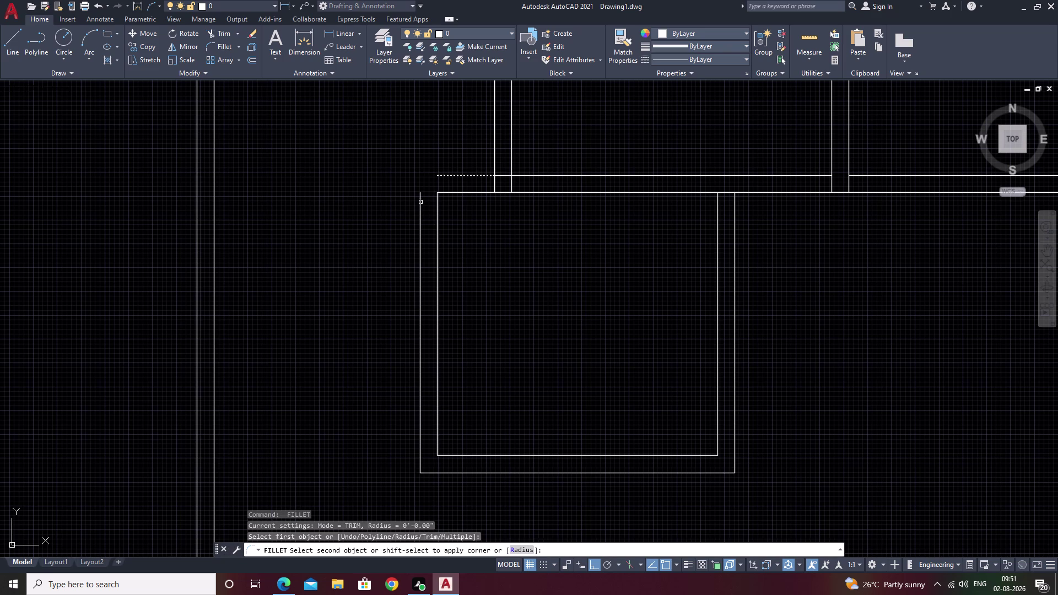
click(416, 207)
click(419, 206)
scroll(down, 3)
key(Escape)
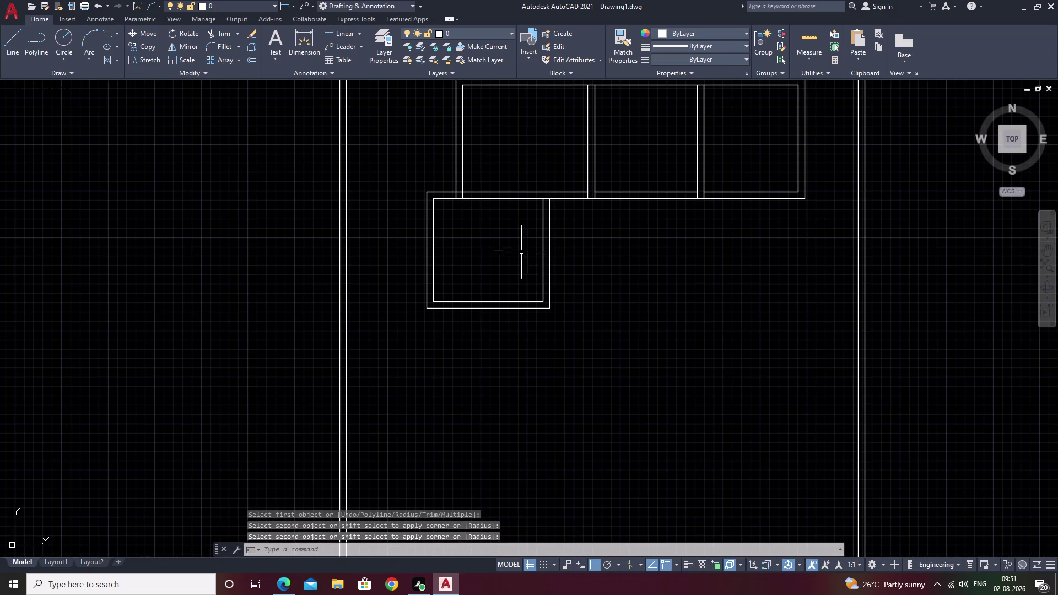
scroll(up, 3)
middle_drag(432, 310, 642, 278)
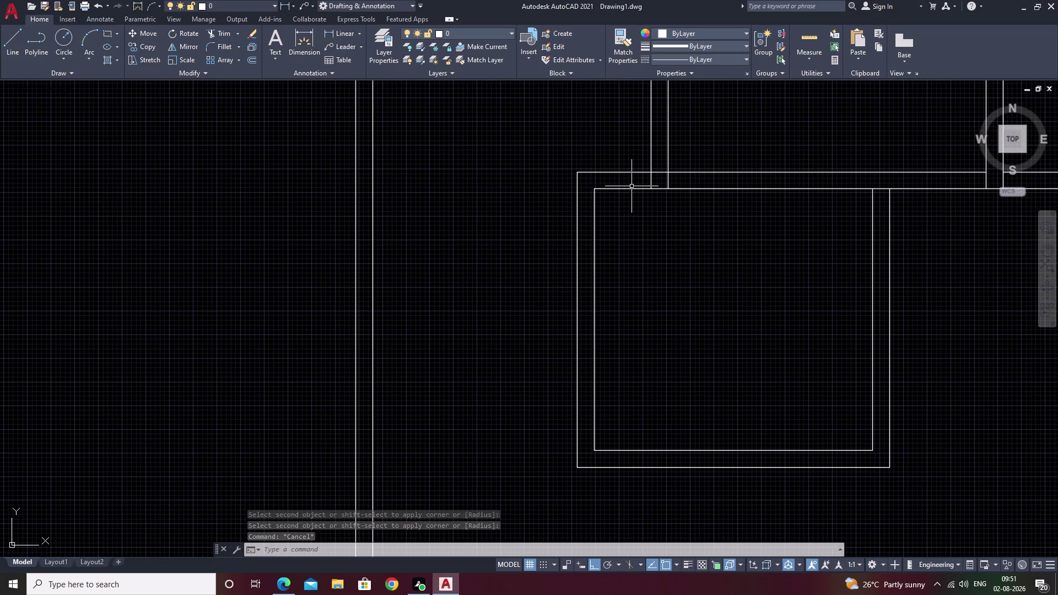
click(336, 29)
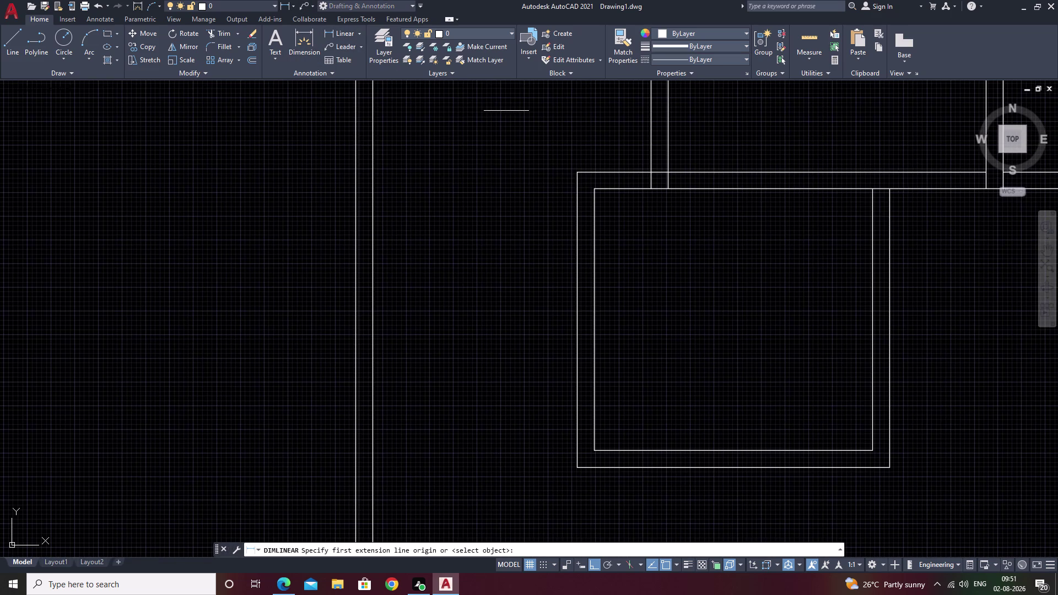
click(577, 173)
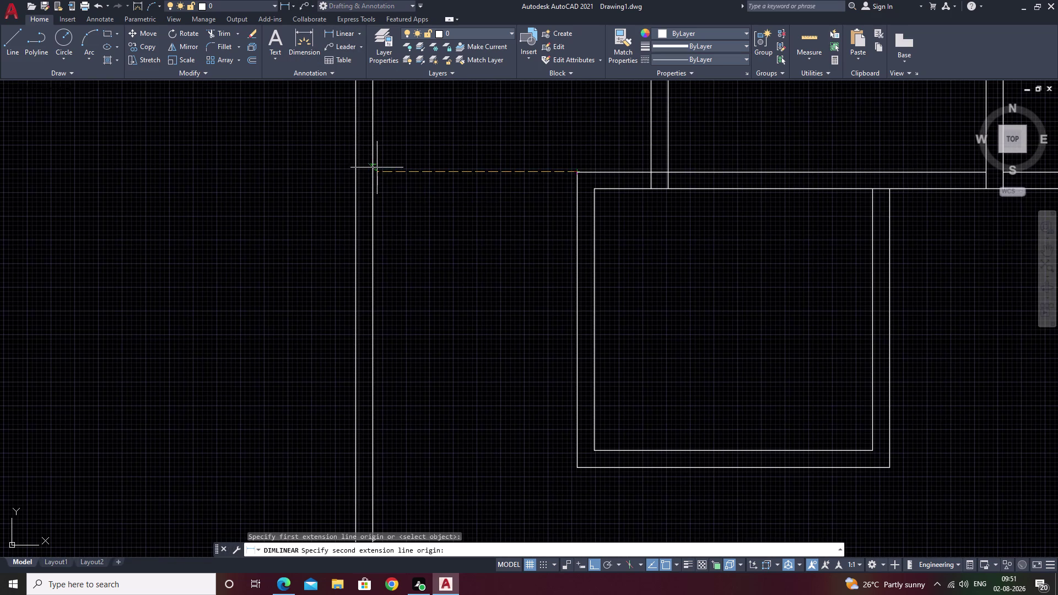
double_click(374, 171)
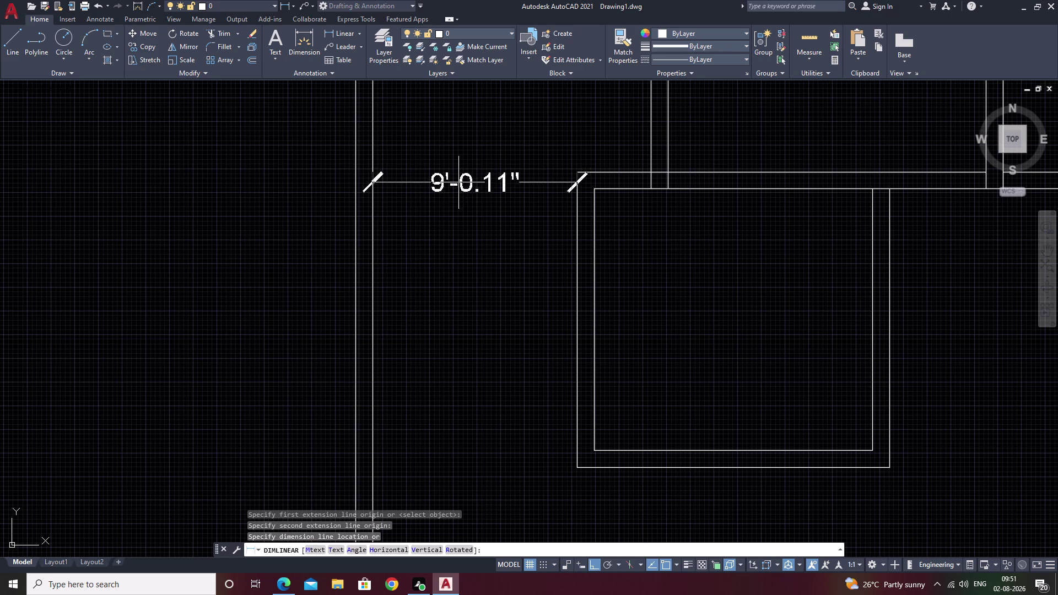
key(Escape)
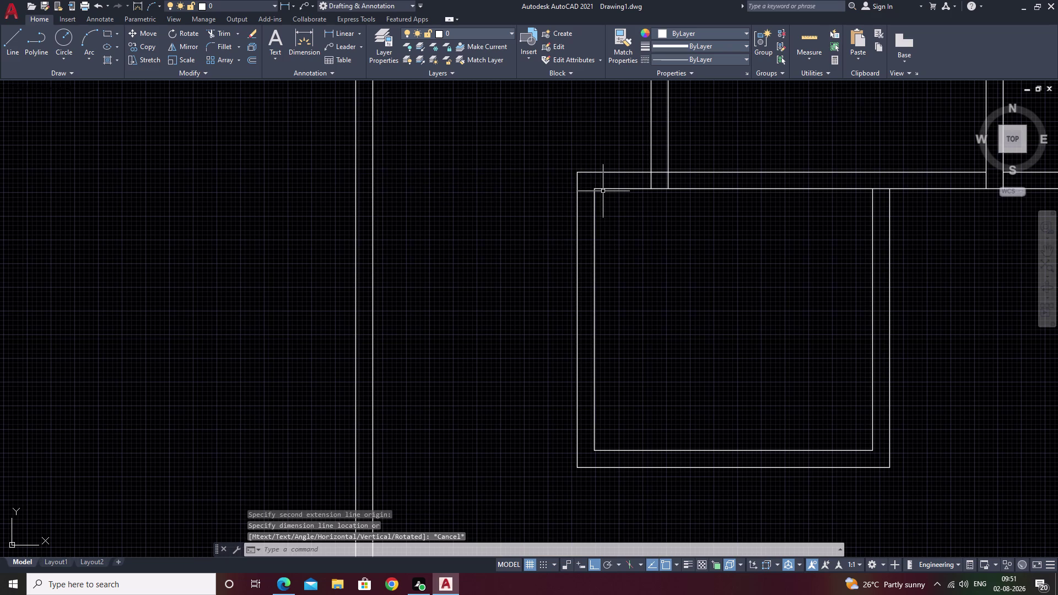
click(352, 33)
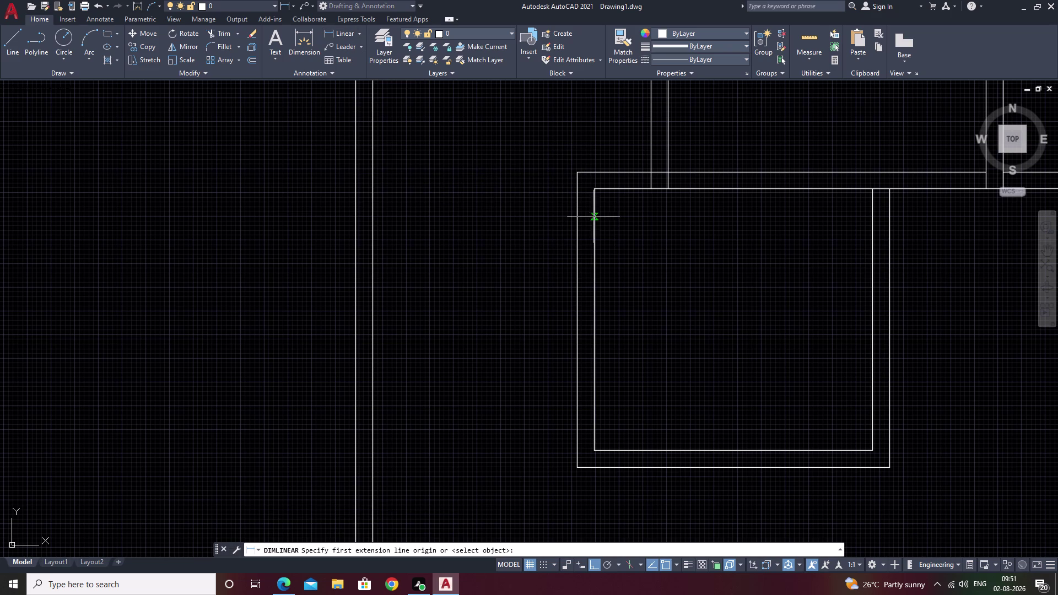
click(595, 191)
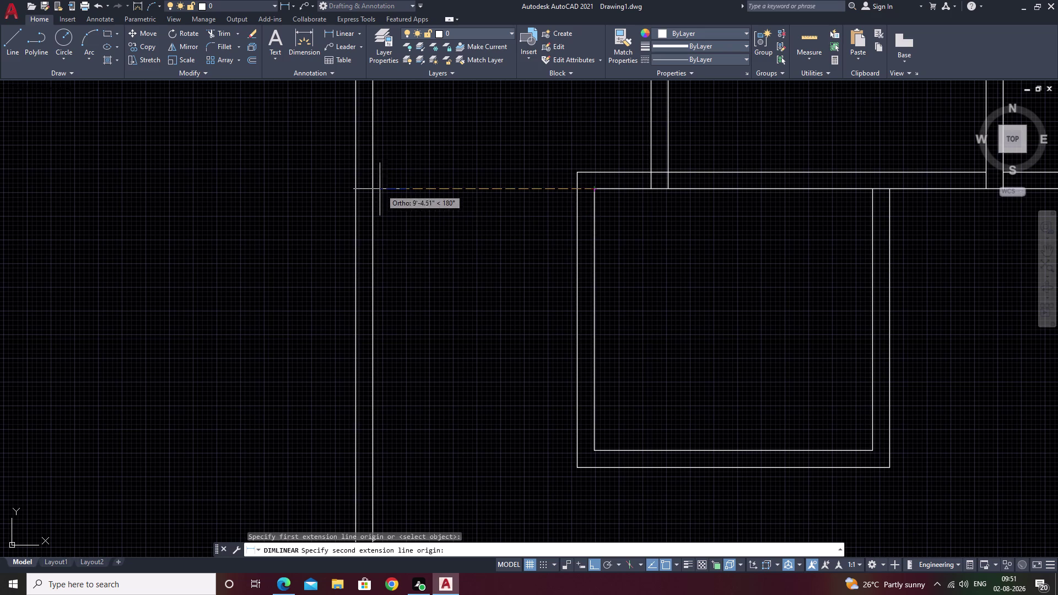
click(375, 188)
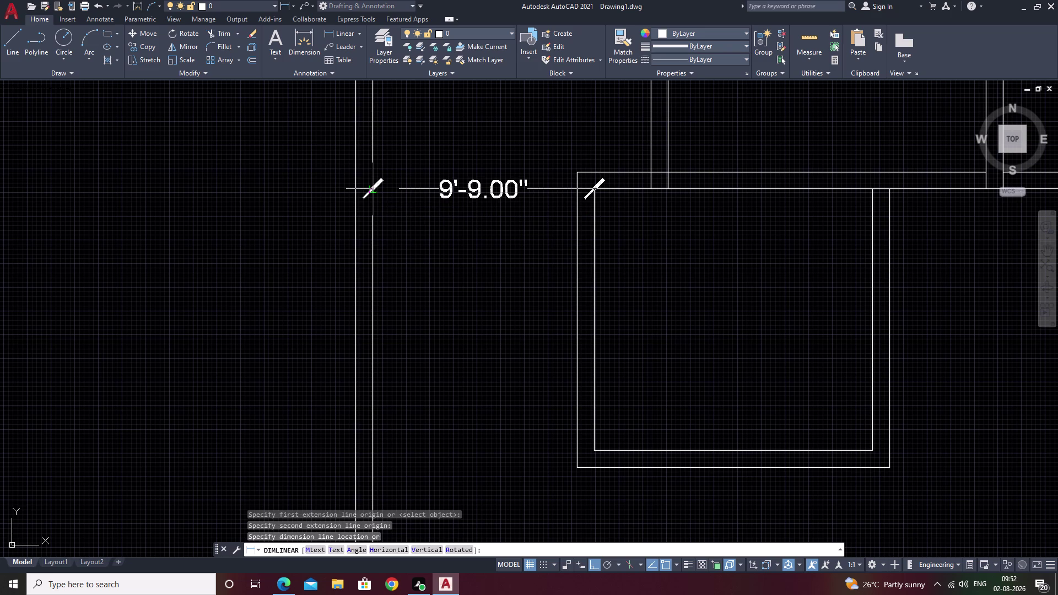
key(Escape)
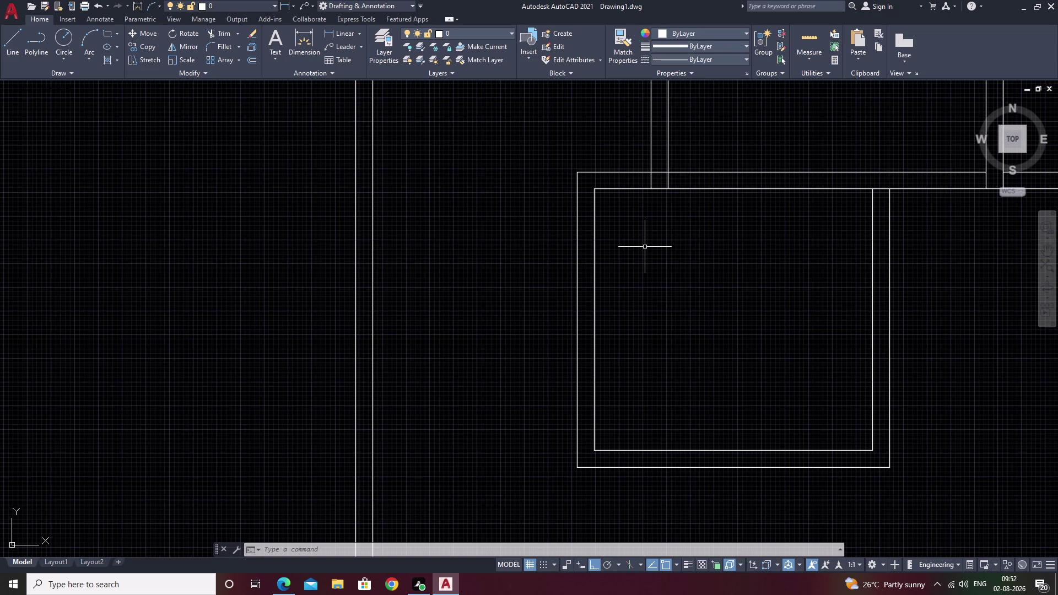
scroll(up, 3)
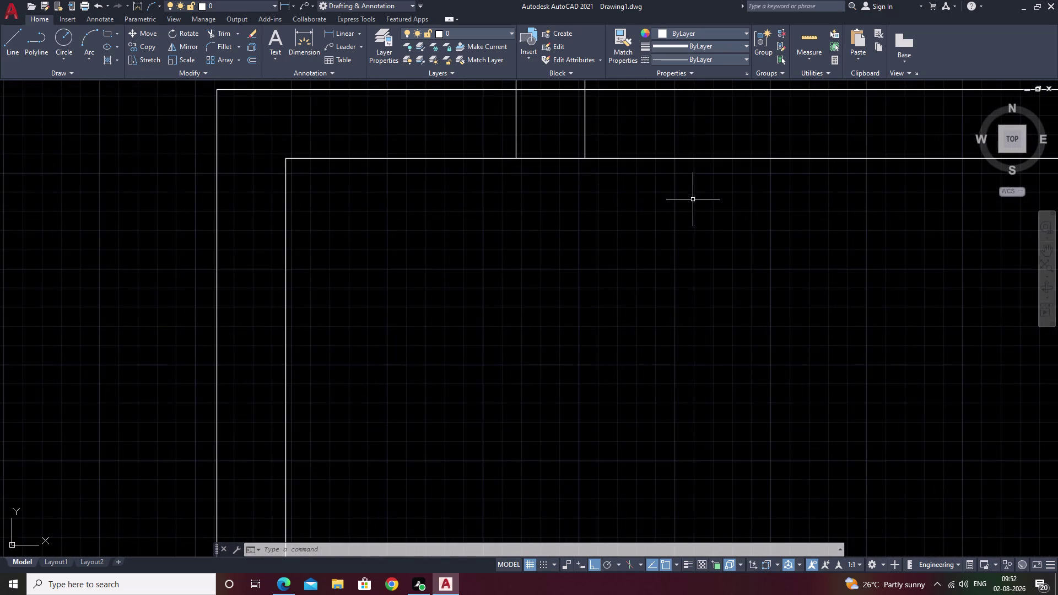
scroll(down, 3)
middle_drag(594, 264, 755, 295)
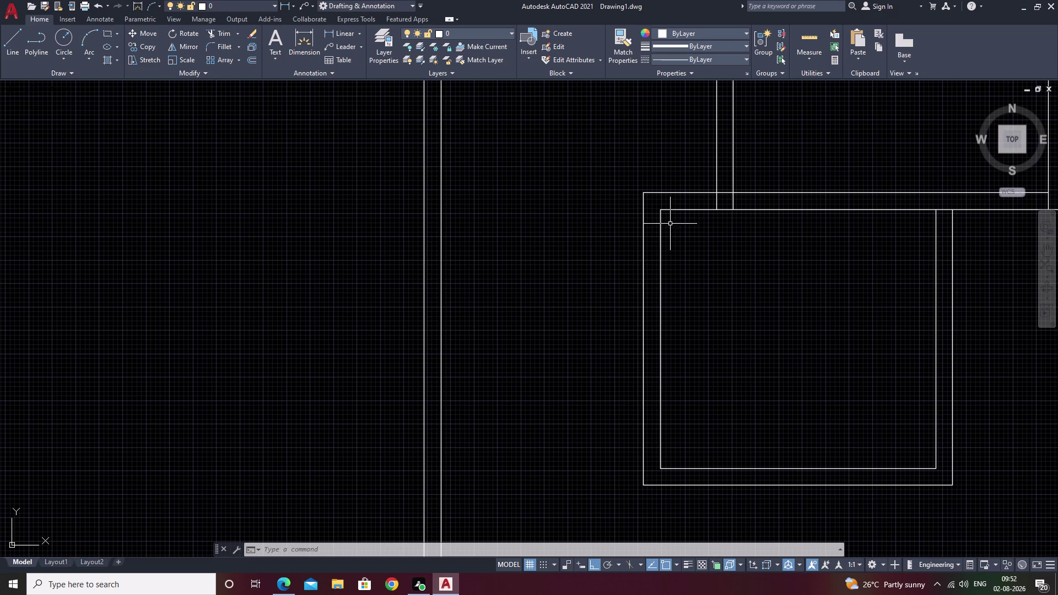
middle_drag(813, 267, 704, 278)
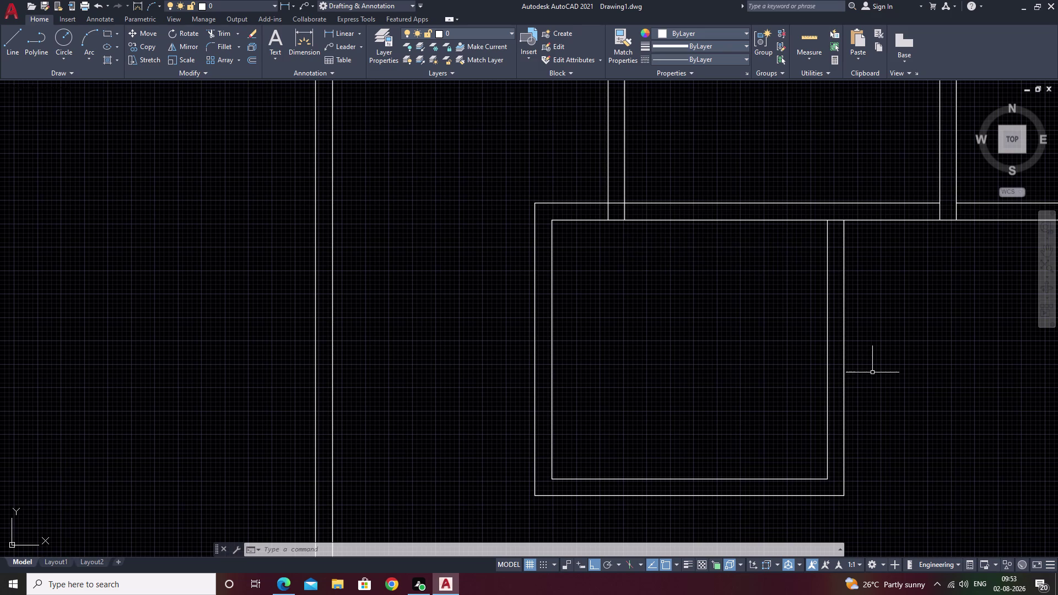
scroll(up, 3)
scroll(down, 3)
middle_drag(691, 294, 911, 339)
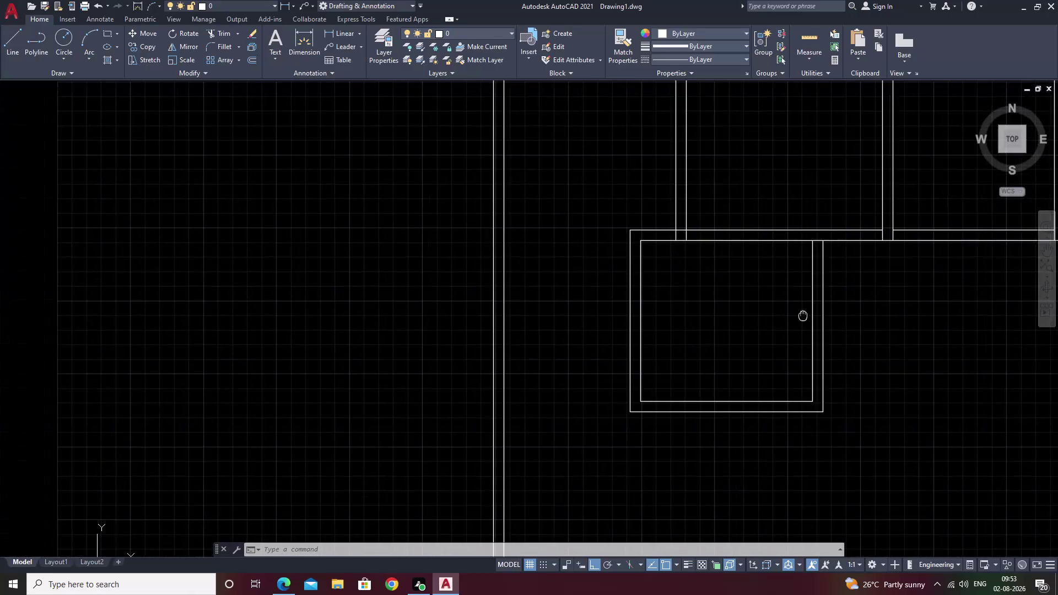
scroll(up, 3)
scroll(down, 3)
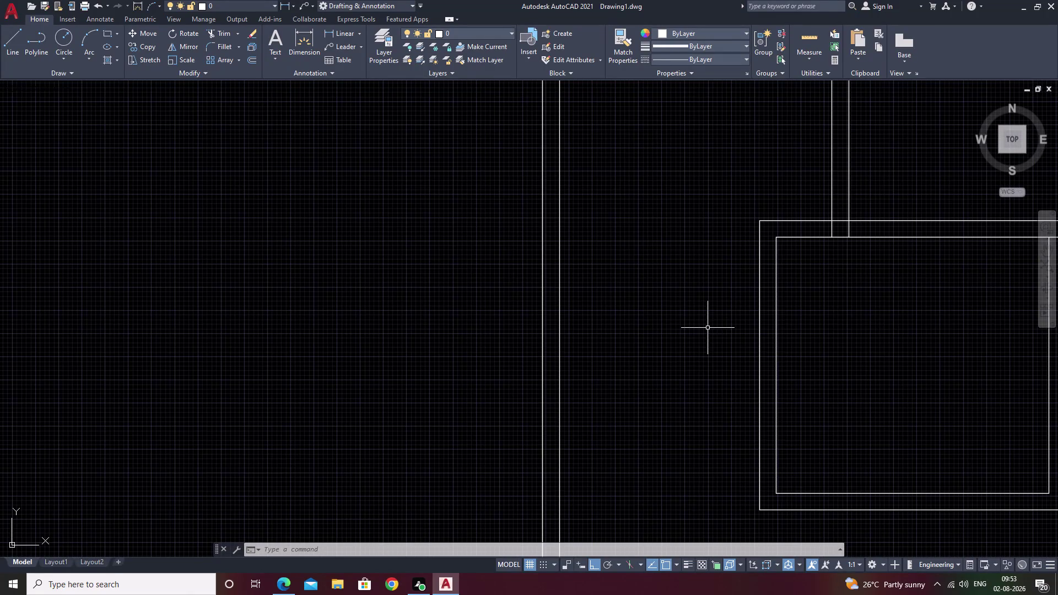
middle_drag(789, 315, 660, 330)
scroll(down, 3)
middle_drag(767, 347, 584, 349)
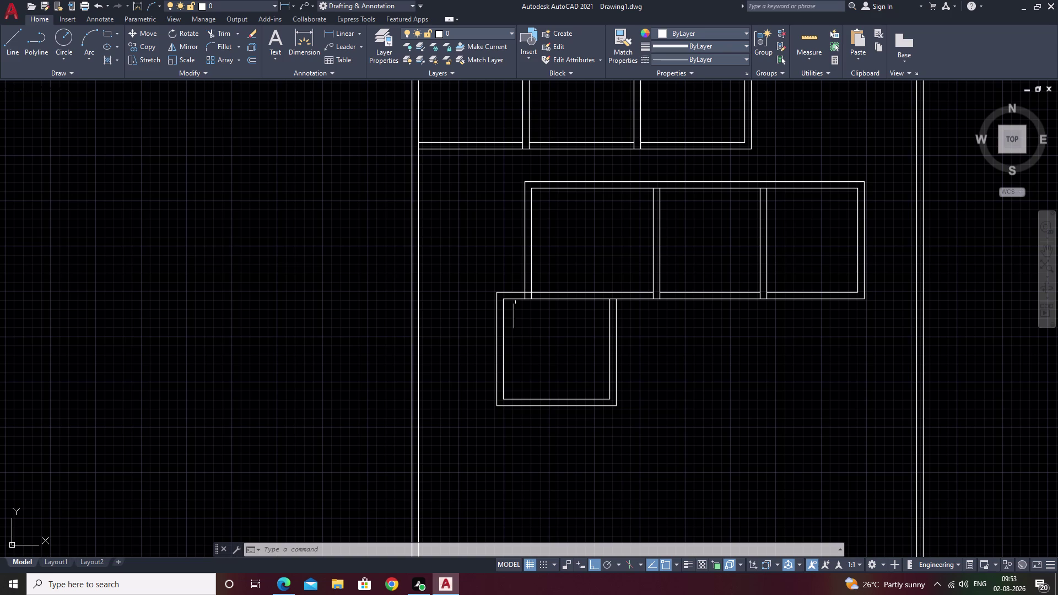
text(l)
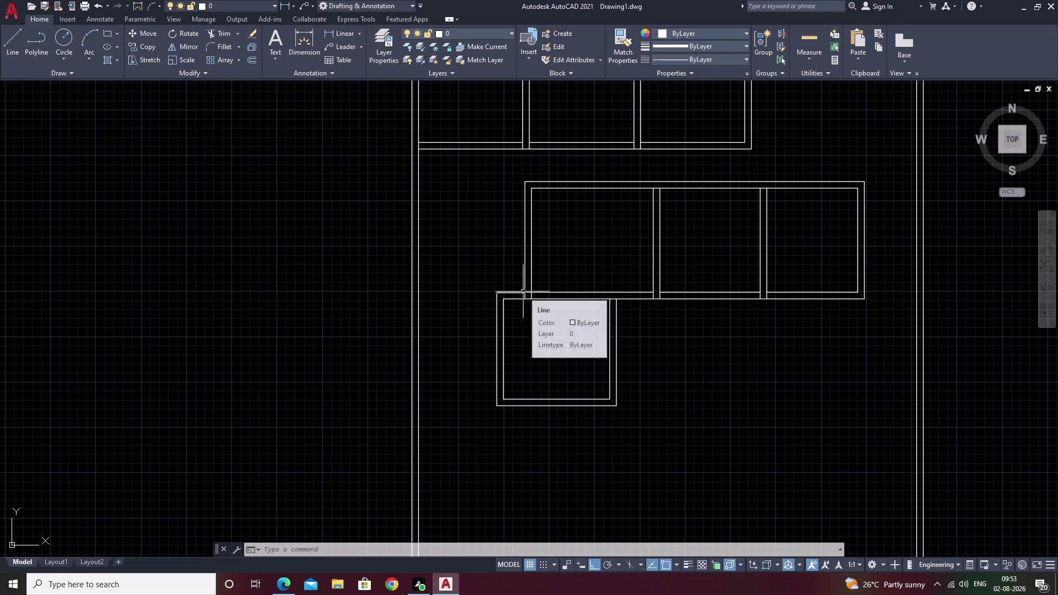
Draw a short line from the room's outer corner to the partition wall line.
key(space)
key(Escape)
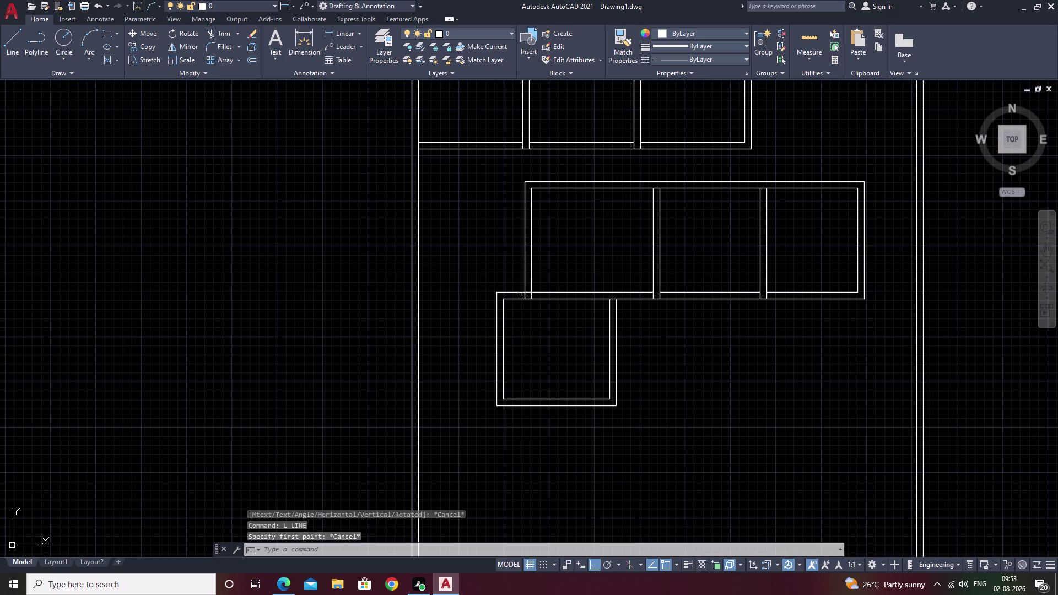
text(l)
key(space)
scroll(up, 3)
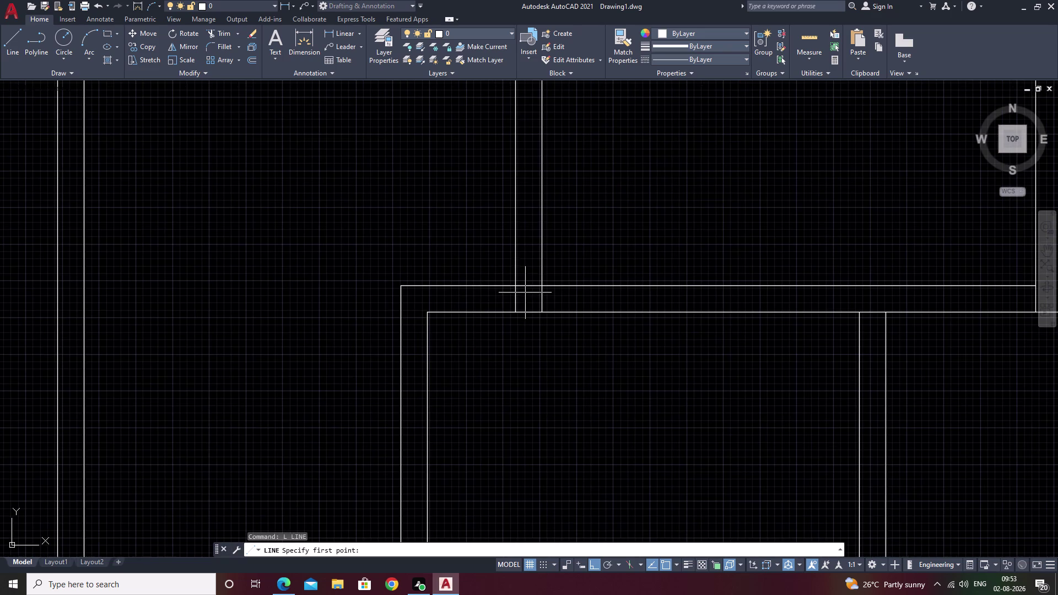
click(515, 284)
click(401, 286)
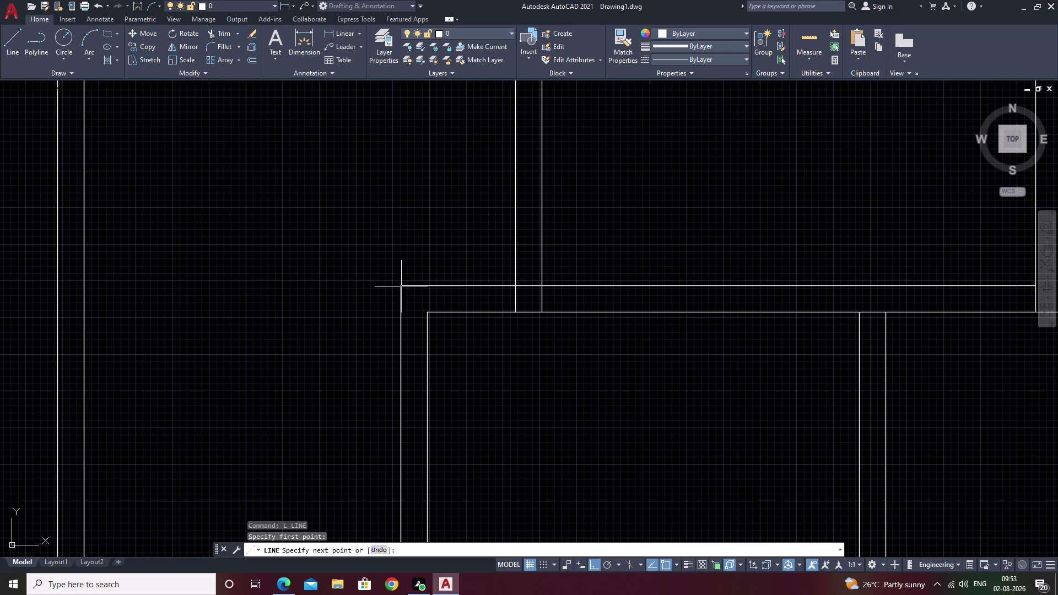
click(521, 285)
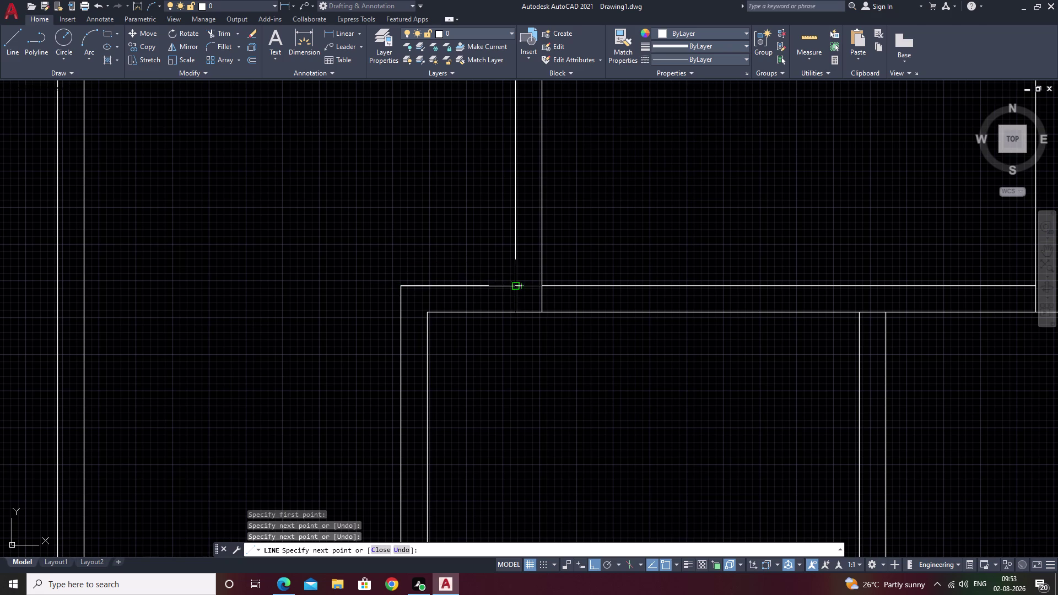
key(Escape)
Redraw the corner-to-partition line along the room's top edge.
text(l)
key(space)
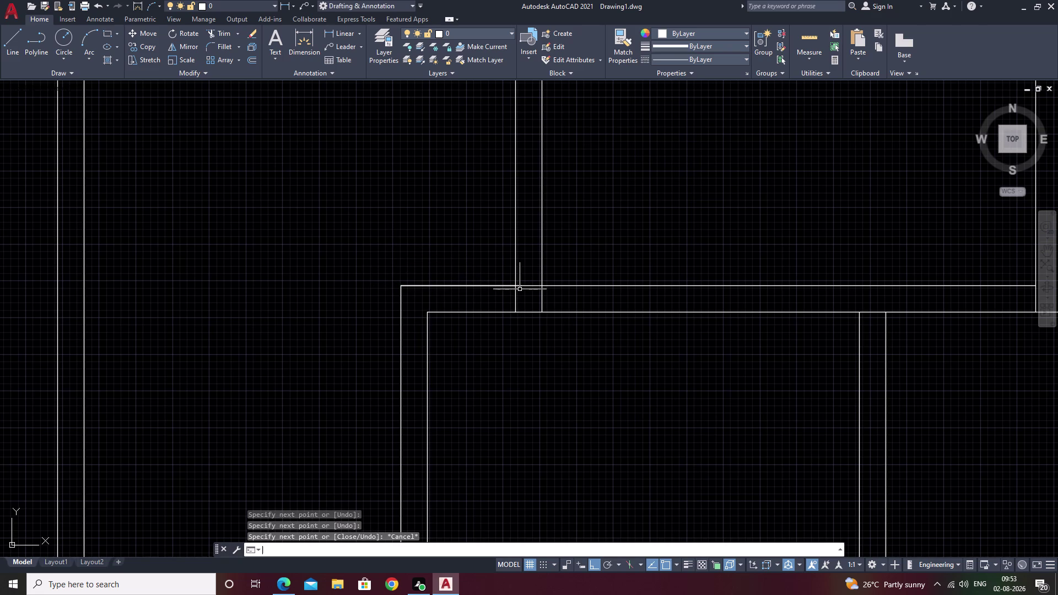
click(516, 286)
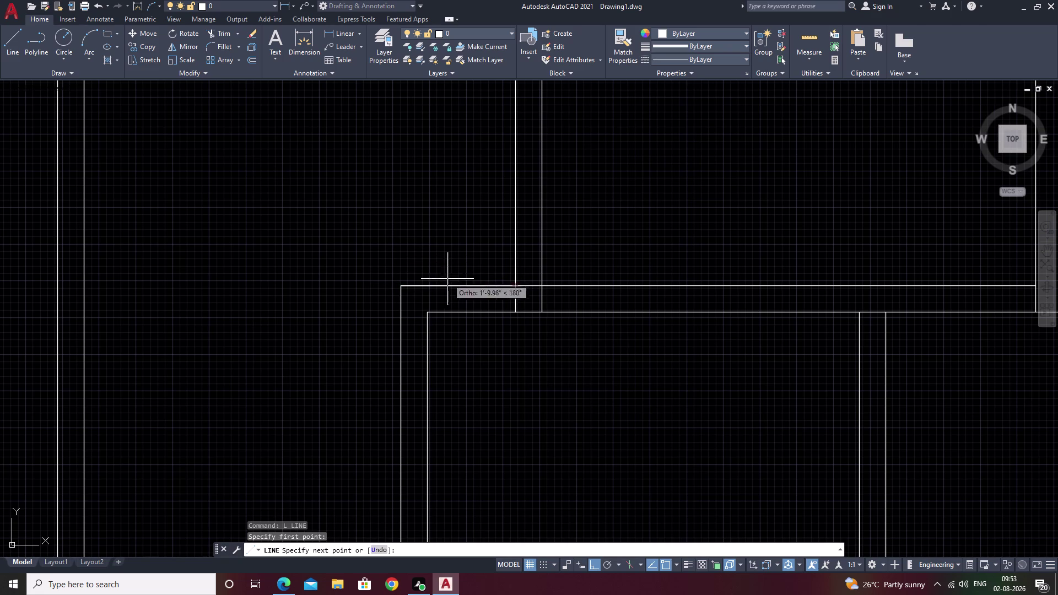
click(401, 285)
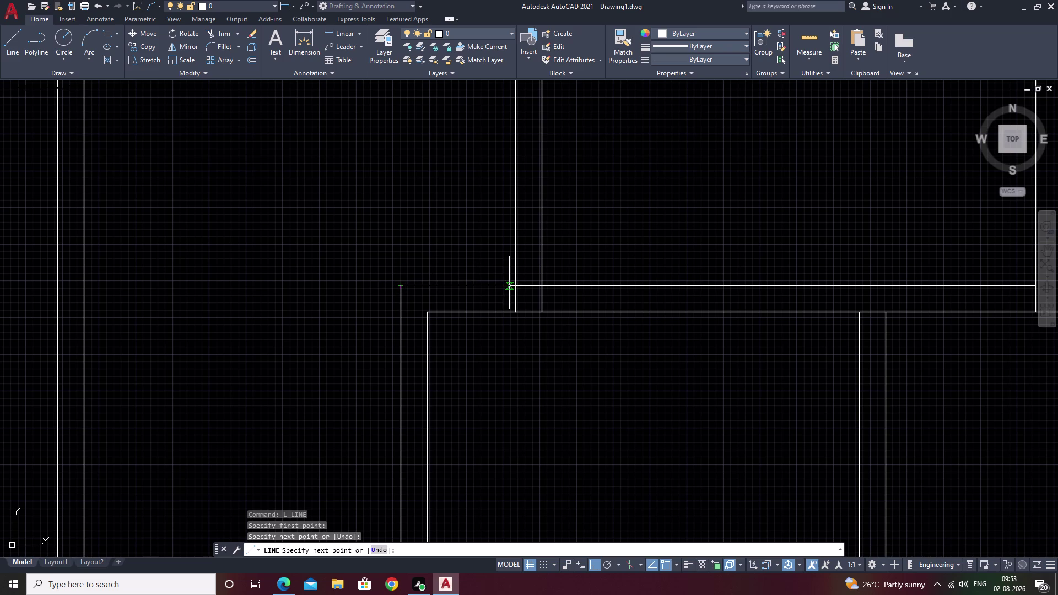
click(515, 288)
key(Escape)
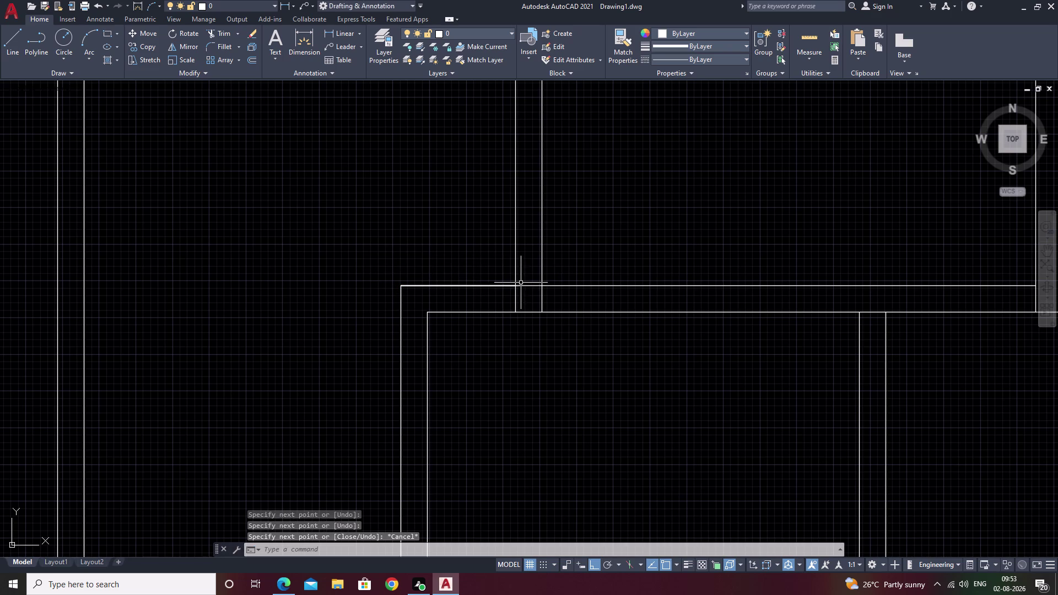
click(343, 31)
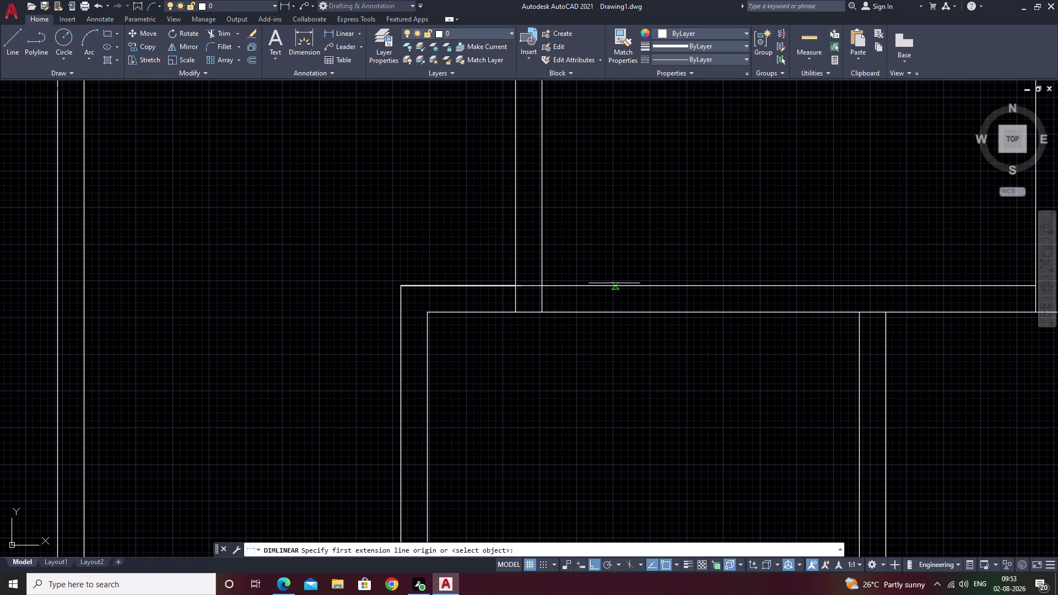
Place a 3'-3.00" linear dimension across the wall junction above the room edge.
click(513, 284)
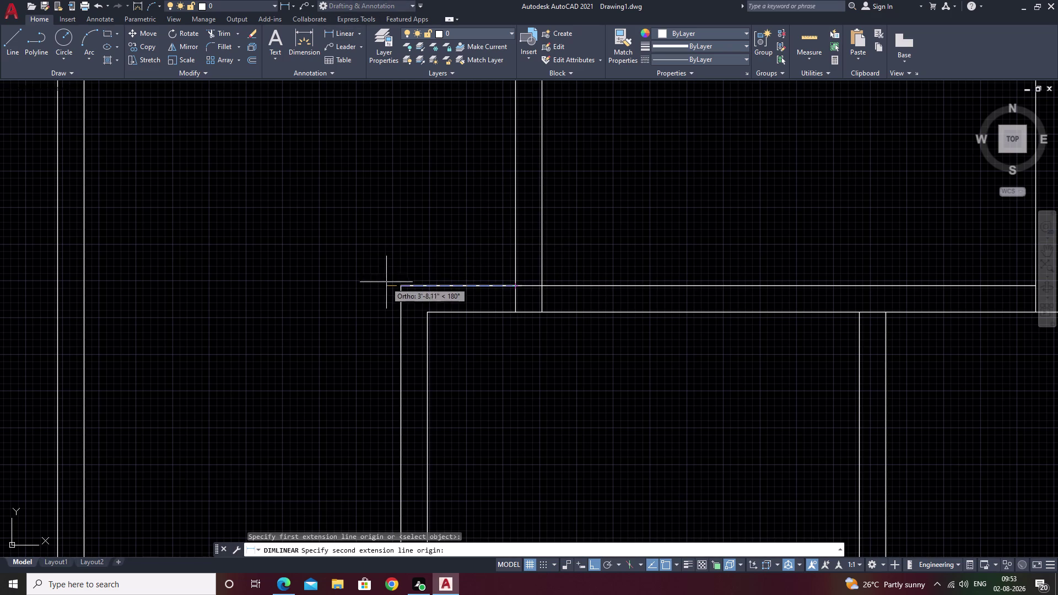
click(400, 284)
click(401, 257)
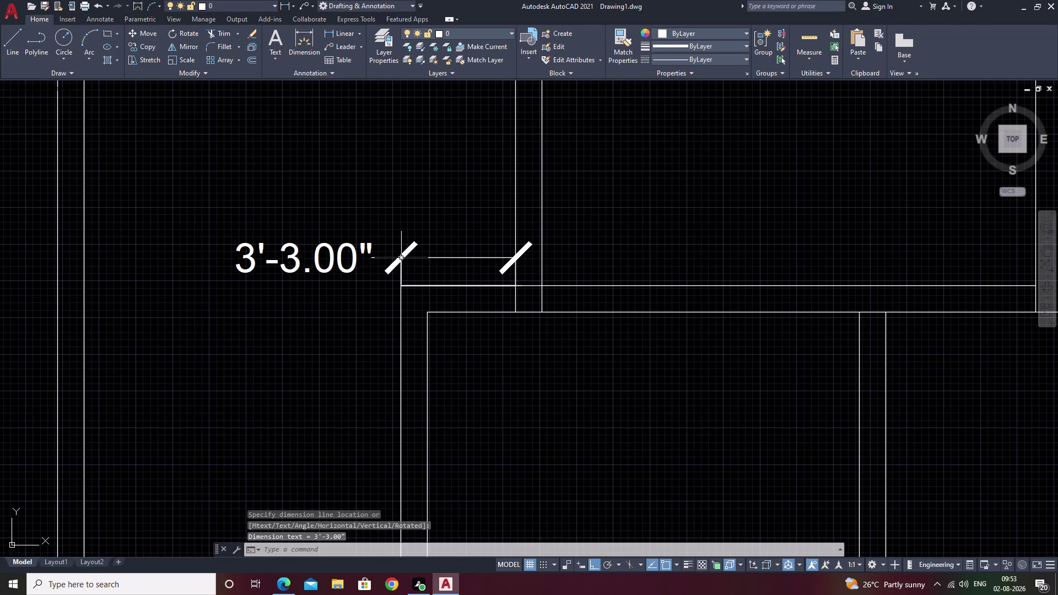
key(Escape)
Undo the dimension and the short line along the room edge.
drag(482, 241, 418, 284)
click(422, 282)
key(Escape)
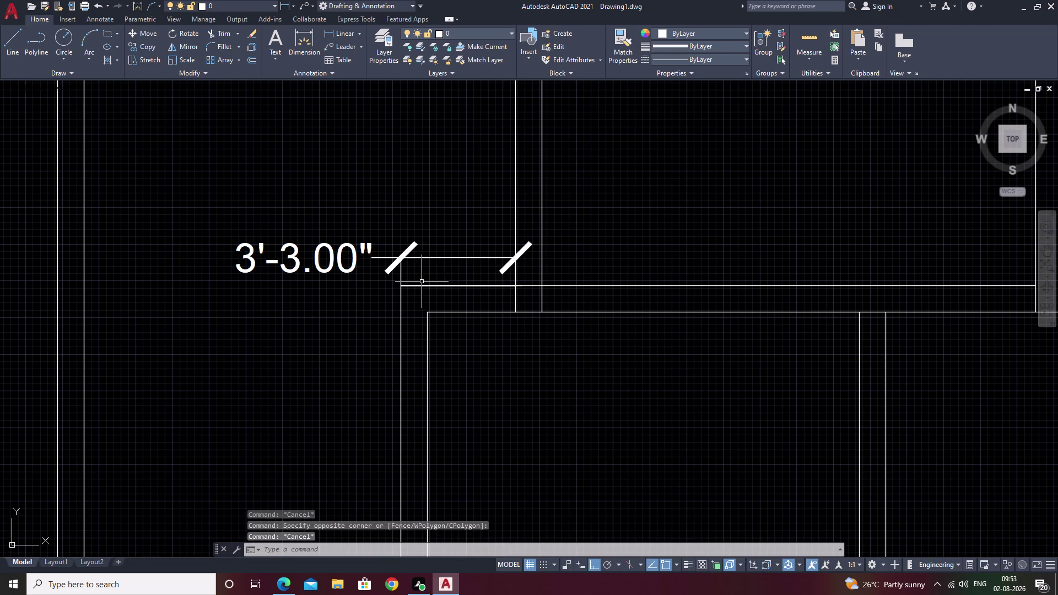
key(Escape)
key(ctrl+z)
key(ctrl+z)
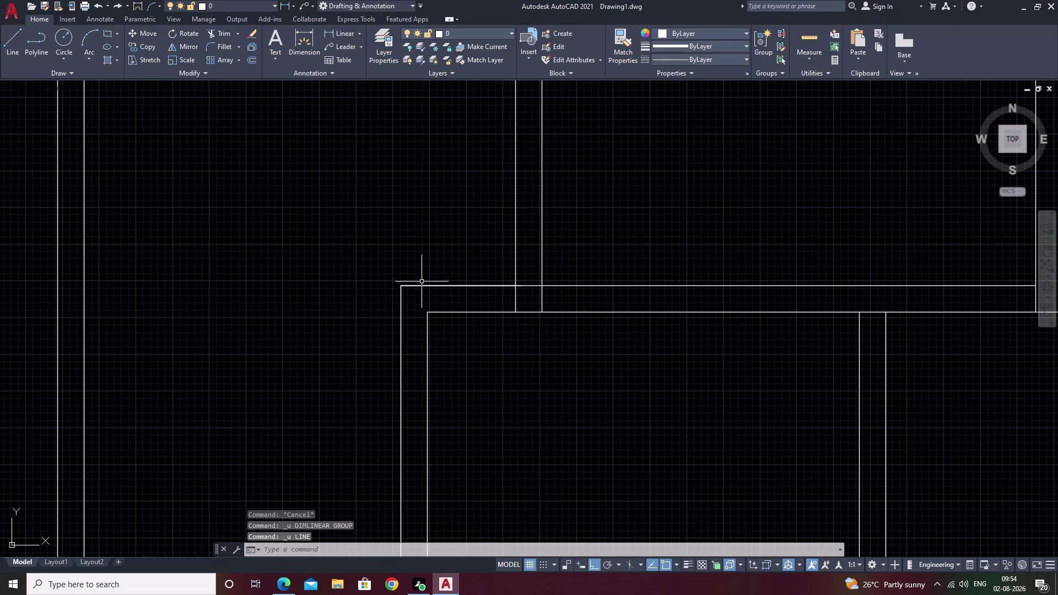
Undo the last seven operations.
key(ctrl+z)
key(ctrl+z)
key(ctrl+z)
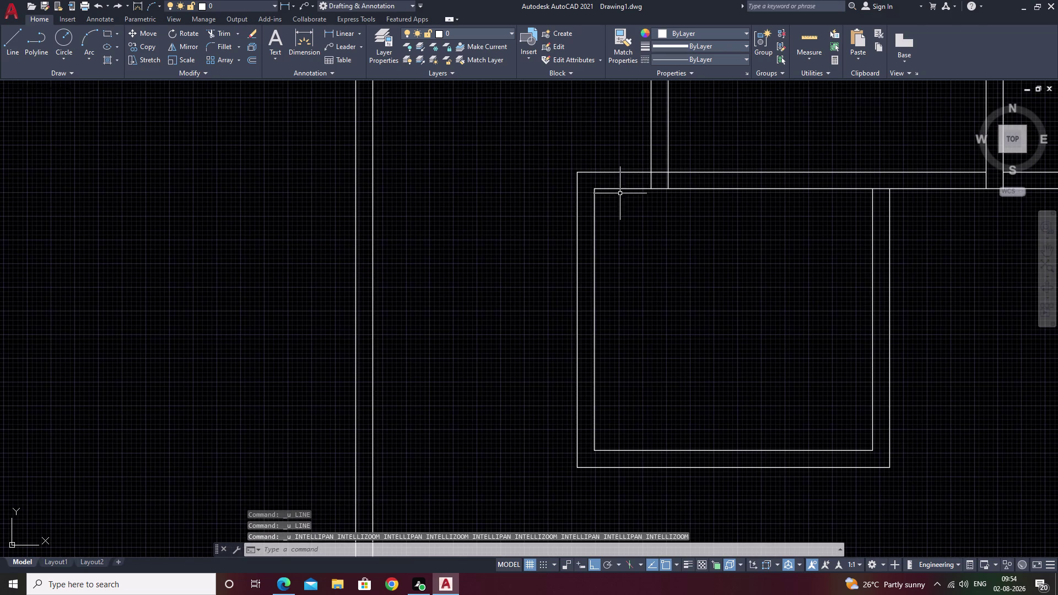
key(ctrl+z)
key(ctrl+z)
key(ctrl+z)
key(ctrl+z)
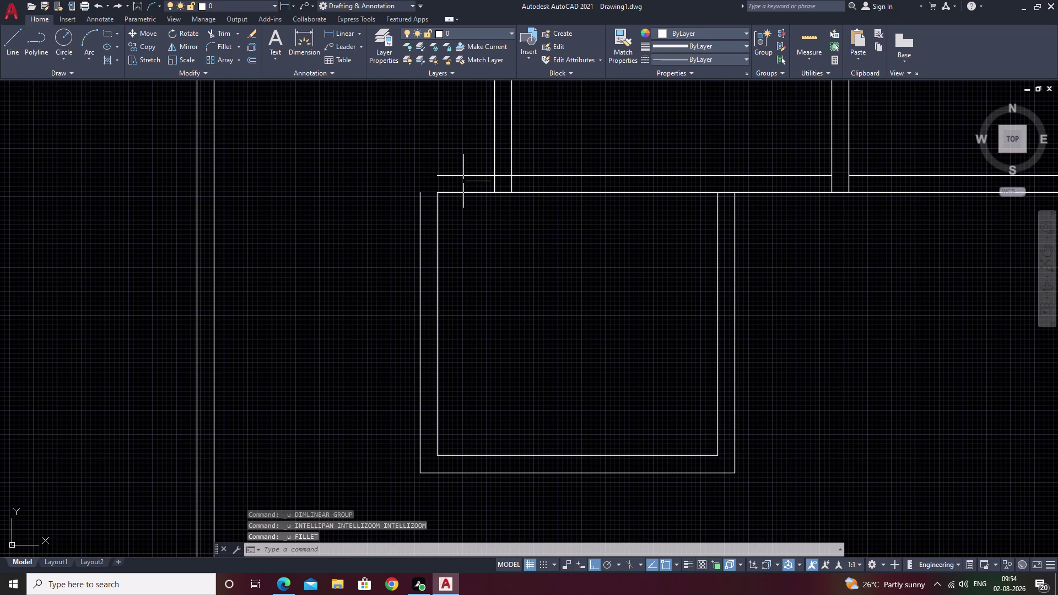
Erase the outer left, right and bottom wall lines and the short top segment.
click(462, 174)
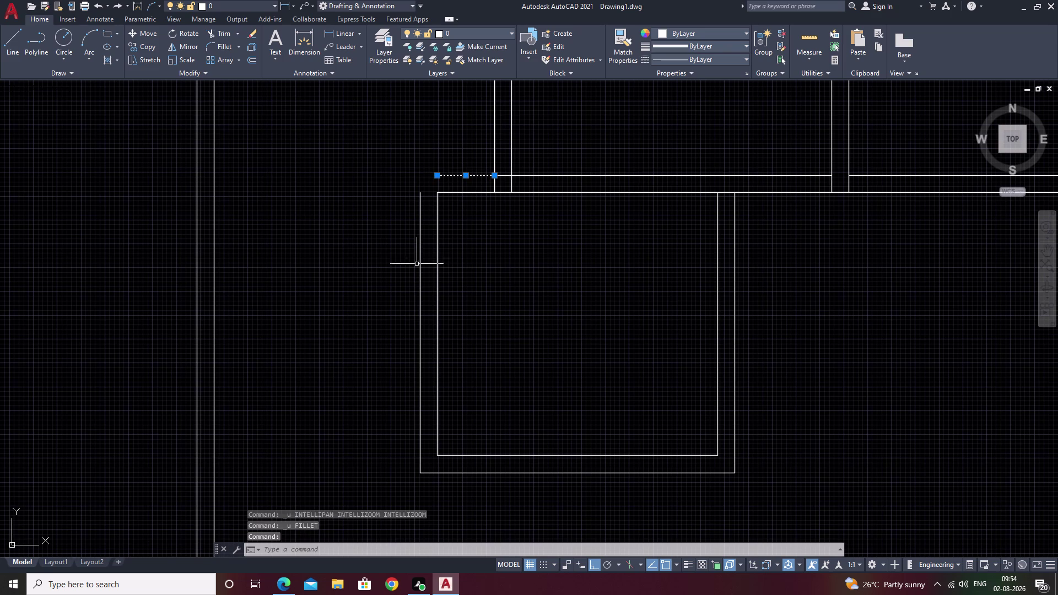
double_click(419, 260)
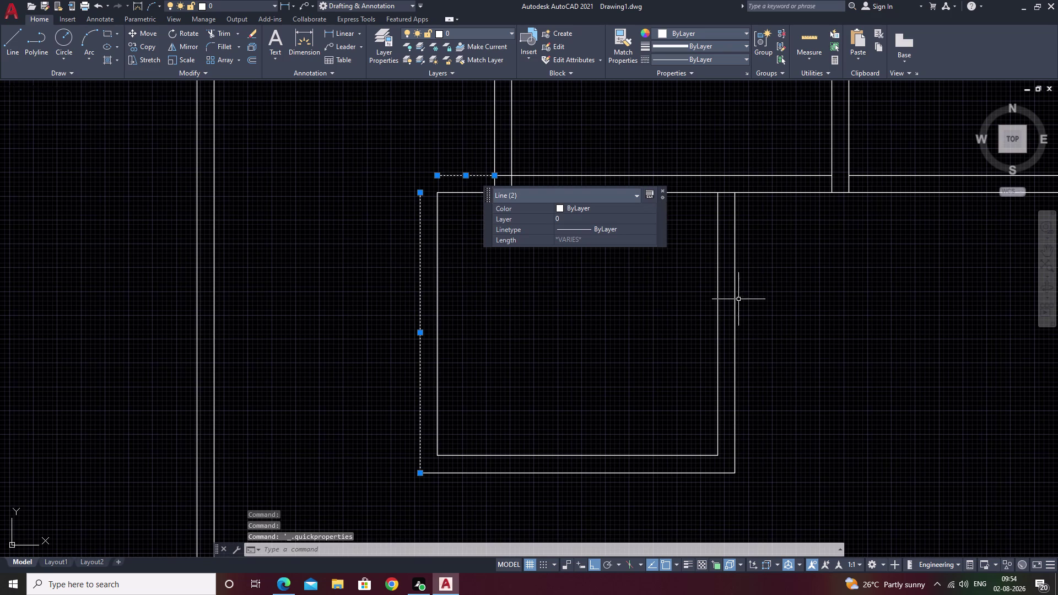
click(734, 301)
click(634, 474)
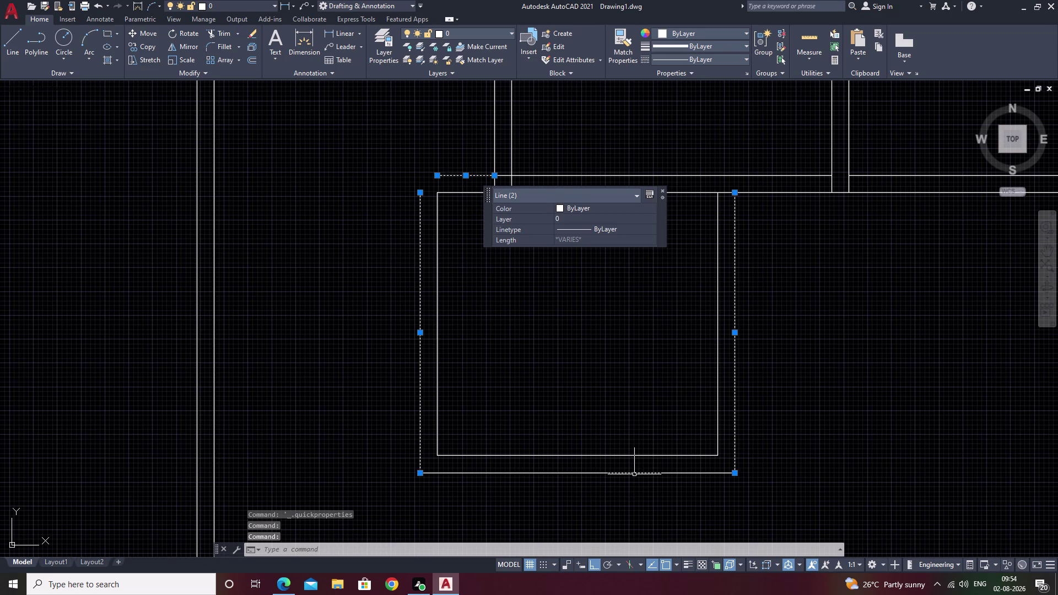
text(r)
key(space)
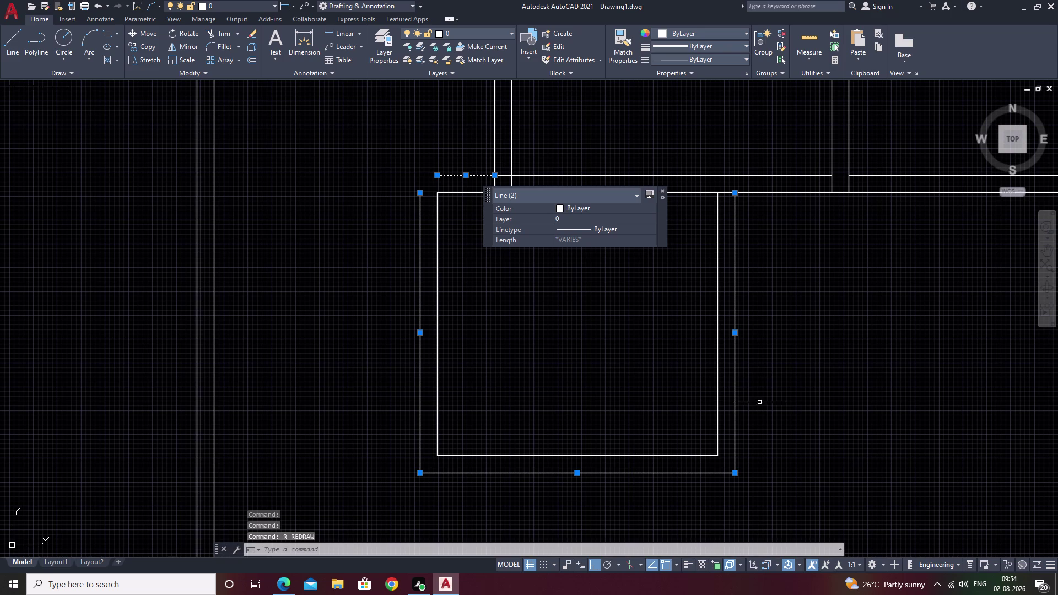
text(e)
key(space)
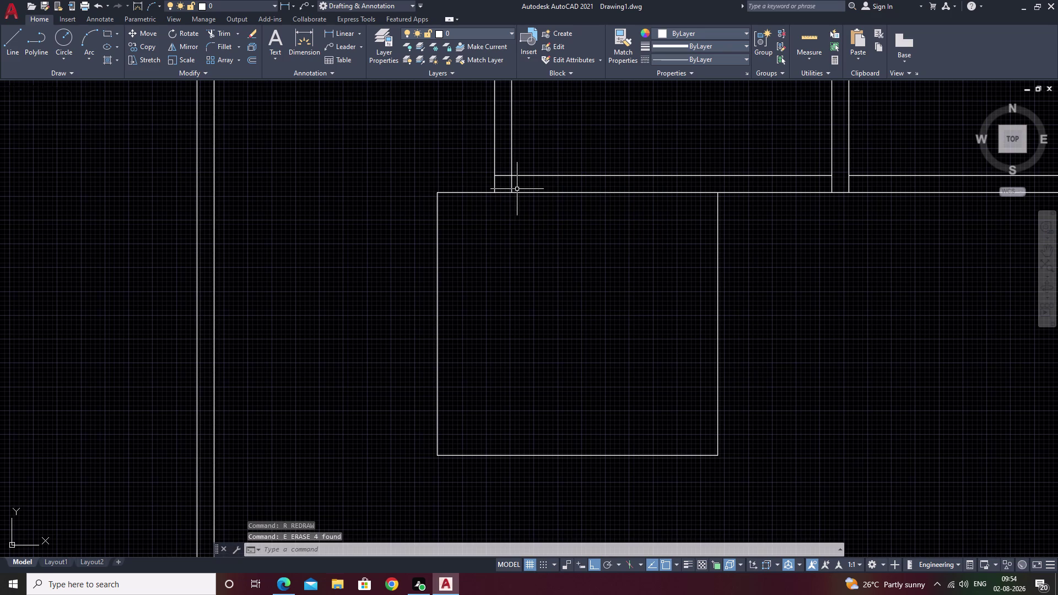
text(l)
key(space)
click(497, 177)
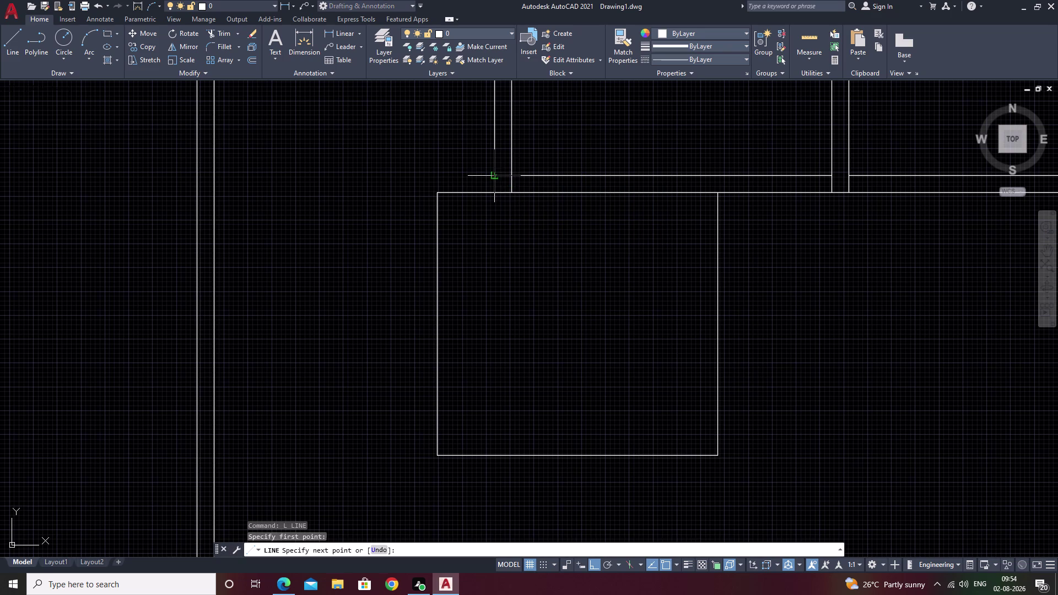
Draw a horizontal 2'6" line leftward from the upper wall's left end.
key(F8)
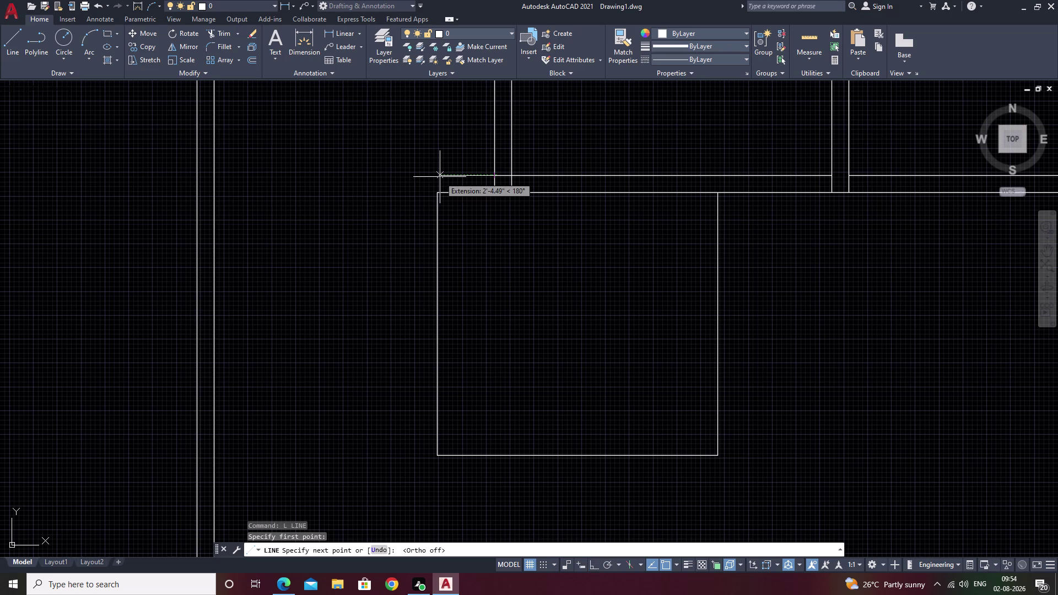
key(1)
key(BackSpace)
key(2)
key(apostrophe)
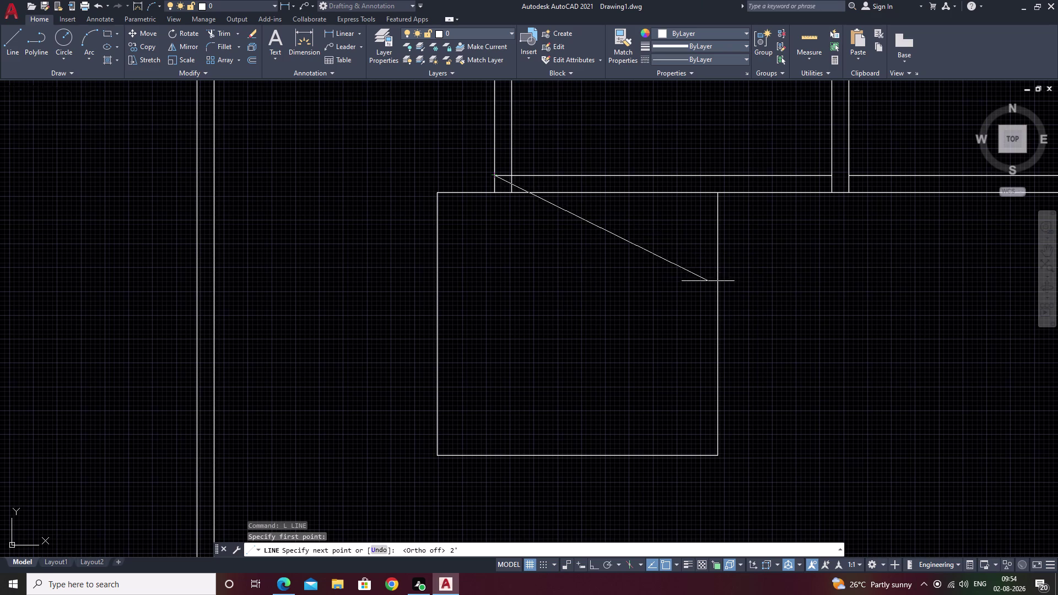
key(F8)
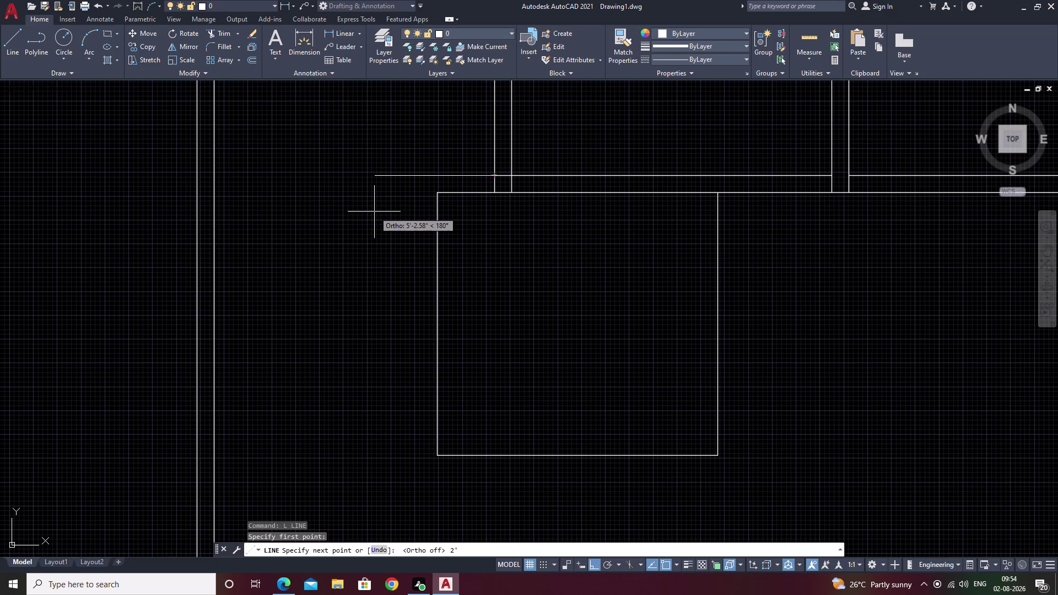
key(2)
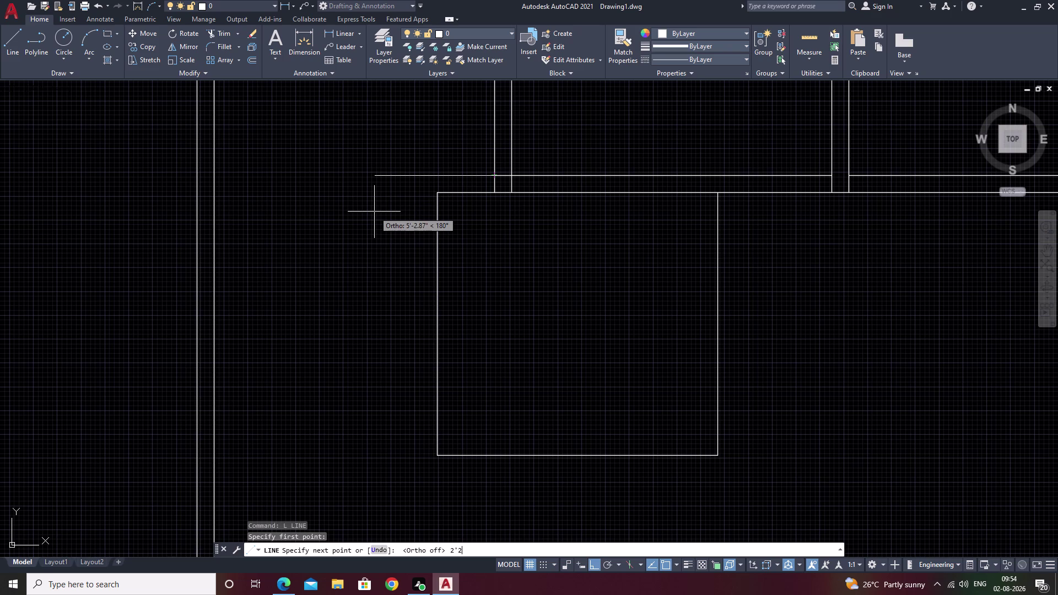
text('6)
key(BackSpace)
key(BackSpace)
key(BackSpace)
key(6)
key(shift+quotedbl)
key(space)
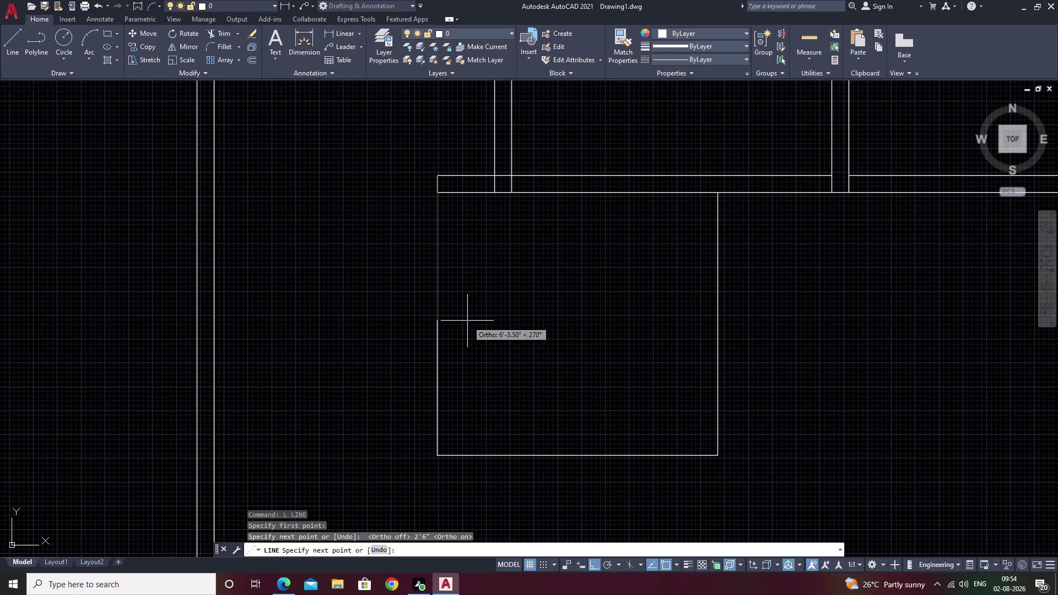
key(Escape)
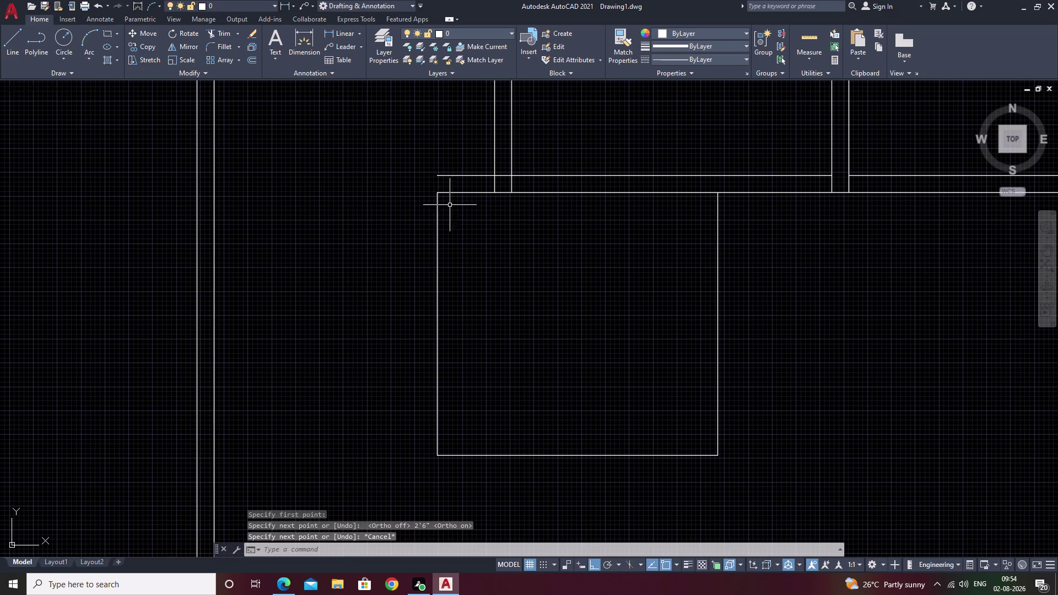
Select the short line at the room's top-left corner.
click(434, 220)
click(437, 220)
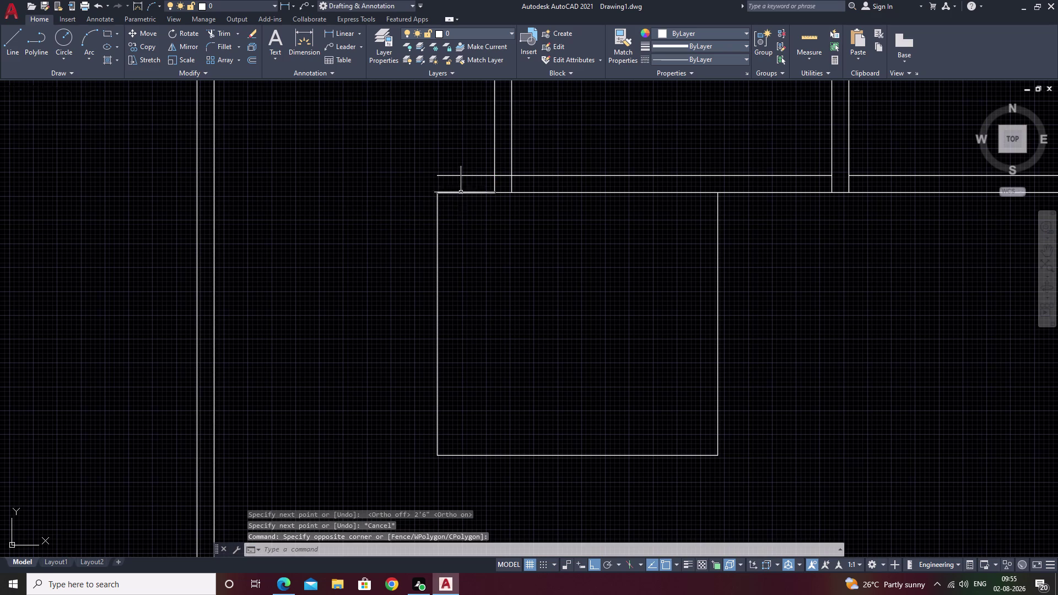
click(453, 193)
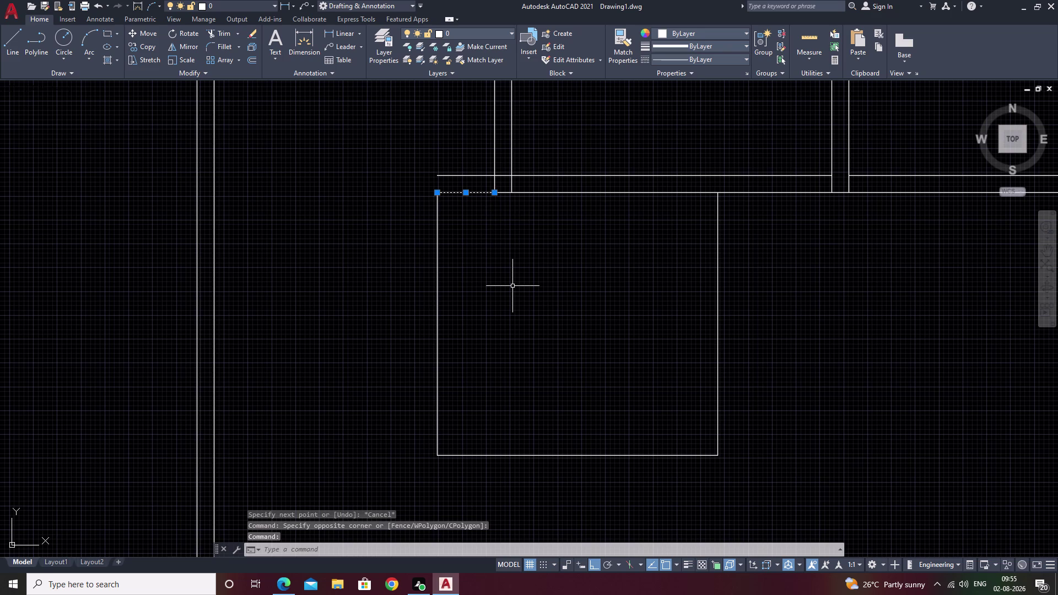
key(o)
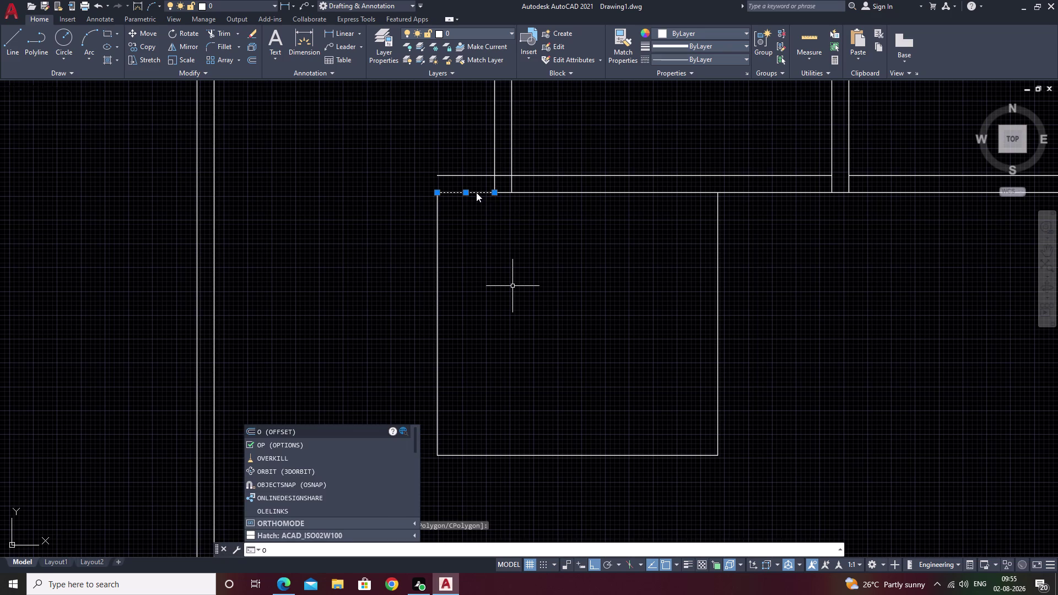
key(Escape)
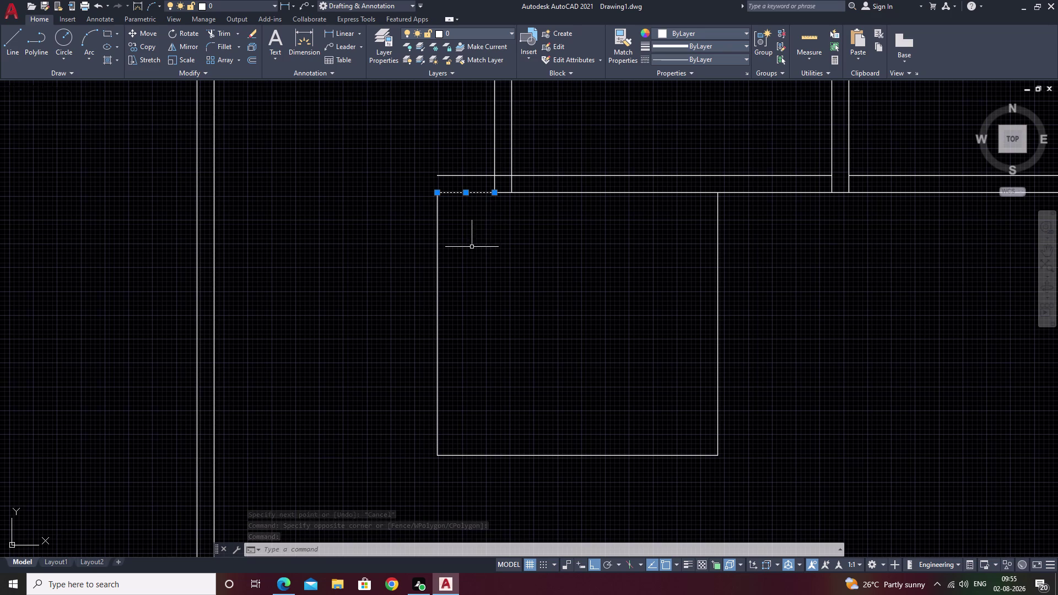
Erase the short line at the room's top-left corner.
text(o)
key(space)
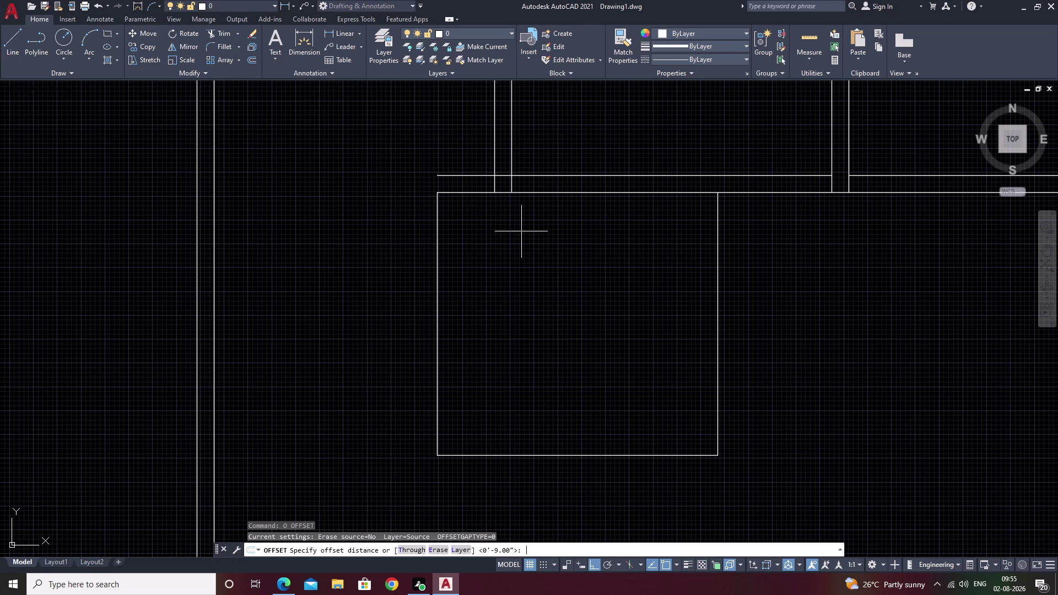
key(Escape)
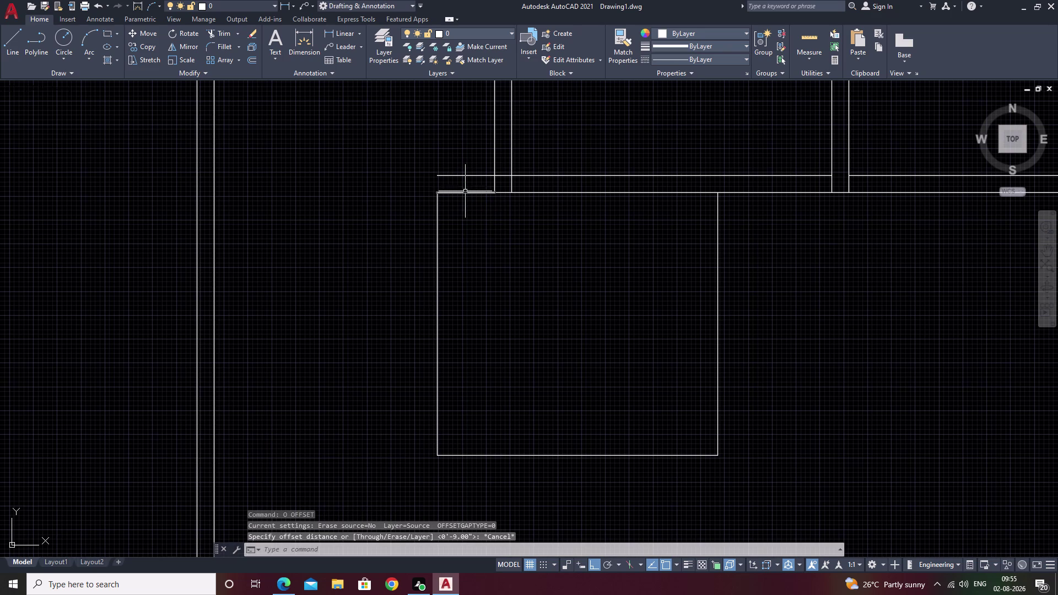
click(465, 193)
text(e)
key(space)
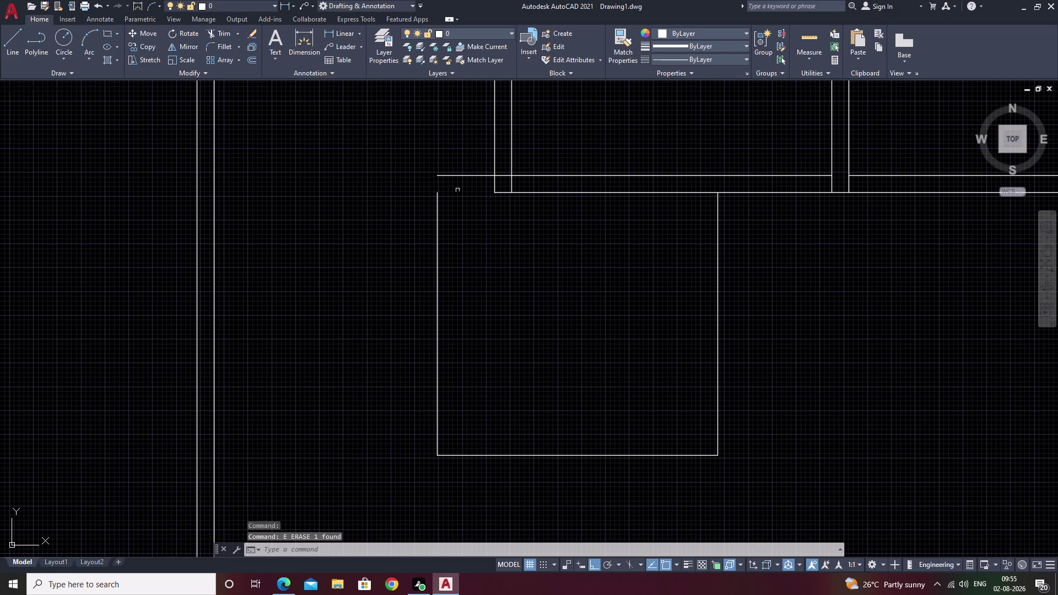
Fillet the room's left wall line into the extended top line.
text(f)
key(space)
click(437, 213)
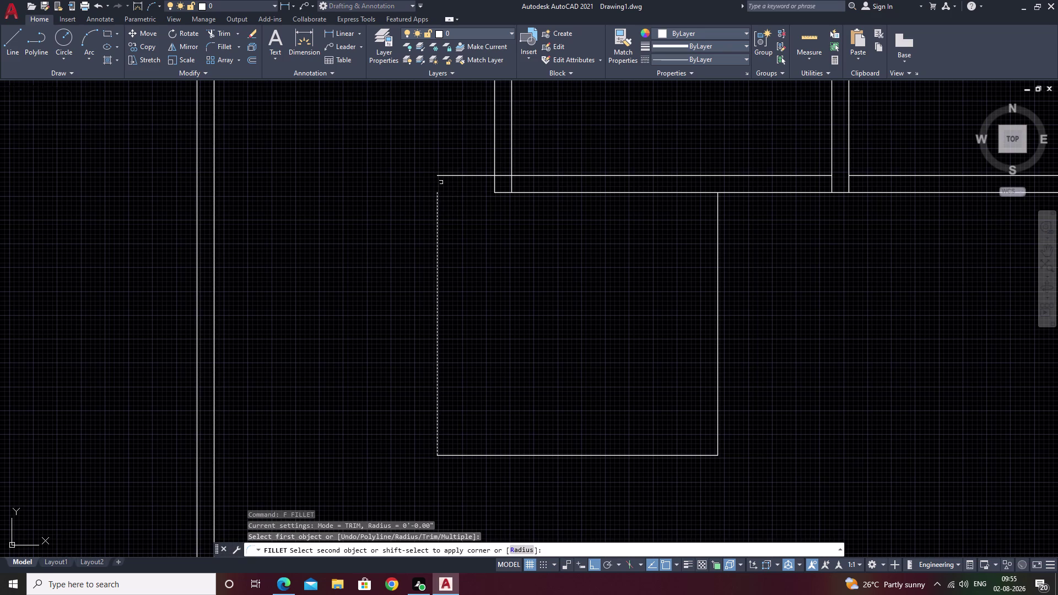
click(444, 176)
key(Escape)
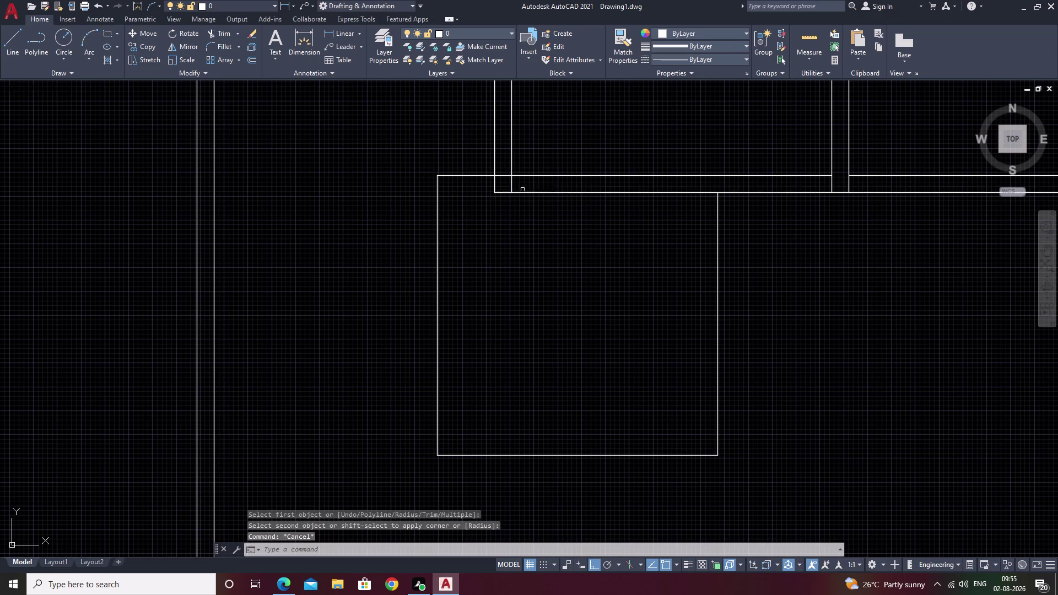
Offset the top, left and bottom wall lines 9 inches inward.
text(o)
key(space)
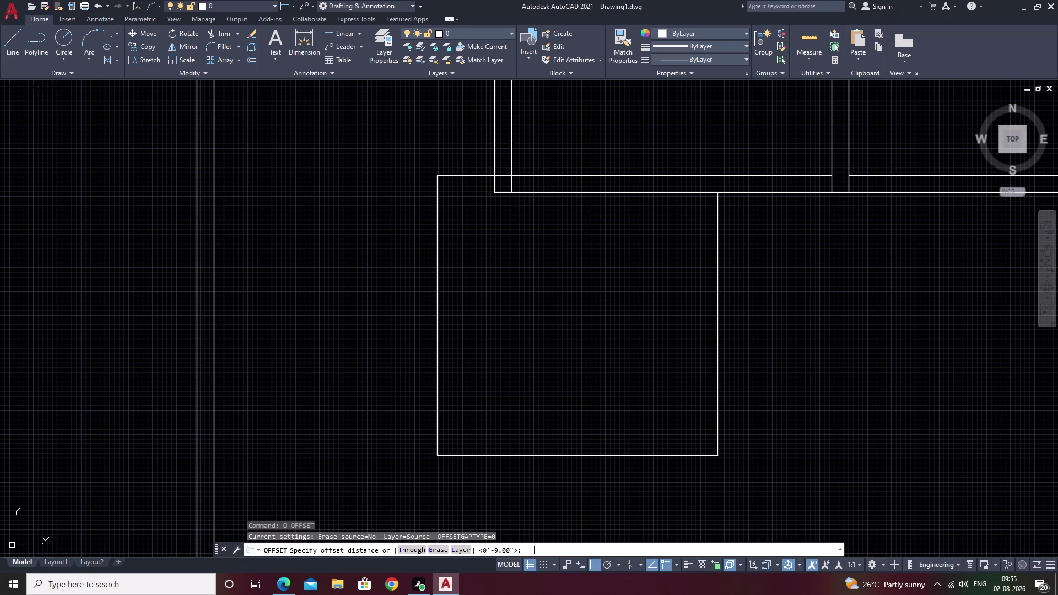
text(9)
key(space)
click(467, 176)
click(467, 200)
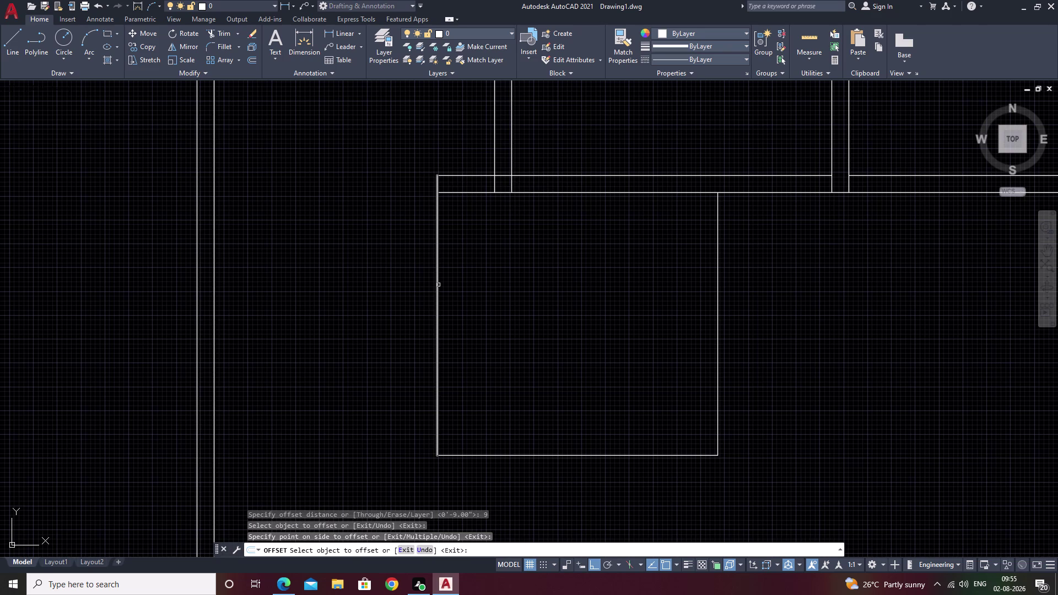
click(438, 285)
click(490, 285)
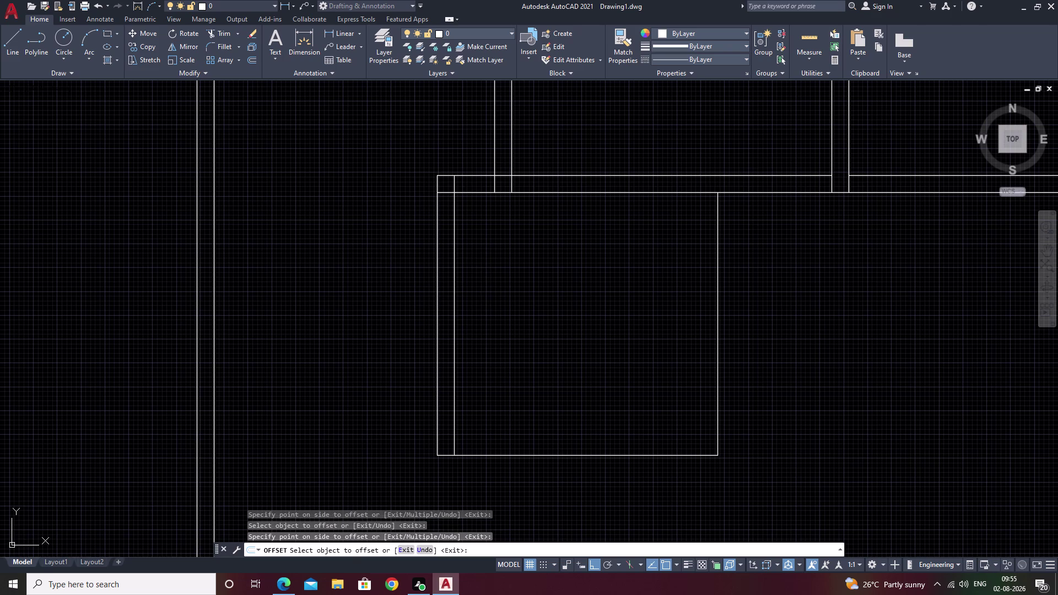
click(603, 457)
click(606, 414)
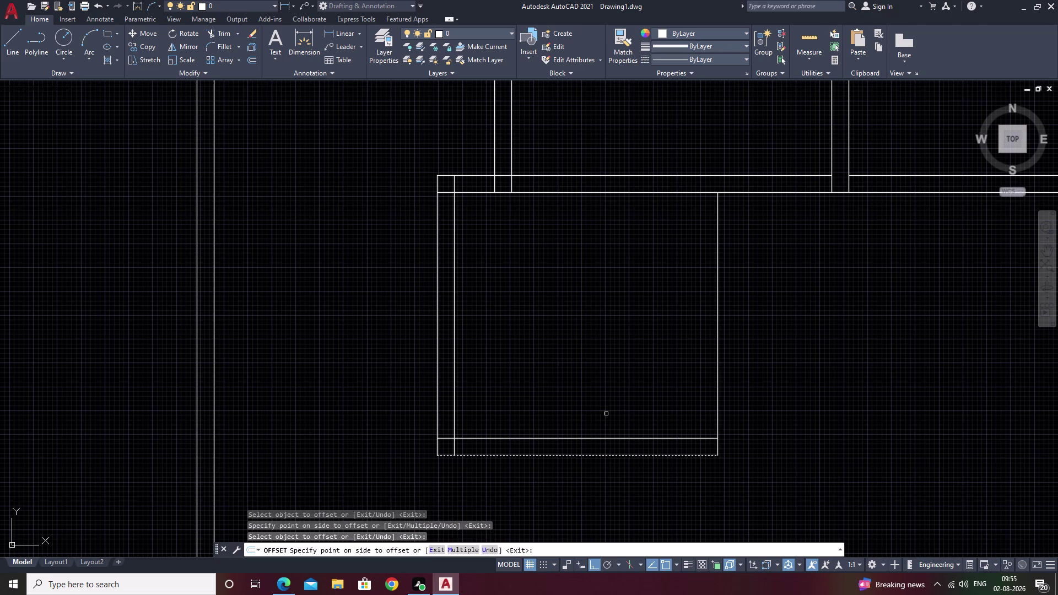
key(Escape)
Offset the left wall line 12'3" to the right, then select the right wall line.
key(space)
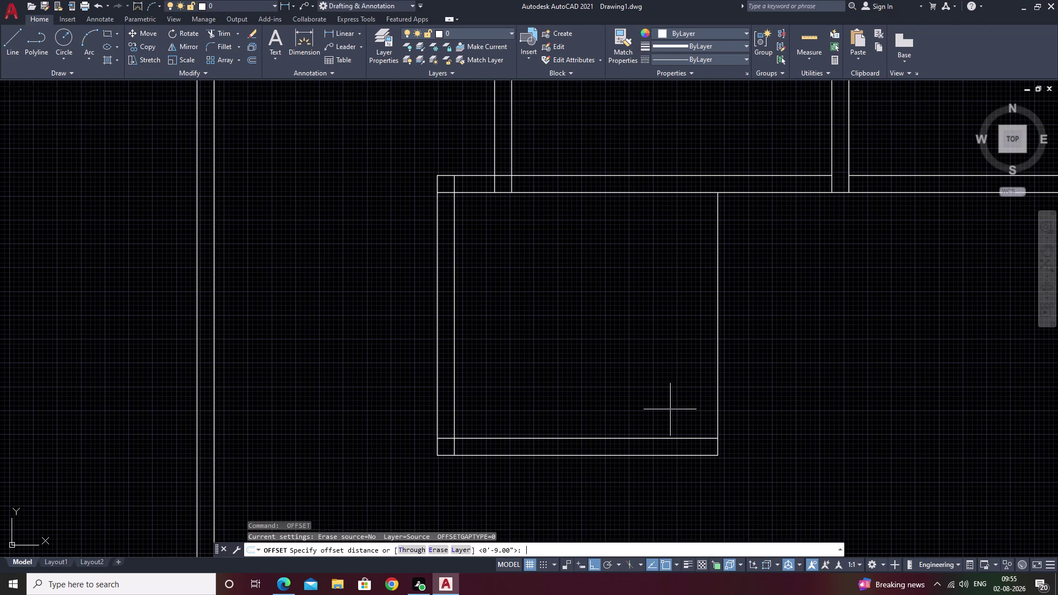
text(12)
text(')
text(3)
text(")
key(space)
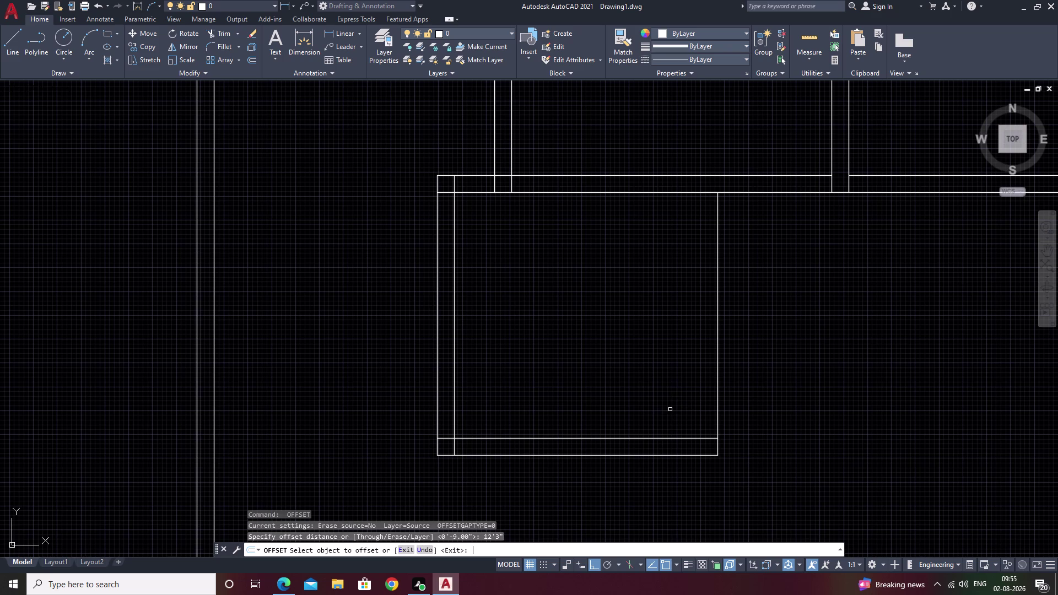
click(454, 330)
click(582, 337)
click(589, 337)
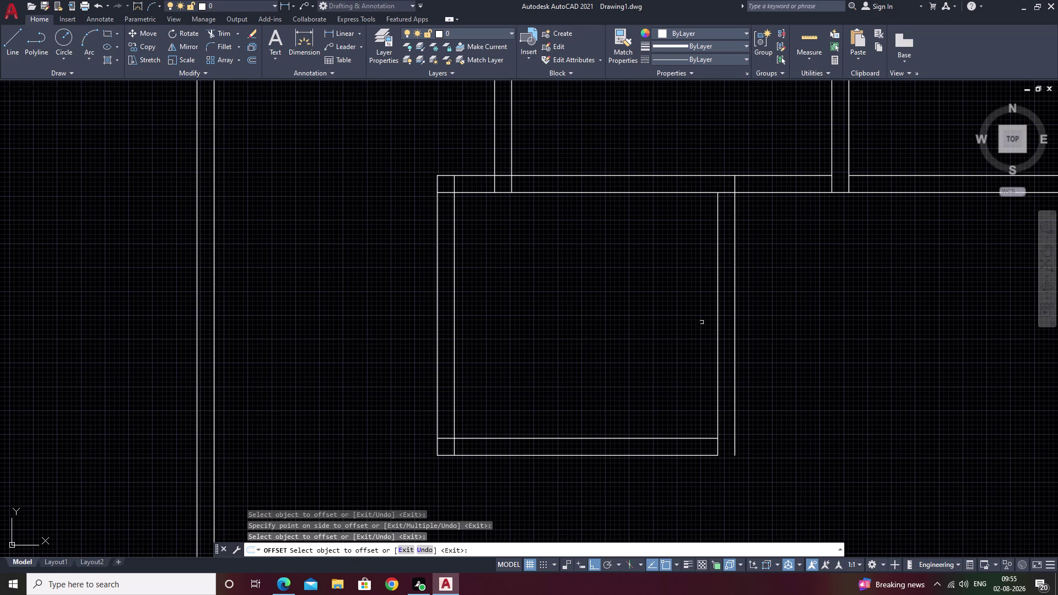
key(Escape)
click(717, 281)
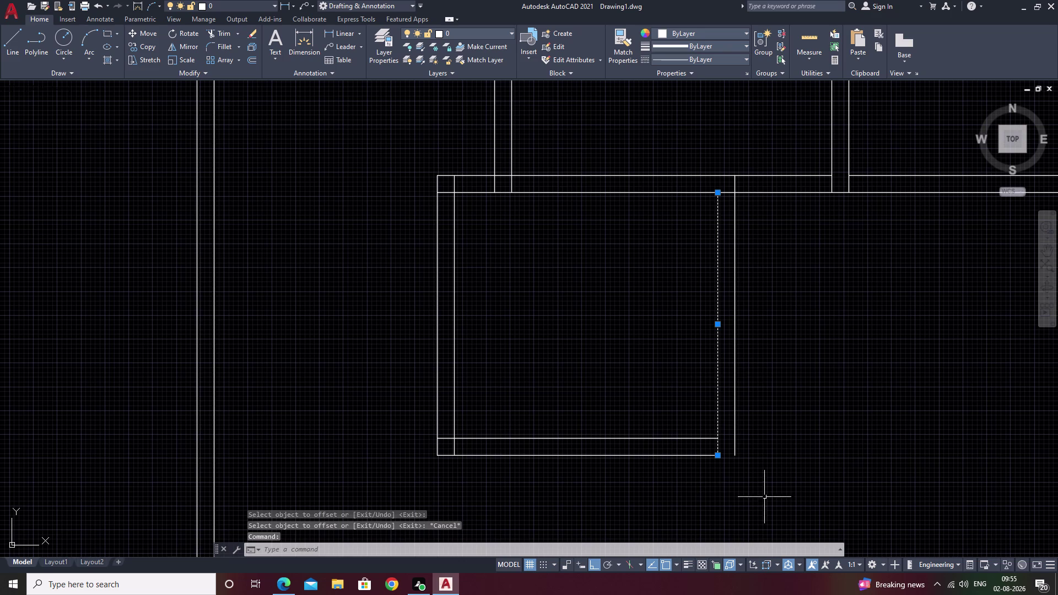
Trim away the stray inner right wall line.
text(tr)
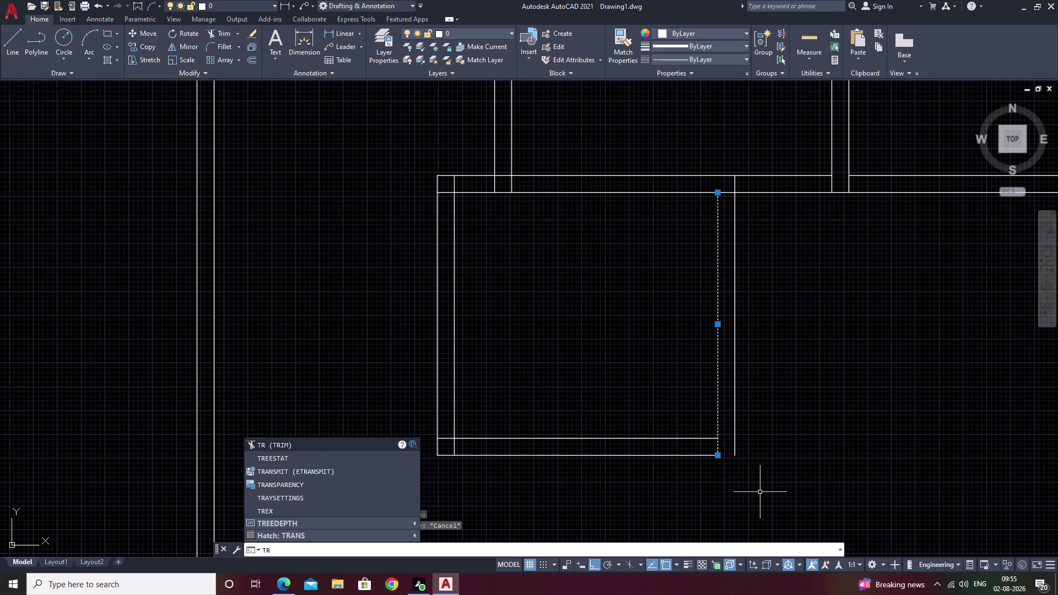
key(space)
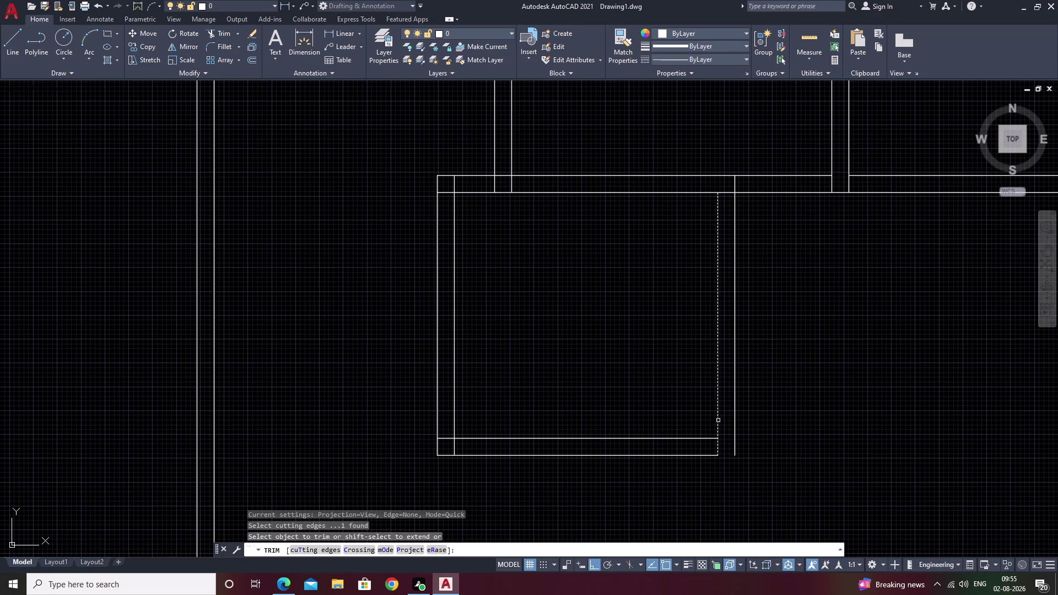
click(720, 417)
click(717, 417)
click(718, 417)
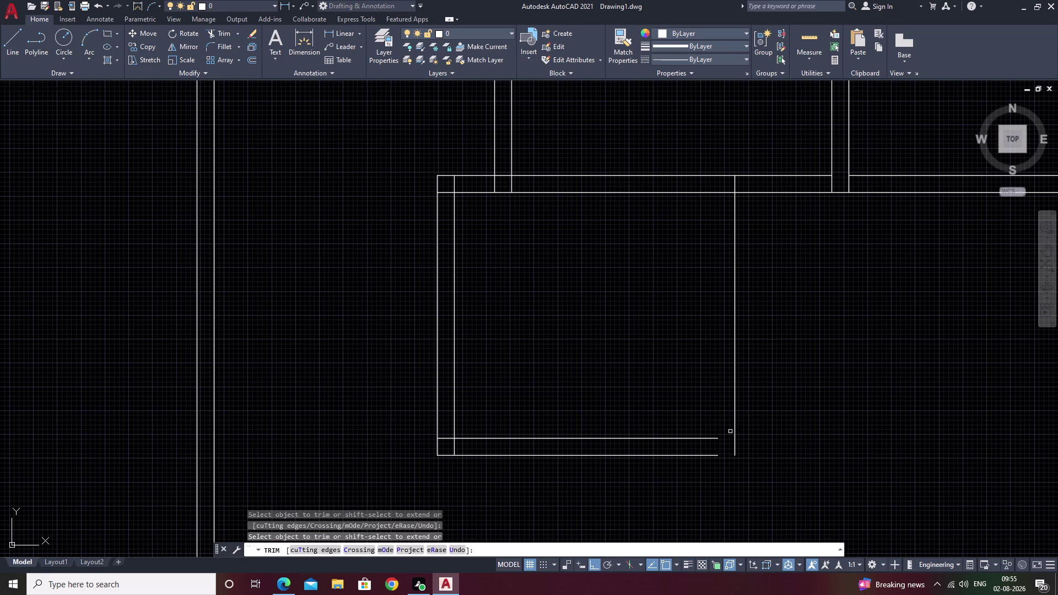
key(Escape)
Extend the bottom inner wall line to the right wall.
text(ex)
key(space)
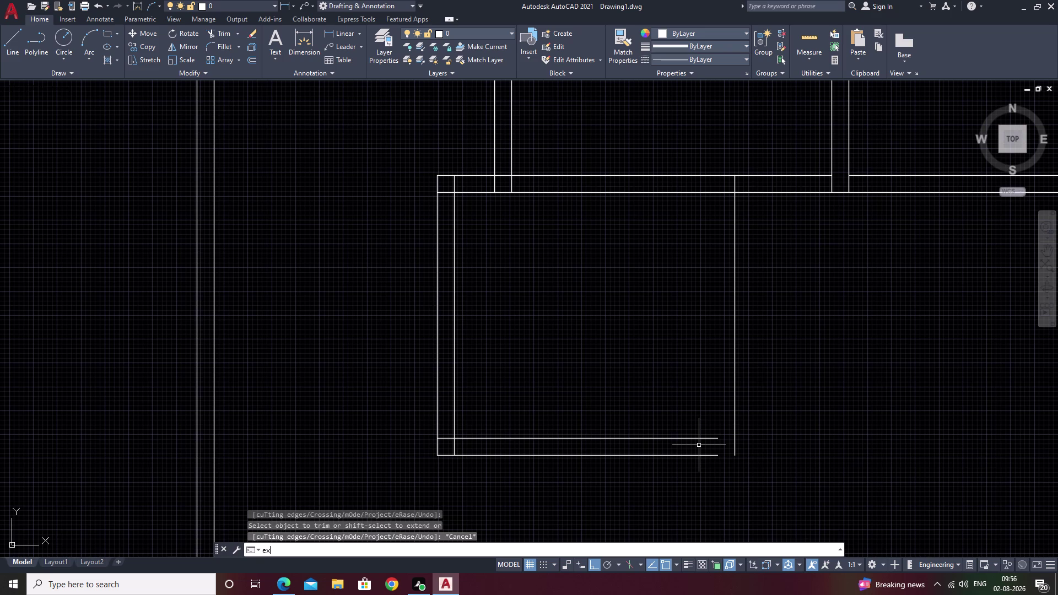
click(697, 437)
key(Escape)
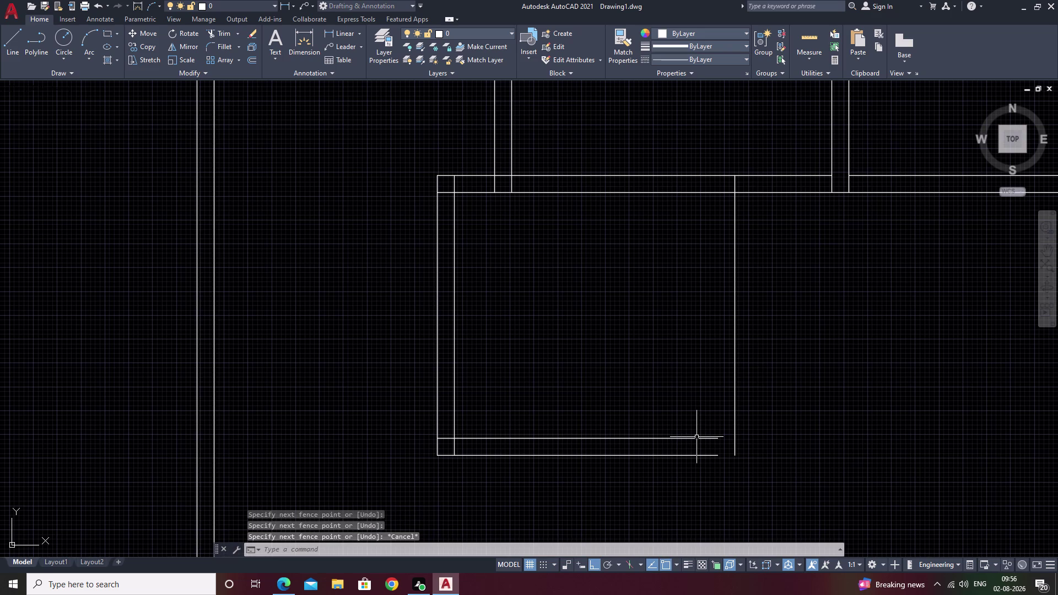
key(r)
key(BackSpace)
text(e)
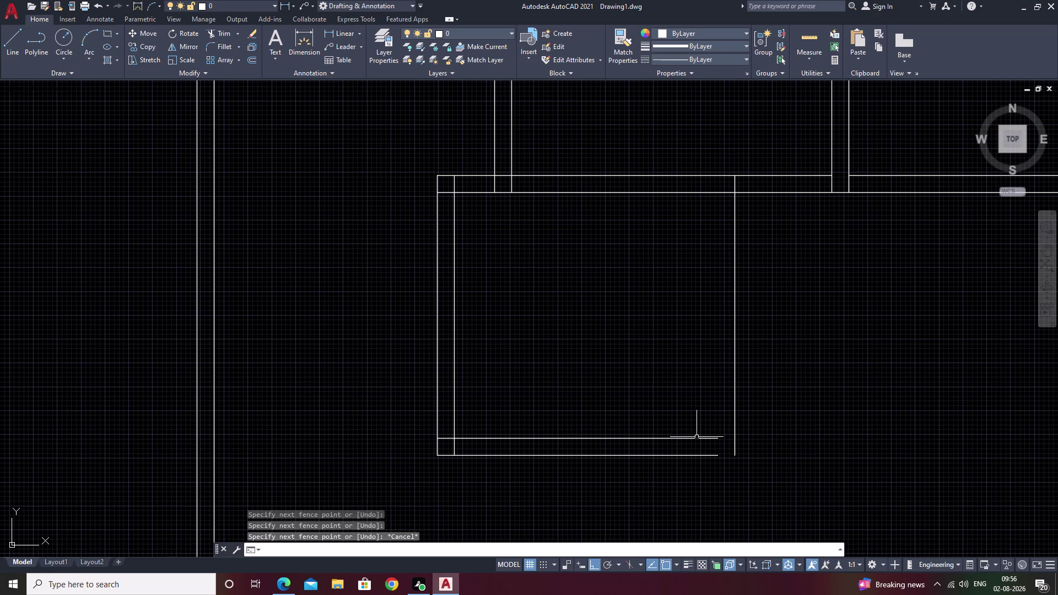
text(x)
key(space)
click(693, 440)
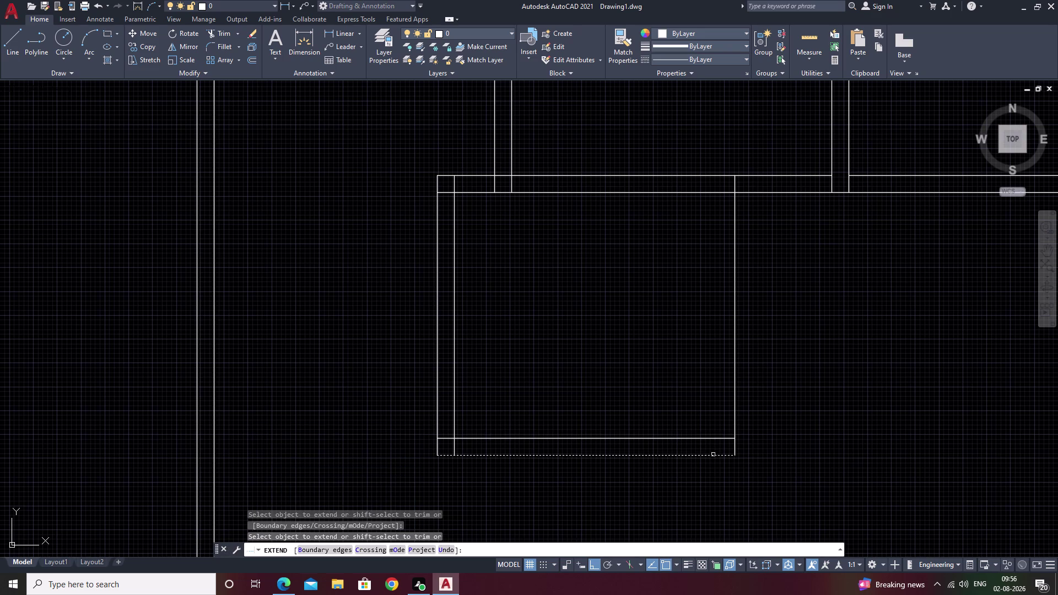
click(713, 455)
key(Escape)
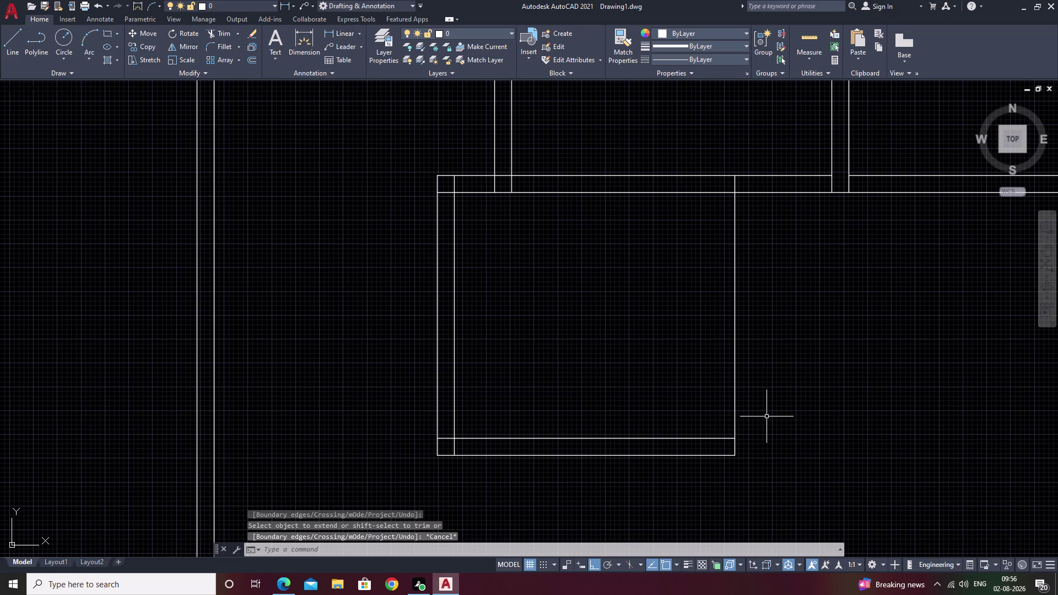
Offset the right wall line 9 inches outward as the outer wall line.
text(tr)
key(space)
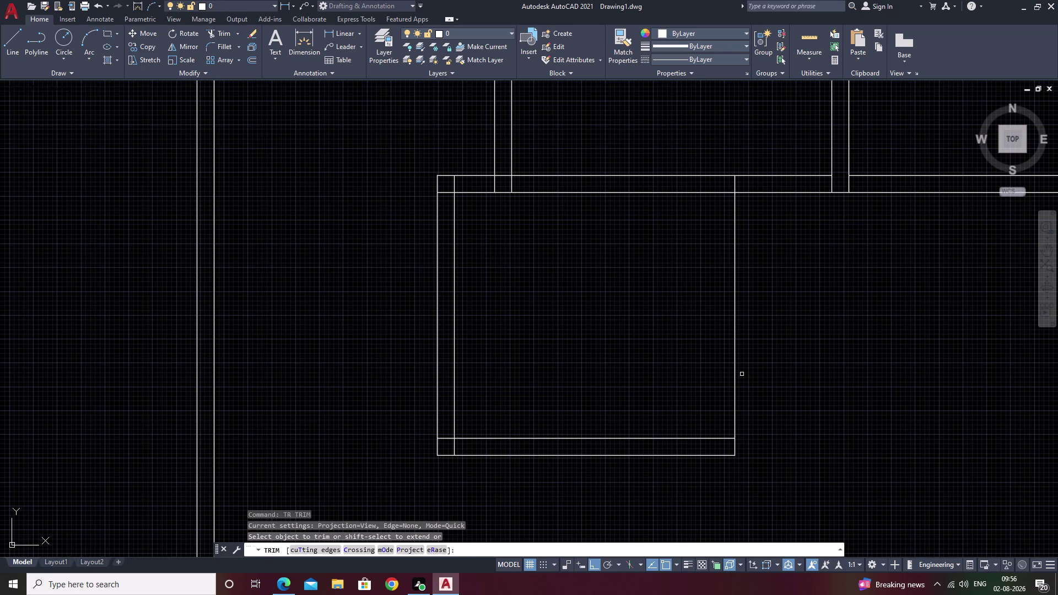
key(Escape)
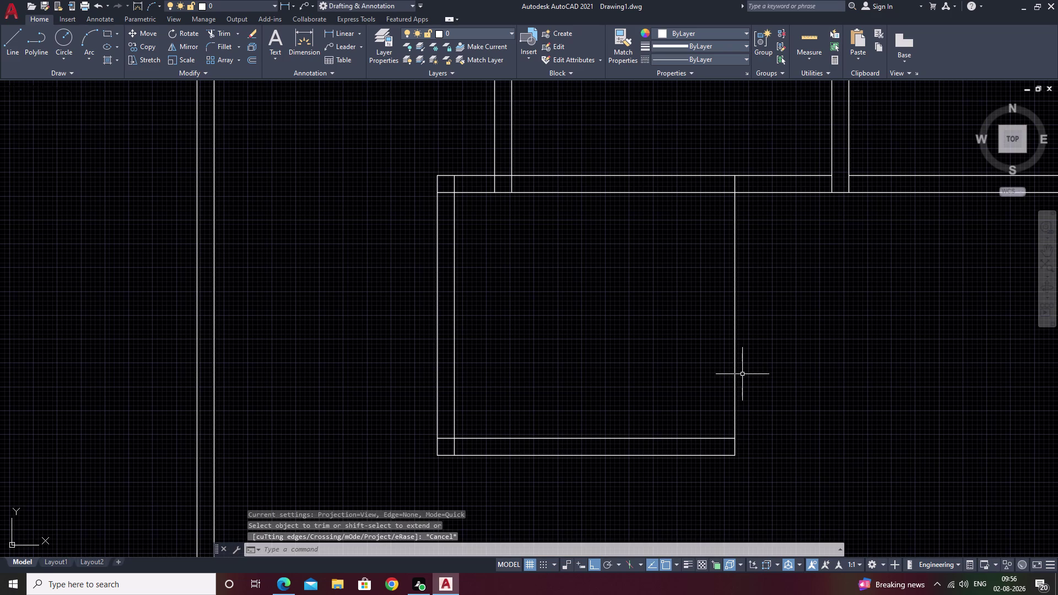
text(o 9)
key(space)
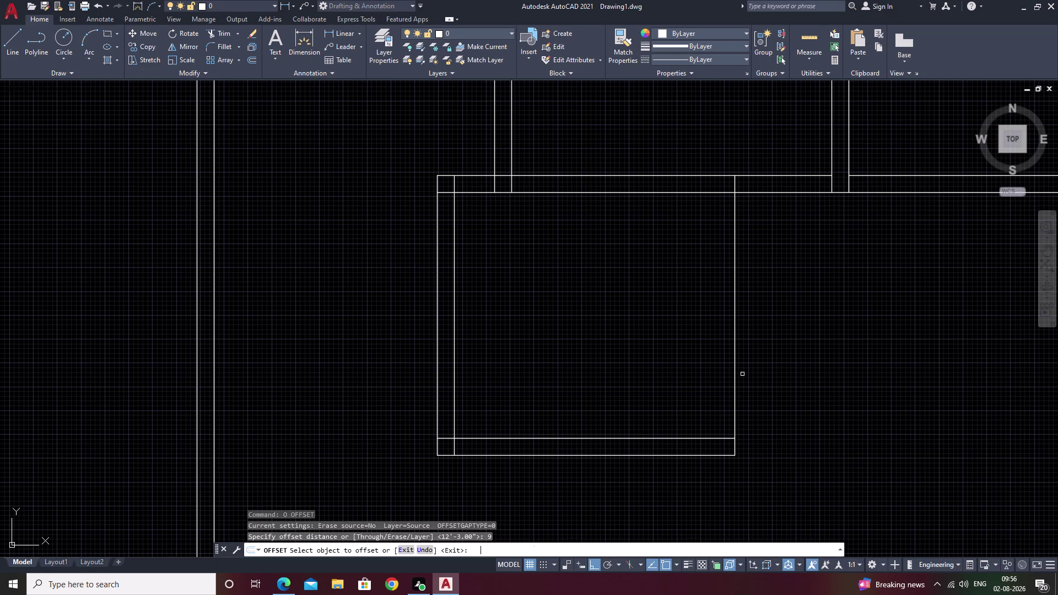
click(734, 356)
click(778, 360)
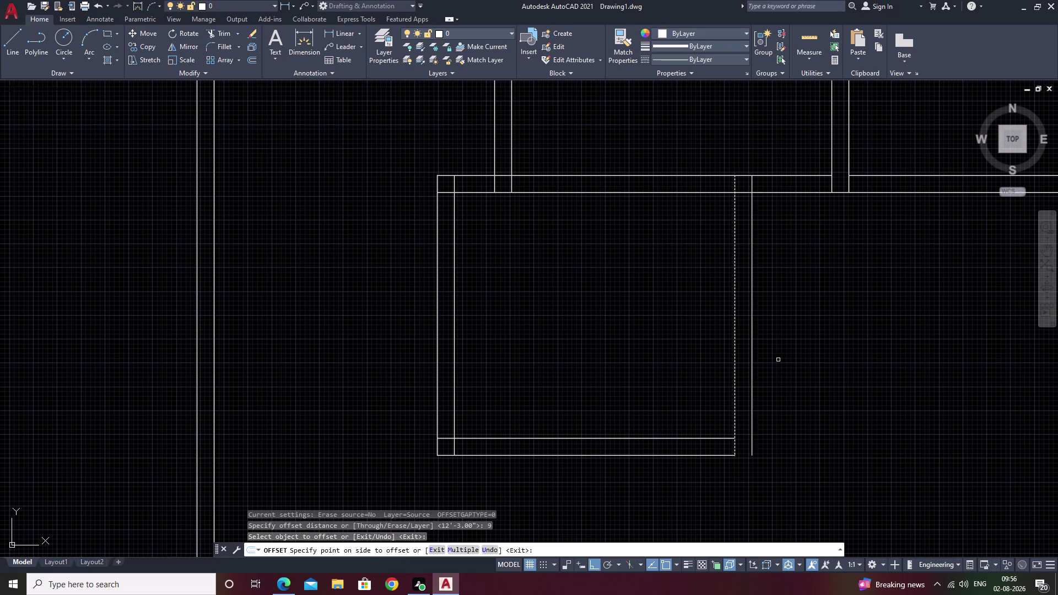
key(Escape)
Fillet the new outer right wall line to the bottom outer wall.
key(f)
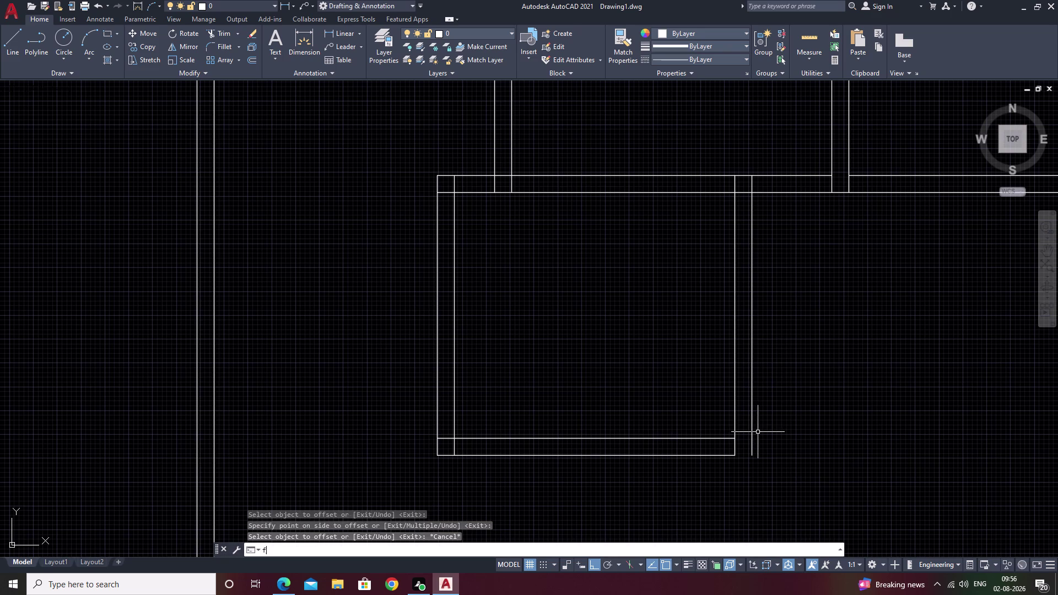
key(space)
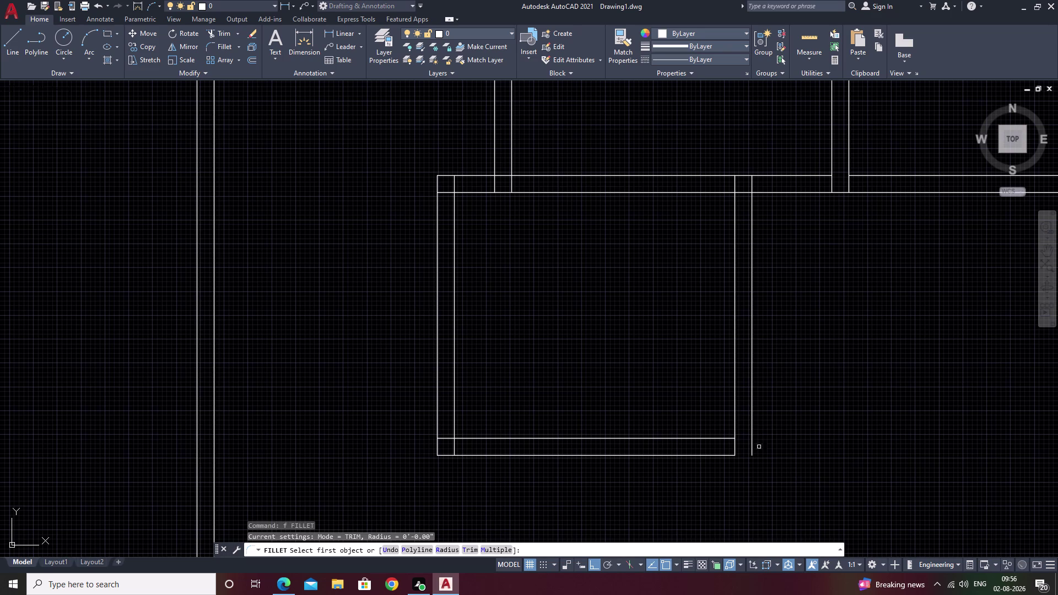
click(752, 435)
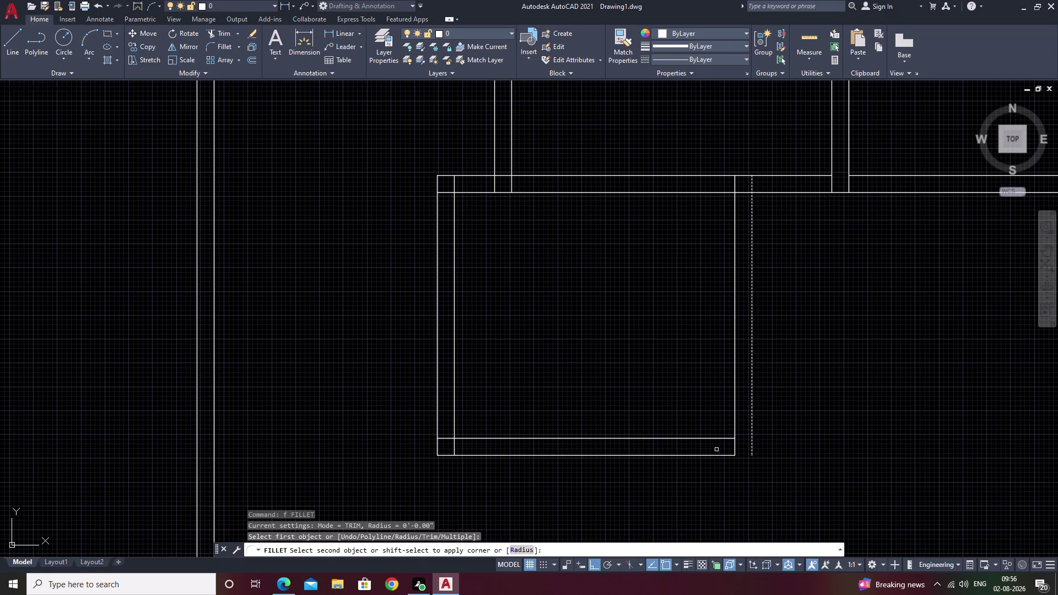
click(715, 455)
key(Escape)
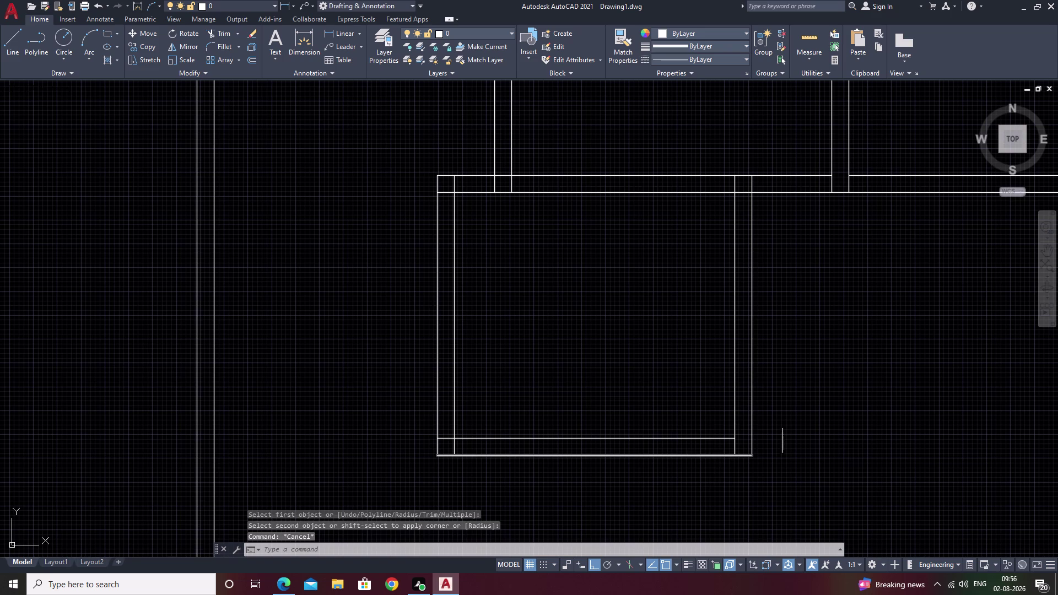
Fence-trim the overlapping wall ends at the left and bottom corners.
text(t)
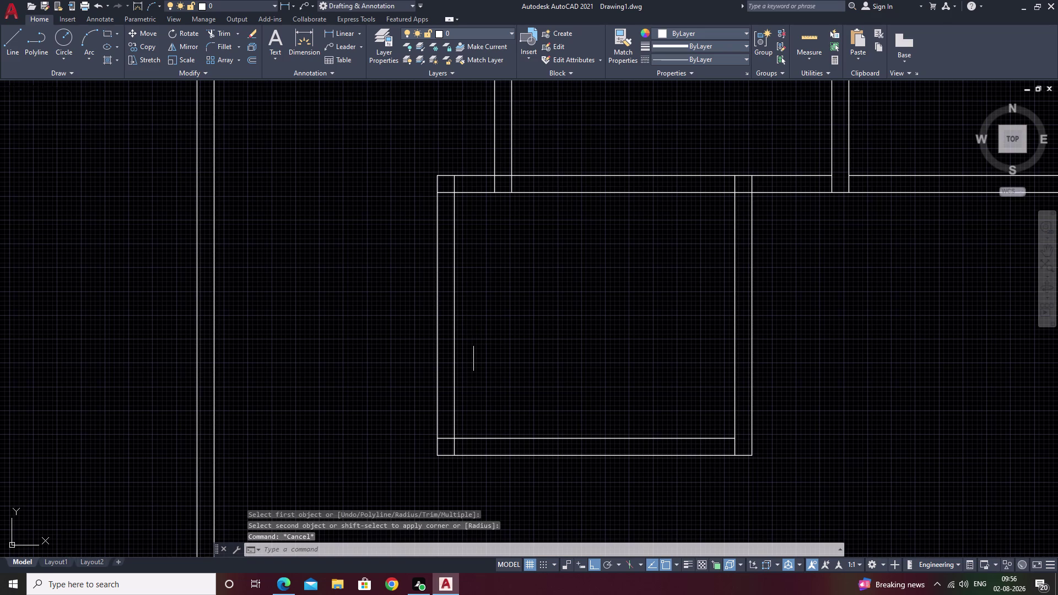
text(r)
key(space)
click(524, 181)
drag(522, 181, 490, 180)
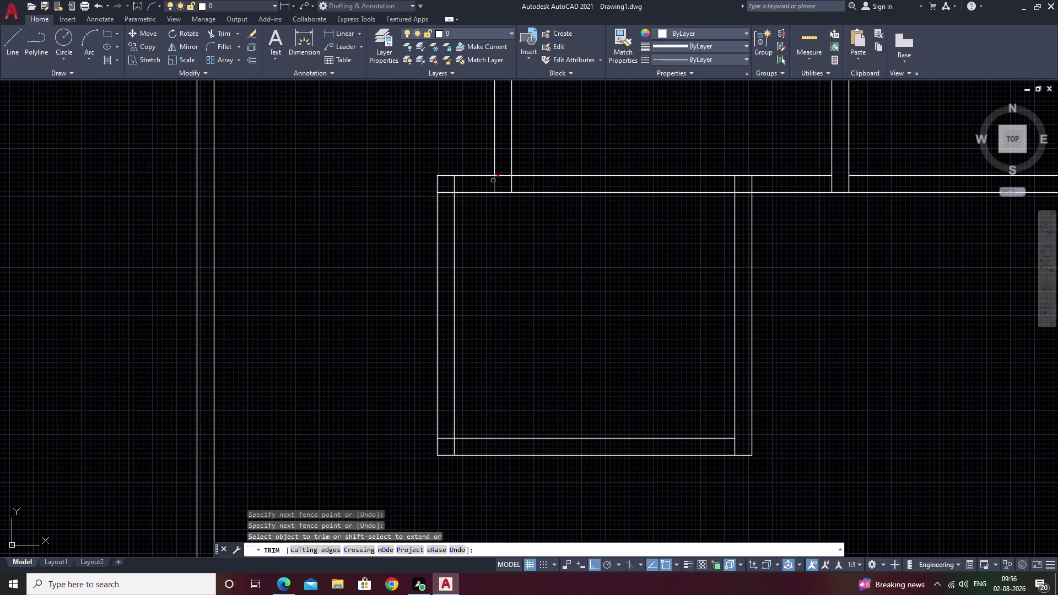
drag(490, 180, 471, 179)
drag(451, 184, 523, 186)
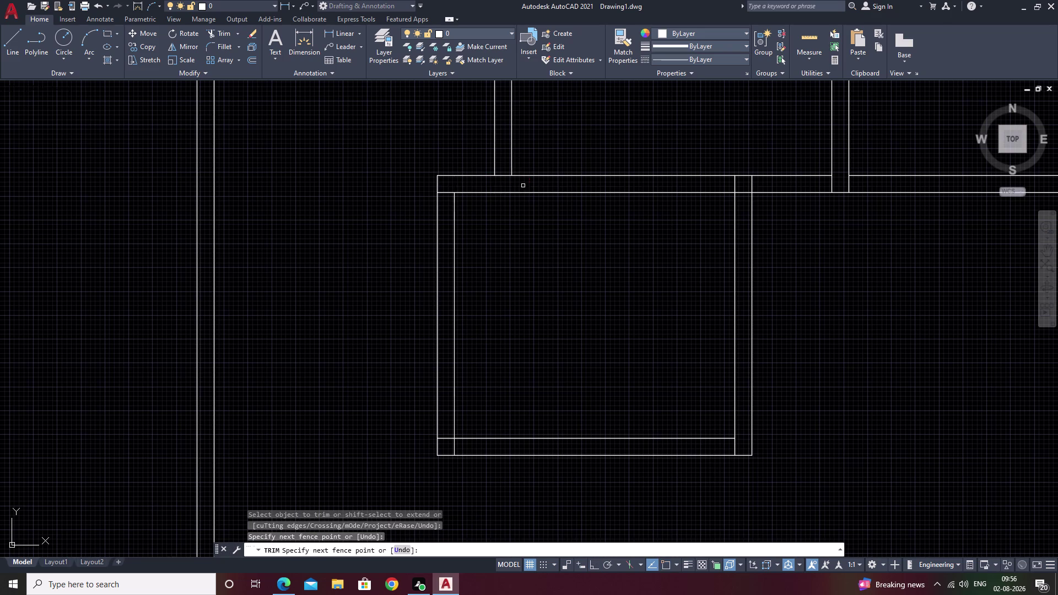
drag(448, 188, 444, 211)
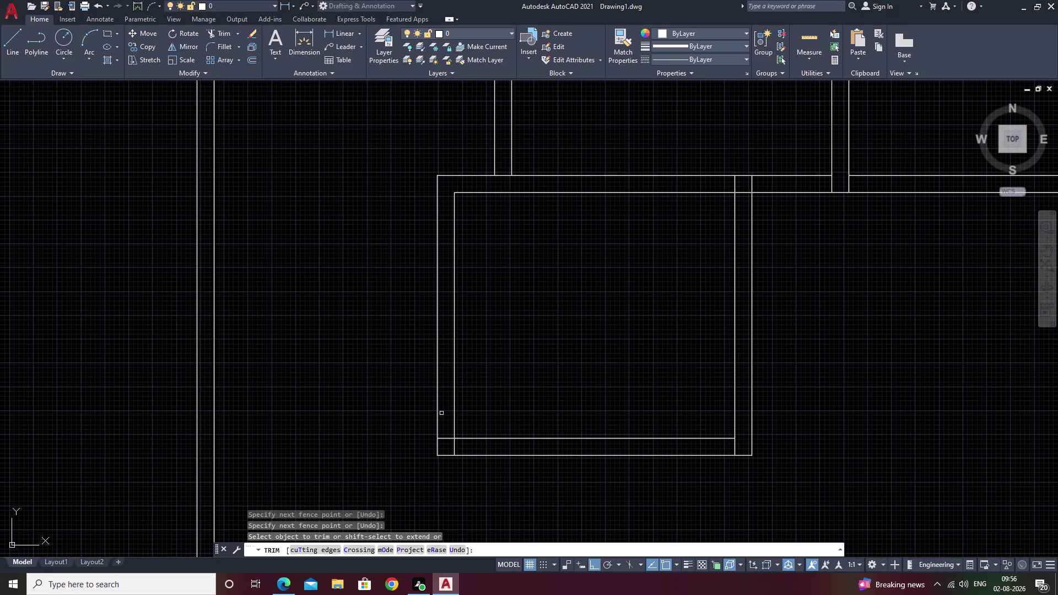
drag(443, 432, 469, 455)
drag(740, 445, 730, 444)
drag(731, 184, 739, 184)
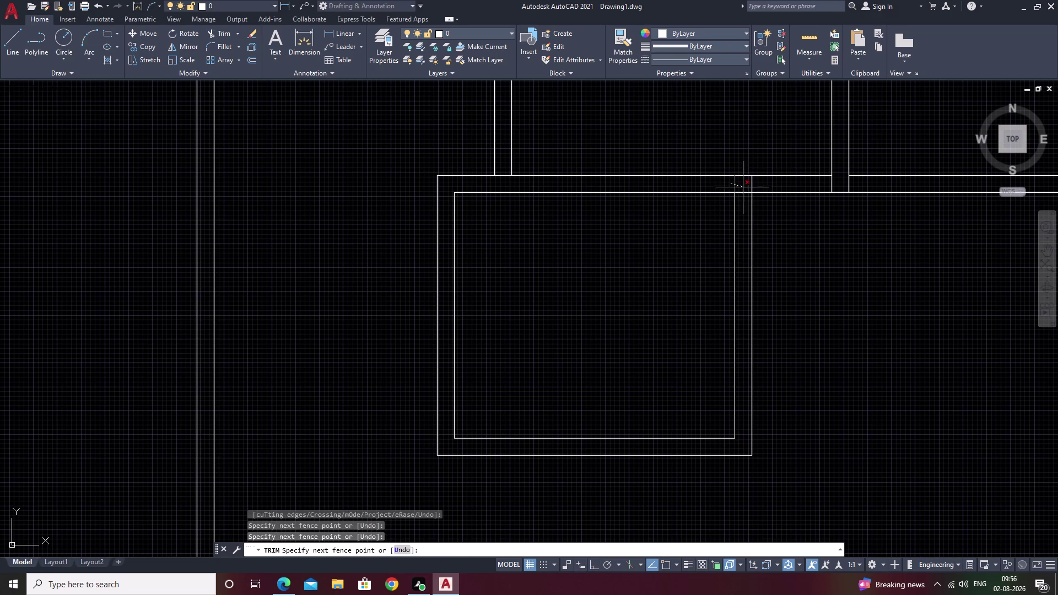
Trim the top wall pieces between the right wall lines at the top-right corner.
click(743, 187)
drag(743, 187, 744, 197)
click(755, 187)
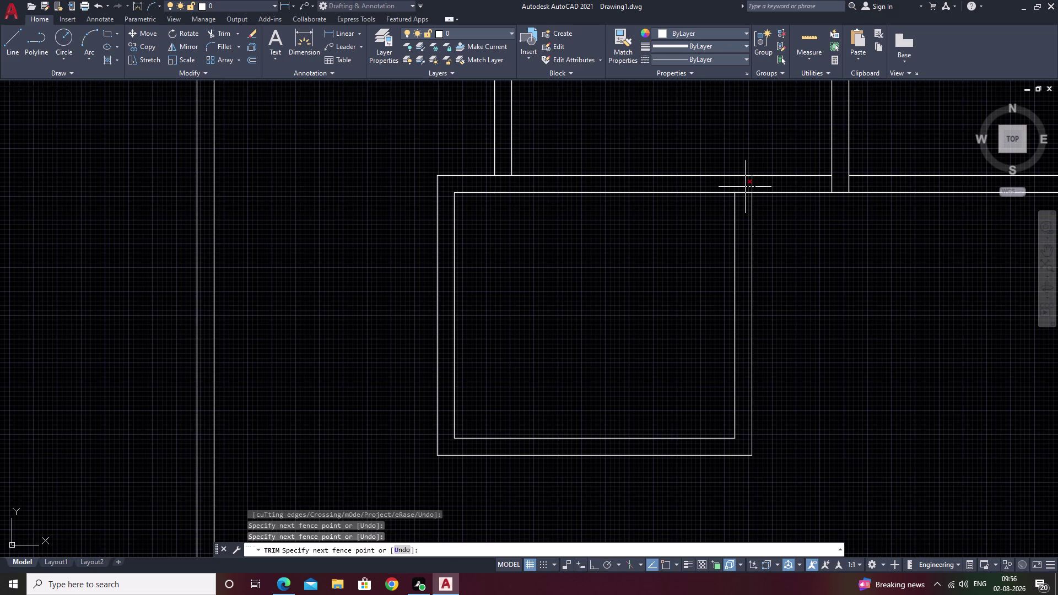
click(745, 191)
drag(745, 192, 745, 203)
click(744, 192)
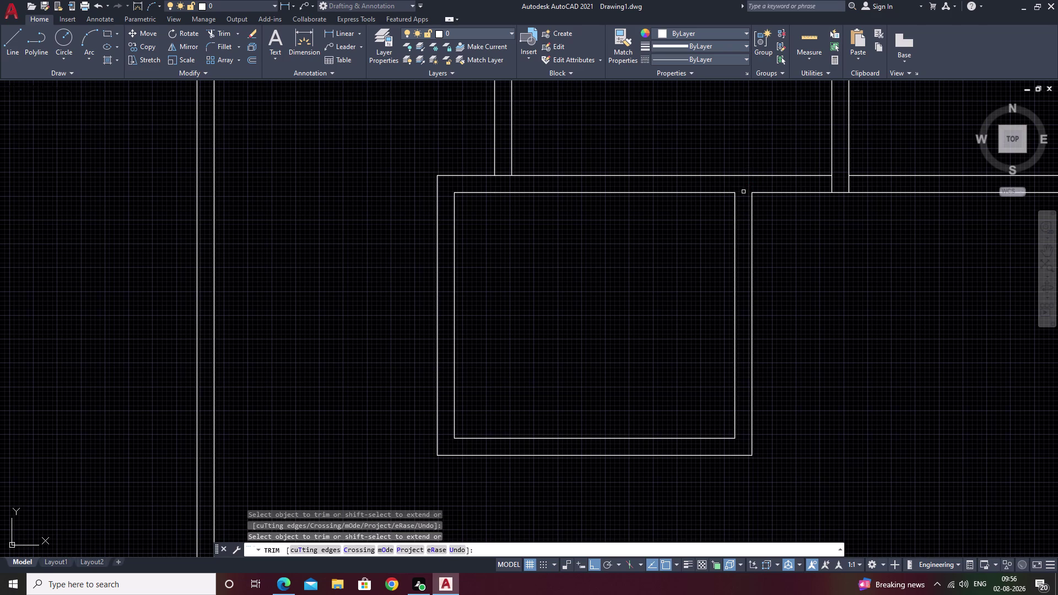
middle_drag(827, 274, 536, 333)
scroll(down, 3)
middle_drag(601, 338, 559, 337)
key(Escape)
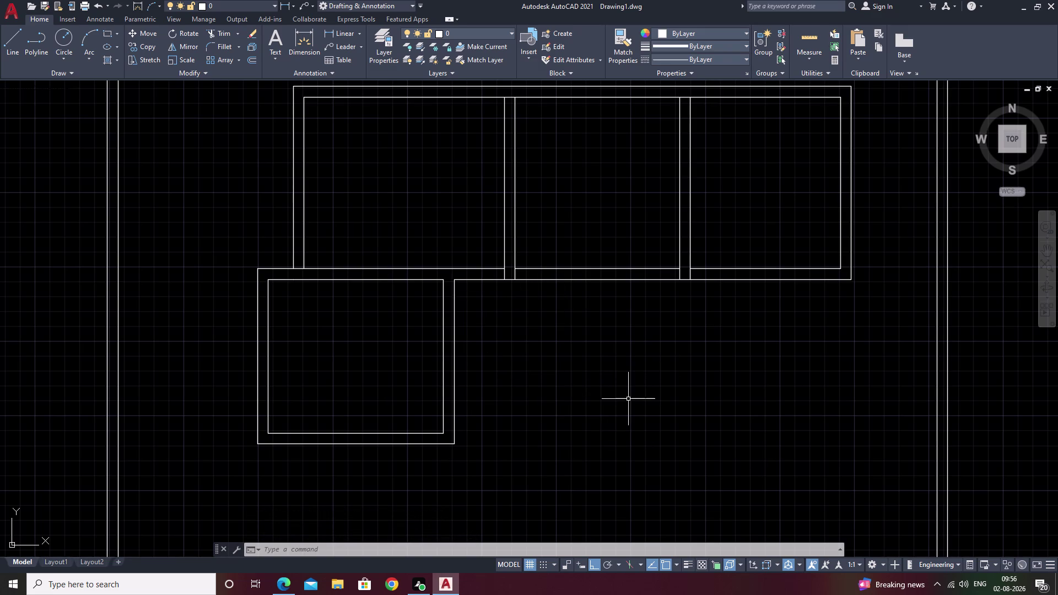
Start the OFFSET command with the whole floor plan in view.
text(o)
key(space)
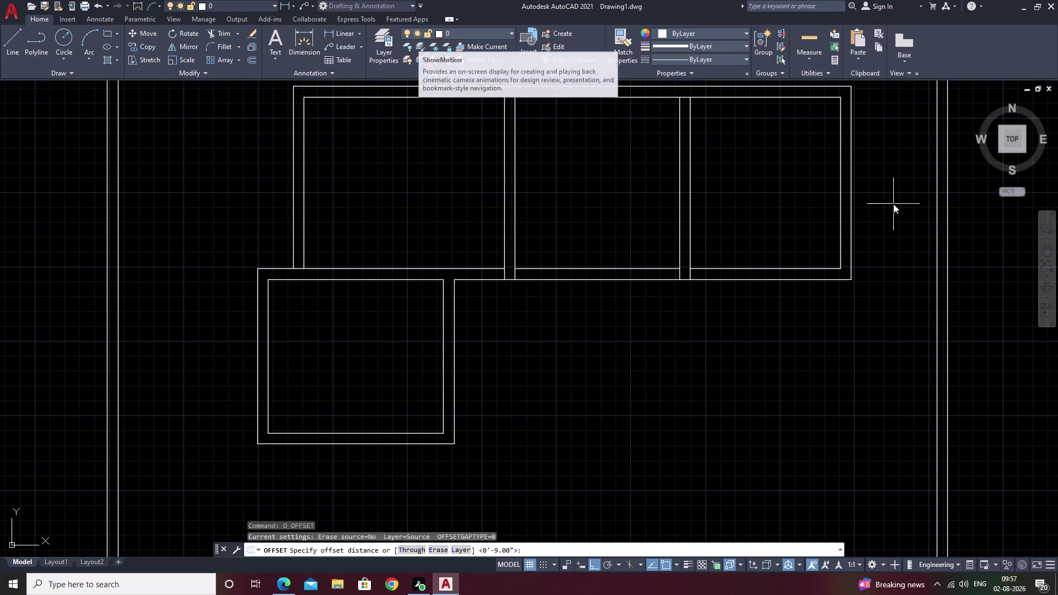
Offset the small room's right wall line 15'9" to the right.
text(o)
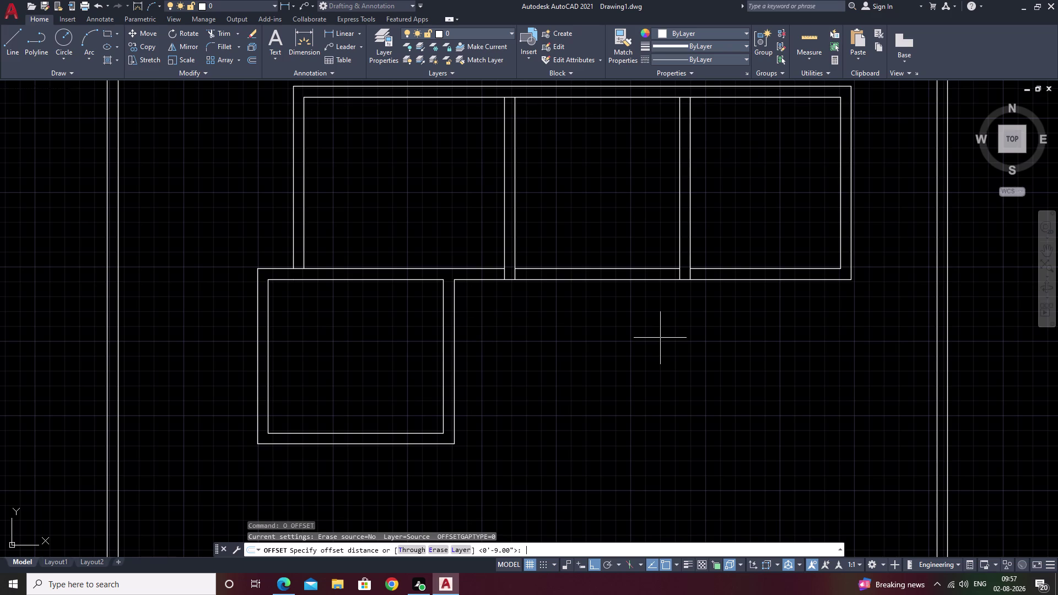
key(space)
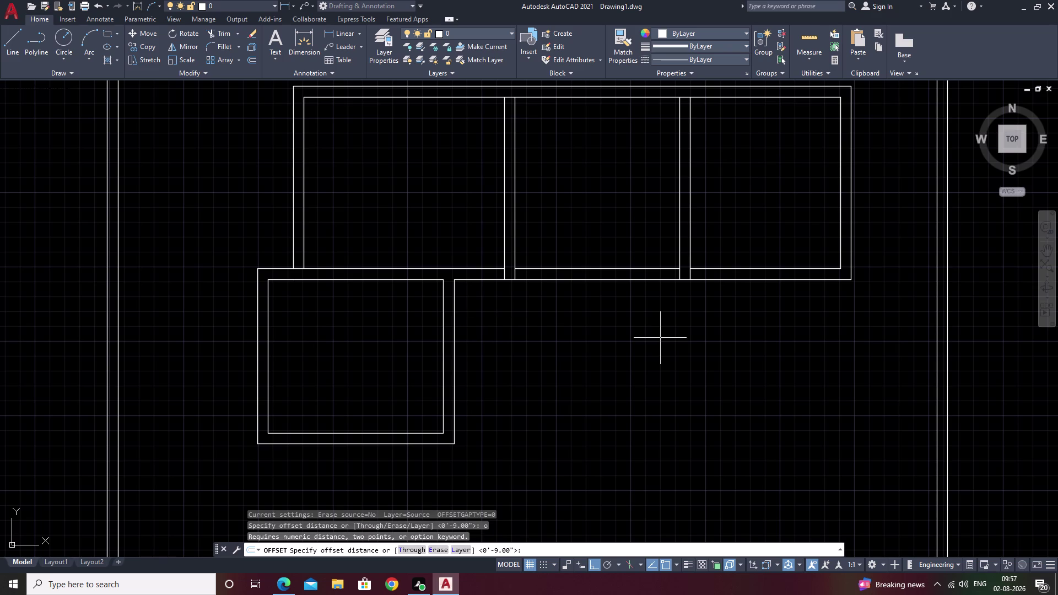
text(15)
key(apostrophe)
key(9)
key(shift+quotedbl)
key(space)
click(455, 336)
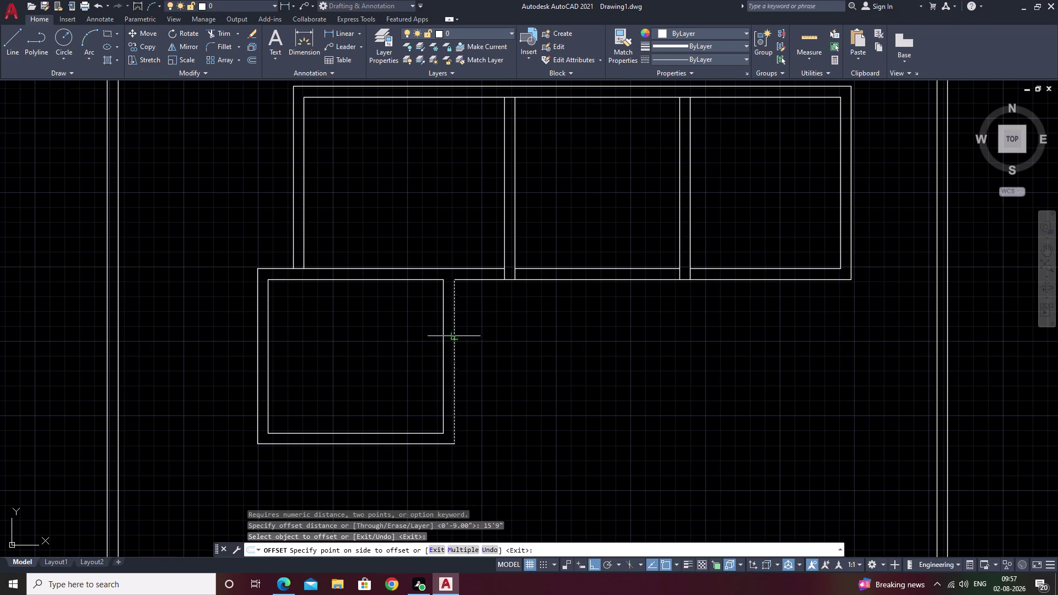
scroll(down, 3)
click(627, 354)
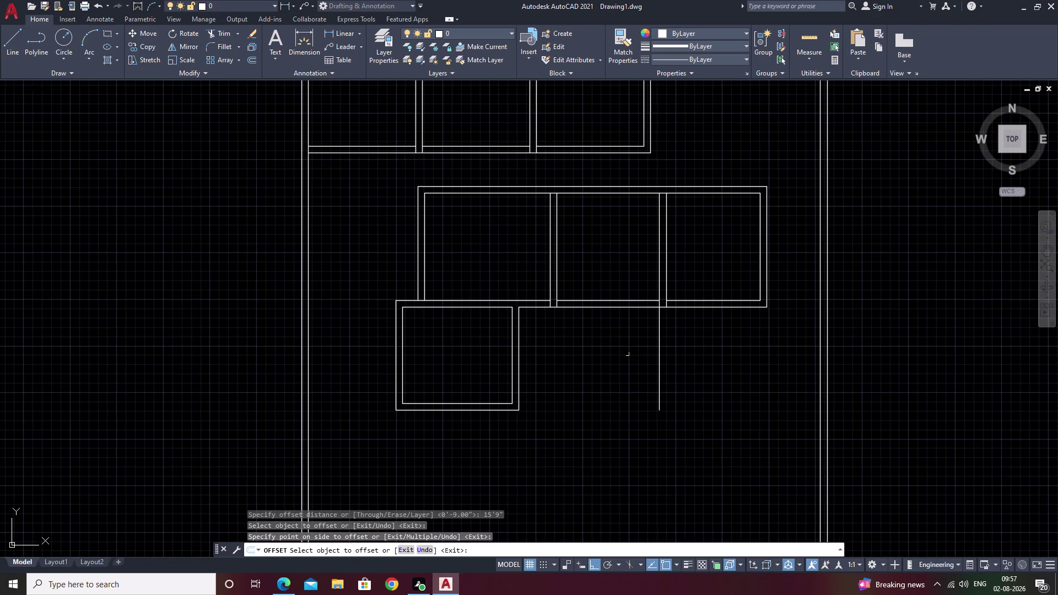
key(Escape)
Offset the new line 9 inches to form a double wall.
text(o)
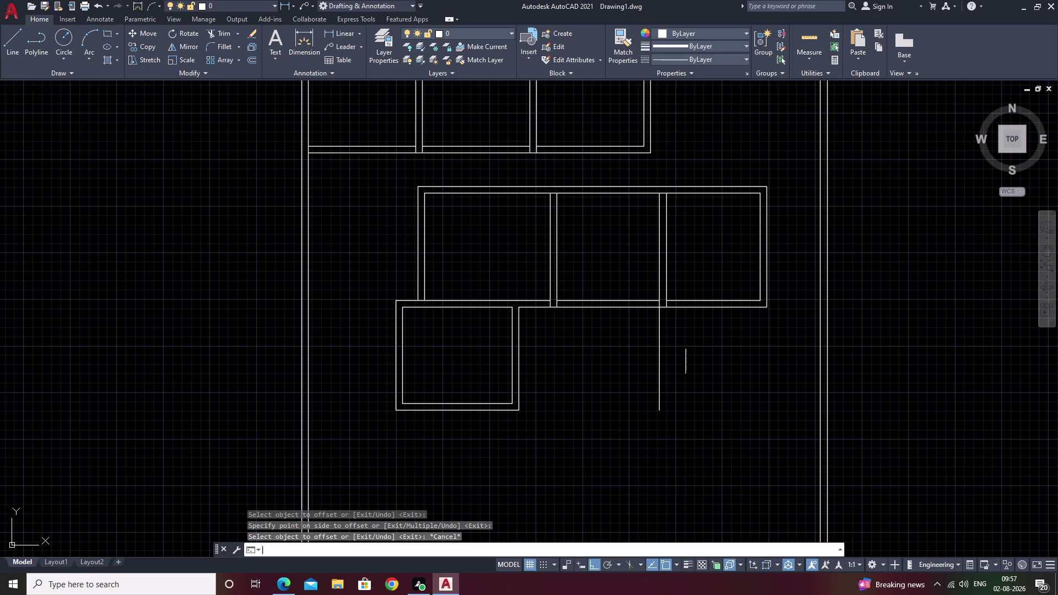
key(space)
text(9)
key(space)
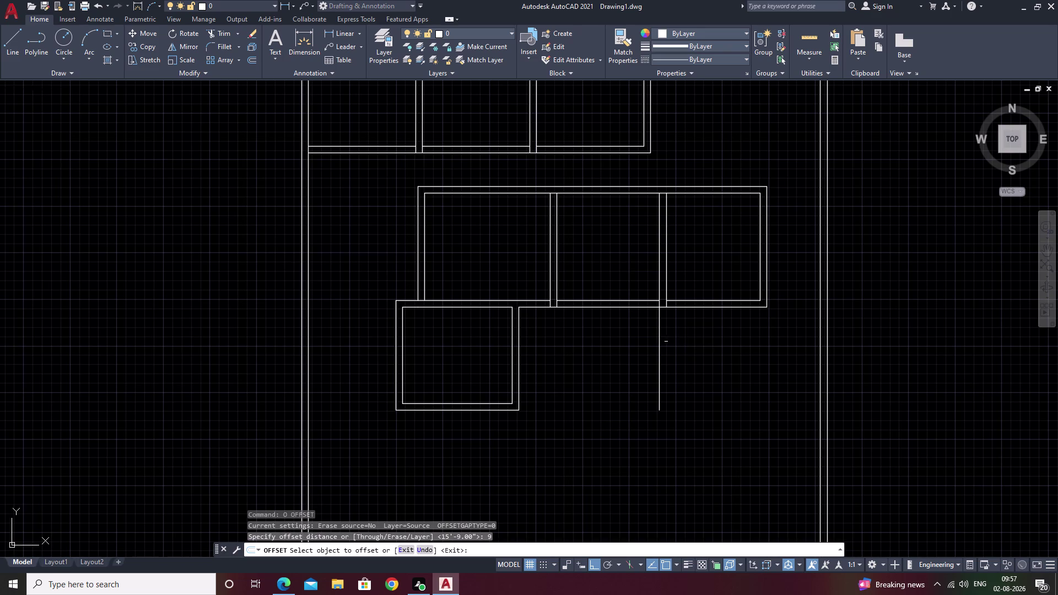
click(658, 345)
click(673, 346)
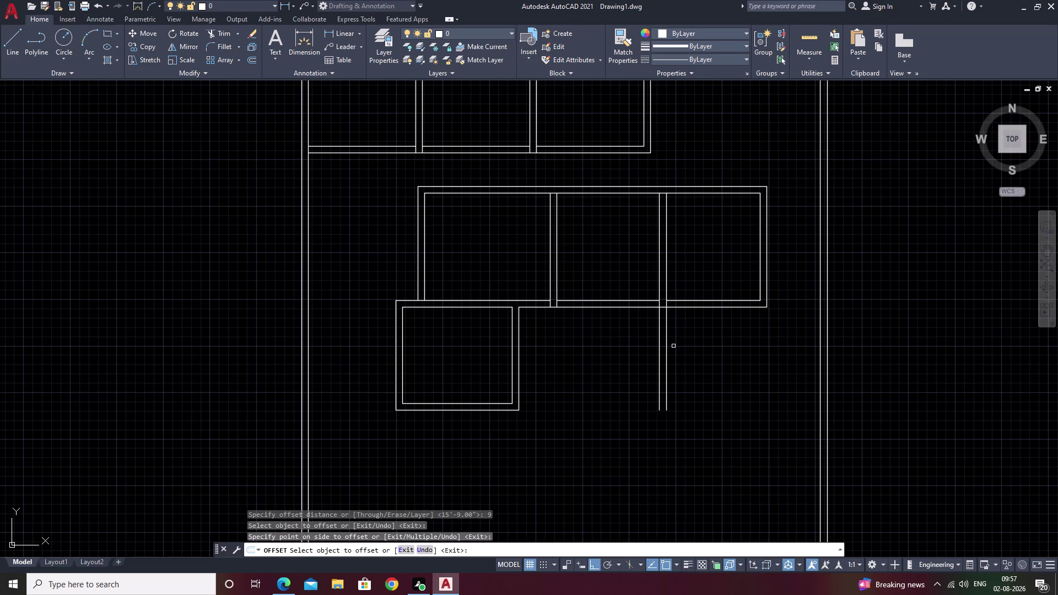
key(Escape)
Offset the central rooms' bottom wall 21'7.5" downward.
text(o)
key(space)
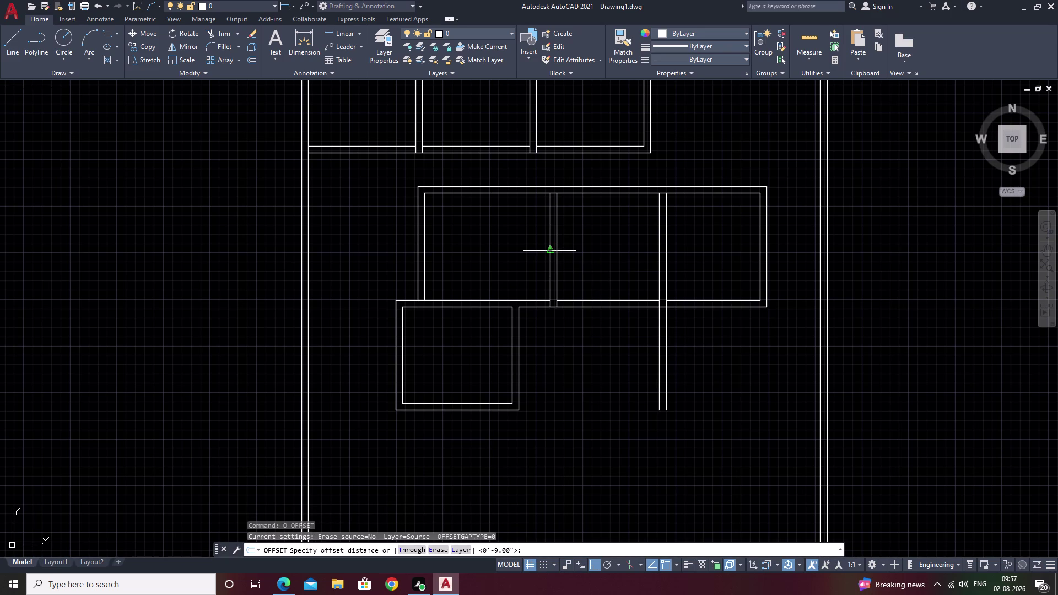
text(21)
key(shift+quotedbl)
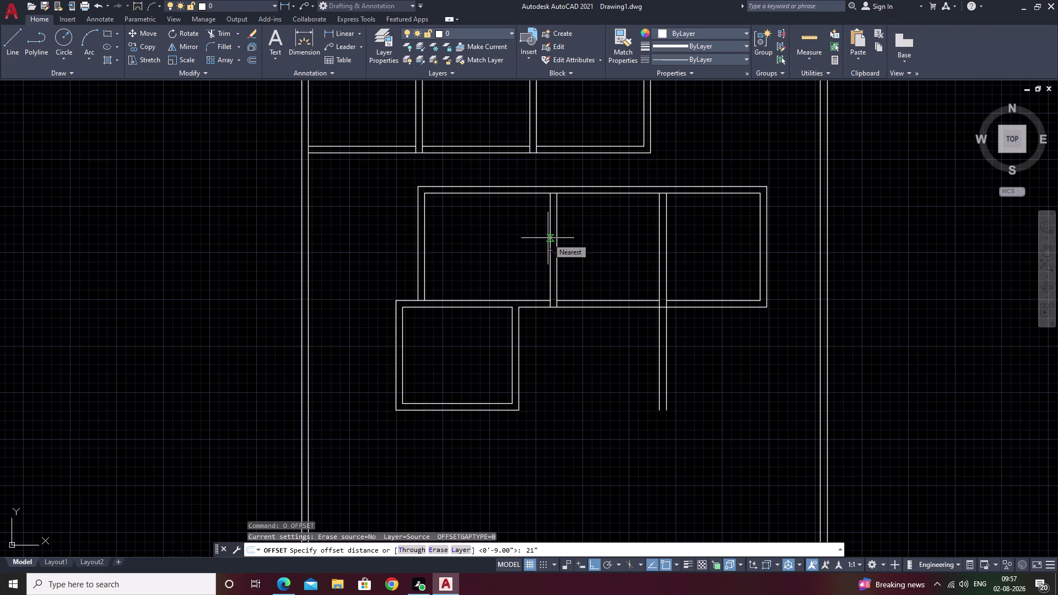
key(BackSpace)
key(apostrophe)
text(7)
text(.5)
key(shift+quotedbl)
key(space)
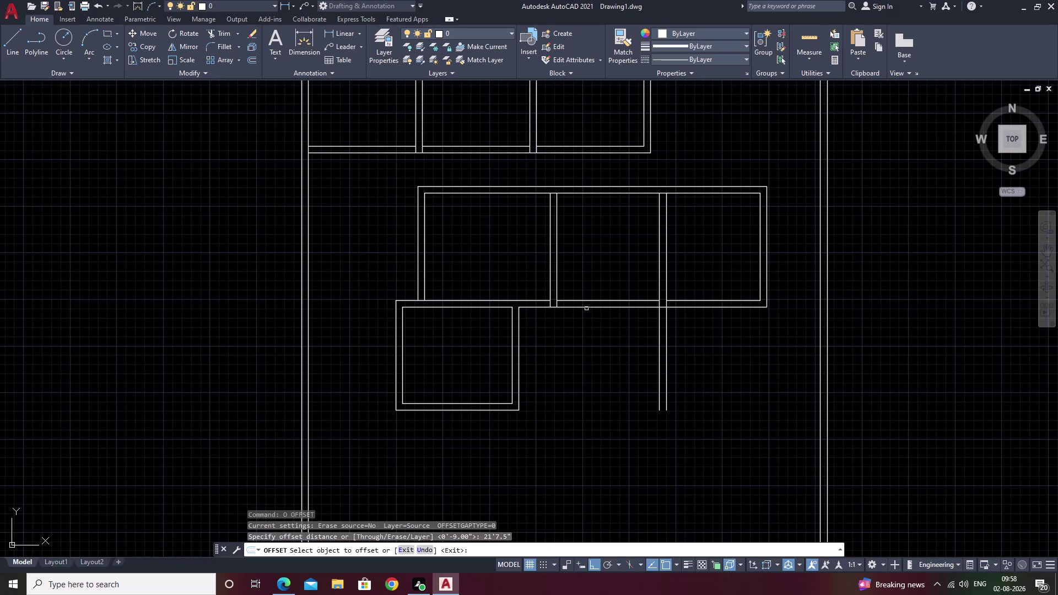
click(587, 307)
click(566, 415)
scroll(down, 3)
middle_drag(566, 436, 568, 410)
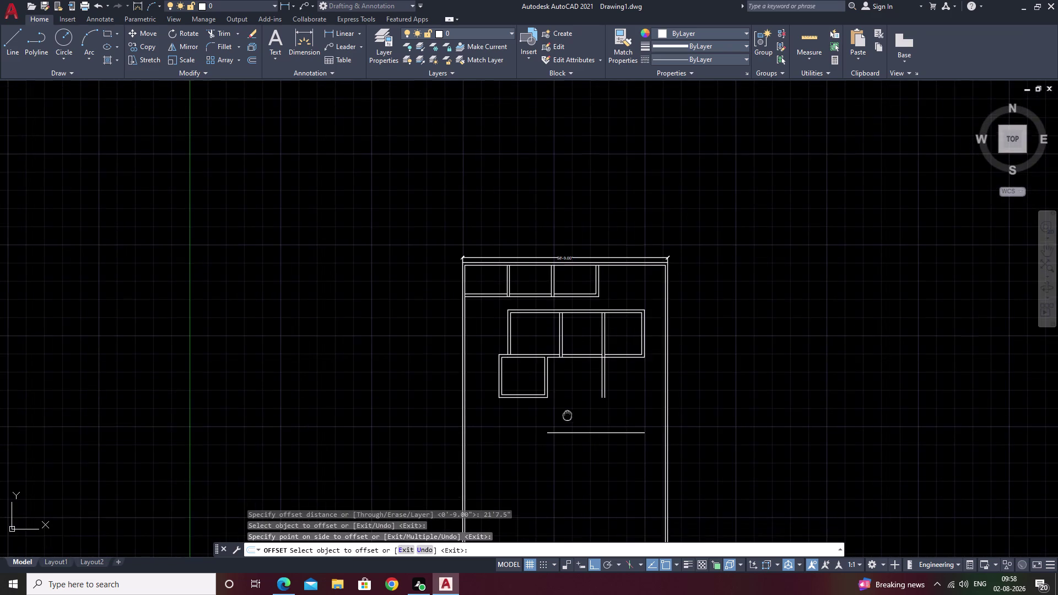
middle_drag(567, 410, 568, 405)
scroll(up, 3)
key(Escape)
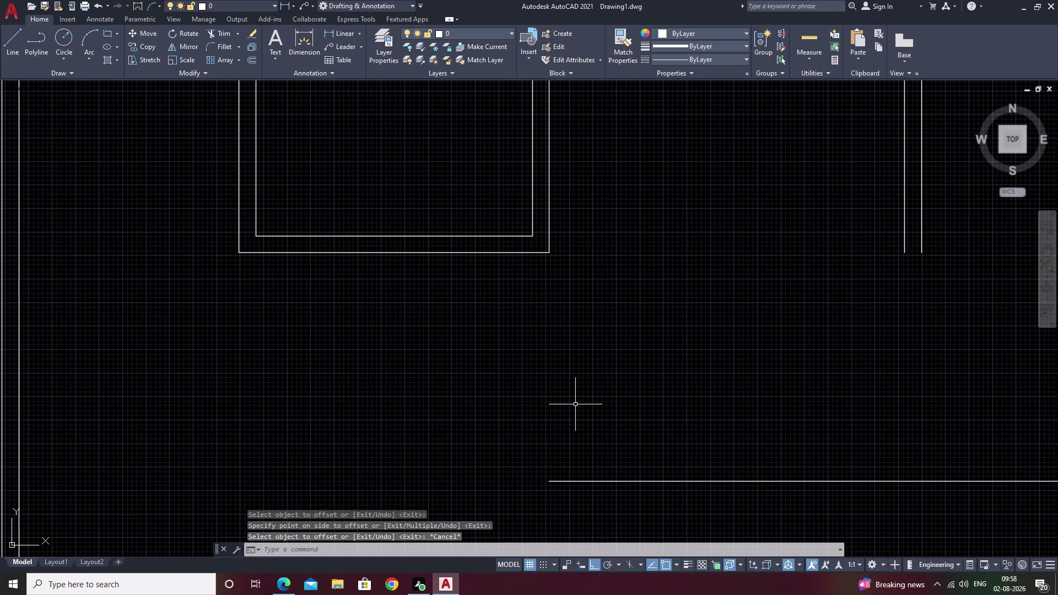
Extend the inner and outer right wall lines down to the new horizontal line.
text(ex)
key(space)
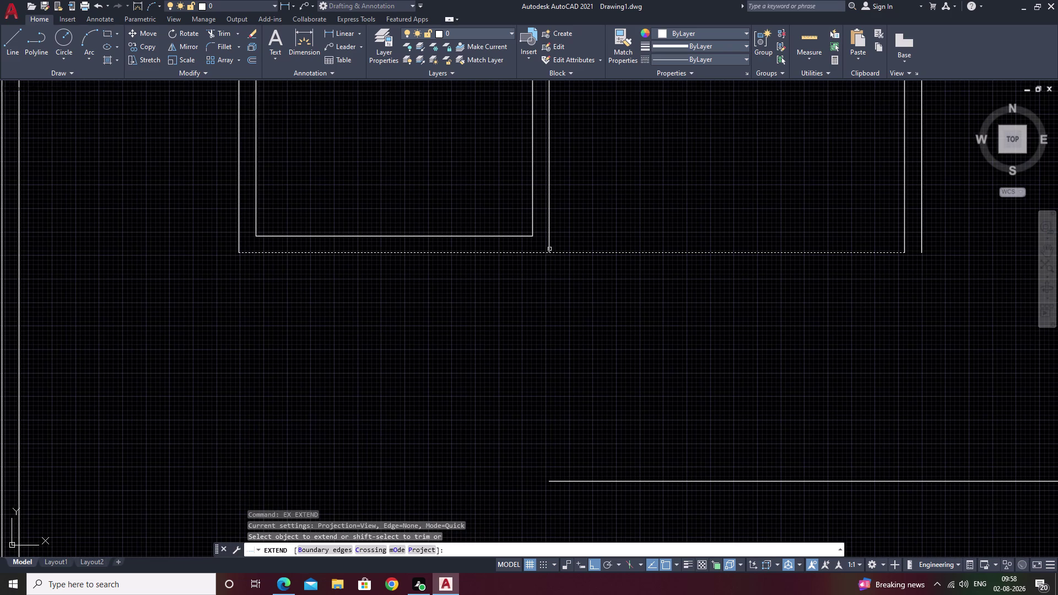
click(549, 241)
key(Escape)
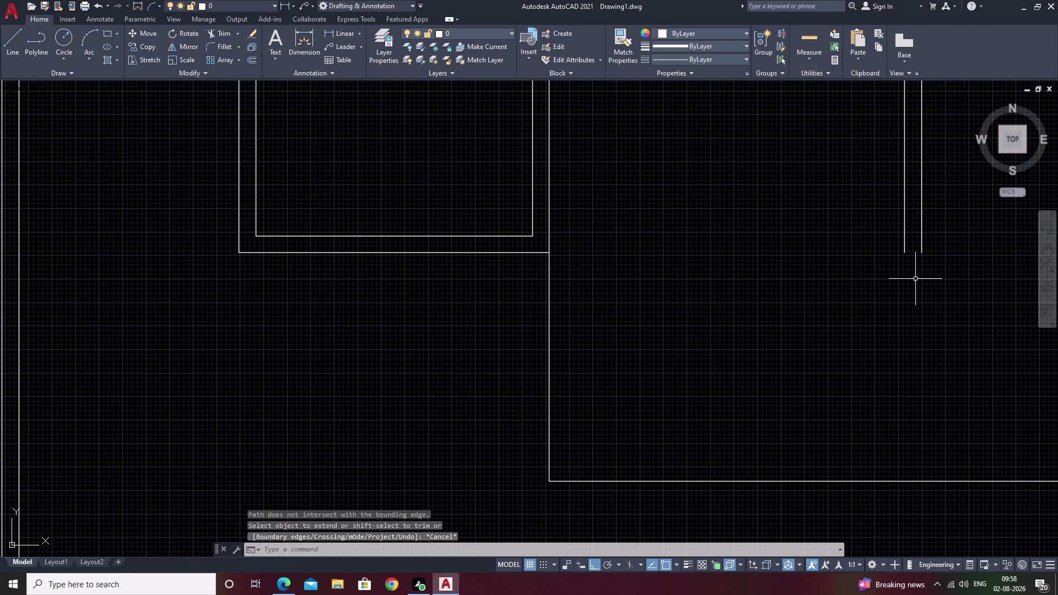
key(space)
click(903, 231)
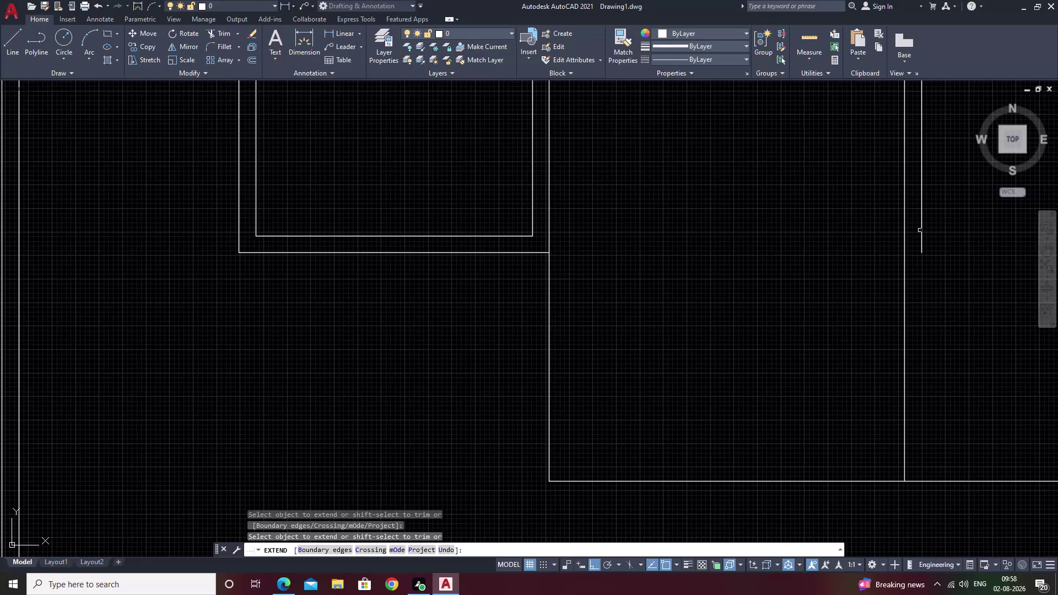
click(921, 231)
key(Escape)
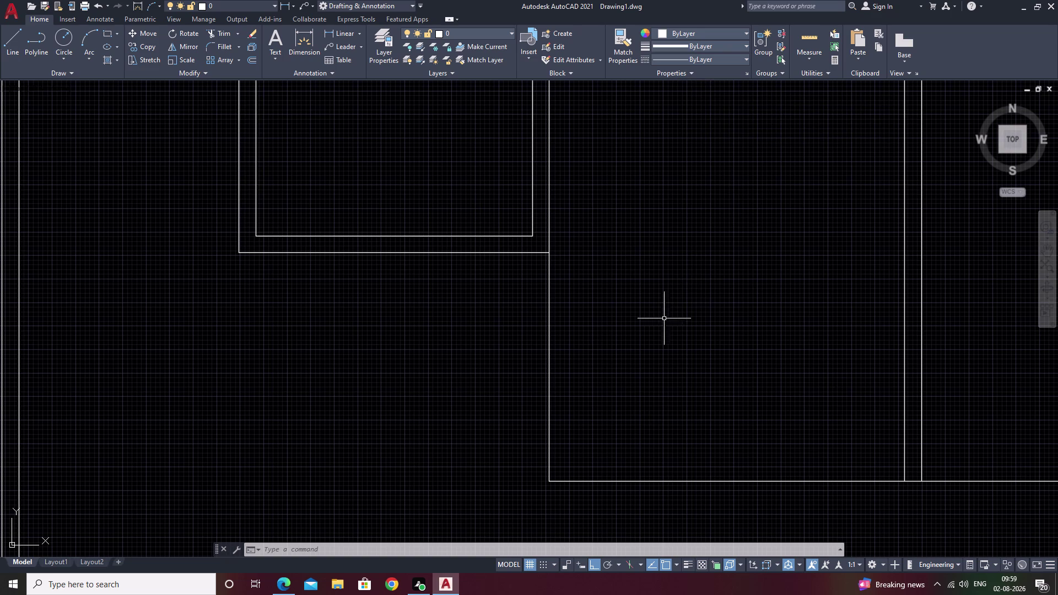
Offset the new room's left wall 9 inches left and bottom wall 9 inches down.
text(o)
key(space)
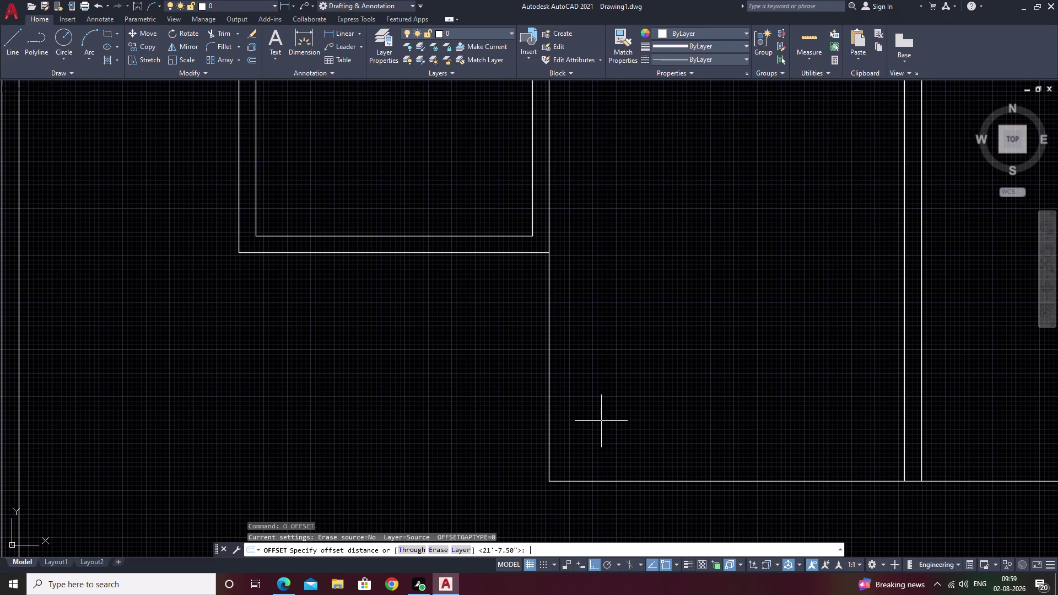
text(9)
key(space)
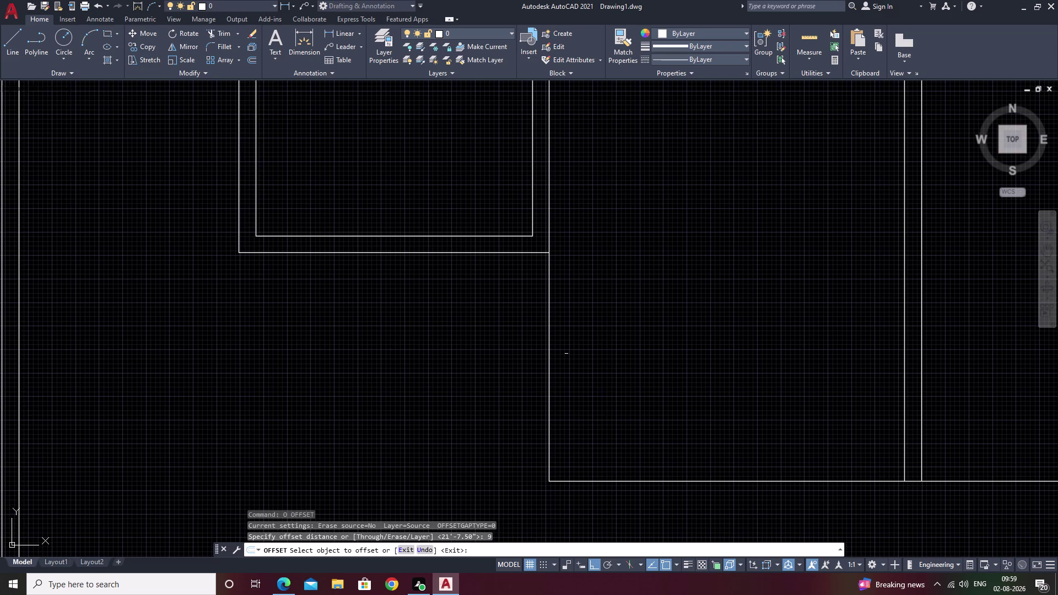
click(548, 354)
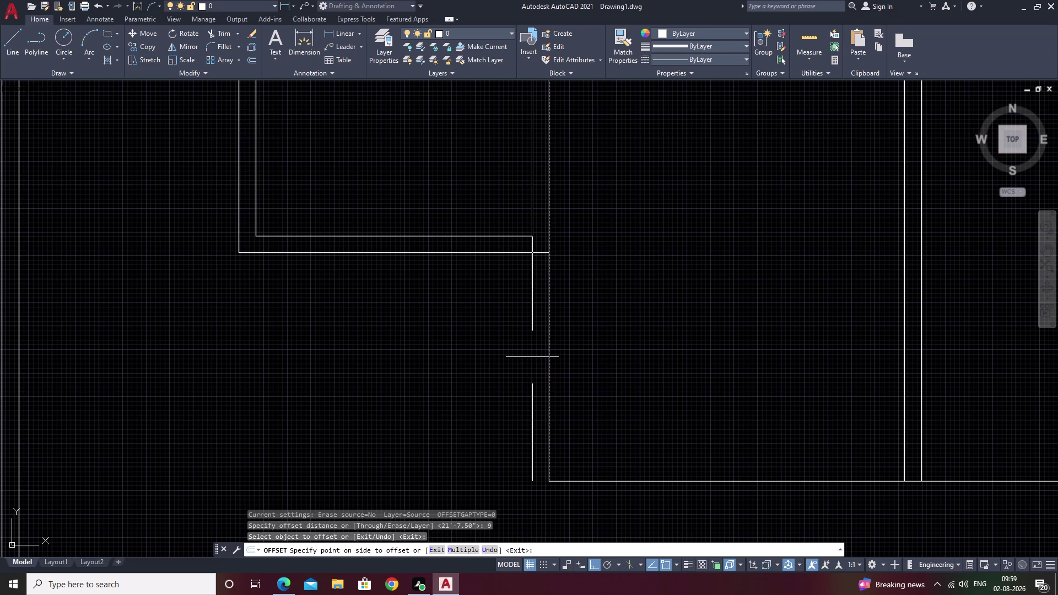
click(485, 362)
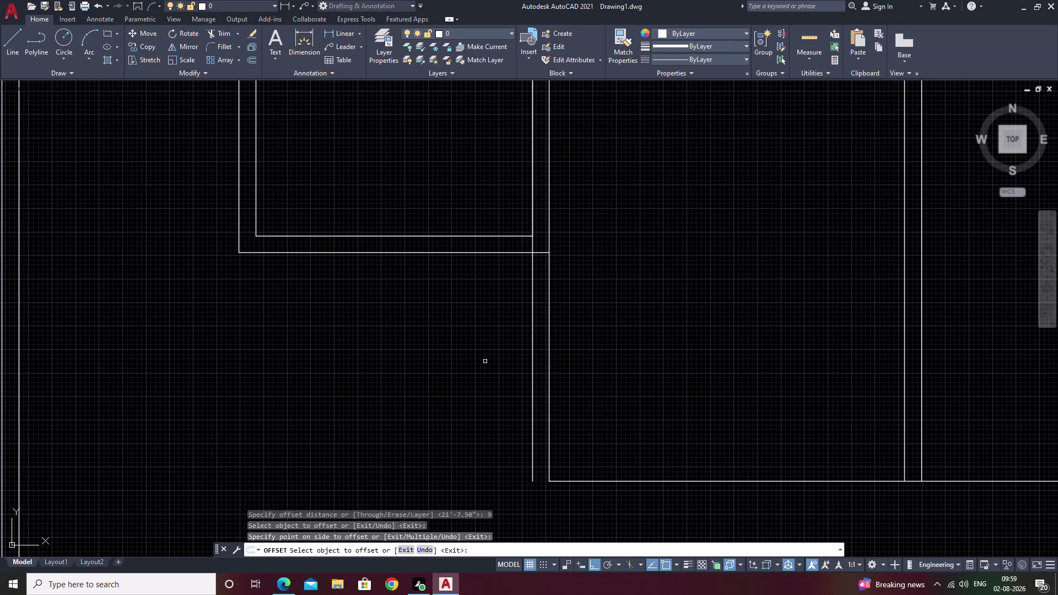
scroll(down, 3)
middle_drag(596, 369, 581, 285)
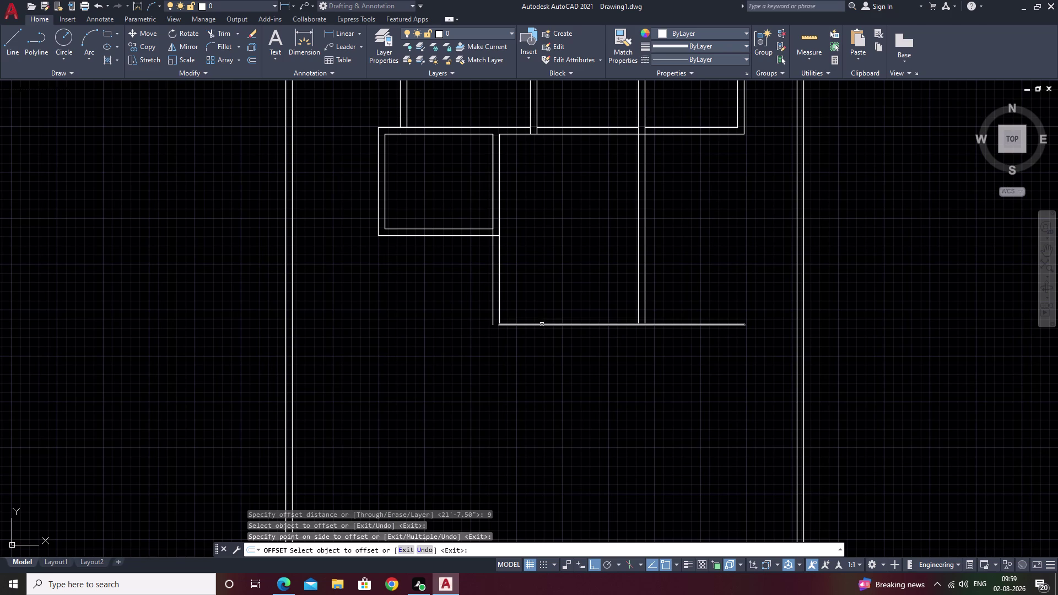
double_click(541, 325)
click(542, 344)
End the offset and refresh the drawing display with Redraw.
key(Escape)
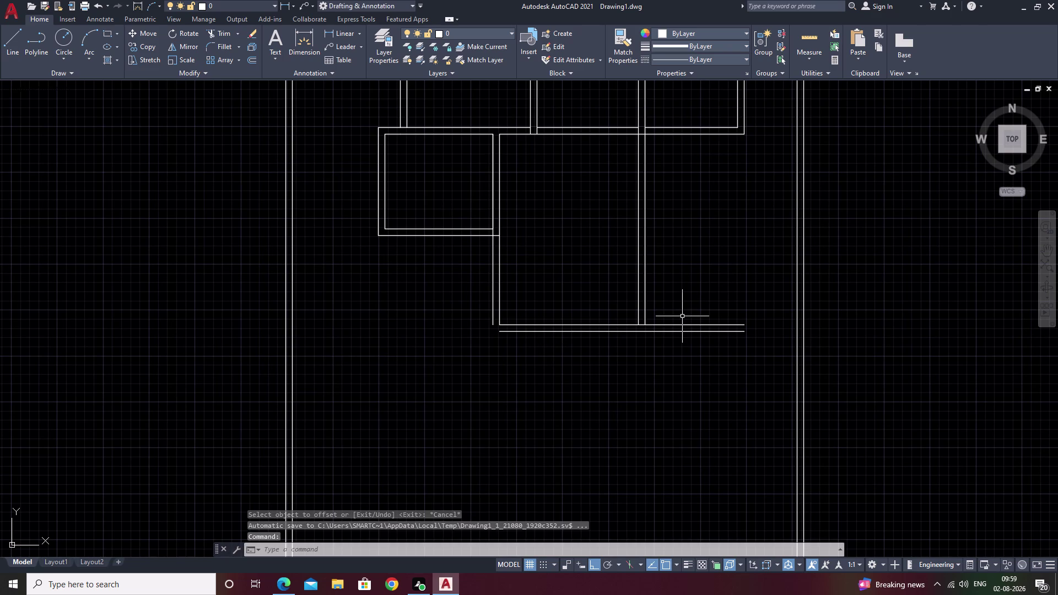
text(r)
key(space)
key(Escape)
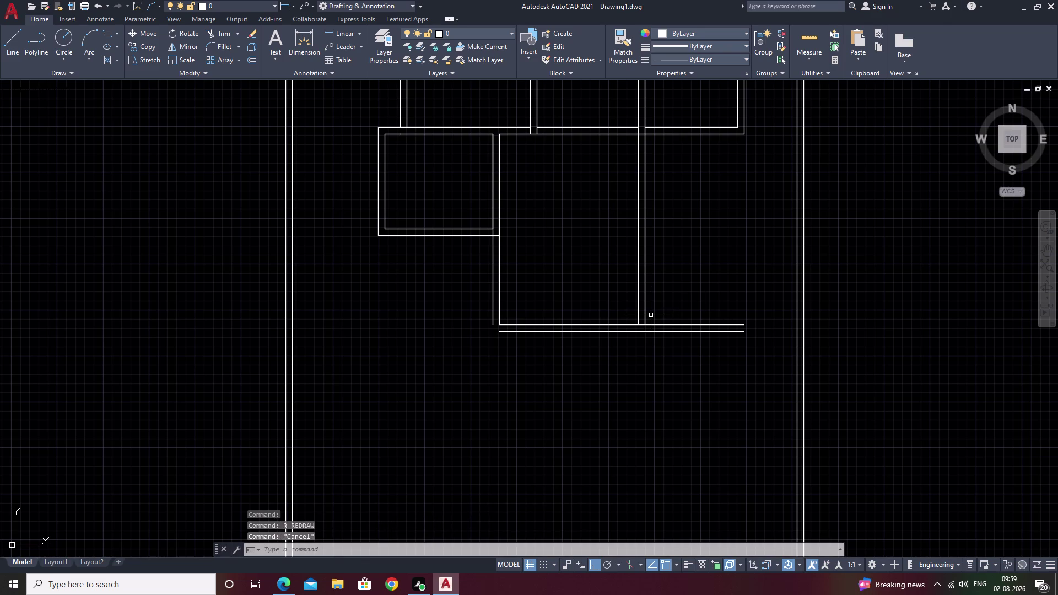
text(f)
key(space)
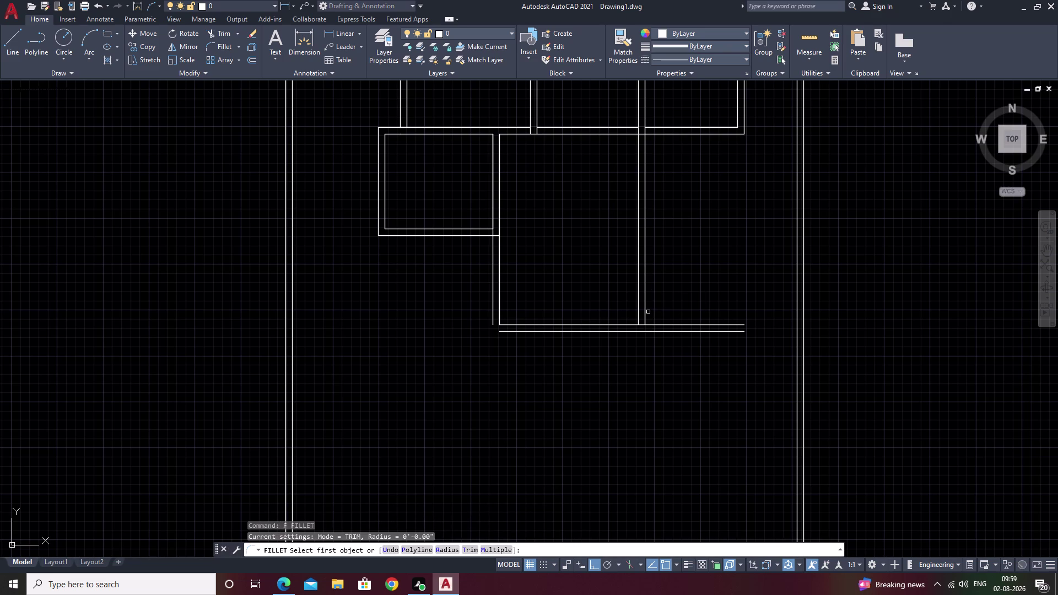
Fillet the inner and outer wall line pairs at the bottom-left corner.
click(645, 308)
click(634, 332)
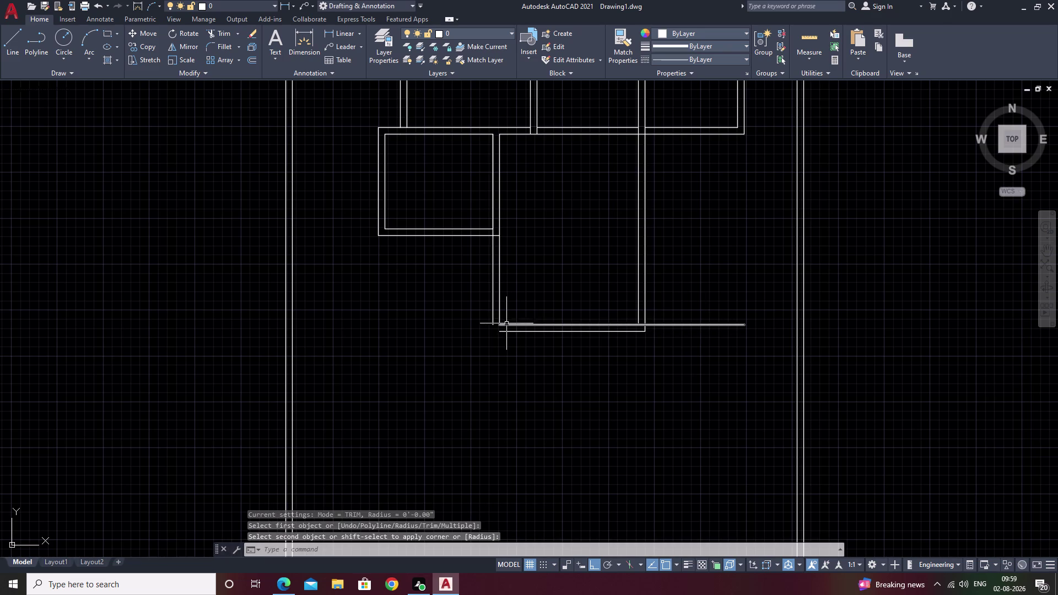
key(space)
click(493, 303)
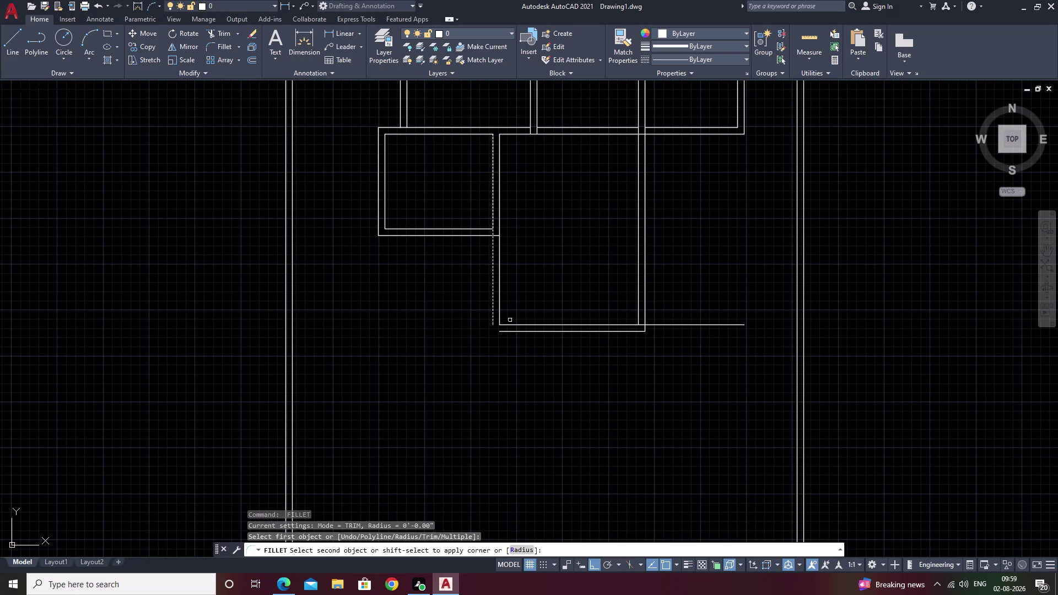
click(516, 332)
key(Escape)
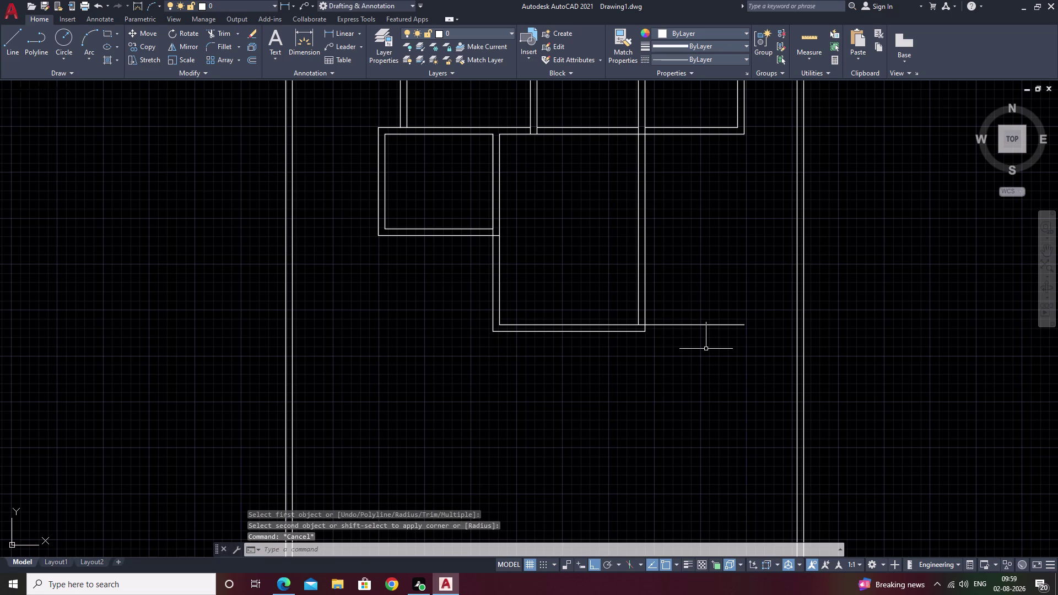
Trim the overhanging wall line ends at the corner with TR.
text(tr)
key(space)
drag(673, 265, 670, 378)
scroll(down, 3)
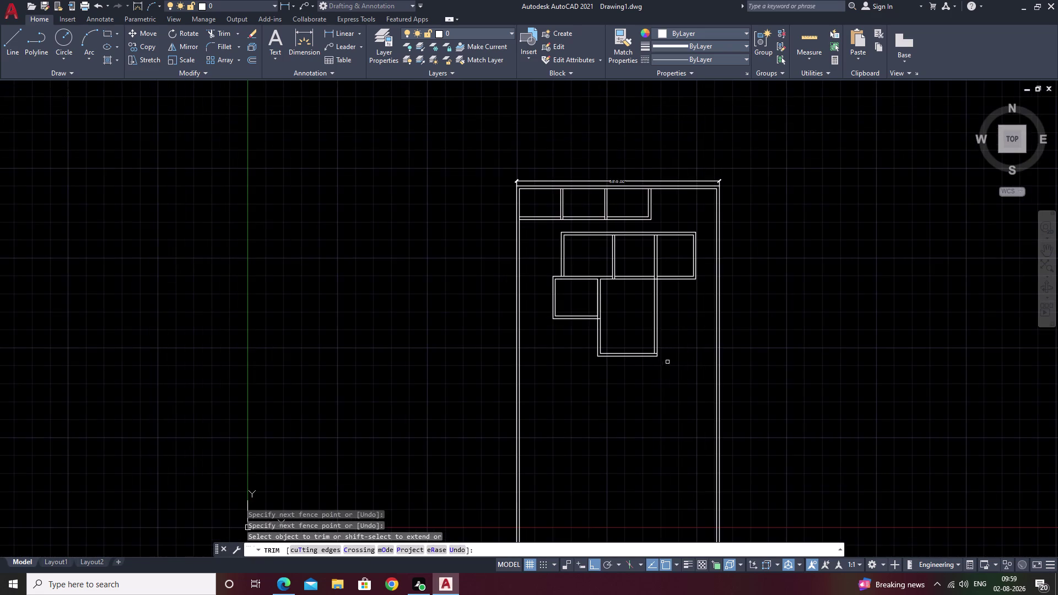
scroll(up, 3)
scroll(up, 3)
drag(619, 369, 603, 397)
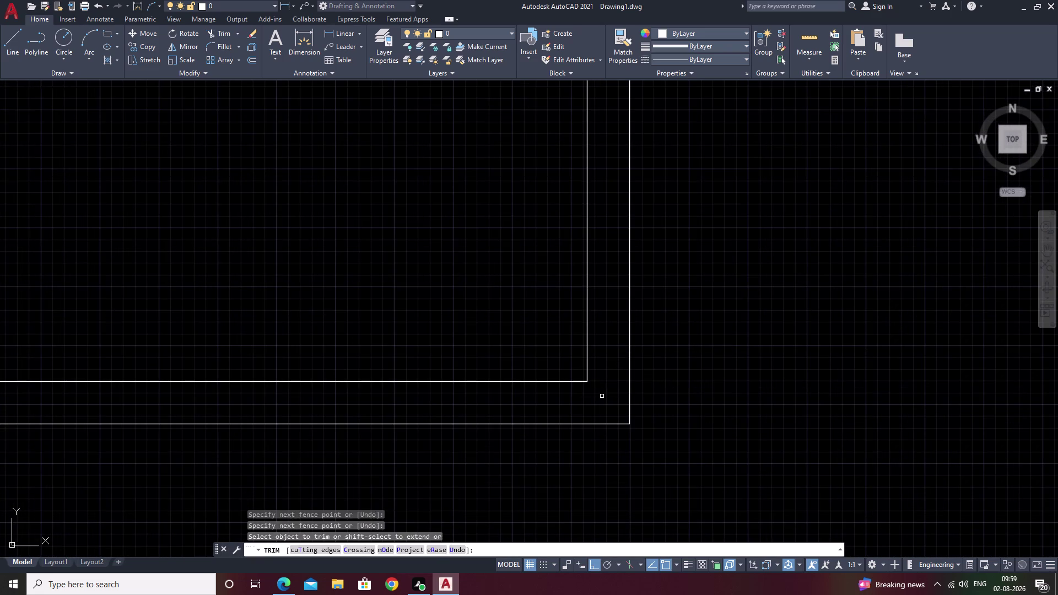
Trim the leftover stub at the wall junction near the left room.
scroll(down, 3)
scroll(down, 3)
middle_drag(676, 356, 628, 405)
scroll(up, 3)
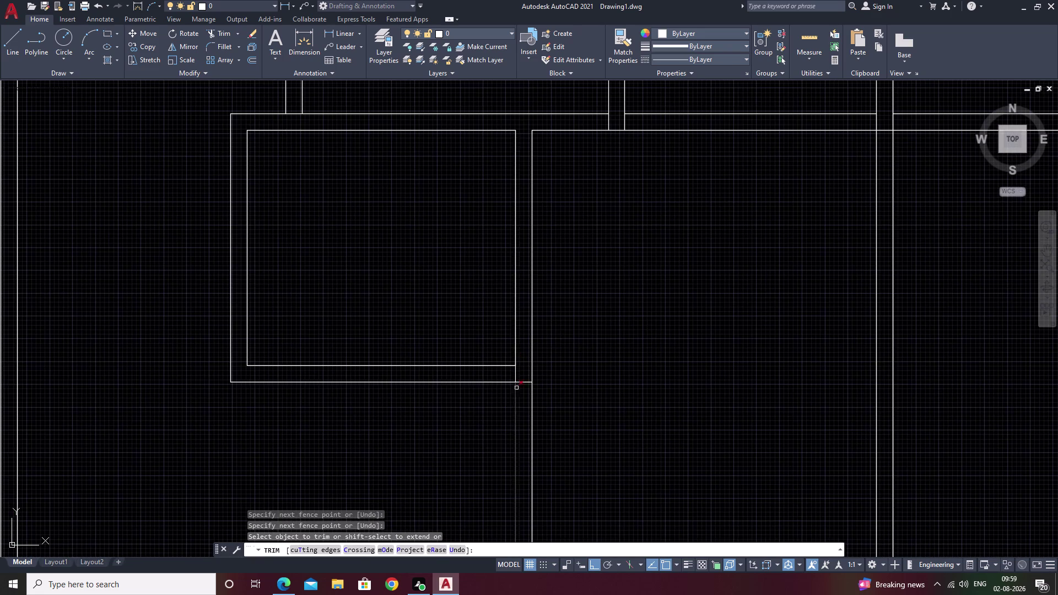
drag(523, 373, 522, 394)
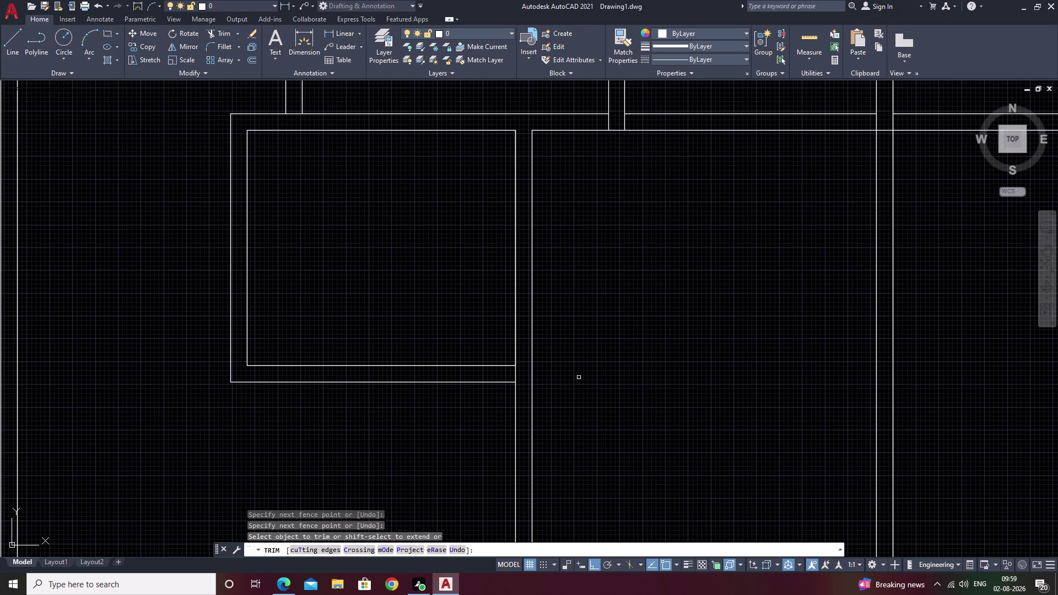
scroll(down, 3)
middle_drag(681, 363, 510, 393)
scroll(up, 3)
key(Escape)
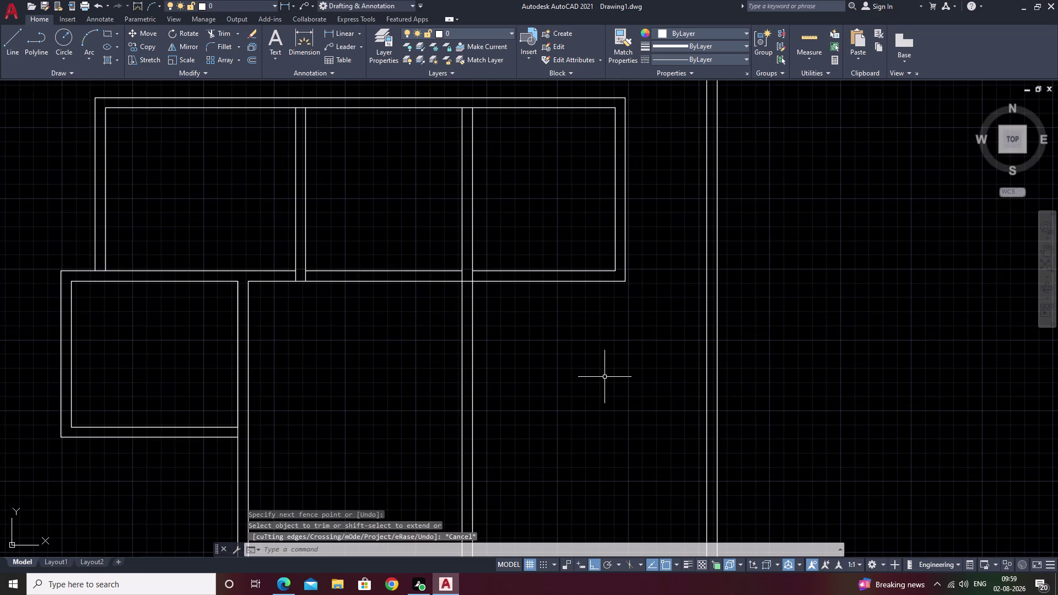
Start a line command, then cancel it.
text(l)
key(space)
key(Escape)
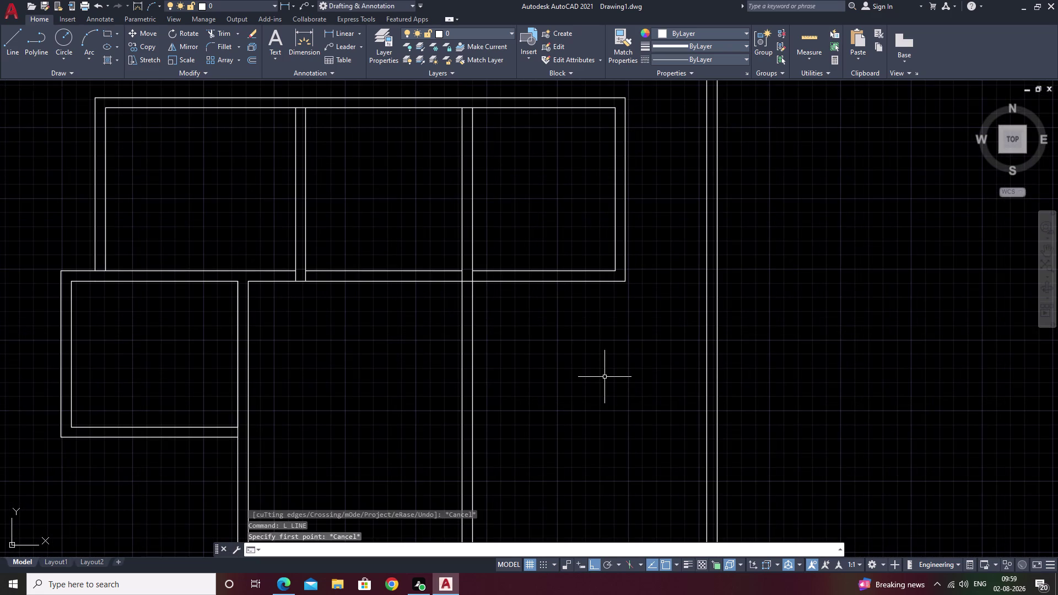
key(o)
key(space)
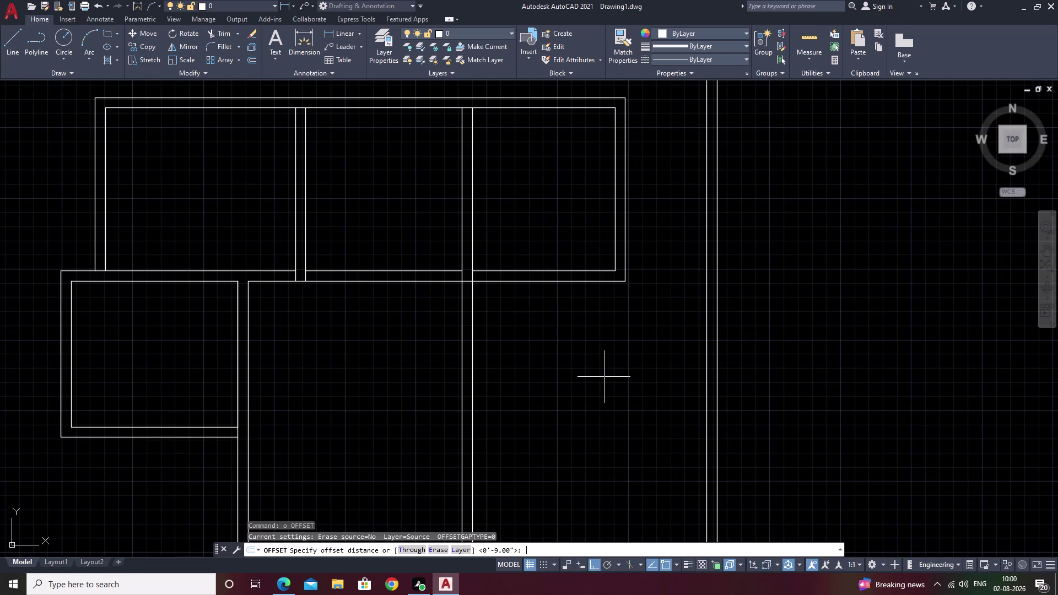
Set the offset distance to 13 feet, correcting an initial 12-foot entry.
text(12)
key(apostrophe)
key(space)
key(space)
text(1)
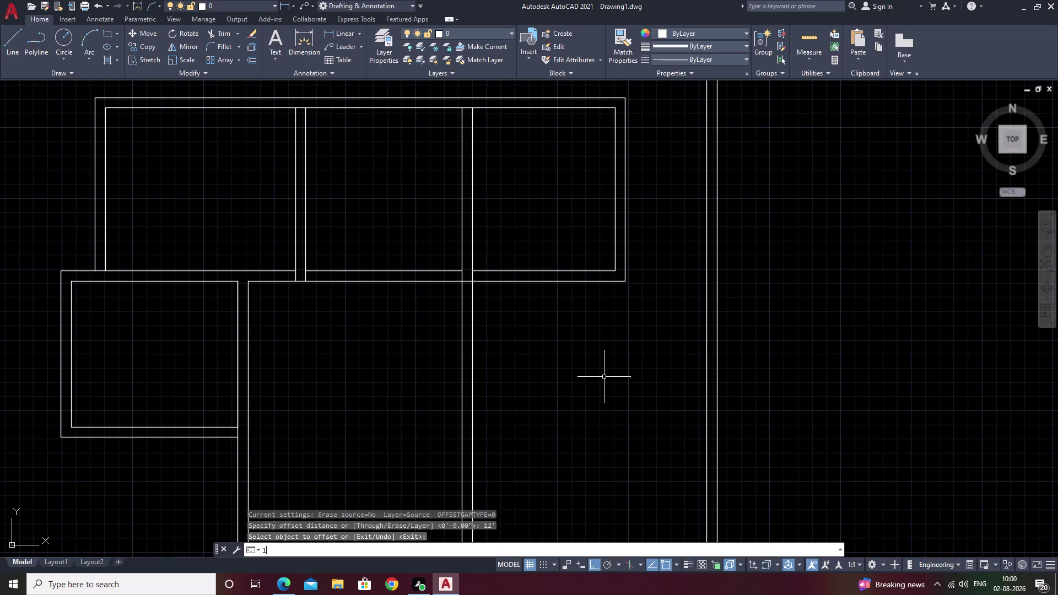
text(3)
key(BackSpace)
key(BackSpace)
key(space)
text(13)
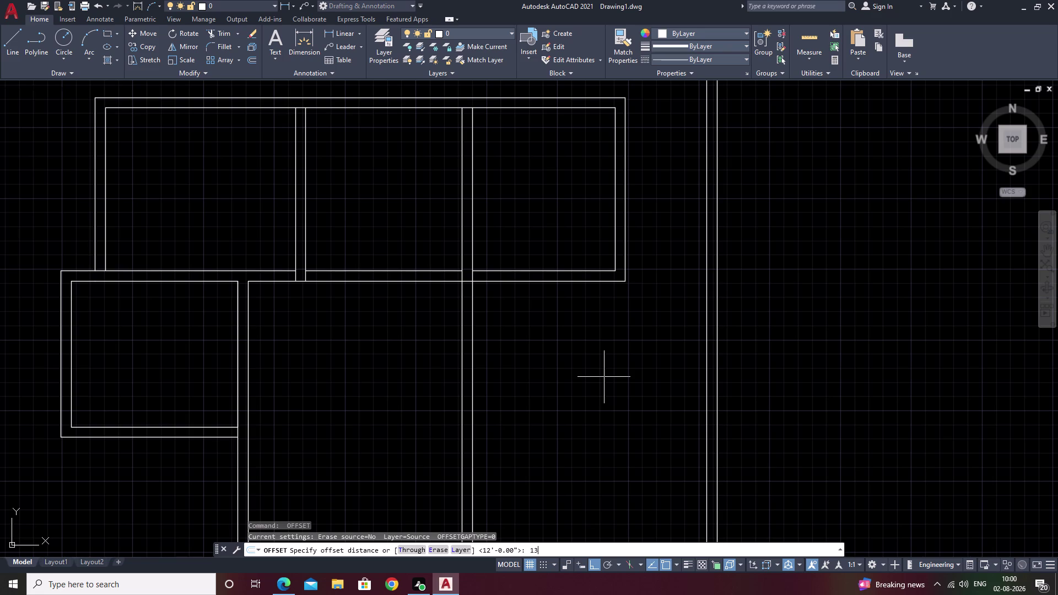
text(')
key(space)
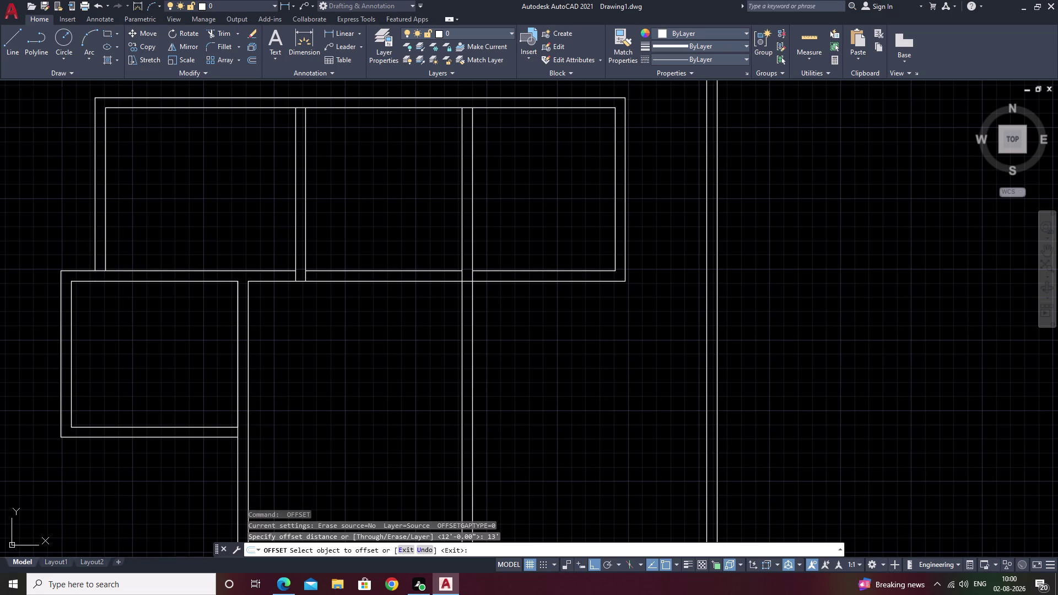
Offset the wall line 13 feet to form the new wall's position.
click(473, 394)
click(563, 399)
scroll(down, 3)
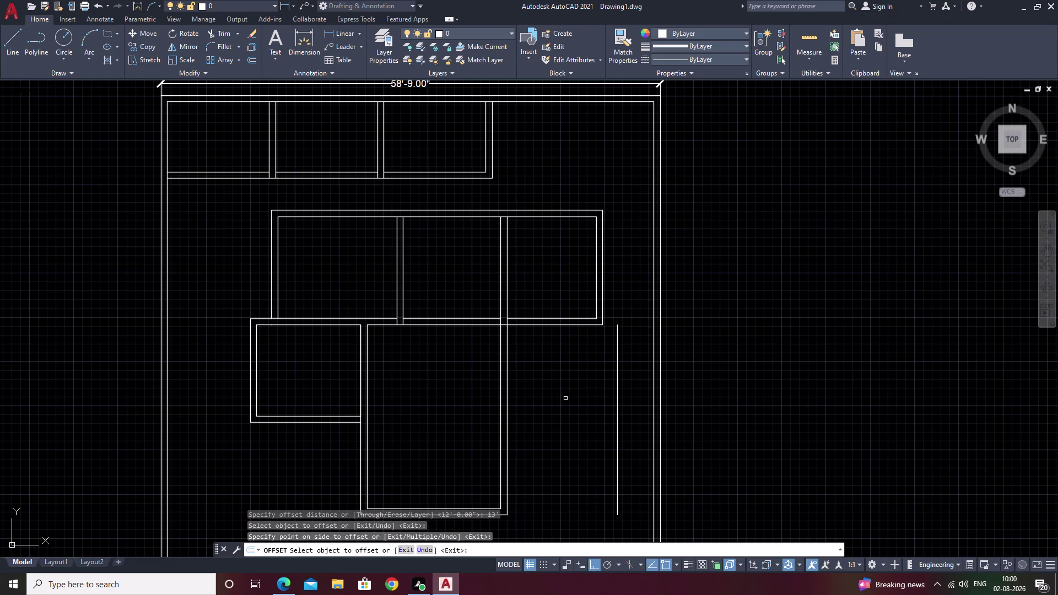
click(565, 399)
scroll(up, 3)
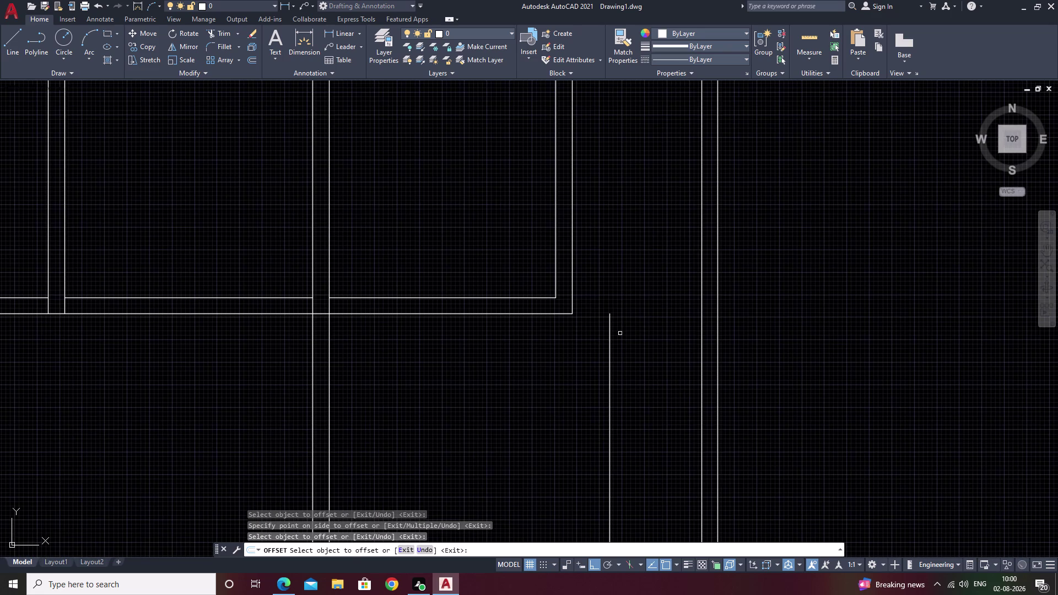
key(Escape)
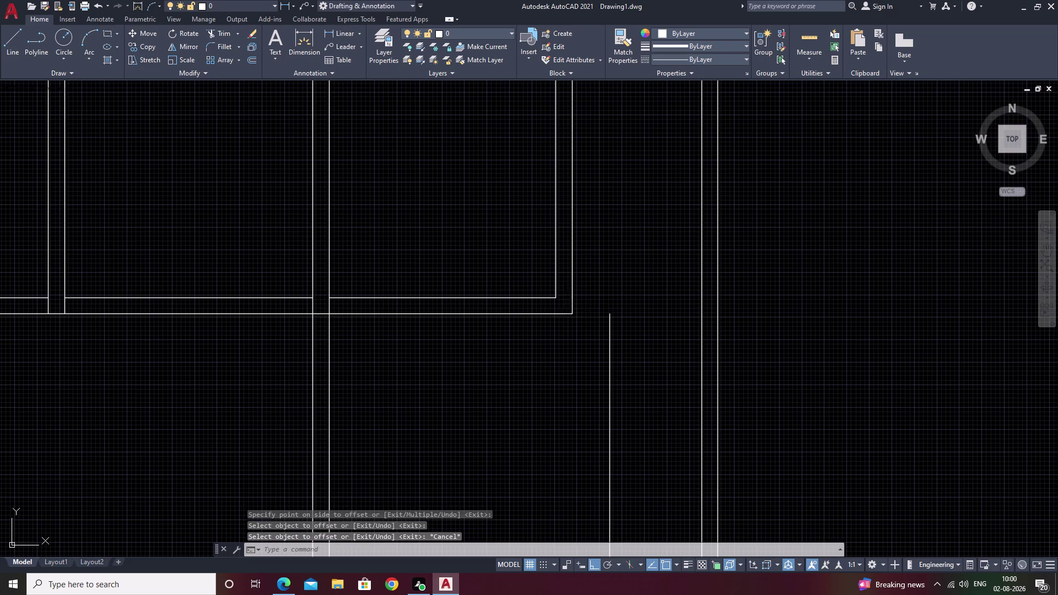
Draw a short horizontal line from the vertical line's top to the room corner.
text(l)
key(space)
click(573, 315)
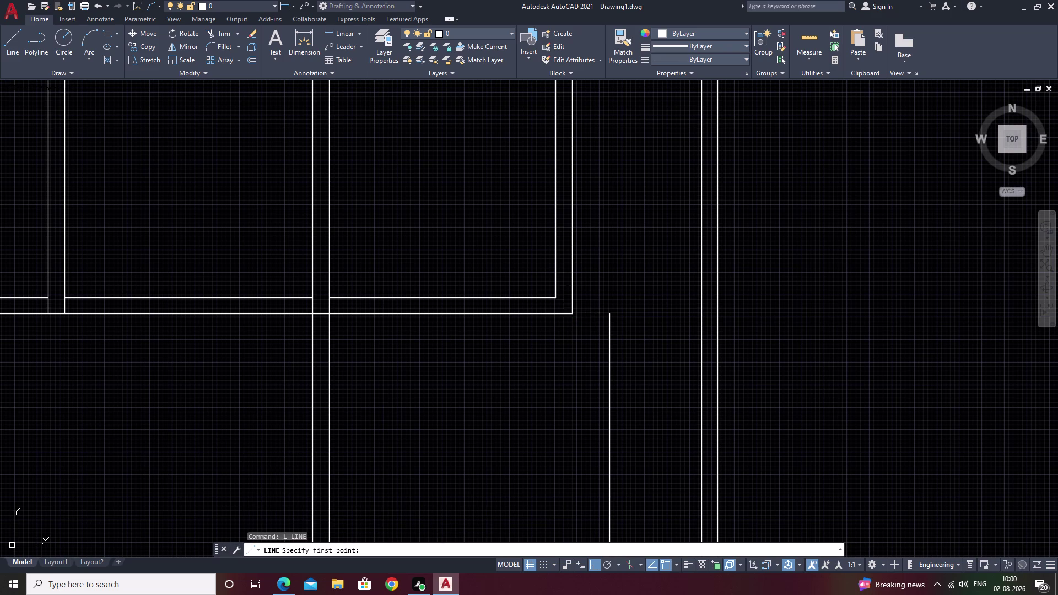
click(611, 315)
key(Escape)
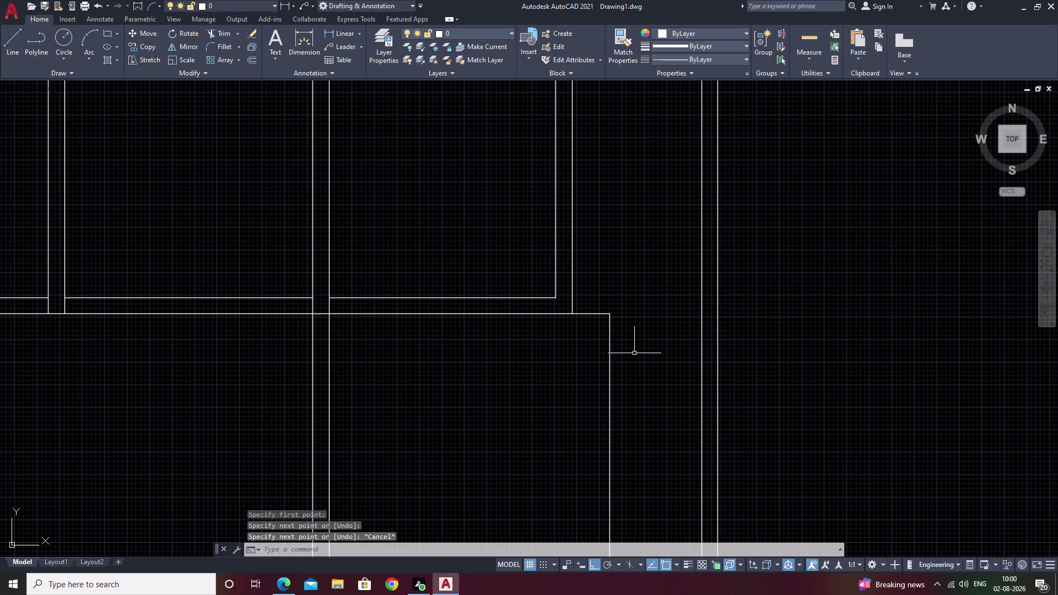
Offset the short horizontal line 9 inches upward.
text(o)
key(space)
text(9)
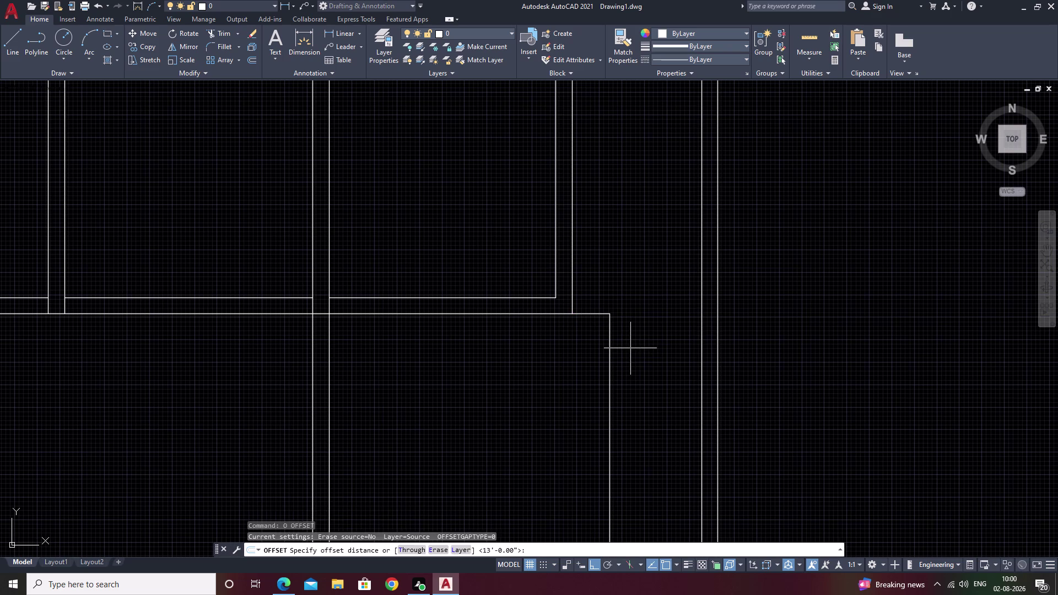
key(space)
click(596, 313)
click(595, 297)
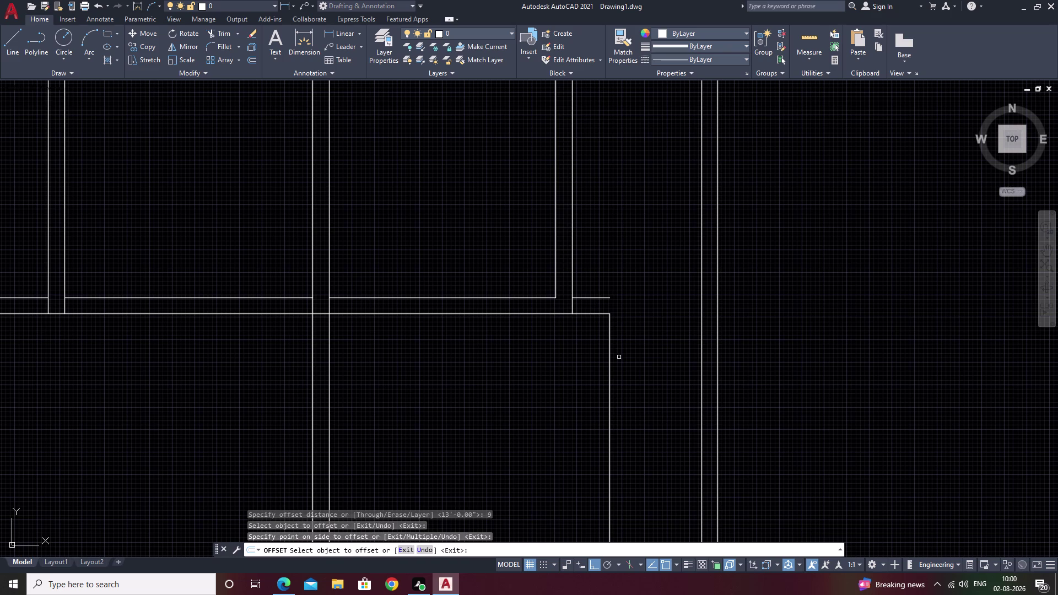
Place a 9-inch parallel copy of the long vertical wall line.
double_click(610, 366)
scroll(down, 3)
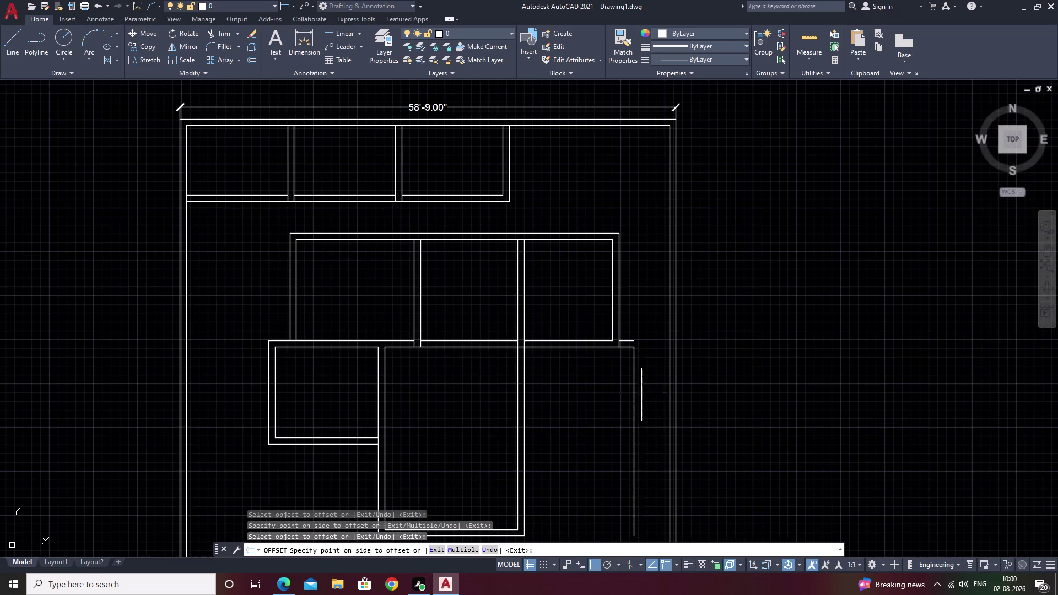
middle_drag(641, 403, 641, 269)
click(656, 343)
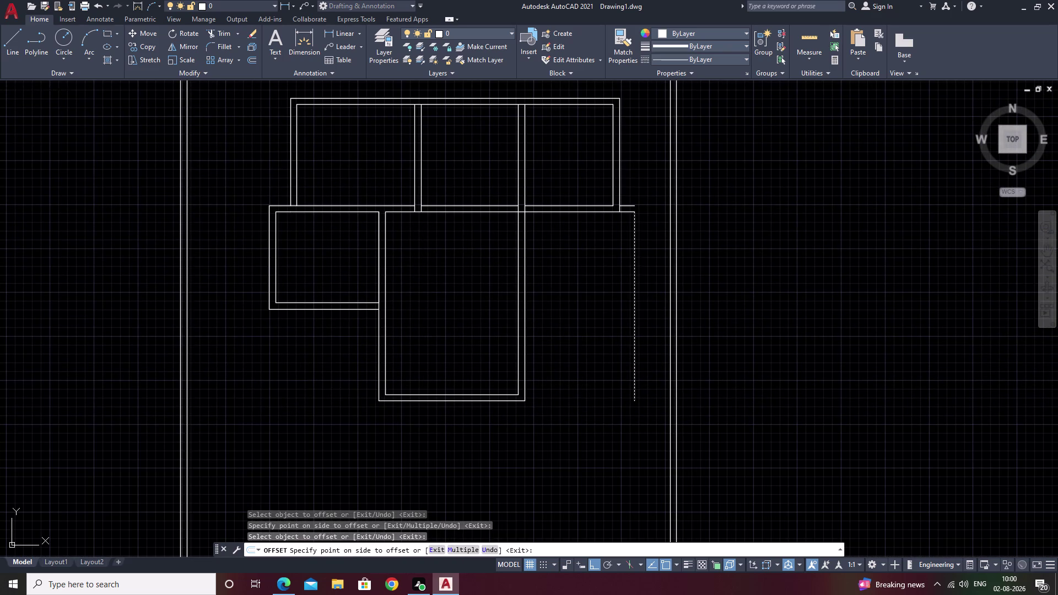
scroll(down, 3)
scroll(up, 3)
key(Escape)
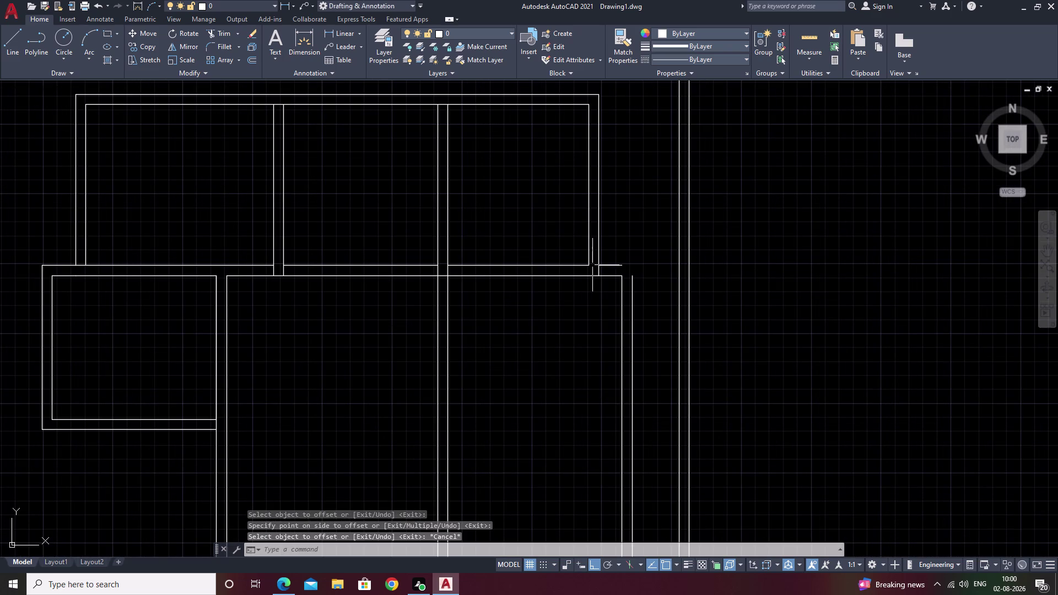
Fillet the two lines at the new wall's top corner.
key(f)
key(space)
click(614, 265)
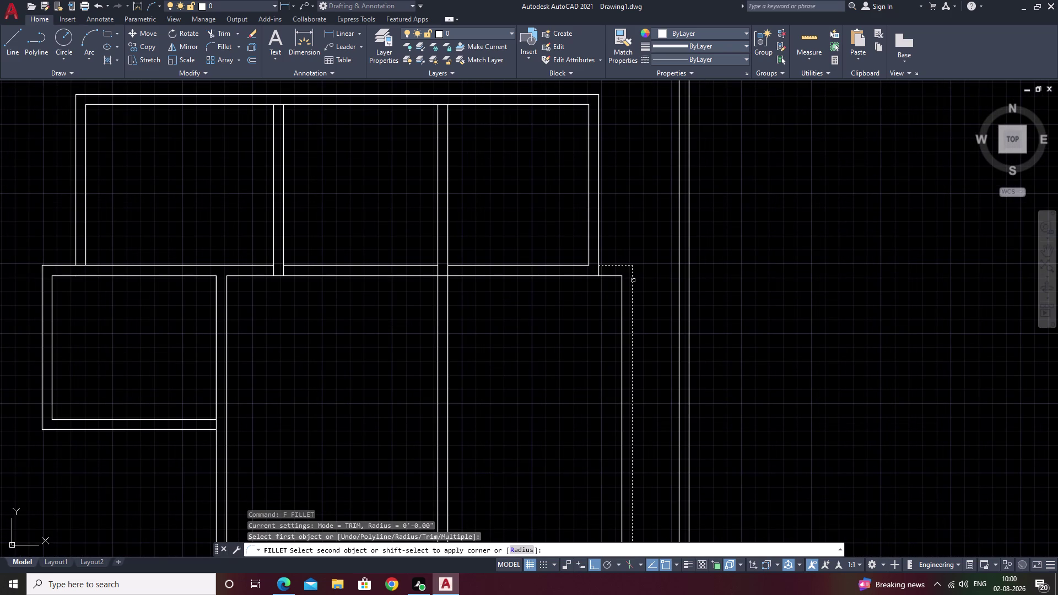
click(631, 285)
key(Escape)
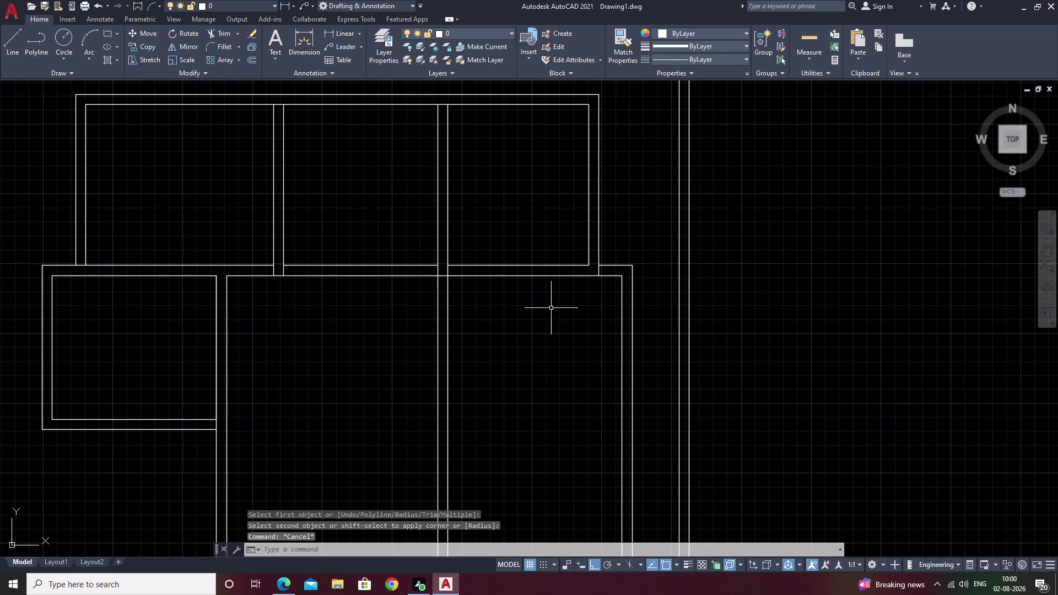
scroll(up, 3)
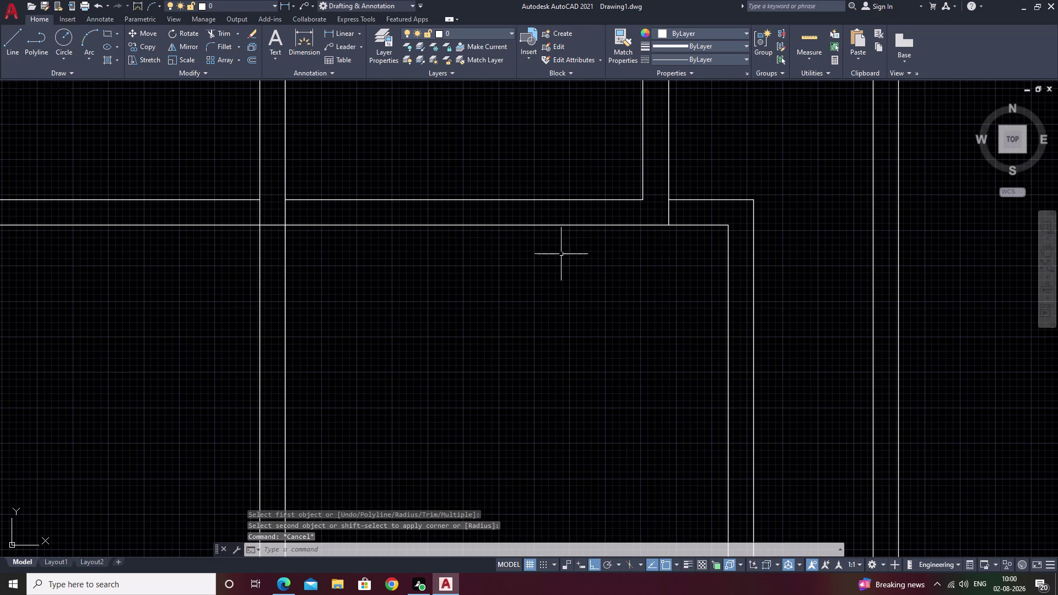
key(Escape)
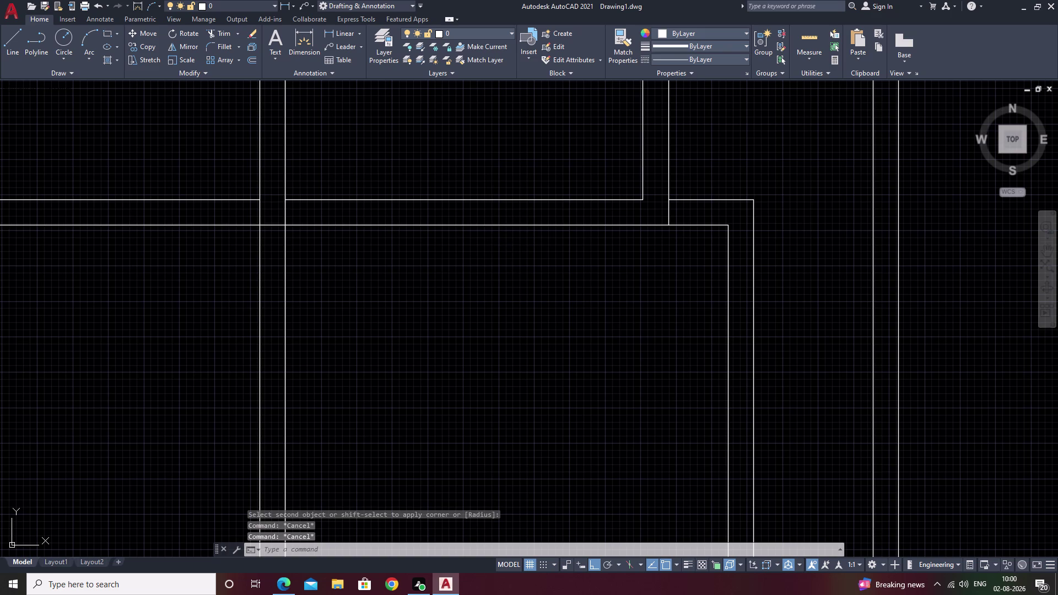
Join the short corner piece and the long horizontal wall line into one line.
text(br)
click(313, 480)
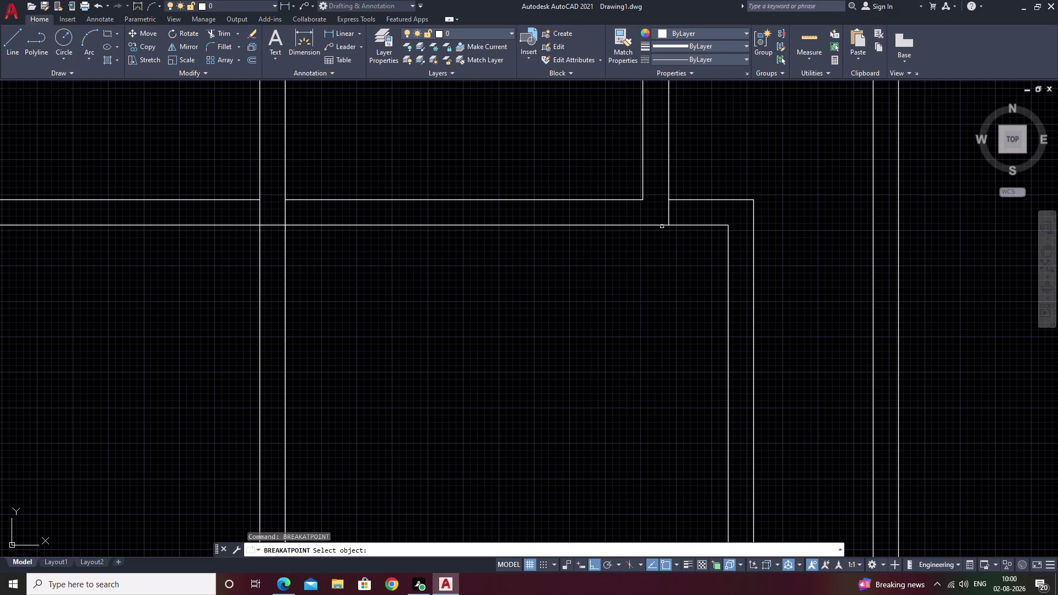
click(690, 224)
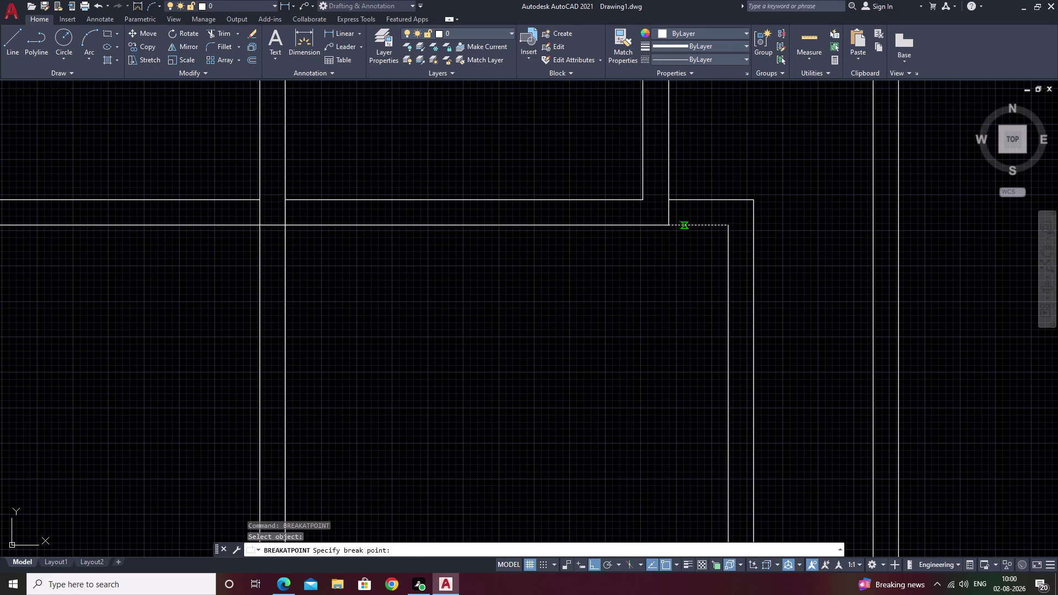
key(Escape)
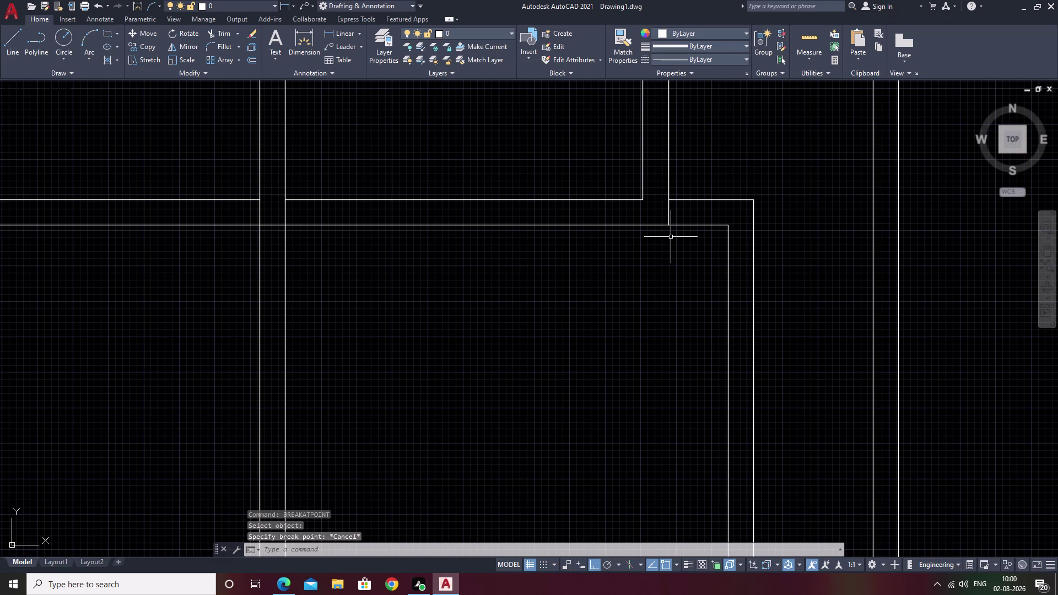
click(703, 223)
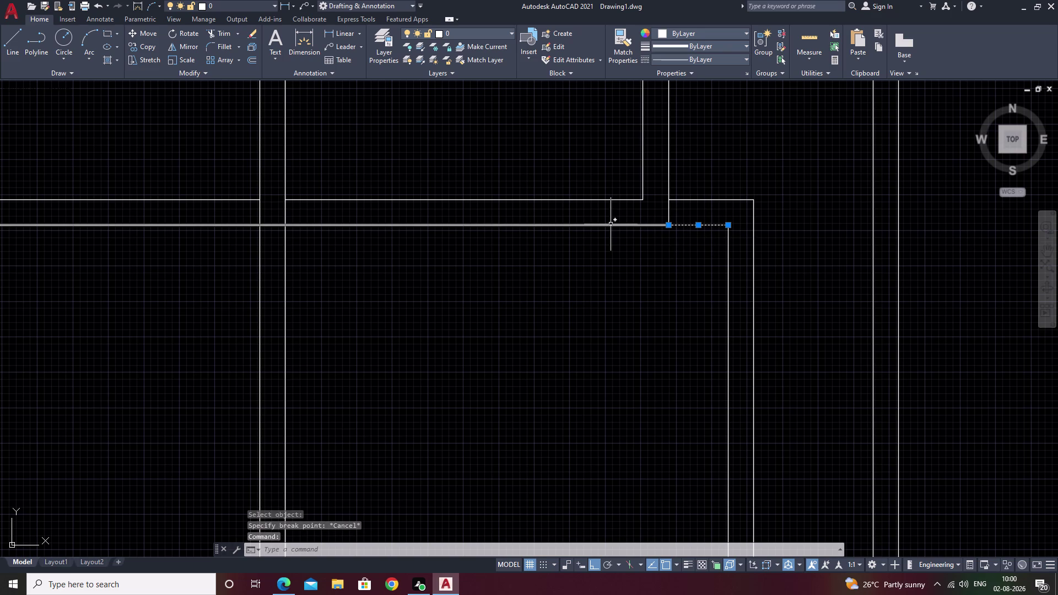
click(591, 224)
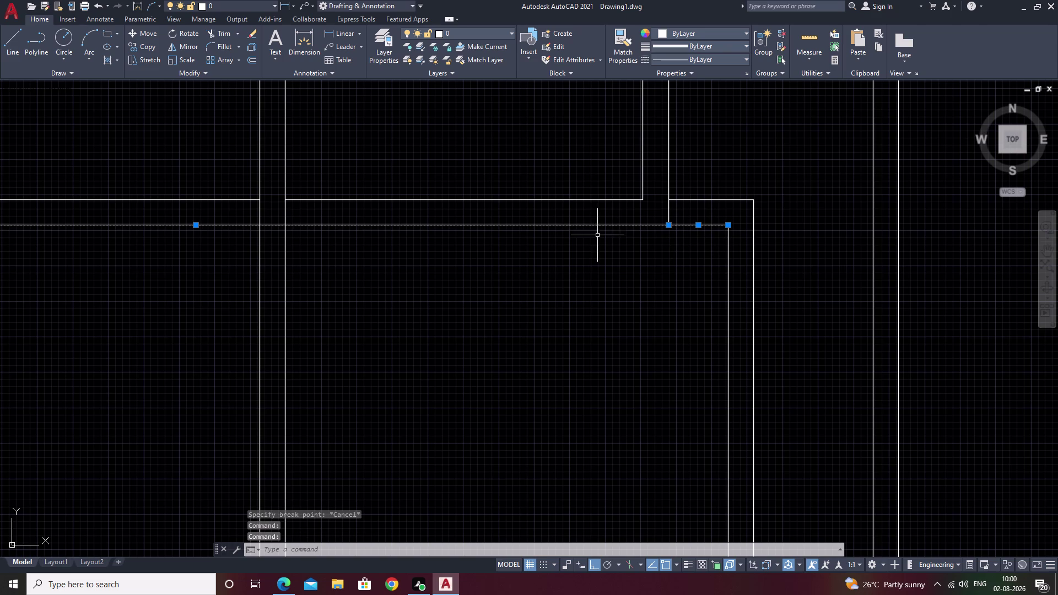
text(j)
key(space)
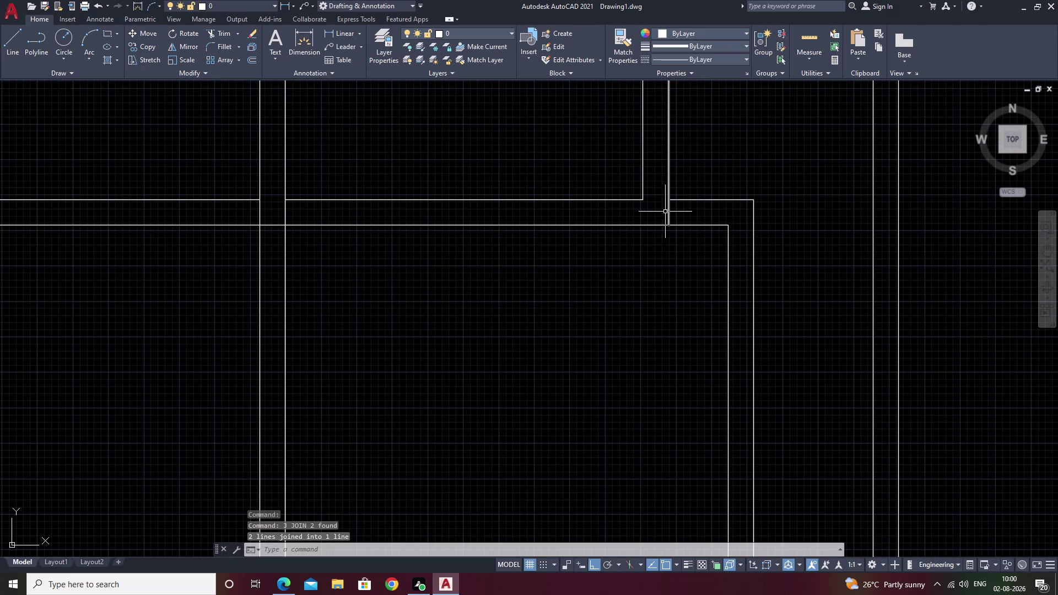
Break the horizontal wall line at the right and left wall junctions.
text(br)
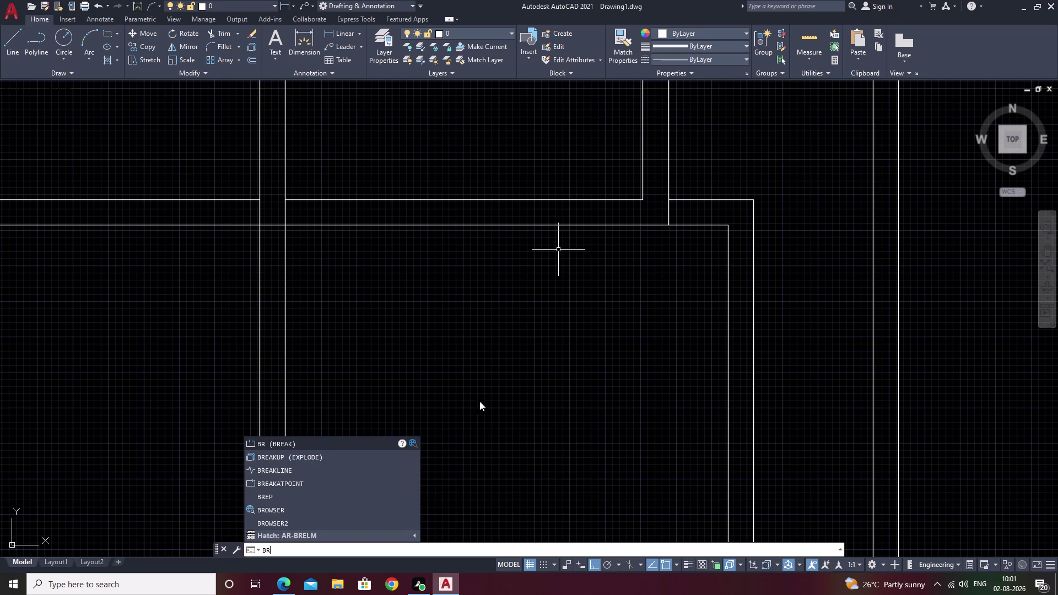
click(309, 487)
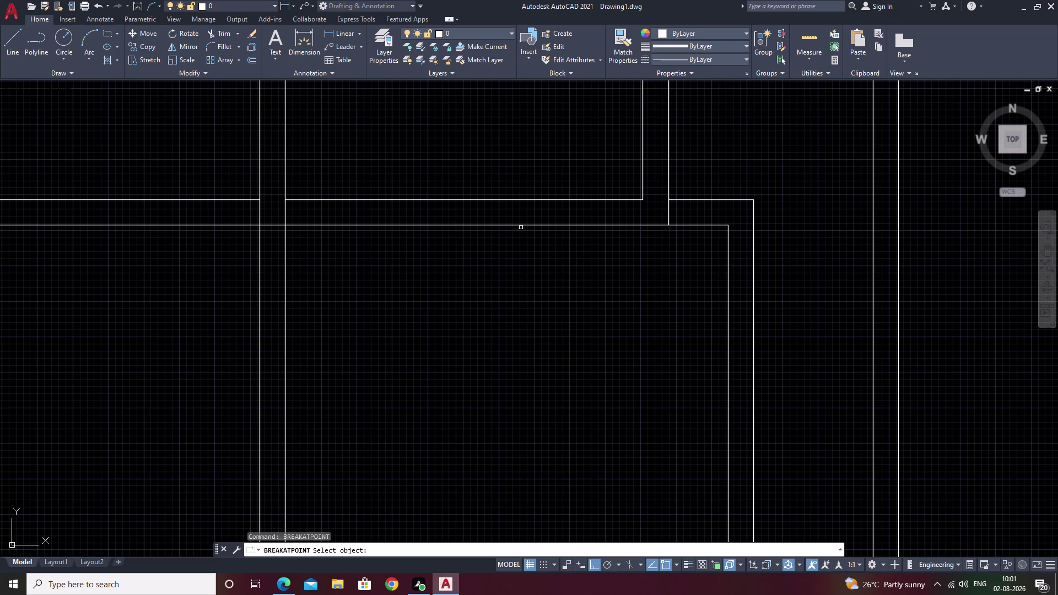
click(521, 226)
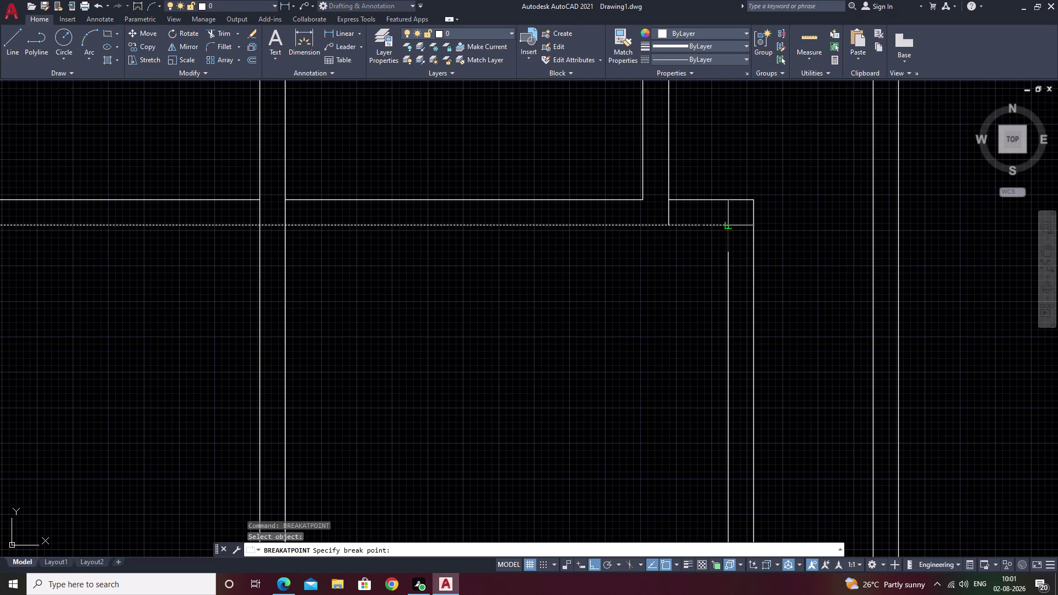
click(726, 226)
key(space)
key(space)
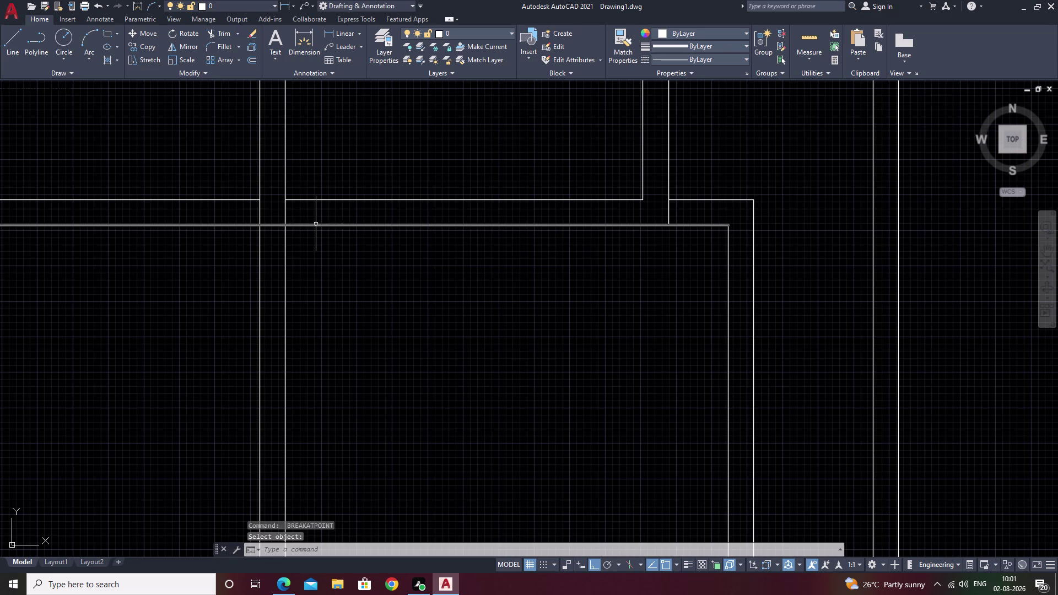
key(space)
click(319, 226)
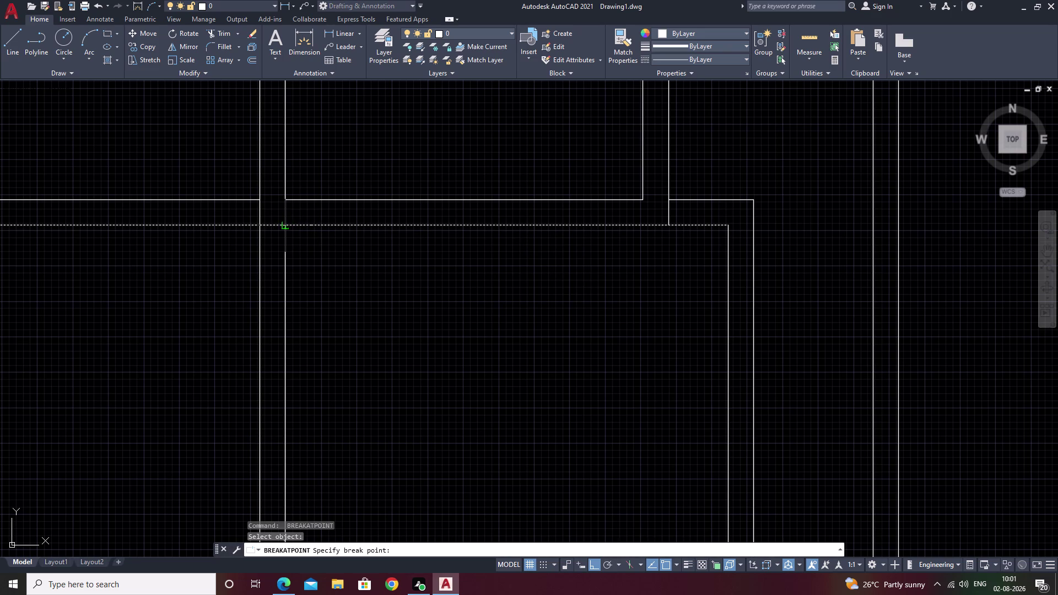
click(288, 225)
key(Escape)
key(o)
key(space)
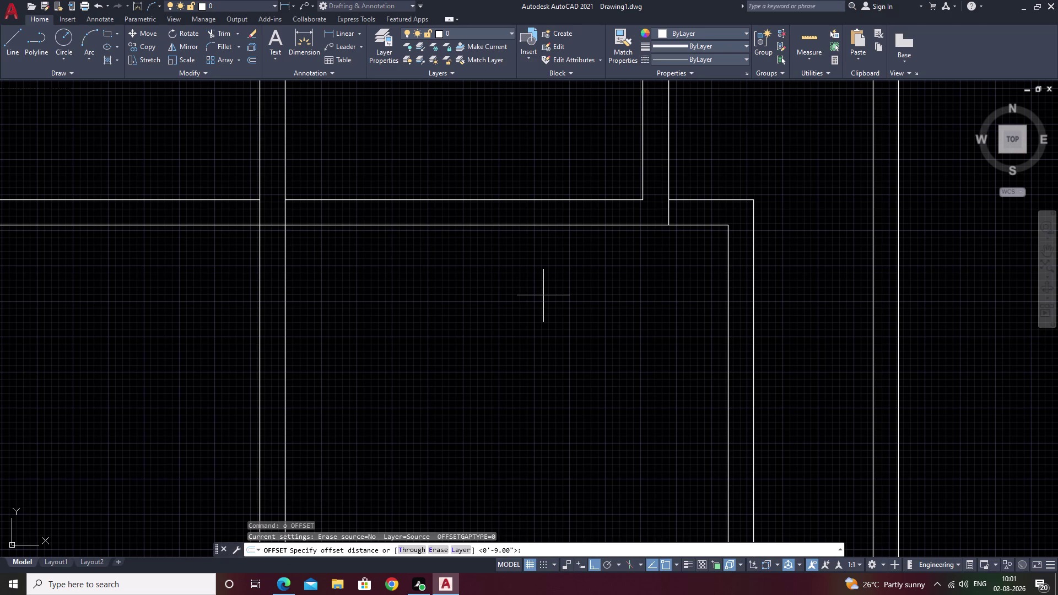
Offset the horizontal wall line 11'6" down into the right room.
text(11)
text(')
key(6)
key(shift+quotedbl)
key(space)
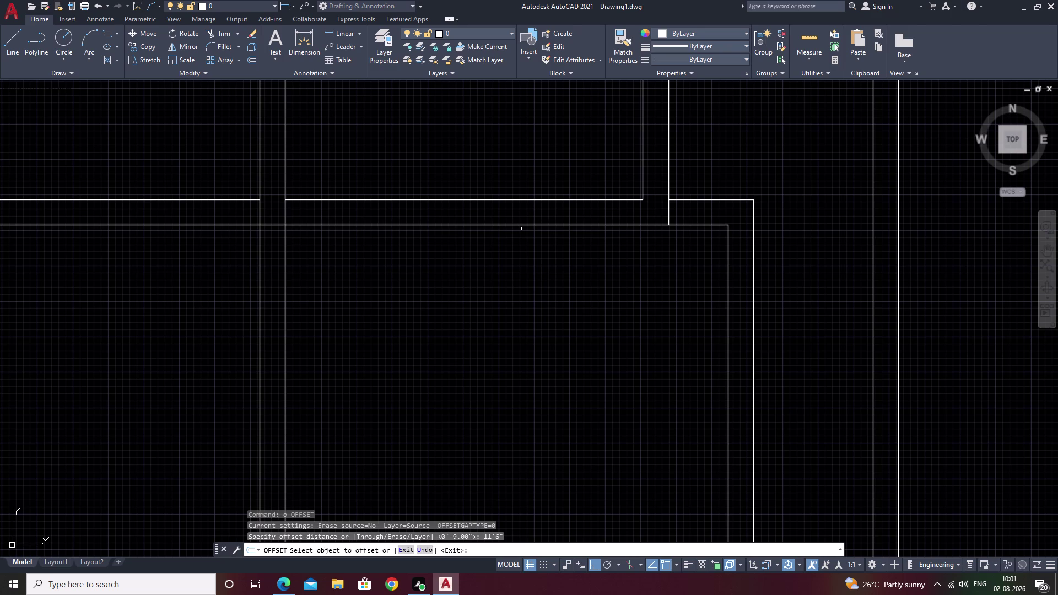
click(523, 226)
scroll(down, 3)
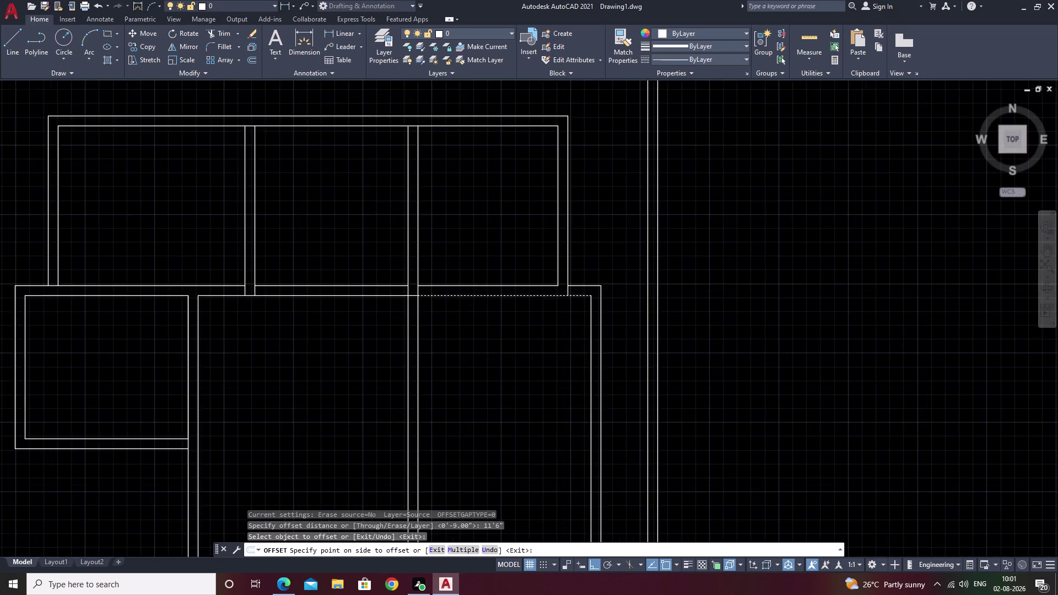
click(511, 362)
scroll(down, 3)
scroll(up, 3)
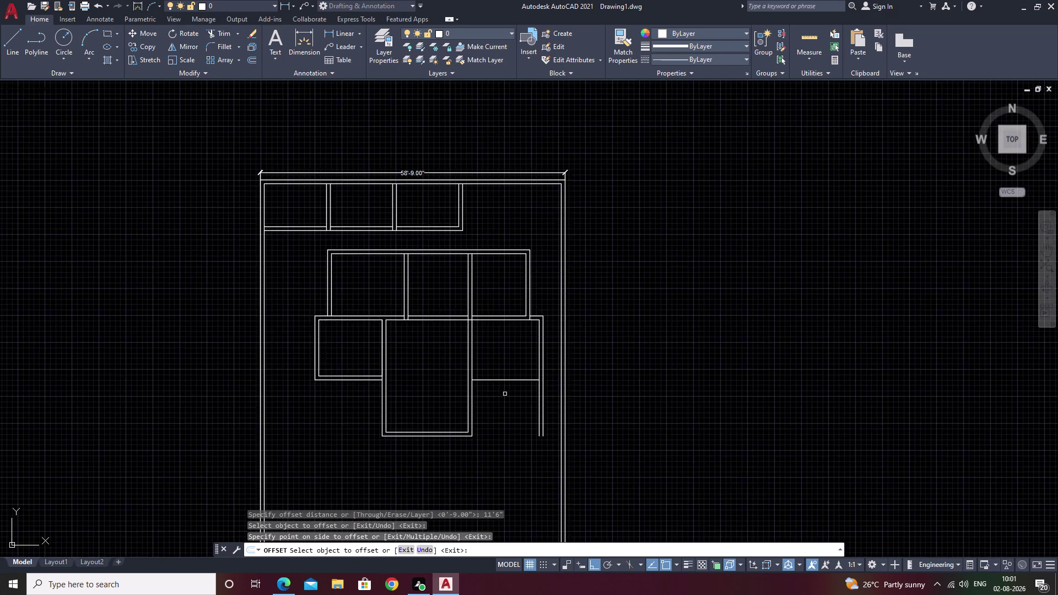
scroll(up, 3)
key(Escape)
Offset that new line a further 9 to form the partition's second face.
text(o)
key(space)
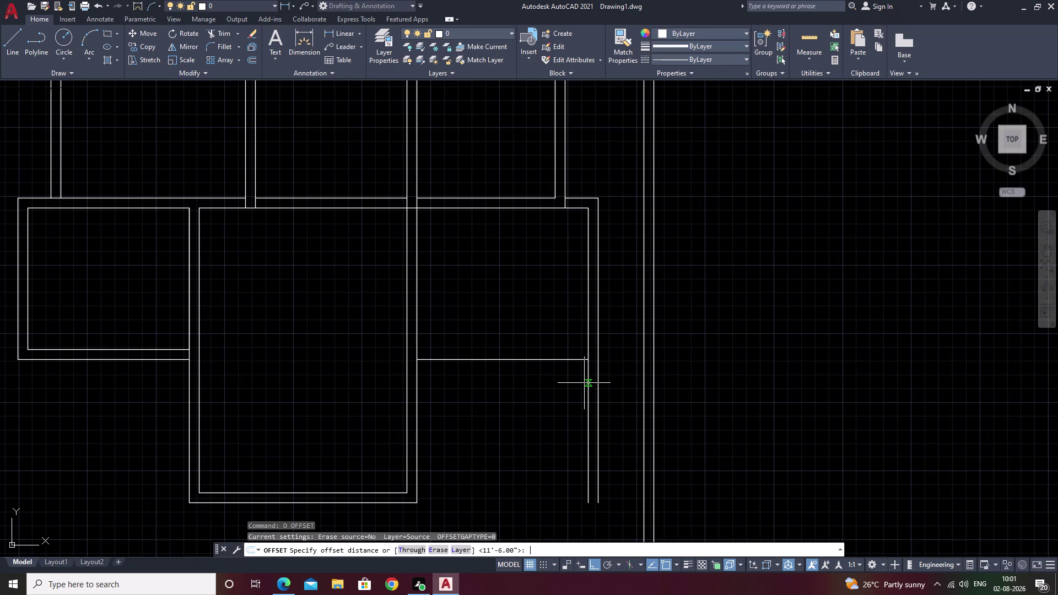
key(9)
key(space)
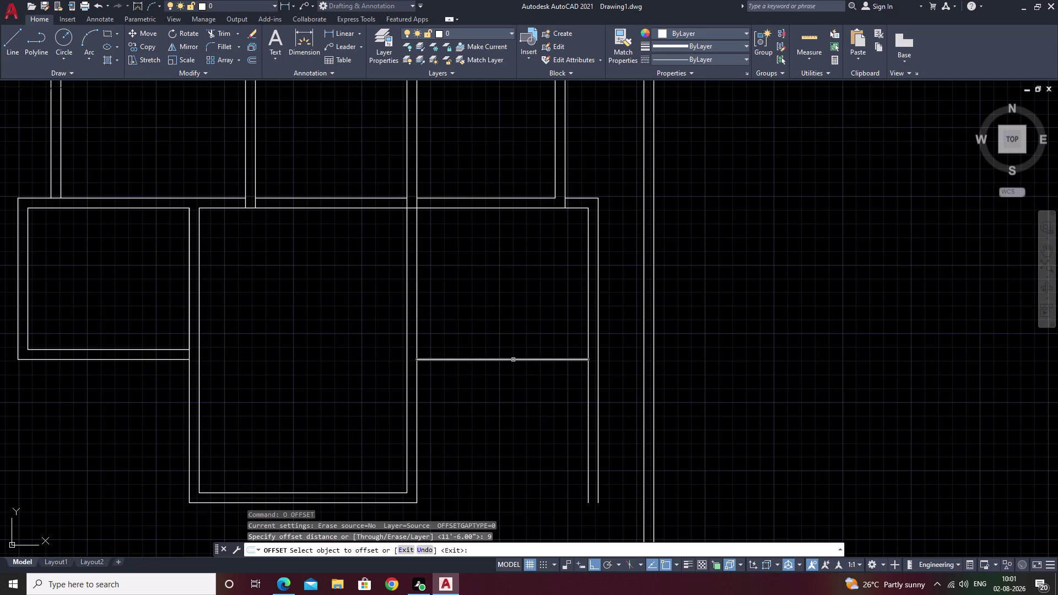
click(513, 360)
click(509, 398)
key(Escape)
Fillet the right room's lower partition line to the outer wall for a clean corner.
text(f)
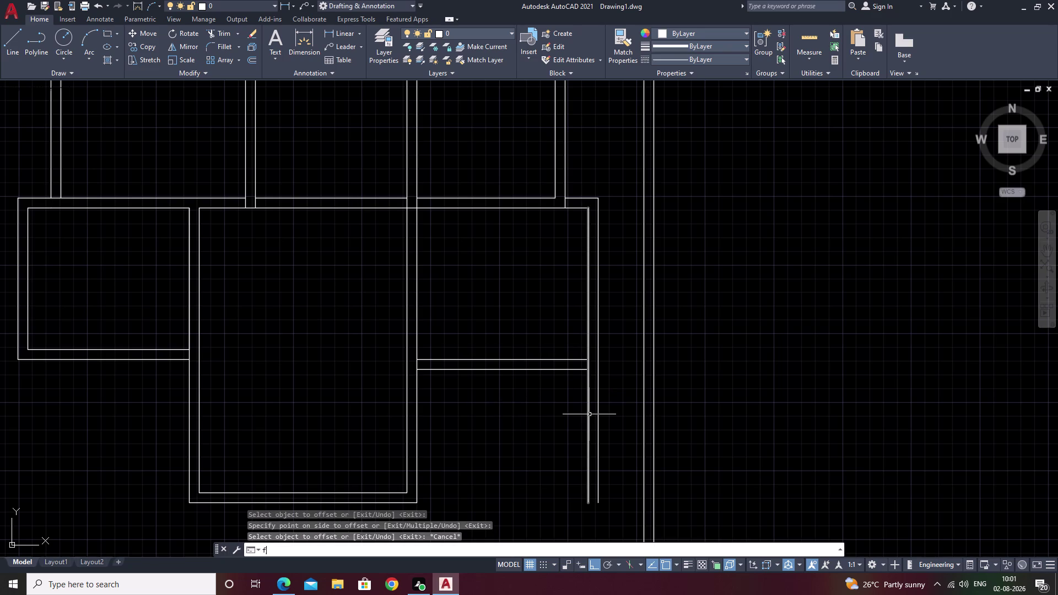
key(space)
click(575, 370)
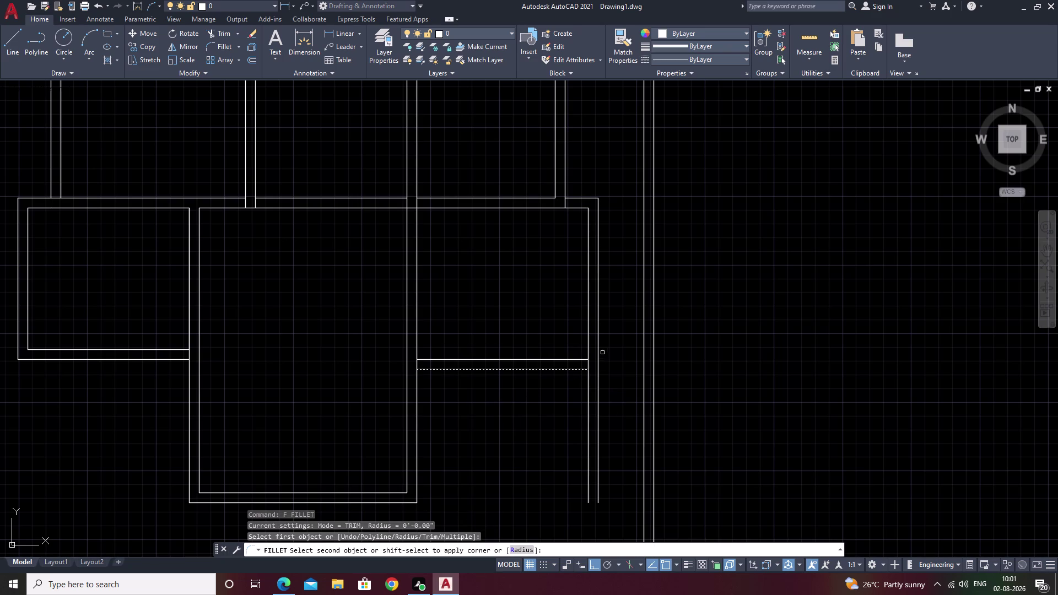
click(597, 350)
key(Escape)
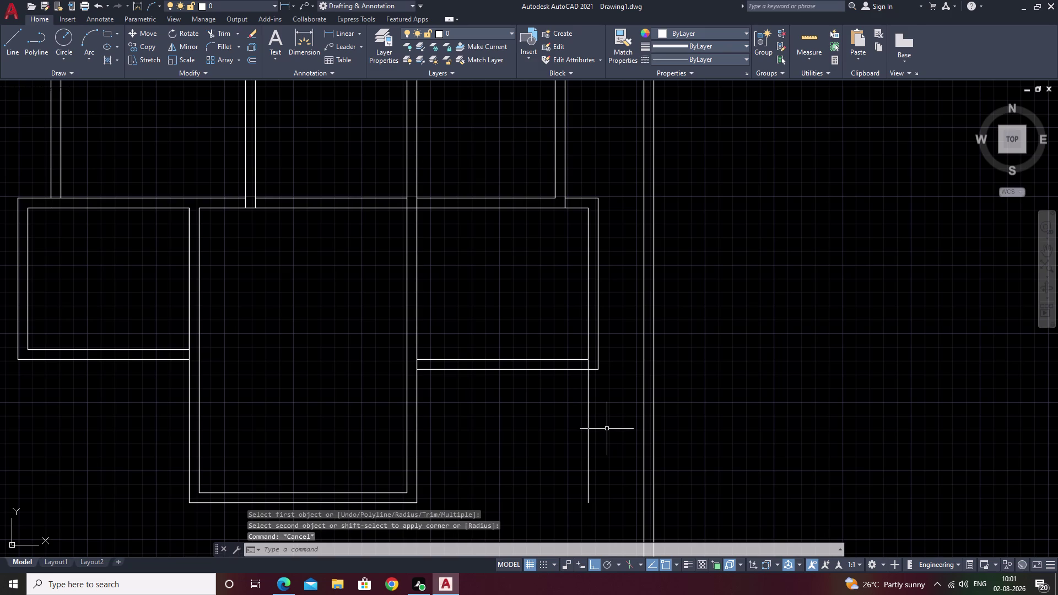
Trim away the wall lines below the right room.
text(tr)
key(space)
drag(612, 399, 542, 426)
scroll(down, 3)
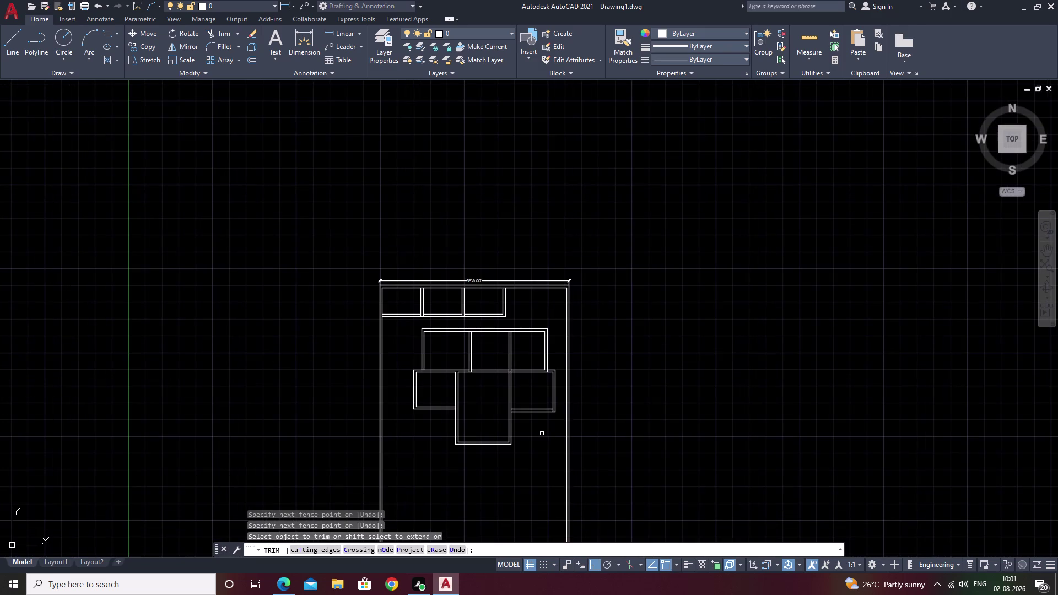
middle_drag(542, 435, 544, 380)
scroll(up, 3)
key(Escape)
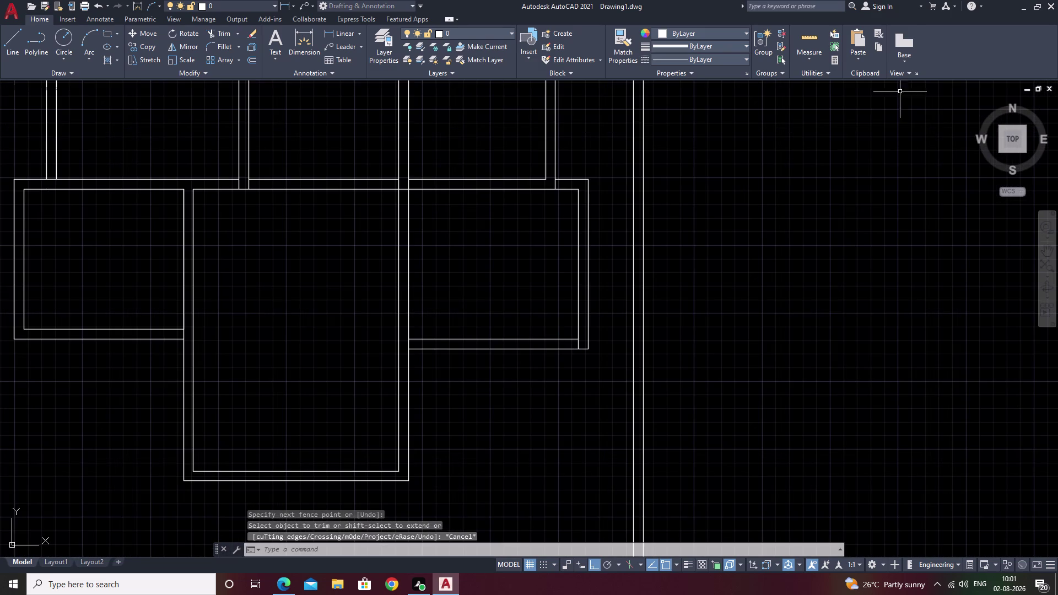
Try a linear dimension from the wall corner, cancel it, and pan the plan.
click(338, 34)
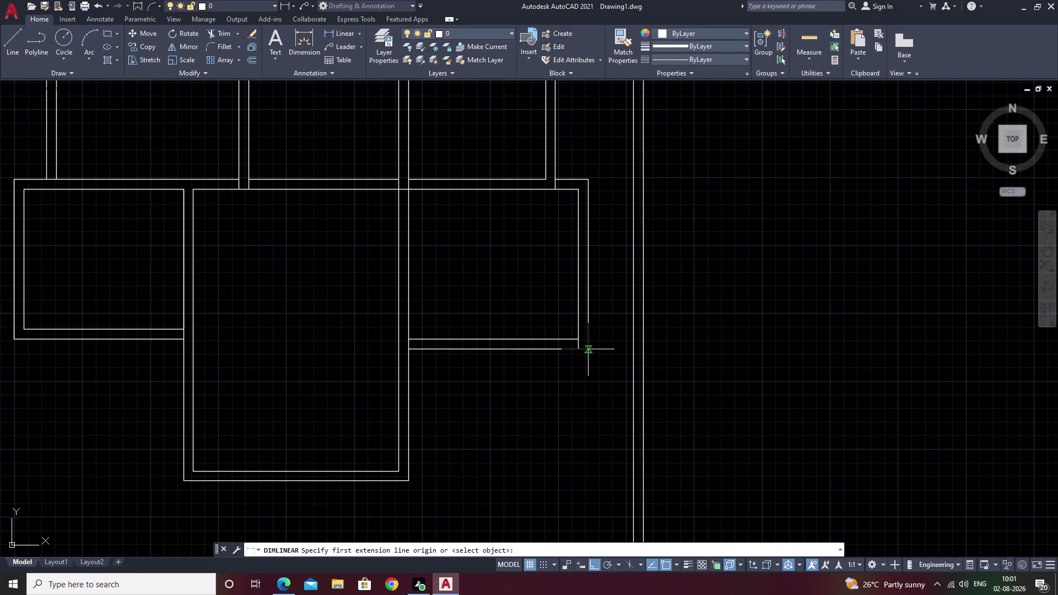
click(591, 351)
click(632, 349)
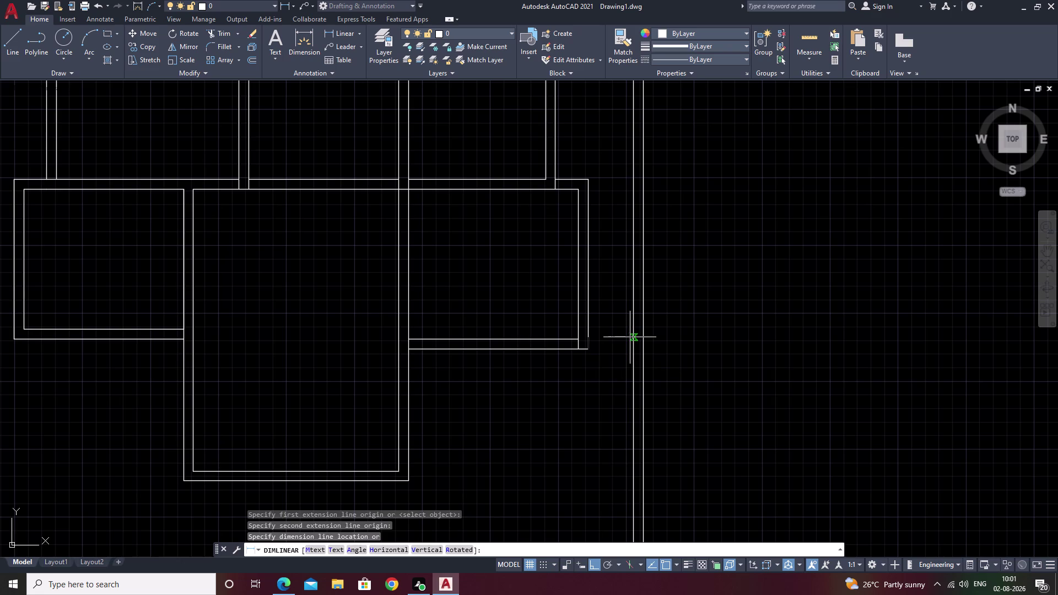
key(Escape)
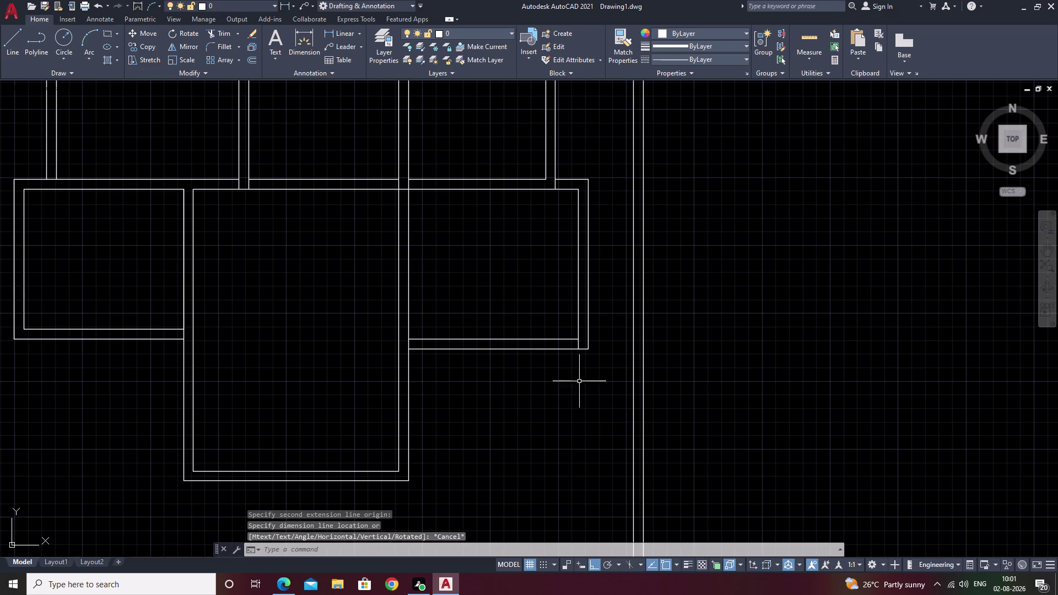
middle_drag(579, 382, 634, 279)
middle_drag(529, 326, 655, 283)
middle_drag(727, 236, 603, 325)
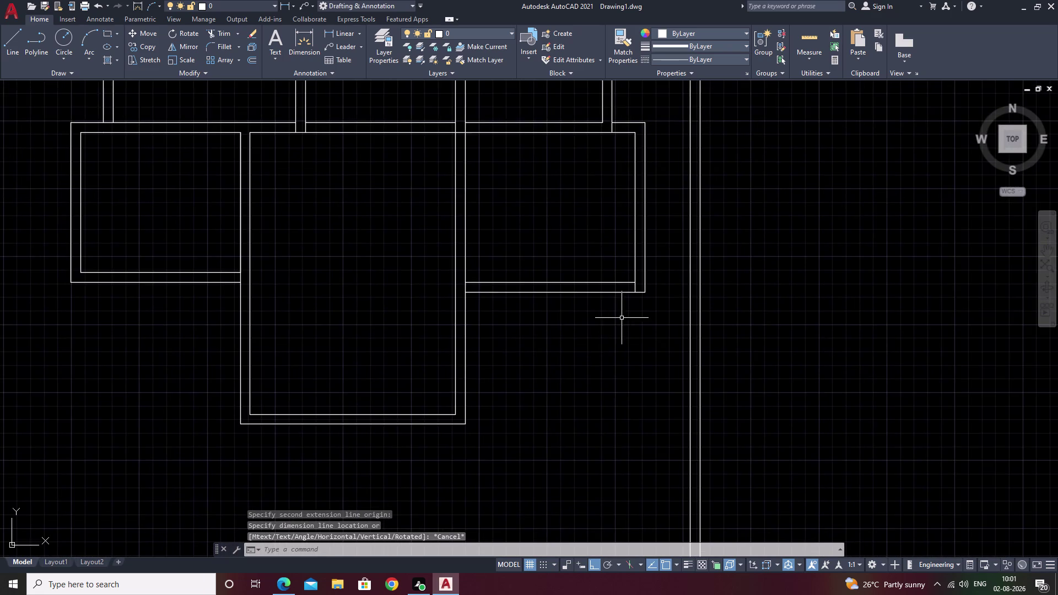
middle_drag(513, 324, 706, 242)
middle_drag(652, 311, 700, 253)
Pan and zoom to bring the area left of the rooms into view.
scroll(down, 3)
middle_drag(474, 323, 472, 329)
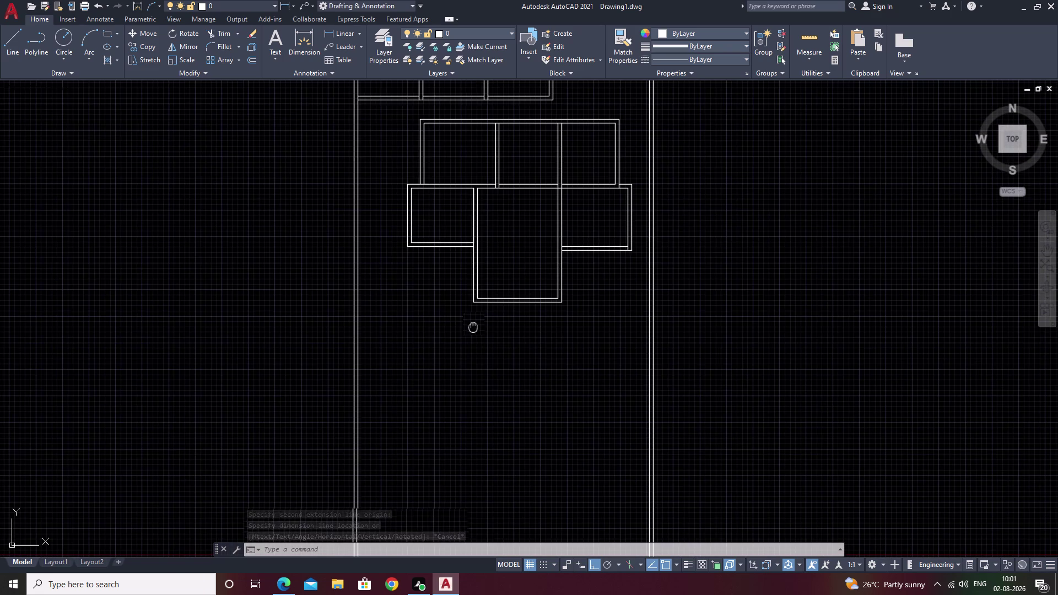
middle_drag(471, 329, 475, 389)
scroll(up, 3)
middle_drag(529, 353, 575, 320)
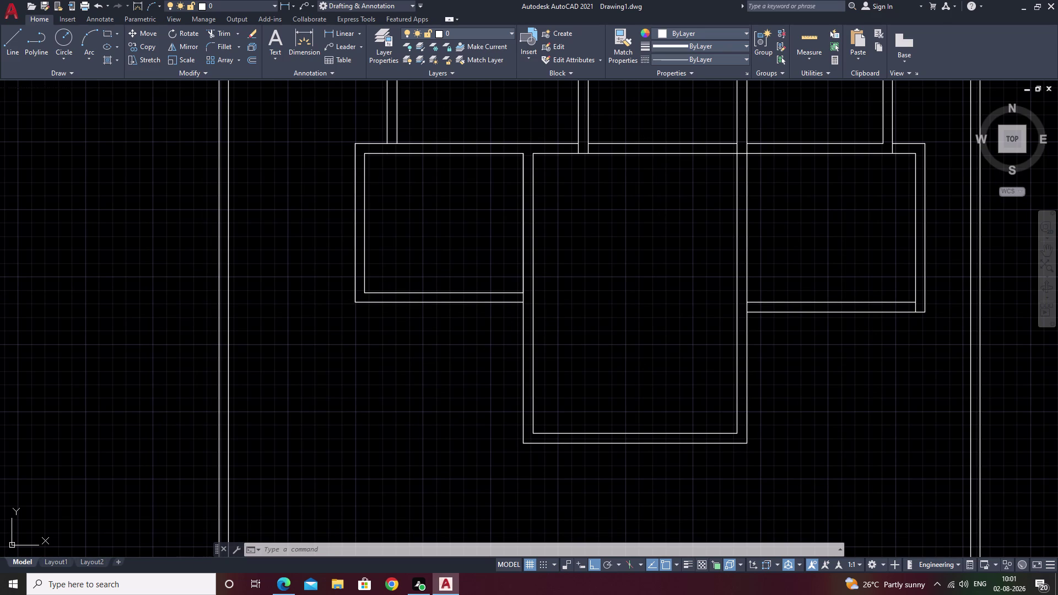
scroll(up, 3)
middle_drag(380, 330, 662, 272)
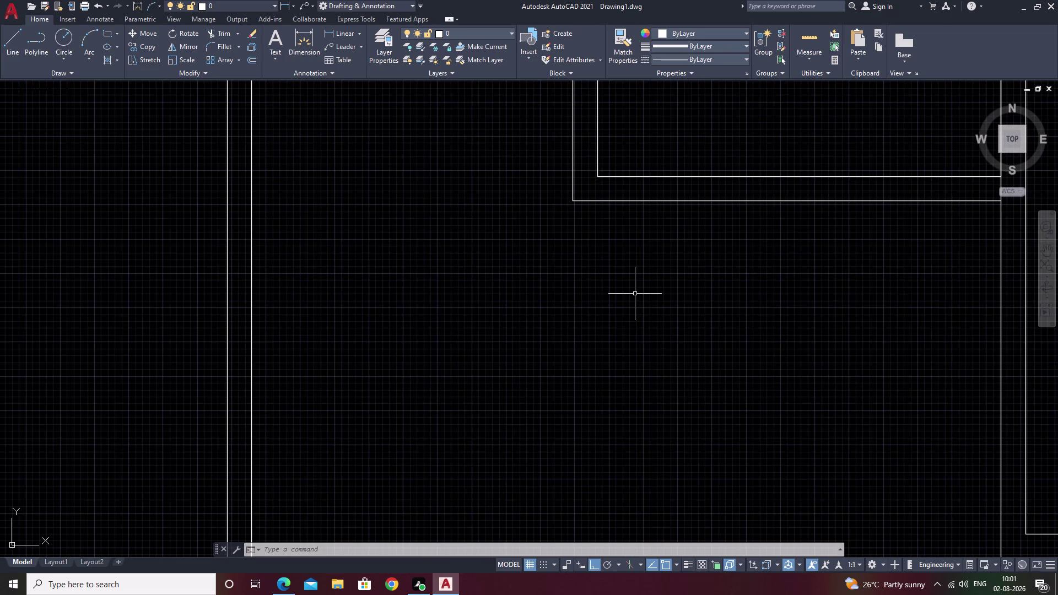
Draw a vertical line down from the lower-left room's wall.
text(l)
key(space)
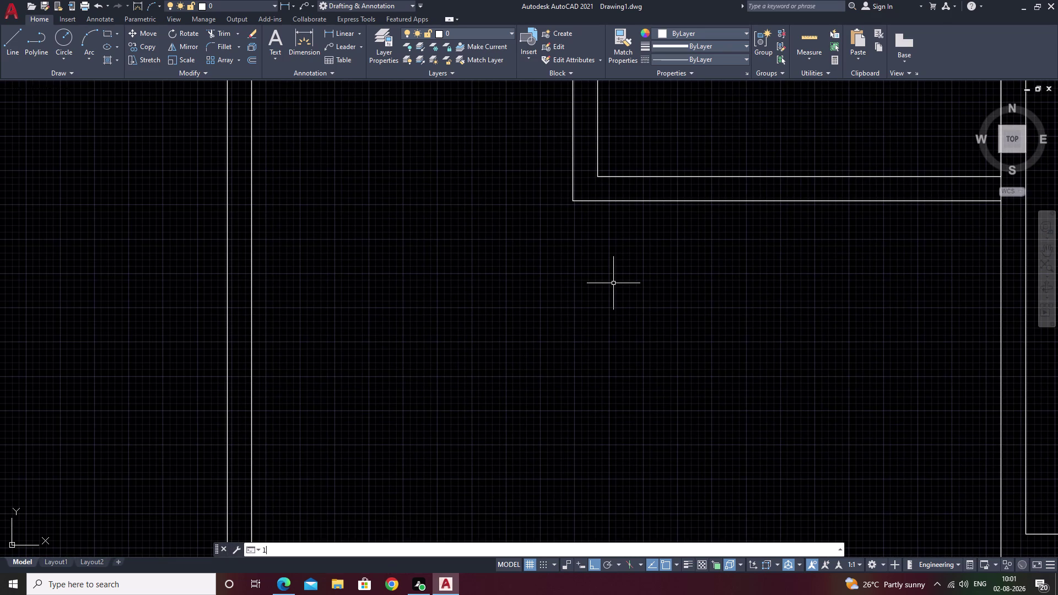
double_click(575, 201)
scroll(down, 3)
middle_drag(563, 484, 563, 481)
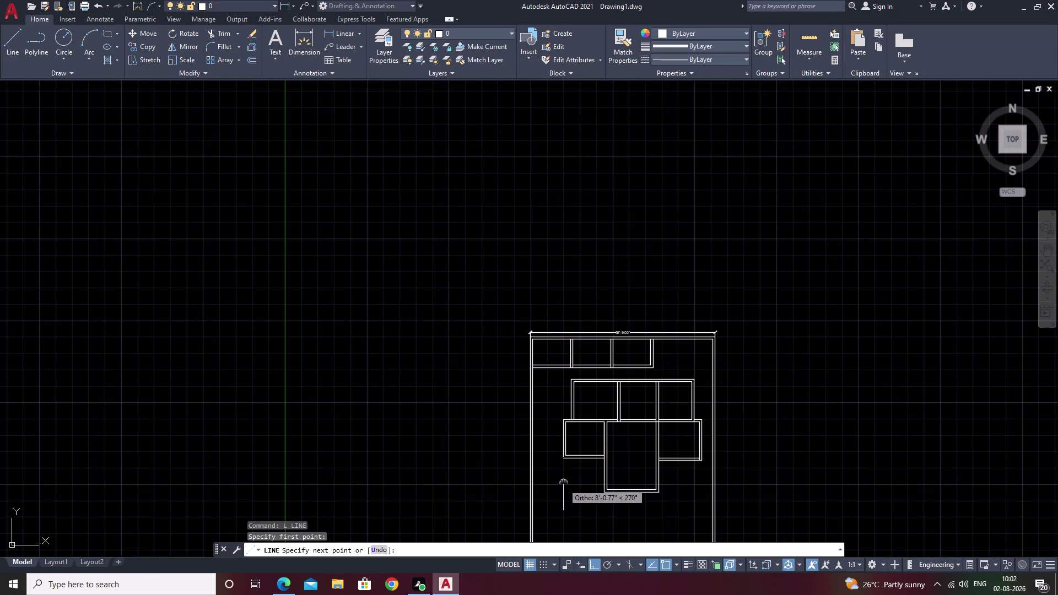
middle_drag(563, 481, 589, 230)
click(588, 278)
key(Escape)
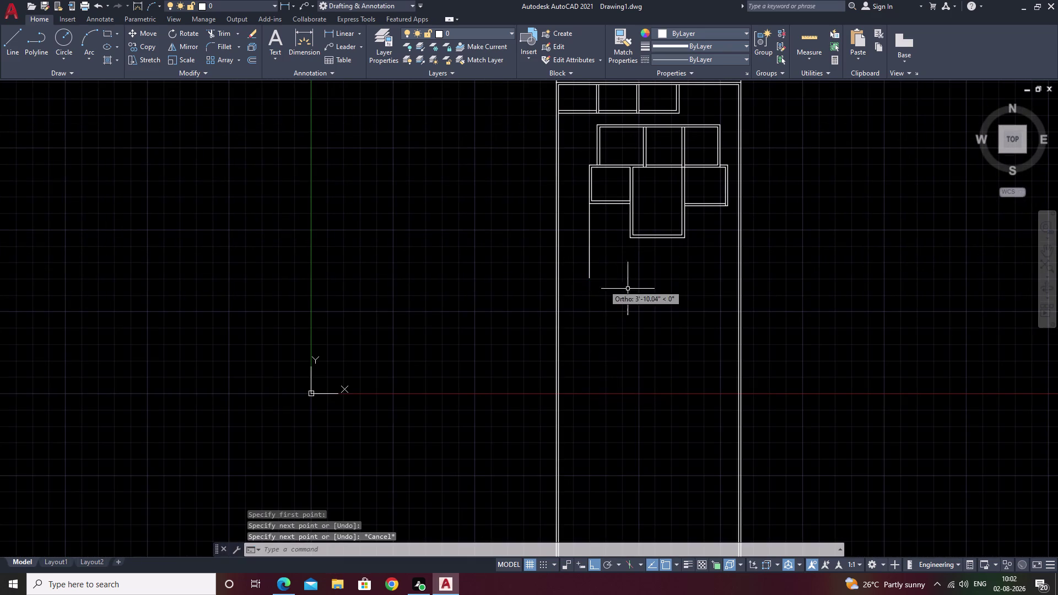
Zoom in on the lower-left room area and start the OFFSET command.
scroll(up, 3)
middle_drag(600, 201, 591, 462)
middle_drag(564, 247, 579, 350)
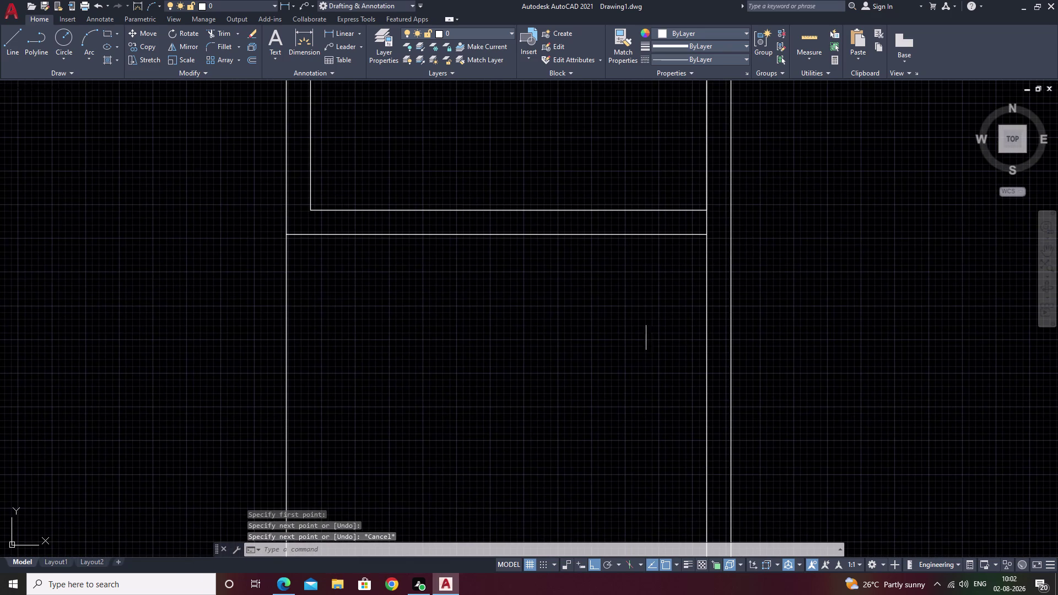
key(Escape)
key(o)
key(space)
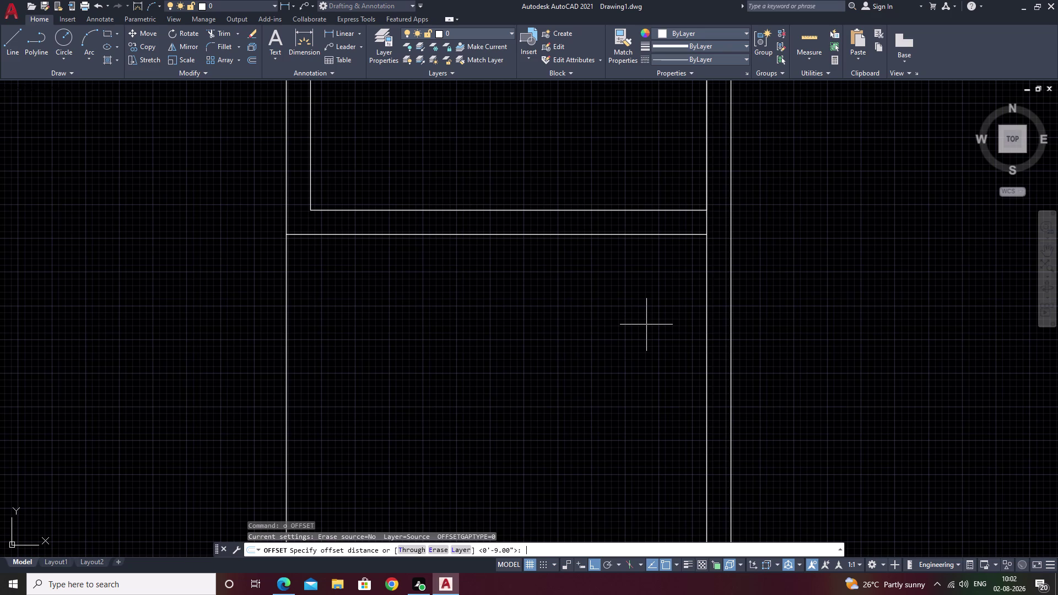
Offset the room's bottom wall line 3' downward.
text(3')
key(space)
click(495, 235)
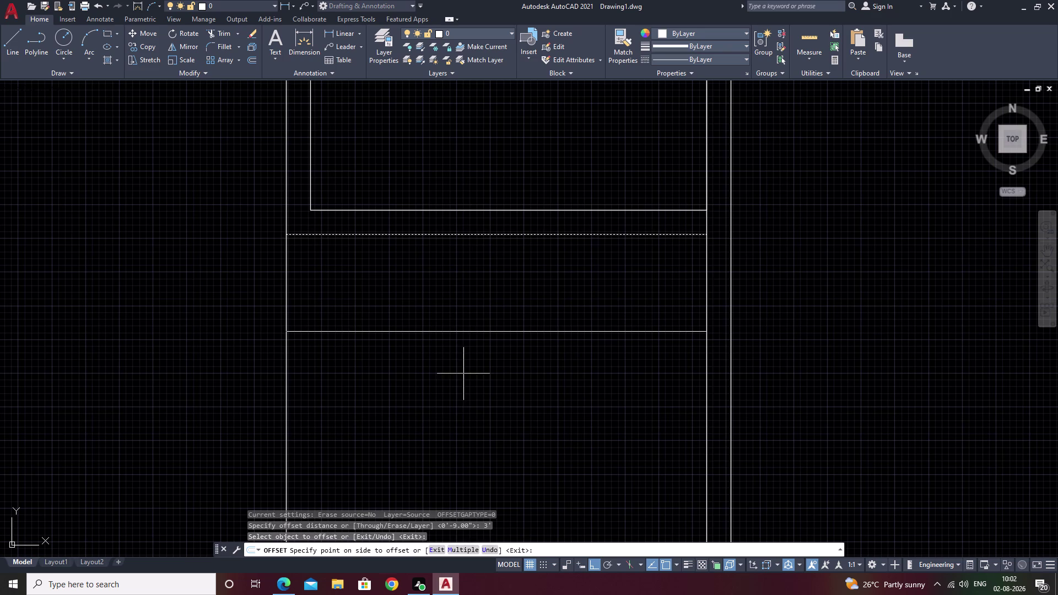
double_click(463, 382)
scroll(down, 3)
middle_drag(488, 389, 432, 388)
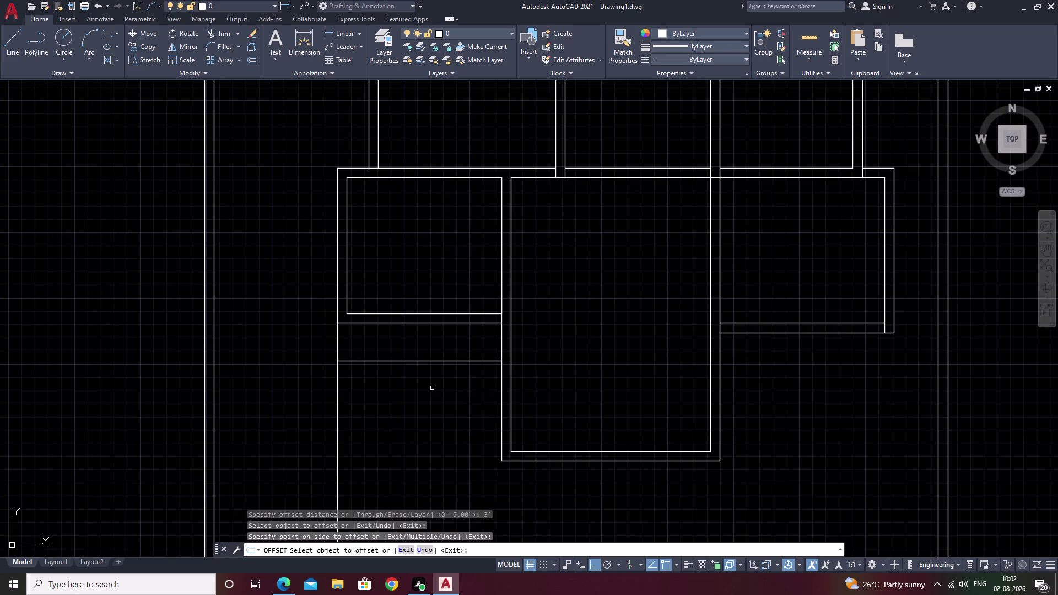
click(432, 388)
key(space)
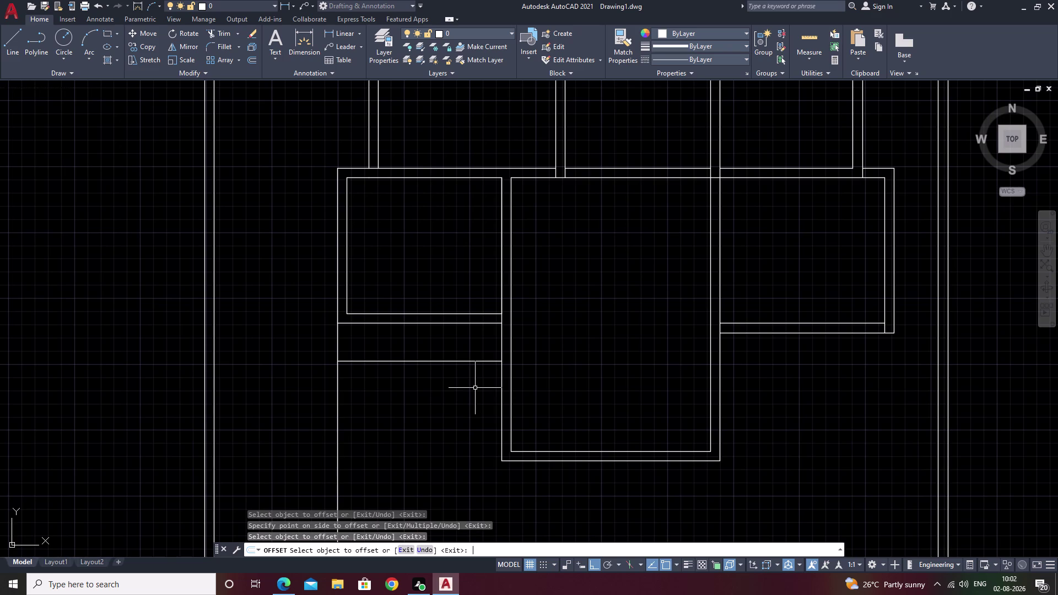
Offset the new horizontal line a further 8" down to make an 8" wall.
text(8)
key(BackSpace)
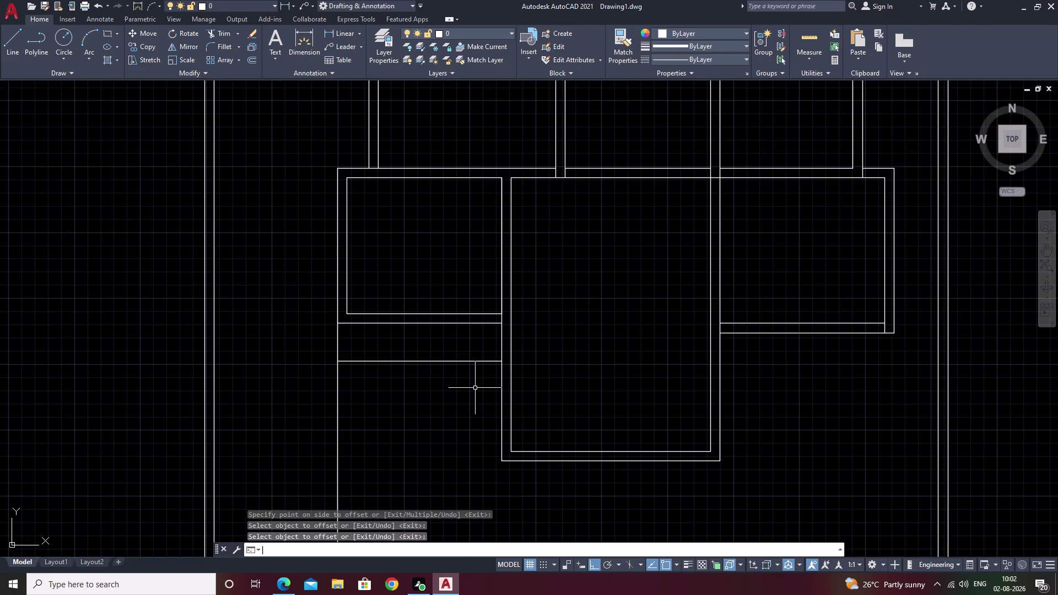
key(space)
text(8)
key(space)
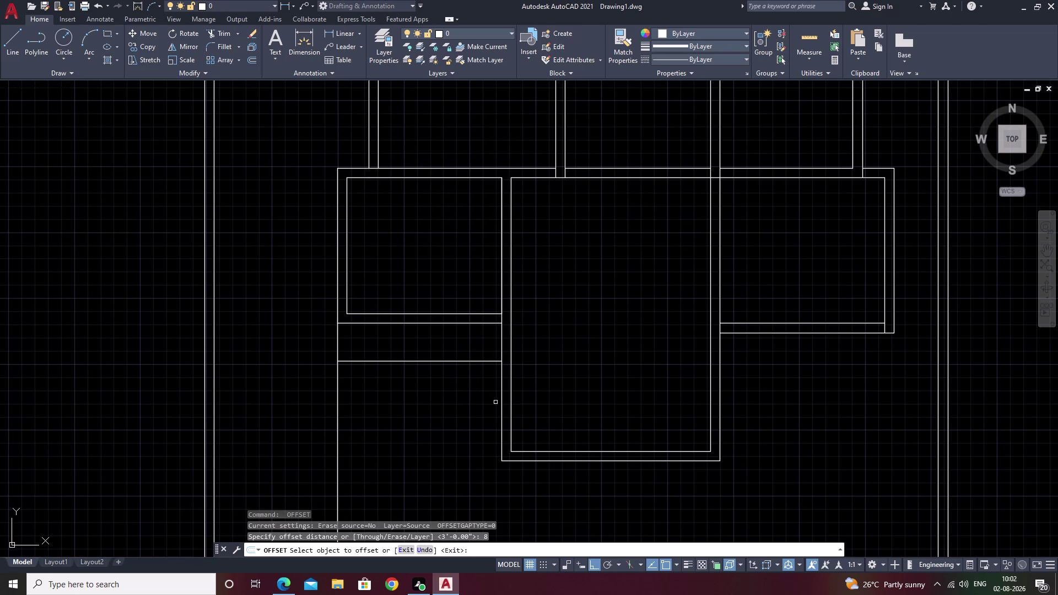
click(456, 361)
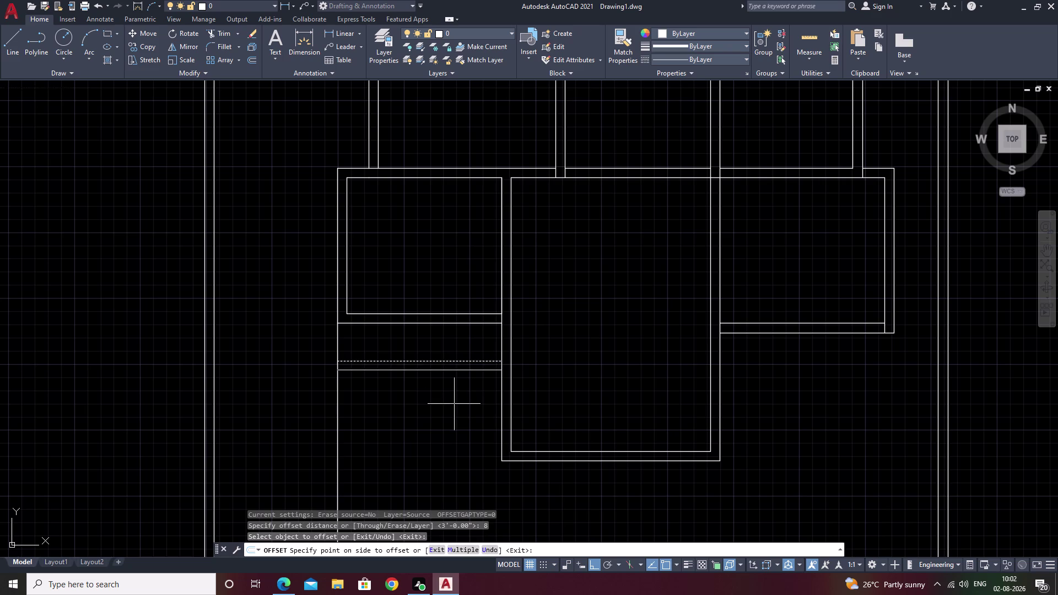
scroll(down, 3)
double_click(452, 403)
scroll(up, 3)
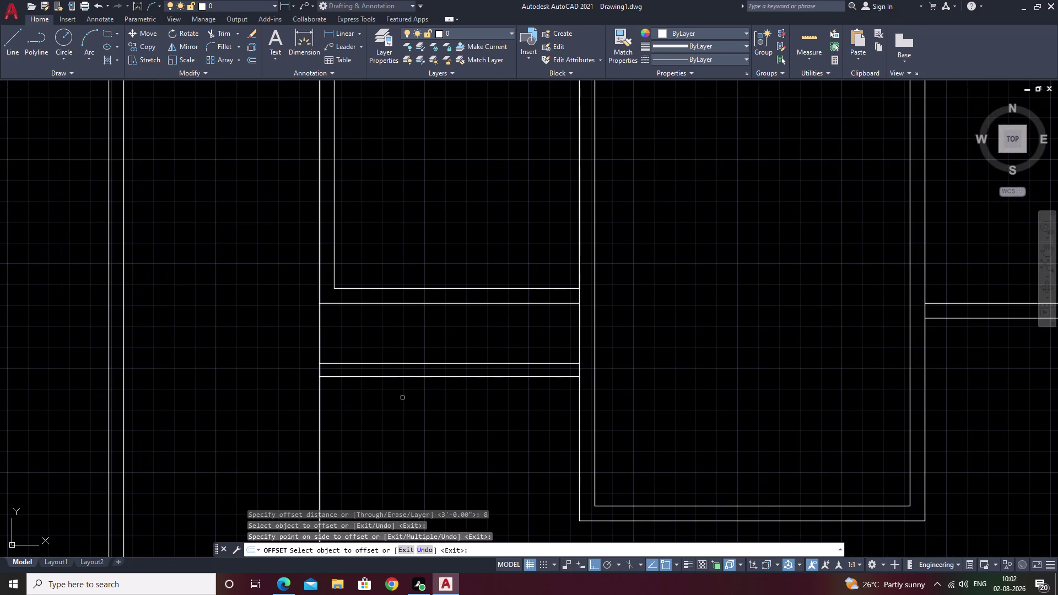
middle_drag(402, 397, 493, 399)
scroll(up, 3)
middle_drag(459, 401, 577, 396)
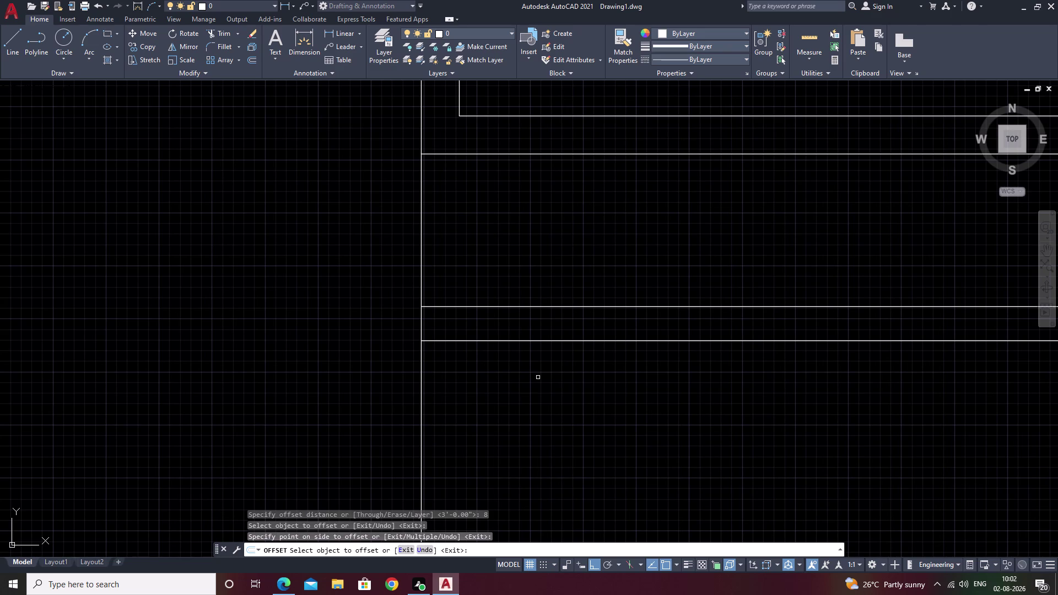
key(Escape)
Offset the left vertical wall line 2'6" to the right.
key(o)
key(space)
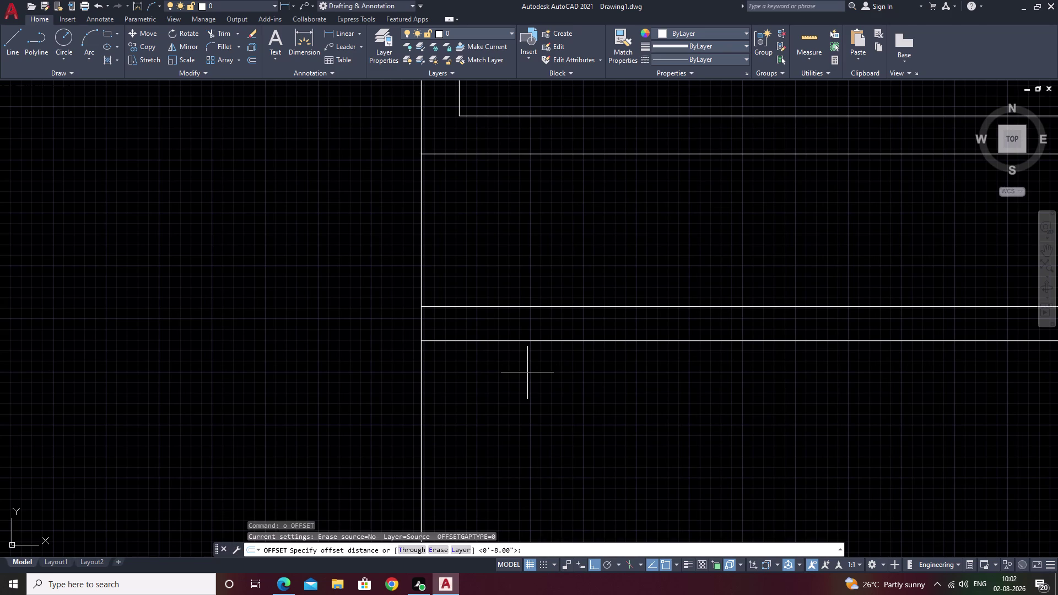
key(2)
text(')
text(6)
key(shift+quotedbl)
key(space)
click(421, 369)
click(508, 381)
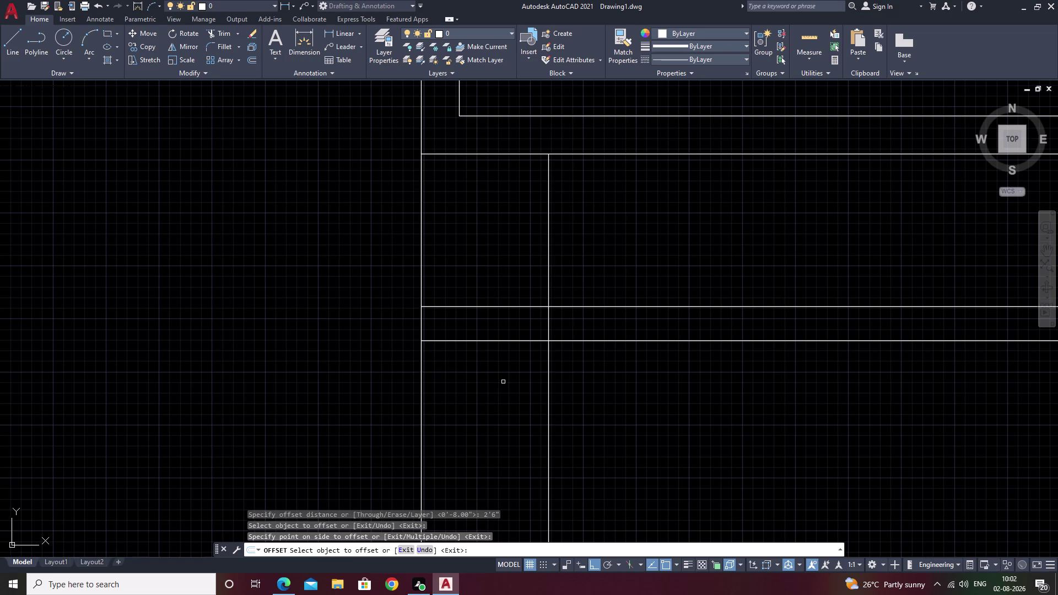
scroll(down, 3)
click(501, 422)
key(Escape)
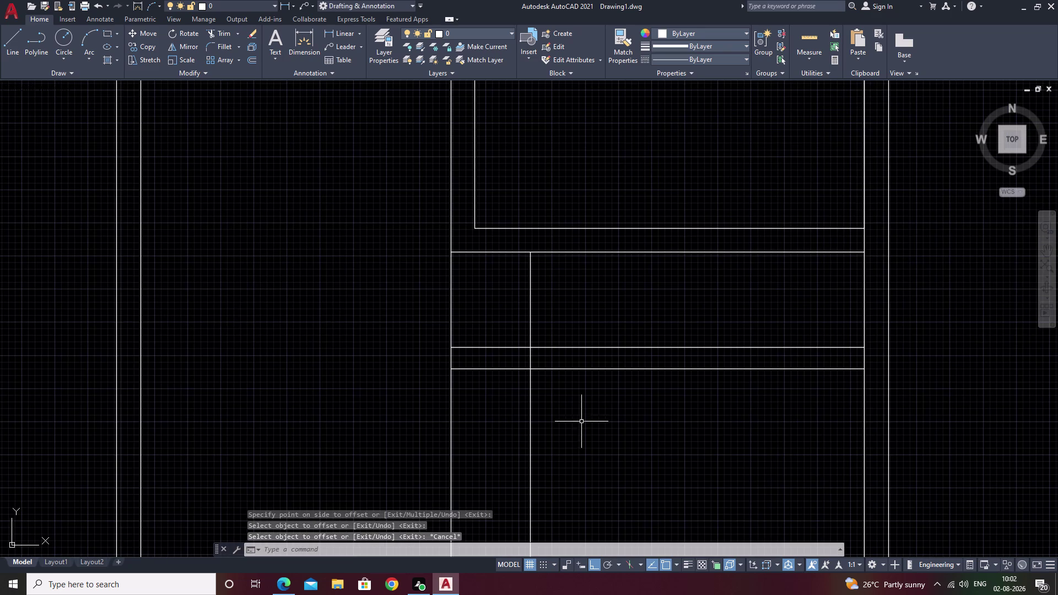
Offset the new vertical line a further 8" right to make an 8" wall.
key(space)
text(8)
key(space)
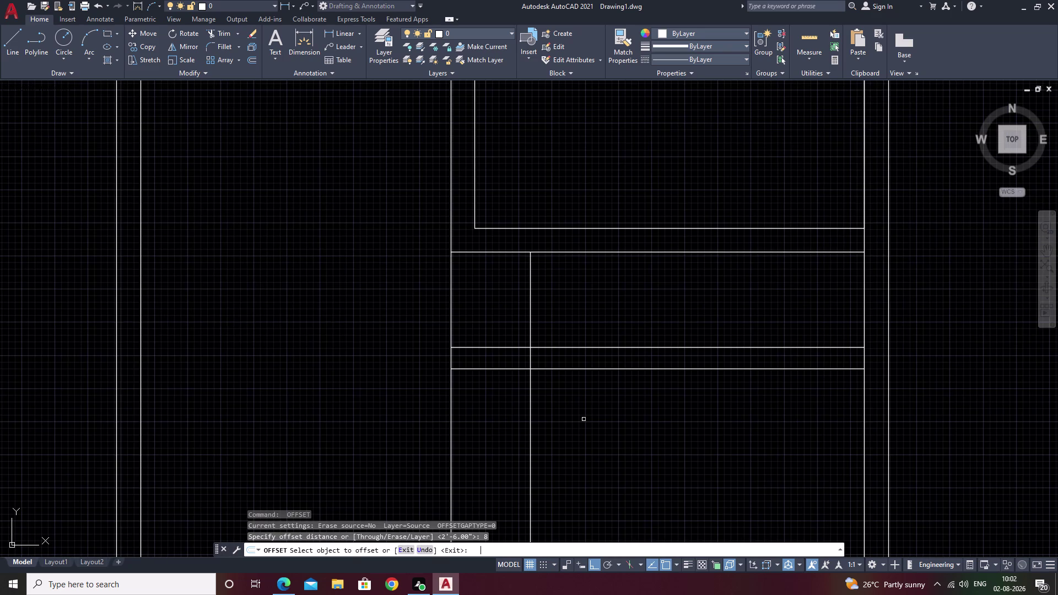
click(530, 432)
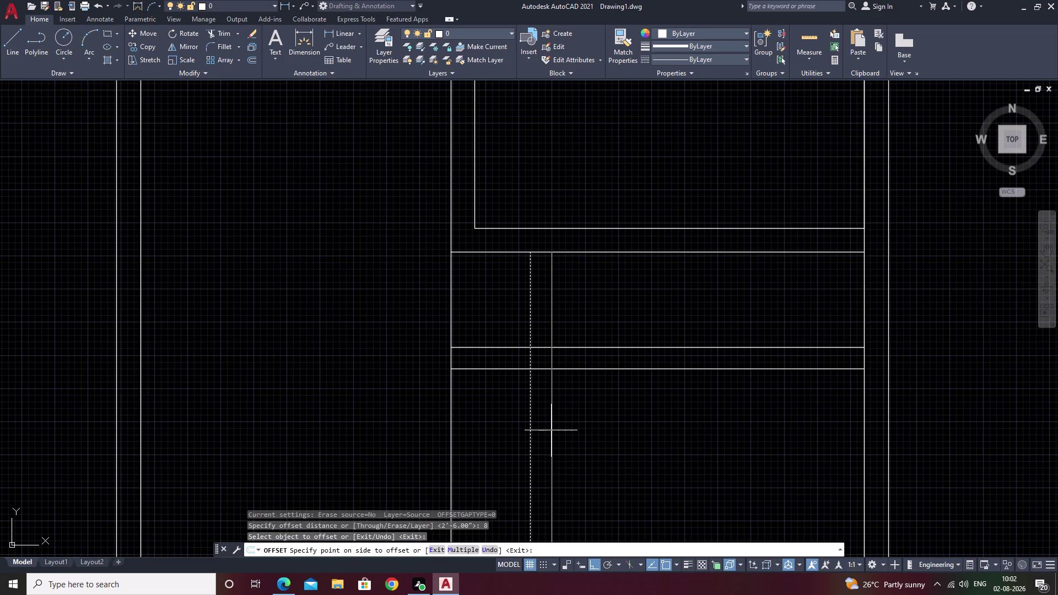
click(552, 431)
key(Escape)
text(t)
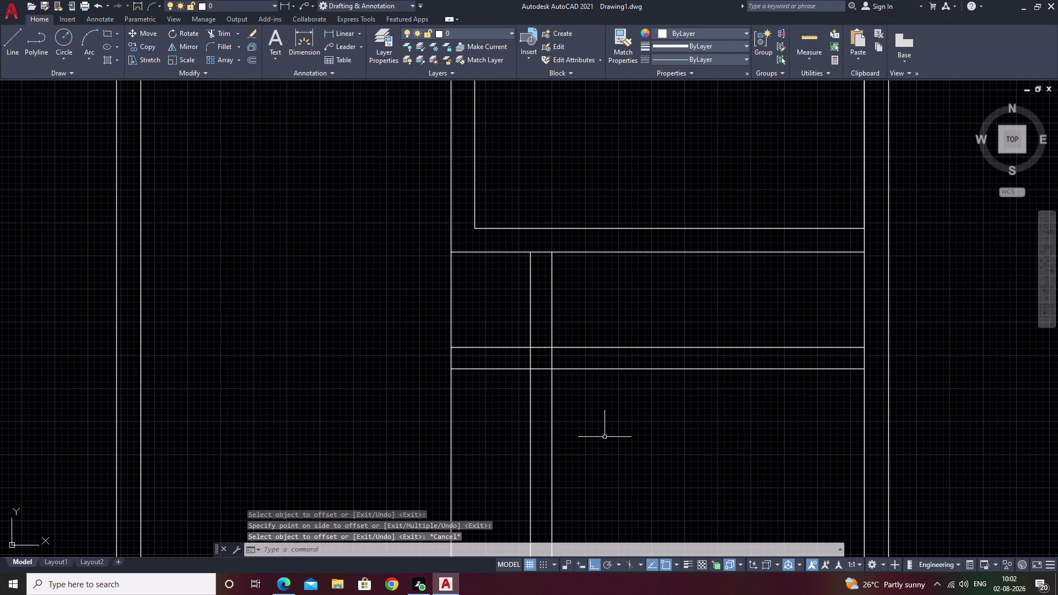
text(r)
key(space)
Fence-trim the overlapping segments where the new 8" walls cross existing walls.
click(603, 313)
drag(596, 311, 479, 443)
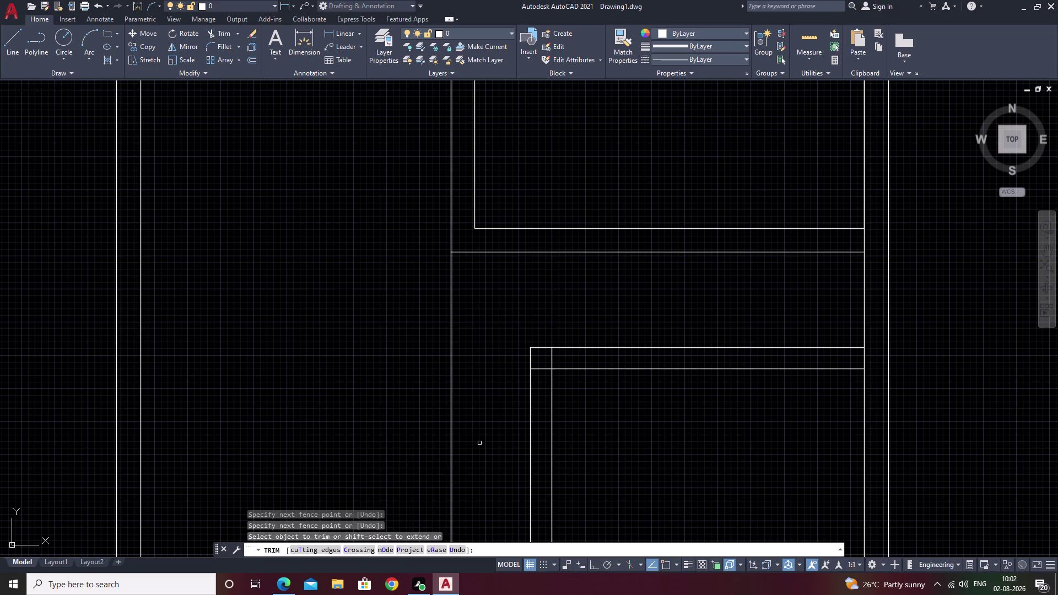
scroll(down, 3)
scroll(up, 3)
drag(515, 419, 509, 419)
drag(509, 419, 486, 437)
scroll(up, 3)
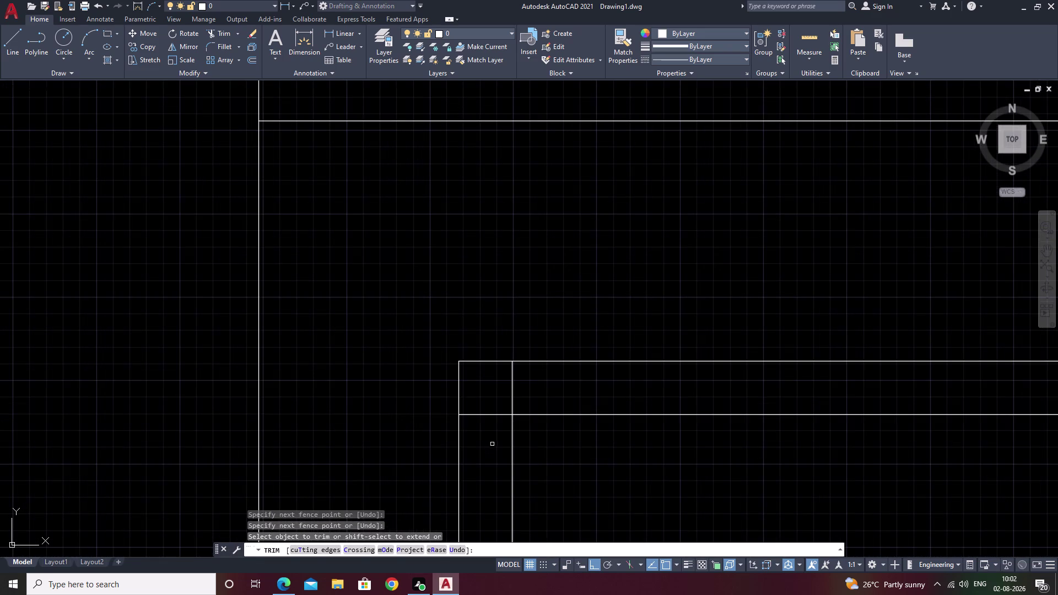
click(488, 439)
drag(488, 438, 490, 409)
drag(498, 388, 534, 388)
drag(540, 388, 503, 386)
scroll(down, 3)
Trim the lower partition wall ends further right, then pan to the lower-right room corner.
middle_drag(560, 458, 545, 364)
middle_drag(603, 405, 570, 350)
scroll(up, 3)
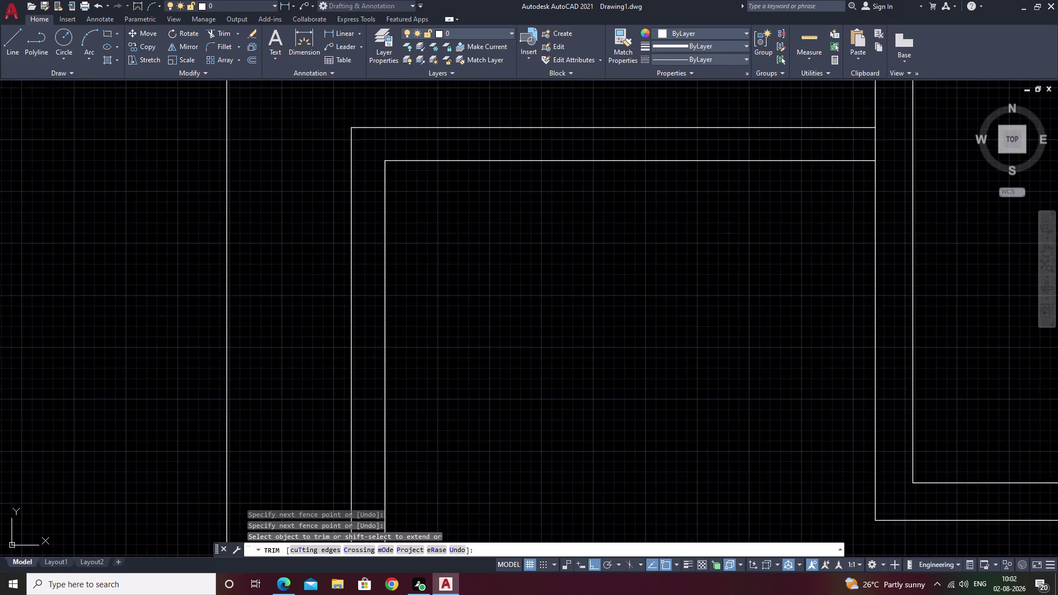
middle_drag(566, 410, 651, 477)
scroll(down, 3)
scroll(down, 3)
middle_drag(640, 404, 575, 408)
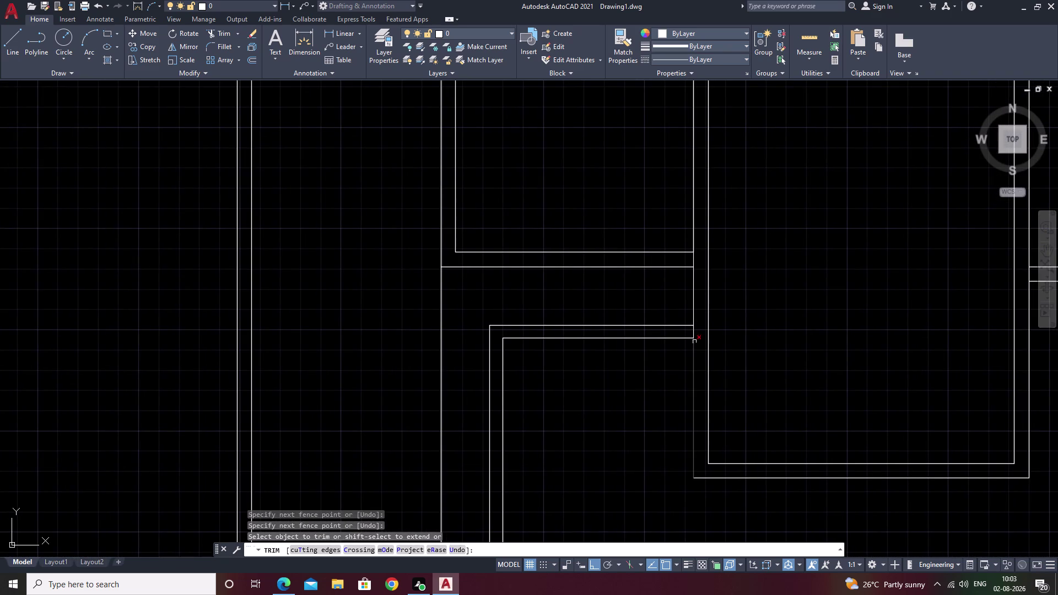
scroll(up, 3)
click(690, 326)
drag(689, 325, 688, 325)
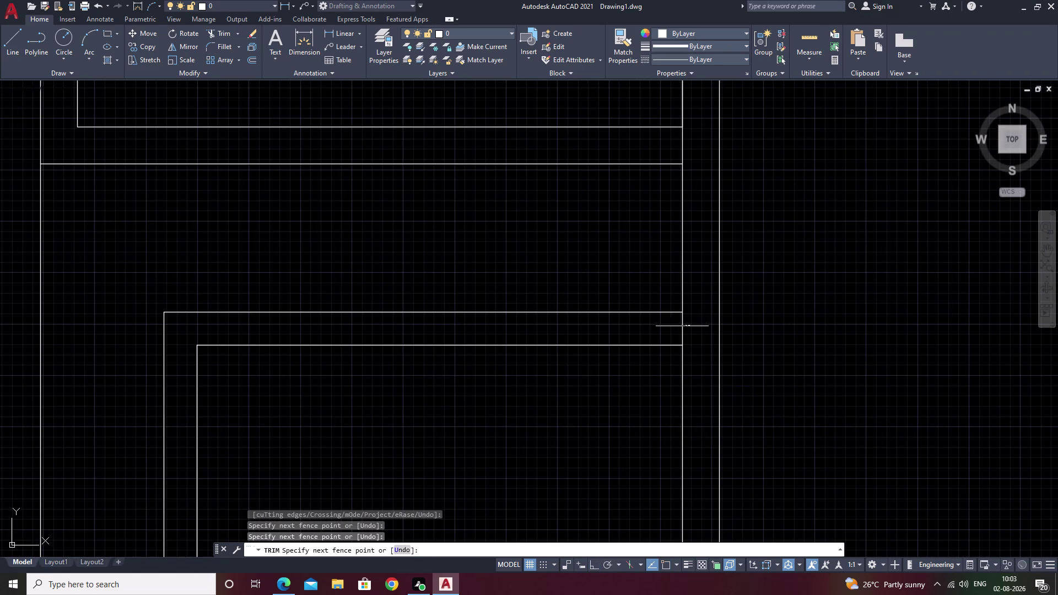
drag(688, 326, 672, 328)
scroll(down, 3)
key(Escape)
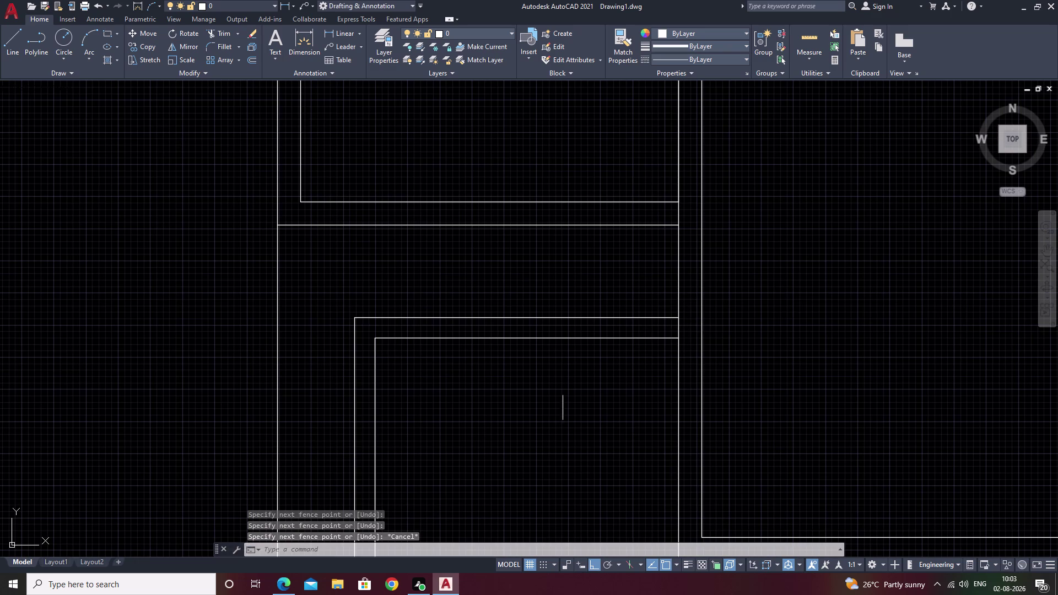
middle_drag(536, 417, 557, 321)
middle_drag(558, 402, 570, 336)
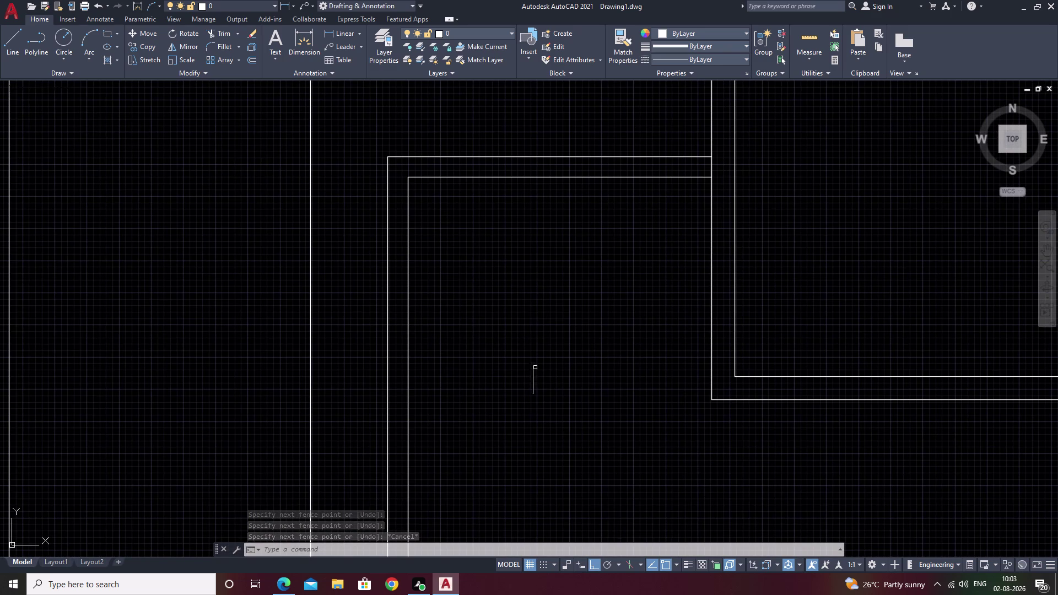
middle_drag(630, 382, 642, 338)
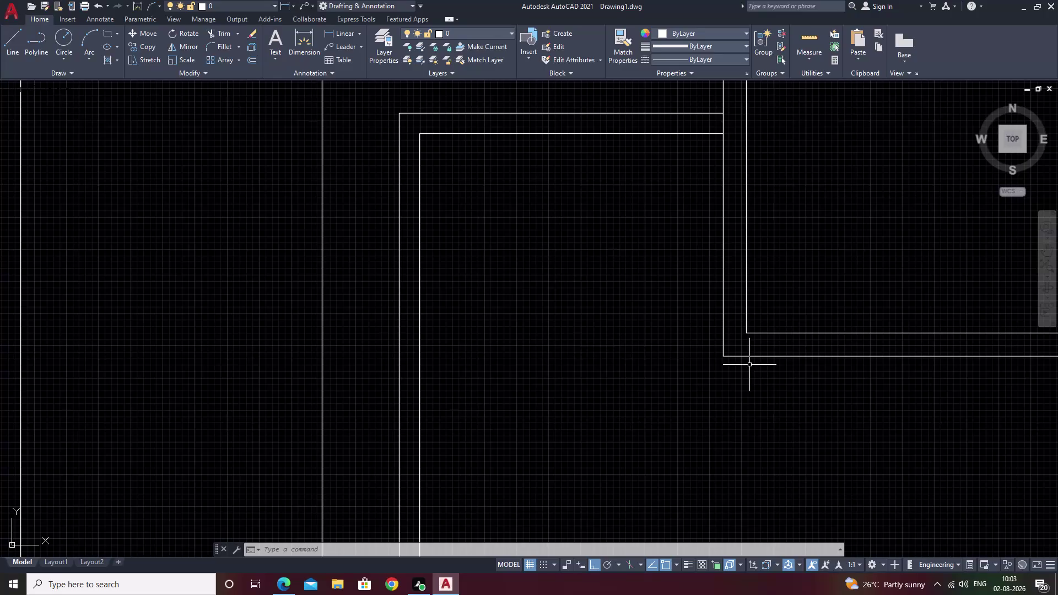
Start an EX extend attempt, pan across the plan, then cancel it.
text(e)
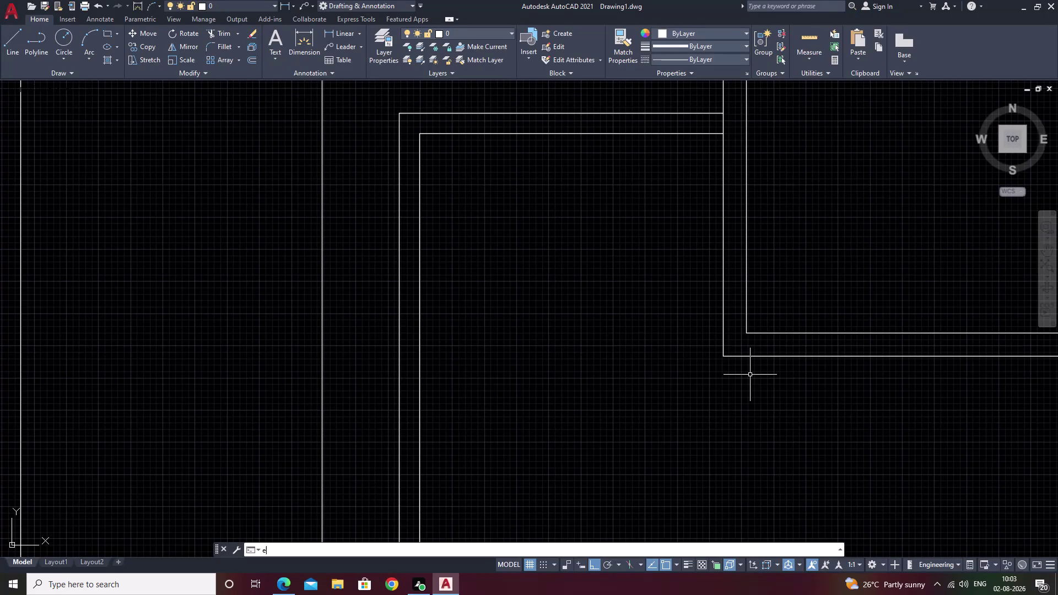
text(x)
key(space)
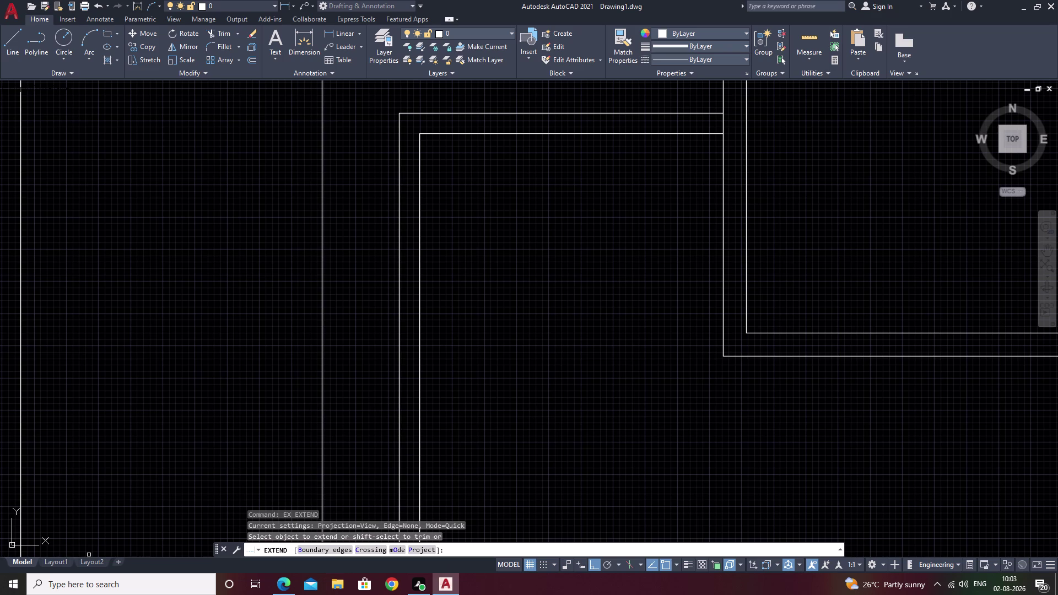
scroll(down, 3)
middle_drag(736, 325, 654, 341)
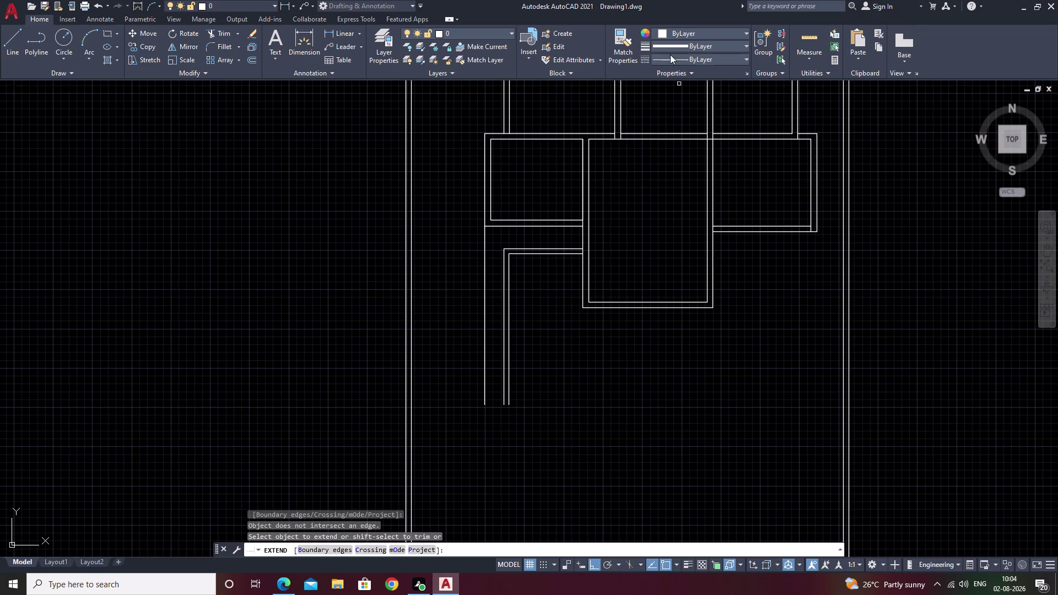
key(Escape)
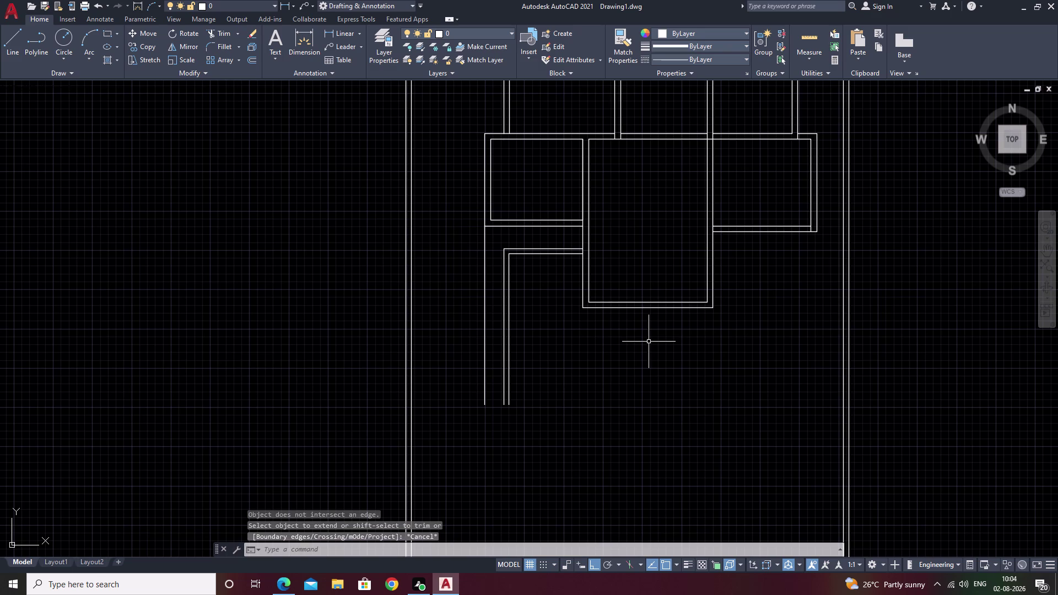
Restart Extend and pick the vertical partition line as the boundary edge.
text(ex)
key(space)
scroll(up, 3)
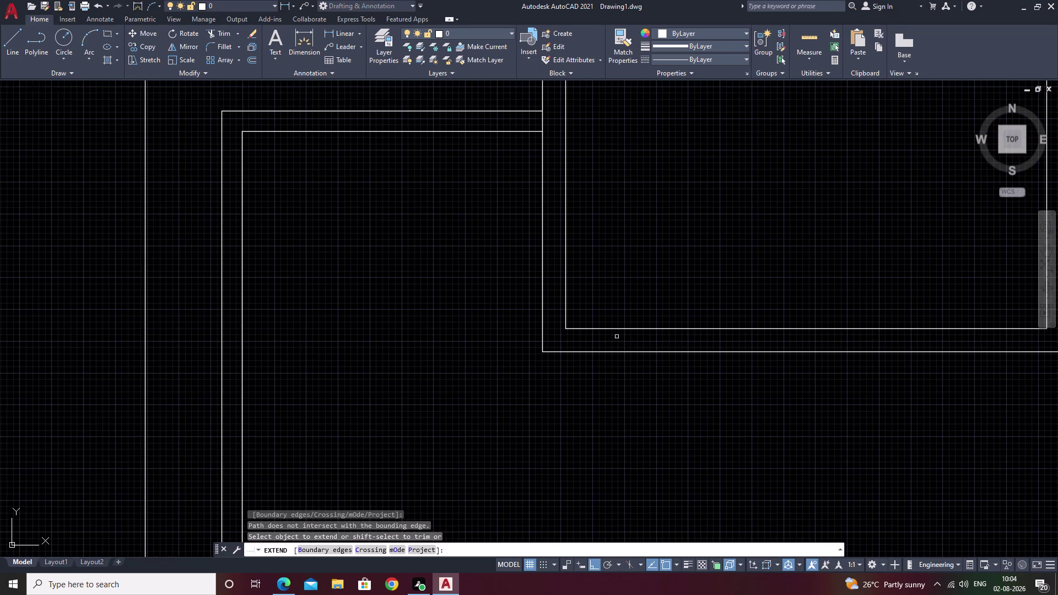
text(b)
key(space)
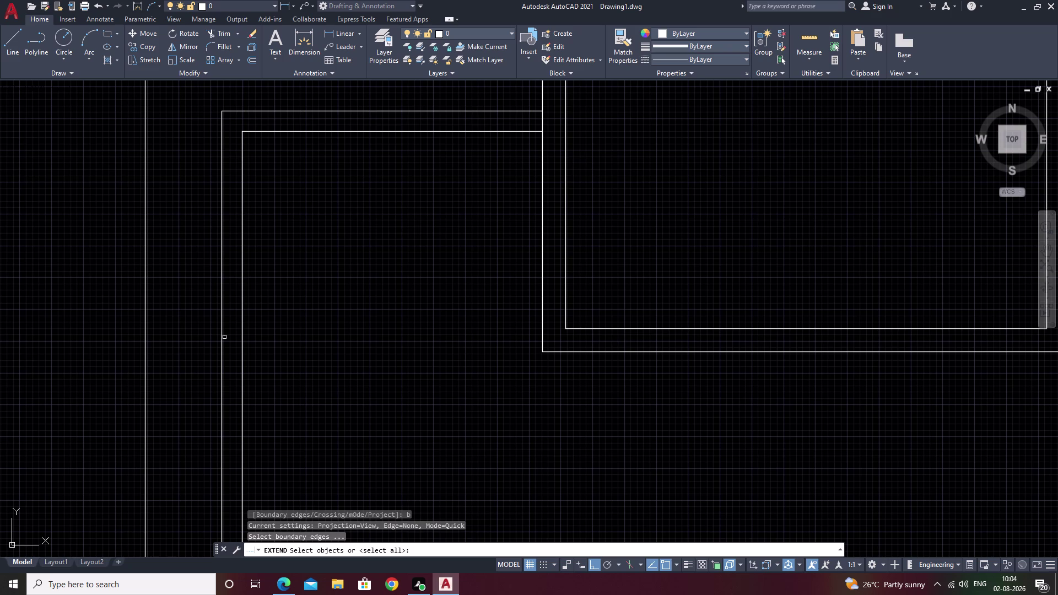
click(241, 337)
right_click(378, 347)
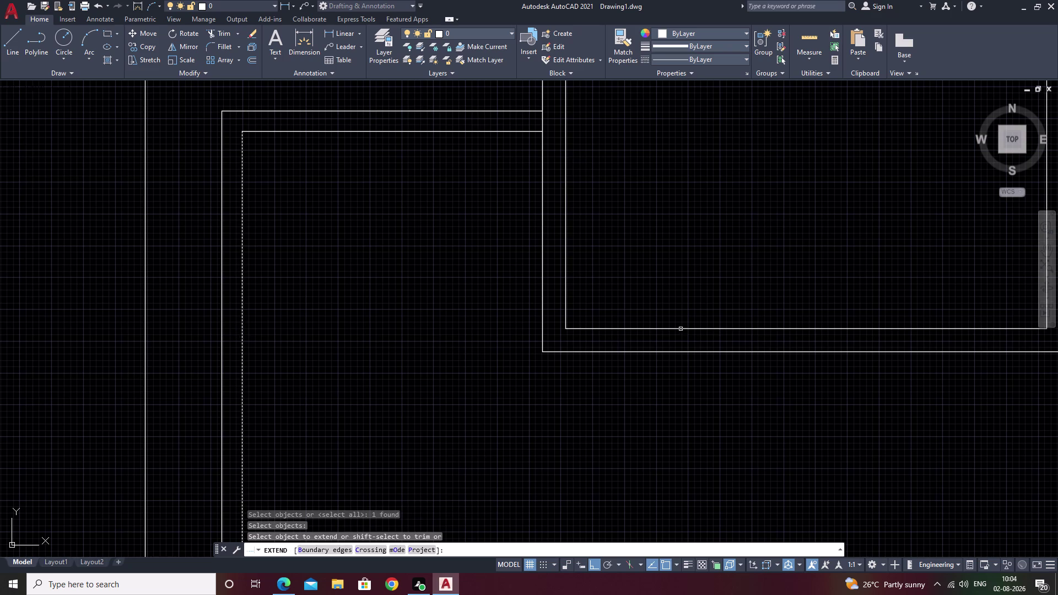
Extend the inner and outer bottom wall lines to the partition and review the plan.
click(648, 331)
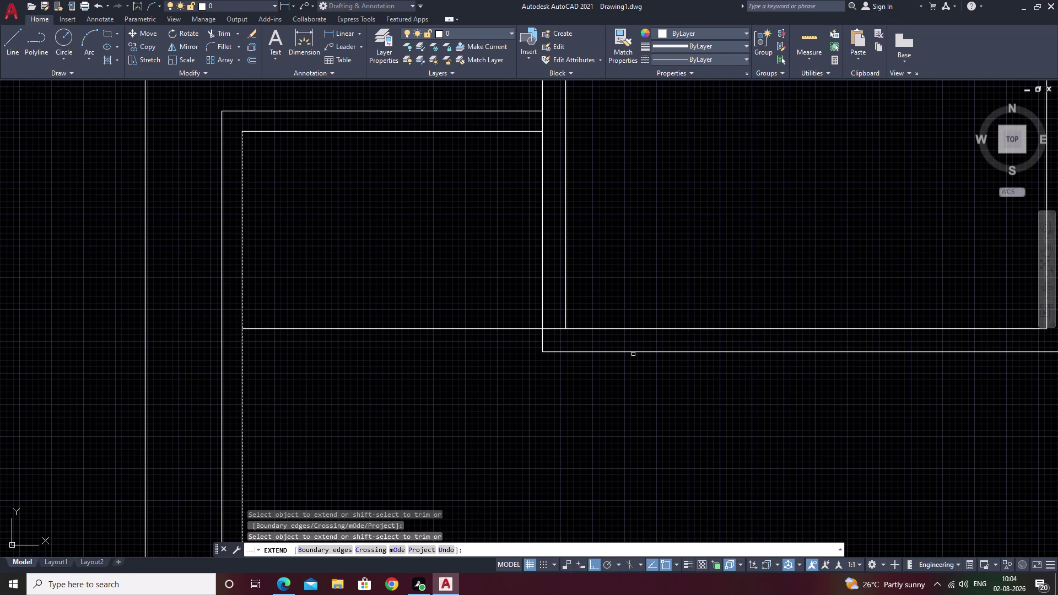
click(633, 352)
key(Escape)
scroll(down, 3)
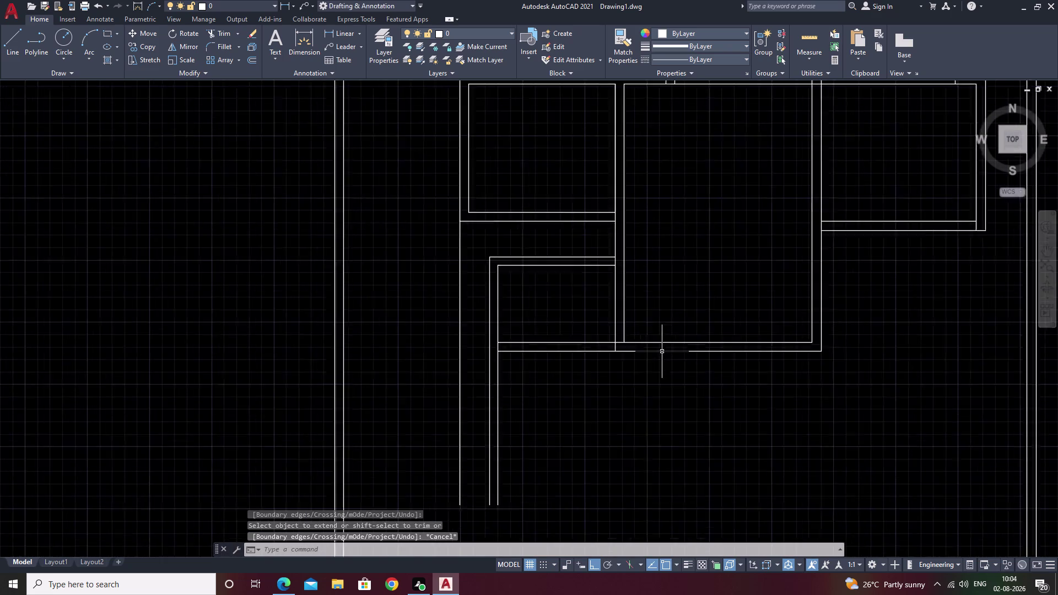
middle_drag(709, 366, 614, 199)
scroll(up, 3)
middle_drag(723, 49, 470, 210)
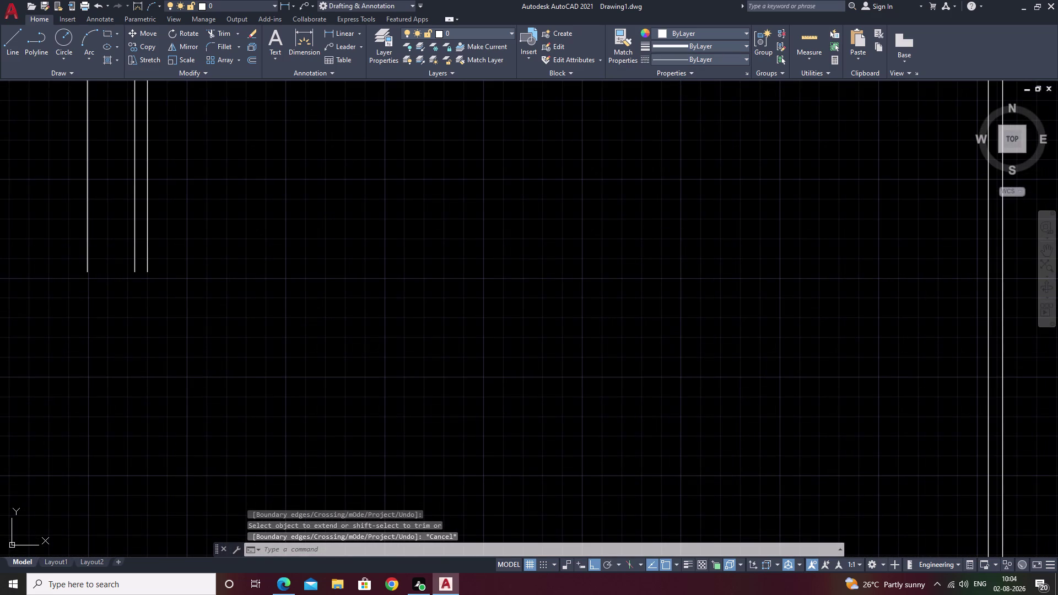
middle_drag(470, 210, 328, 367)
middle_drag(482, 338, 322, 510)
scroll(down, 3)
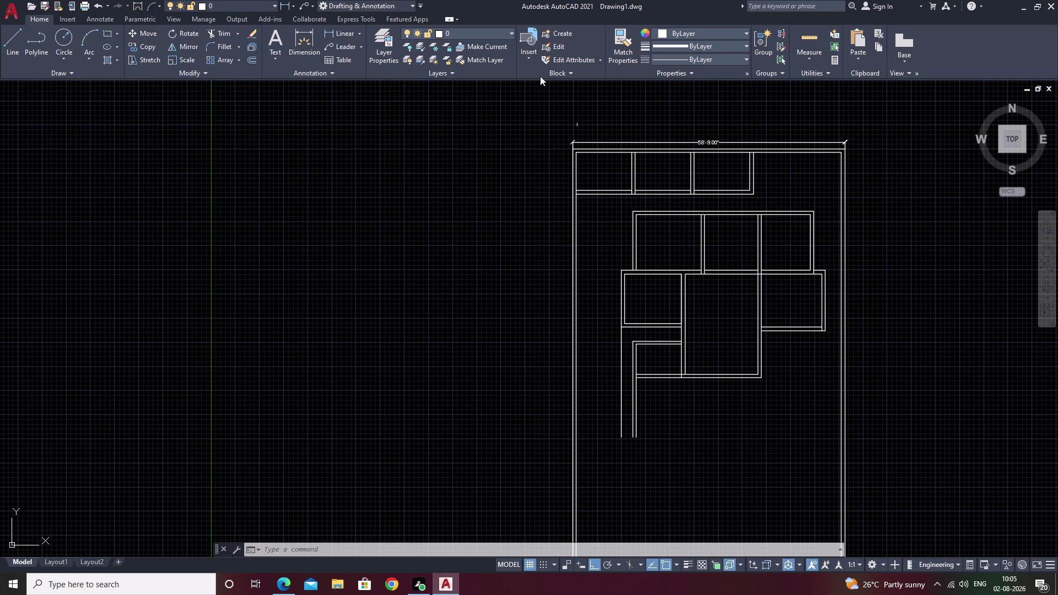
scroll(up, 3)
scroll(up, 3)
middle_drag(630, 362, 637, 258)
scroll(up, 3)
middle_drag(521, 329, 626, 235)
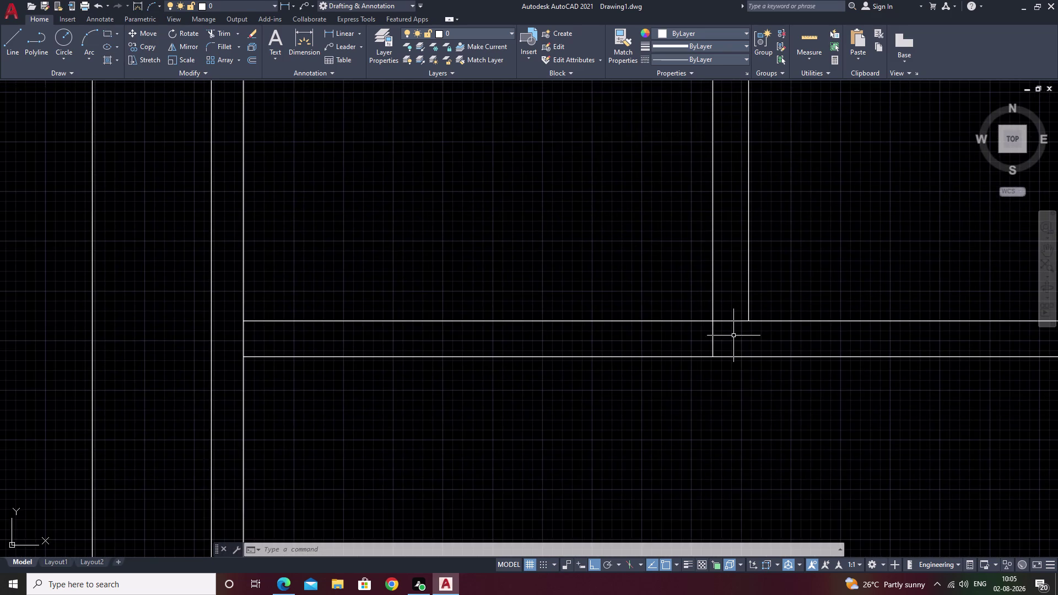
middle_drag(520, 282, 624, 233)
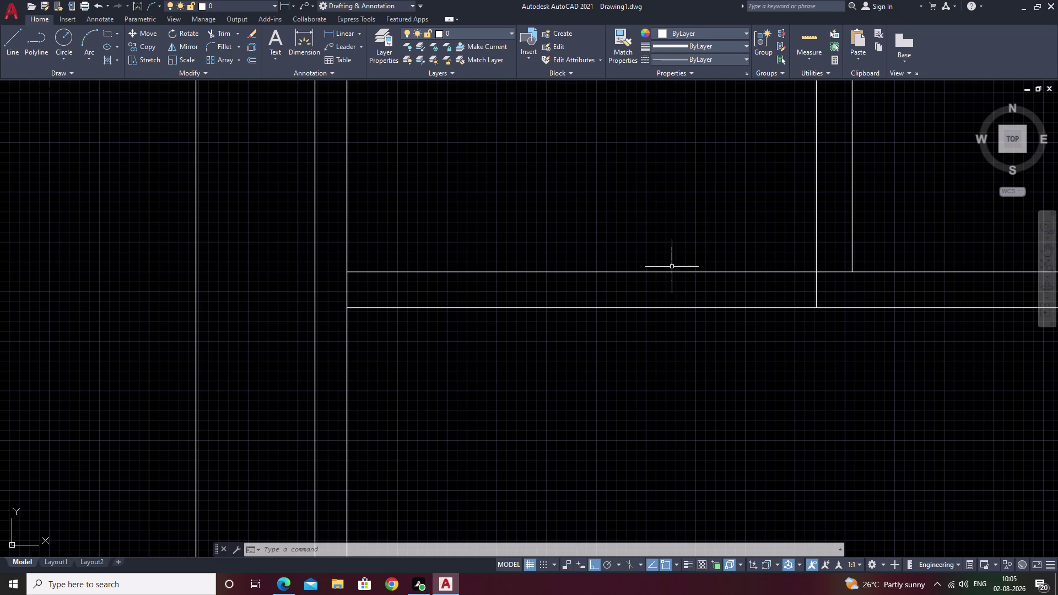
key(Escape)
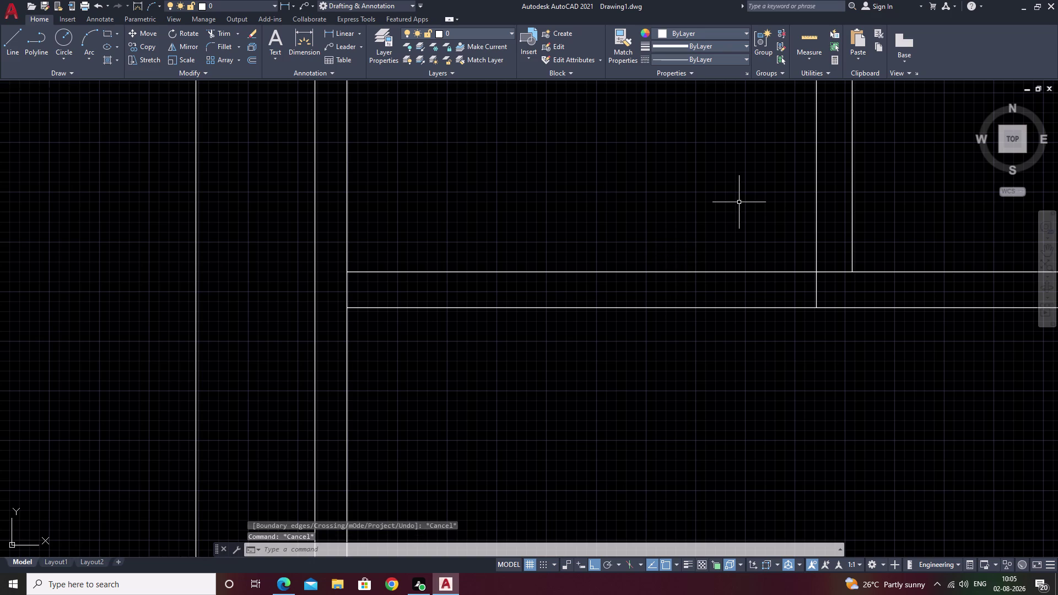
scroll(up, 3)
scroll(down, 3)
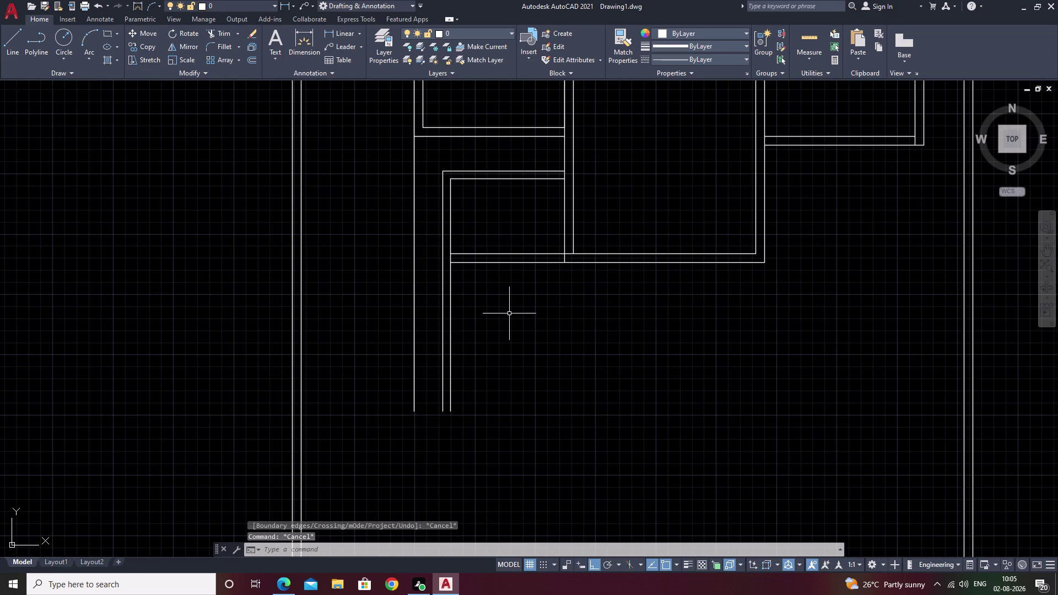
Fillet the two wall lines into a closed lower-left corner.
text(f)
key(space)
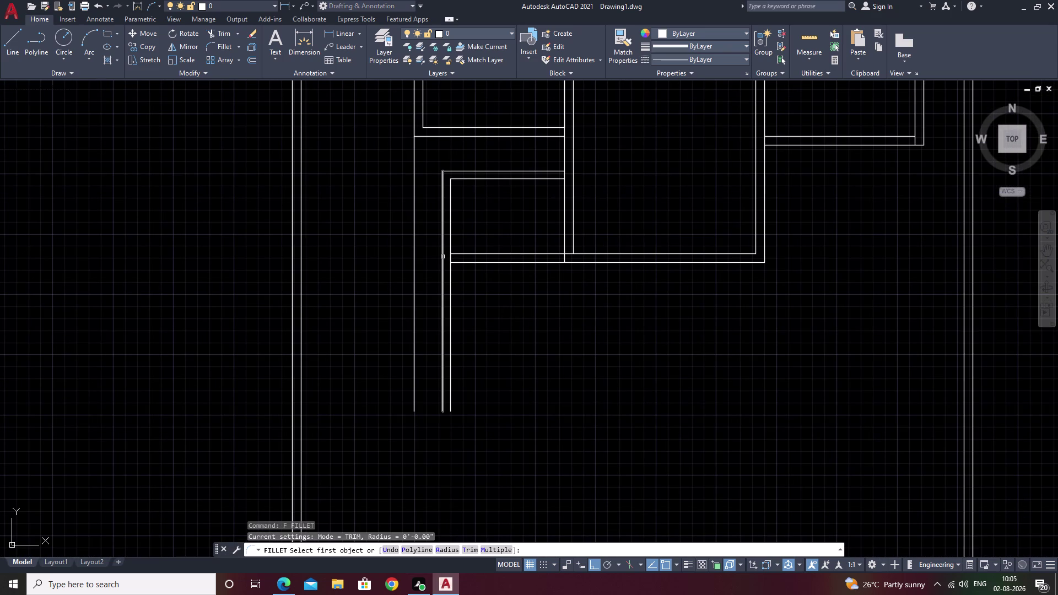
click(442, 257)
click(467, 261)
key(Escape)
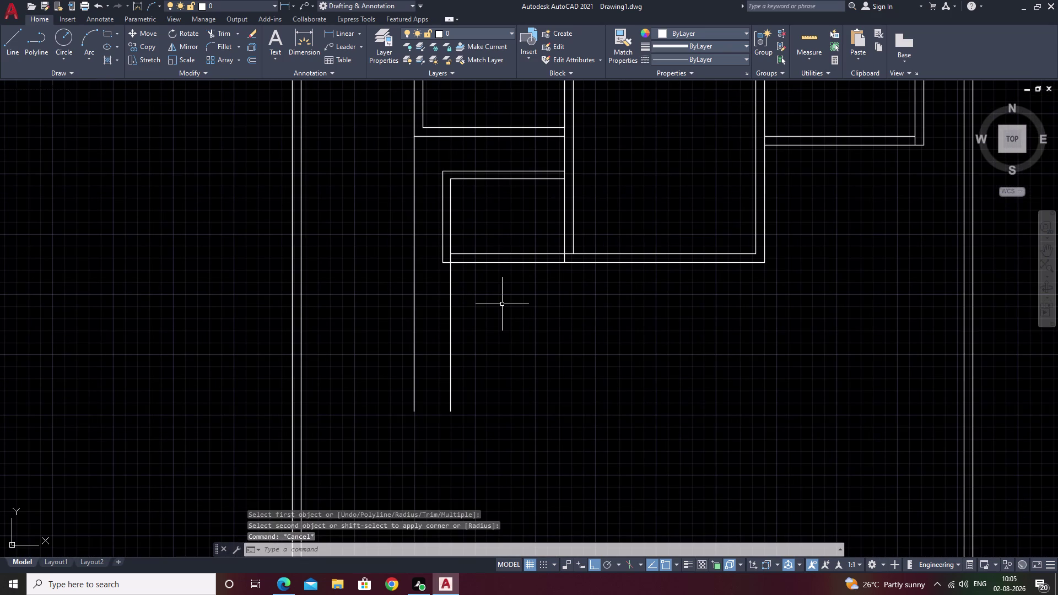
Trim the leftover wall stubs below the corner with fence lines.
text(tr)
key(space)
drag(580, 303, 405, 321)
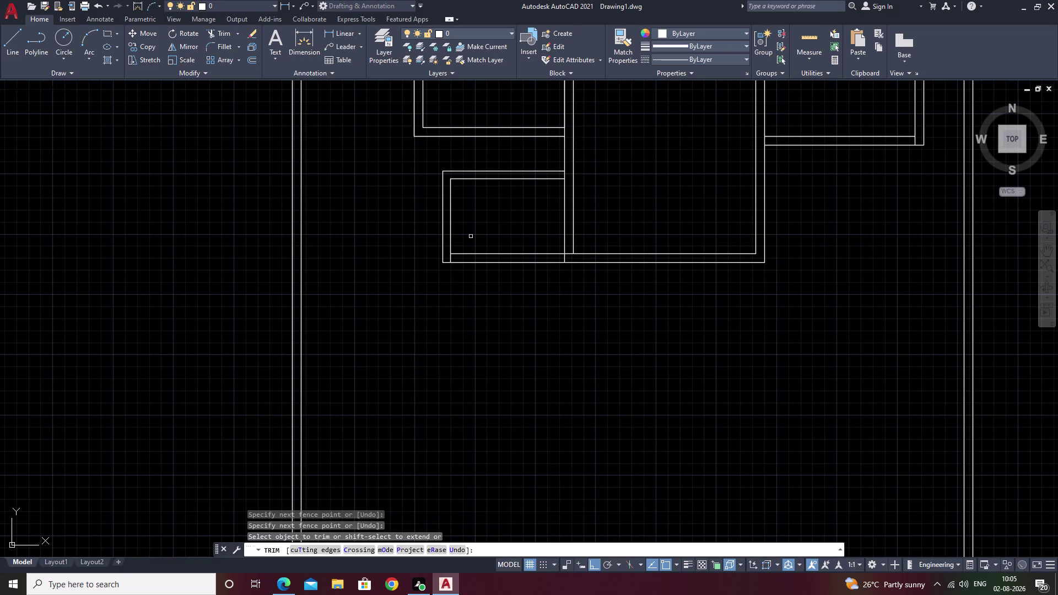
key(ctrl+z)
drag(486, 296, 447, 303)
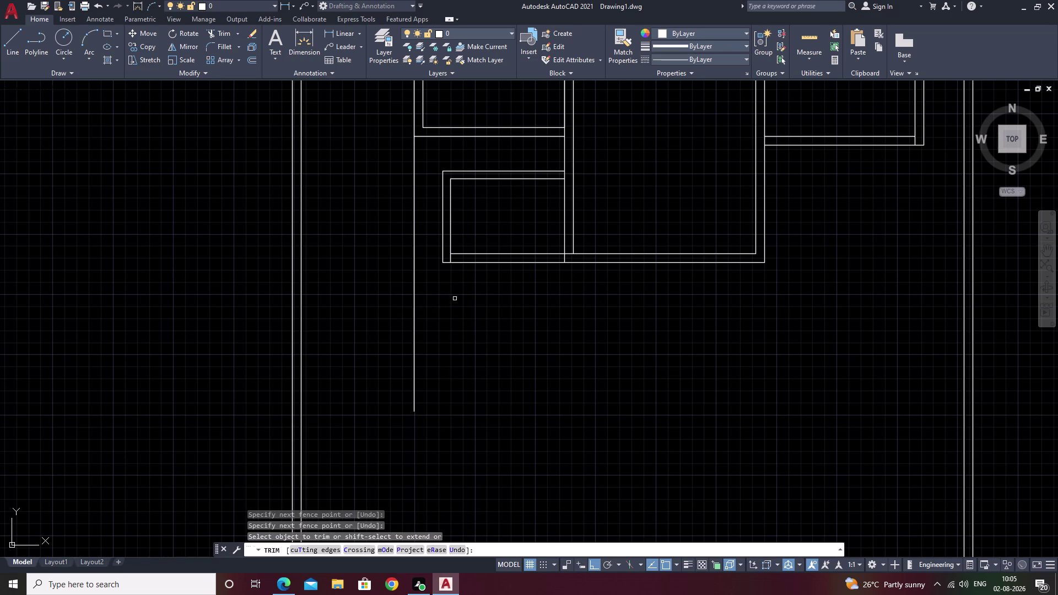
key(Escape)
scroll(up, 3)
scroll(up, 3)
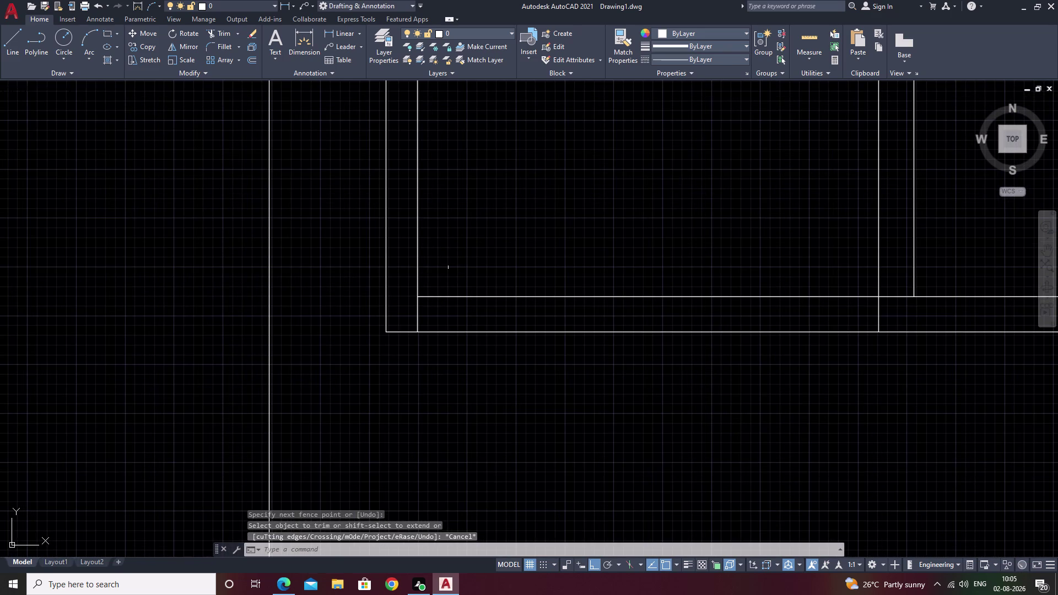
scroll(down, 3)
middle_drag(465, 207, 466, 242)
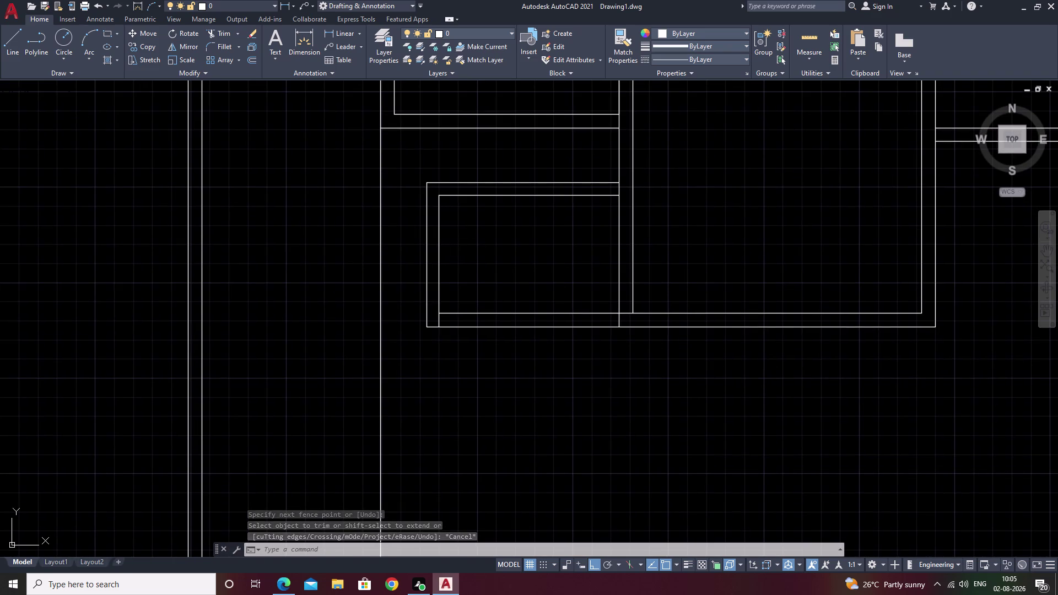
key(Escape)
Offset the room's wall line 5'-6" into the room to place the partition.
key(o)
key(space)
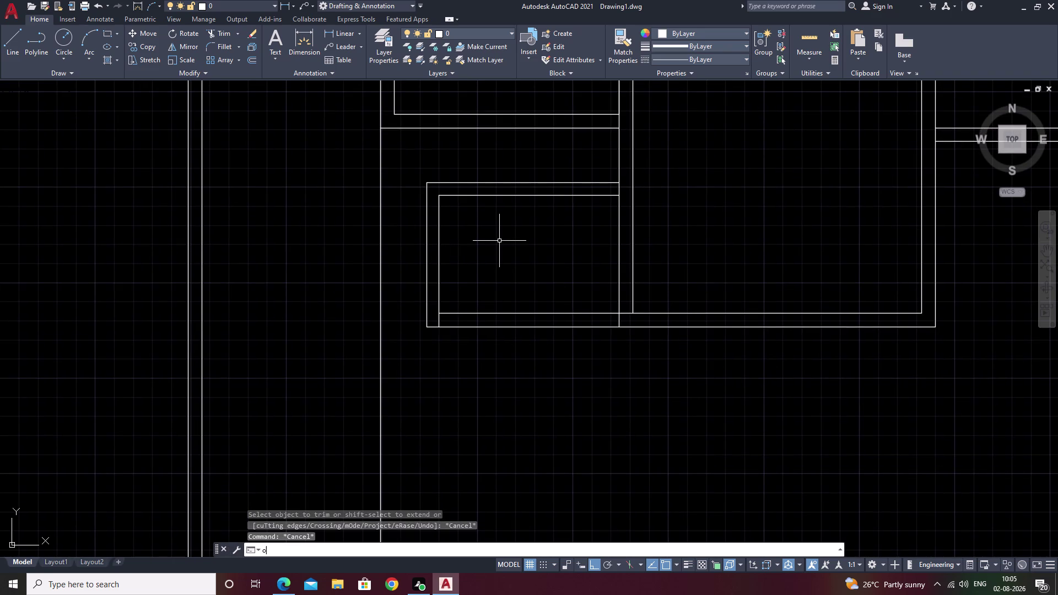
text(5')
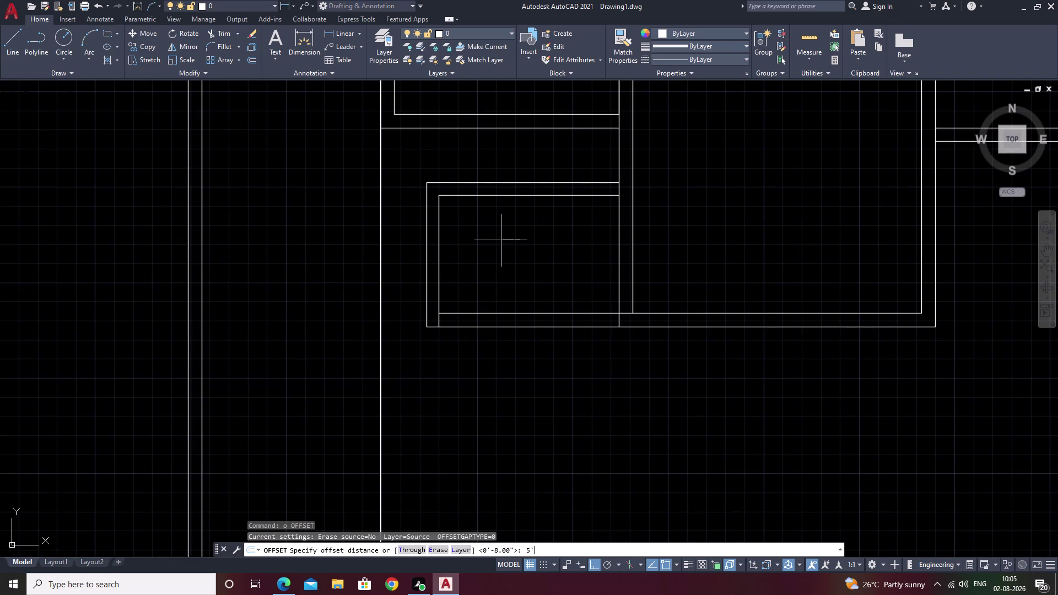
key(6)
key(shift+quotedbl)
key(space)
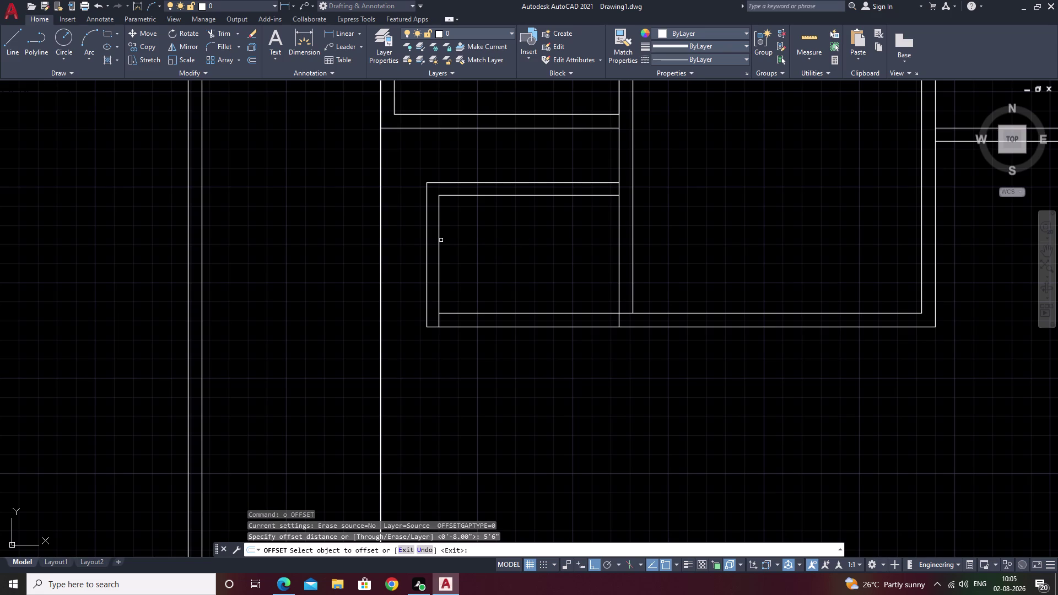
click(439, 243)
click(482, 241)
scroll(down, 3)
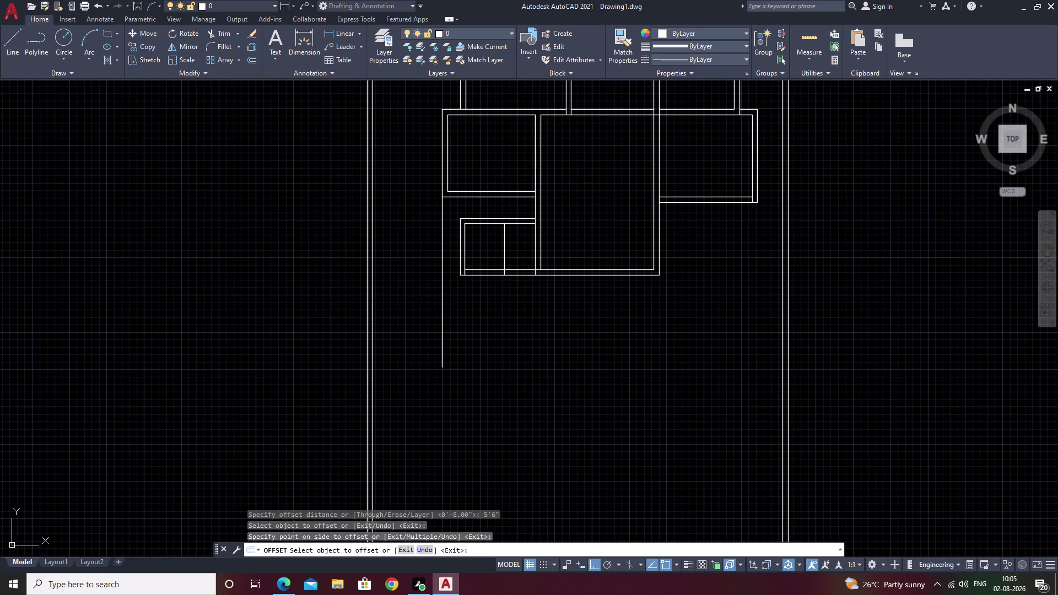
click(484, 241)
scroll(up, 3)
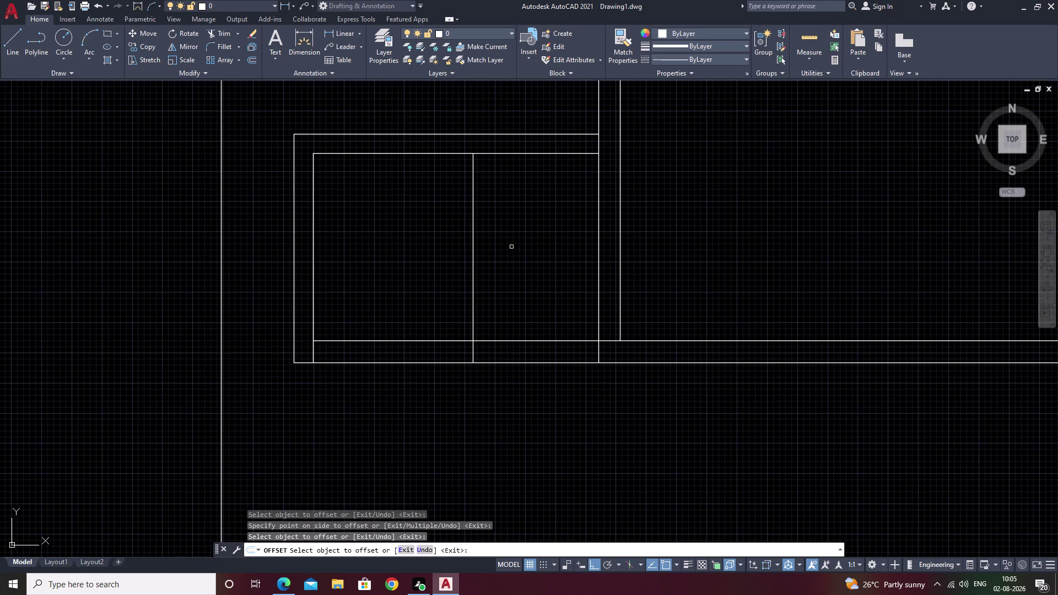
key(space)
Offset the partition line 8" to give the wall its thickness.
text(8)
key(space)
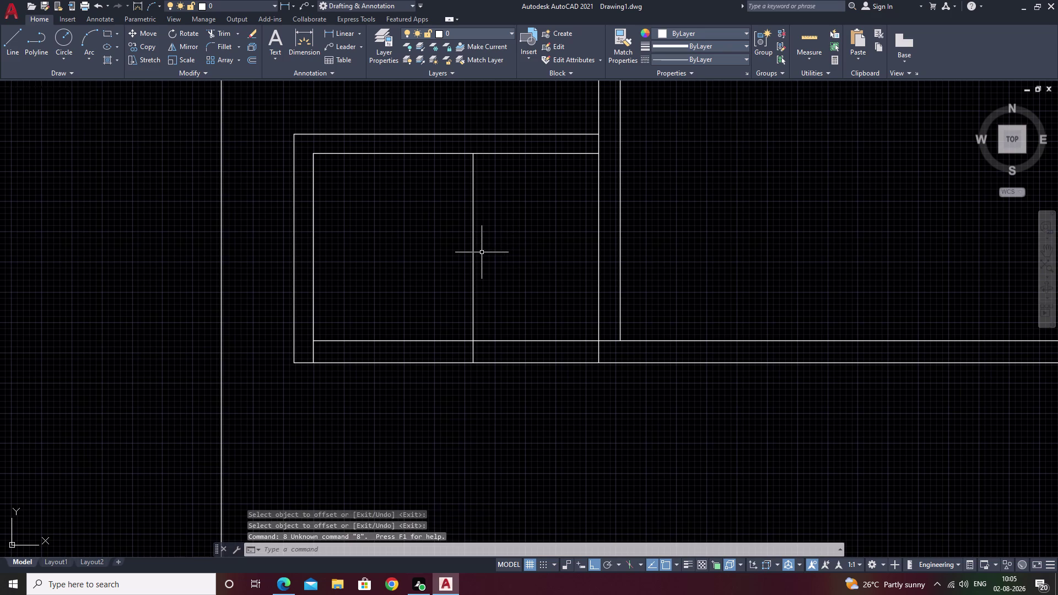
key(Escape)
key(o)
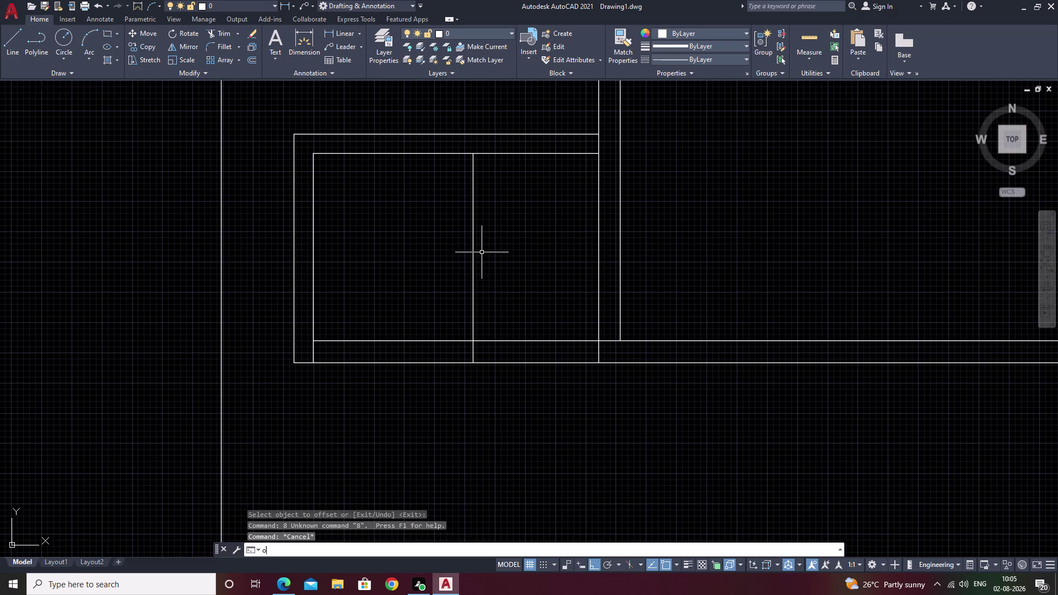
key(space)
text(8)
key(space)
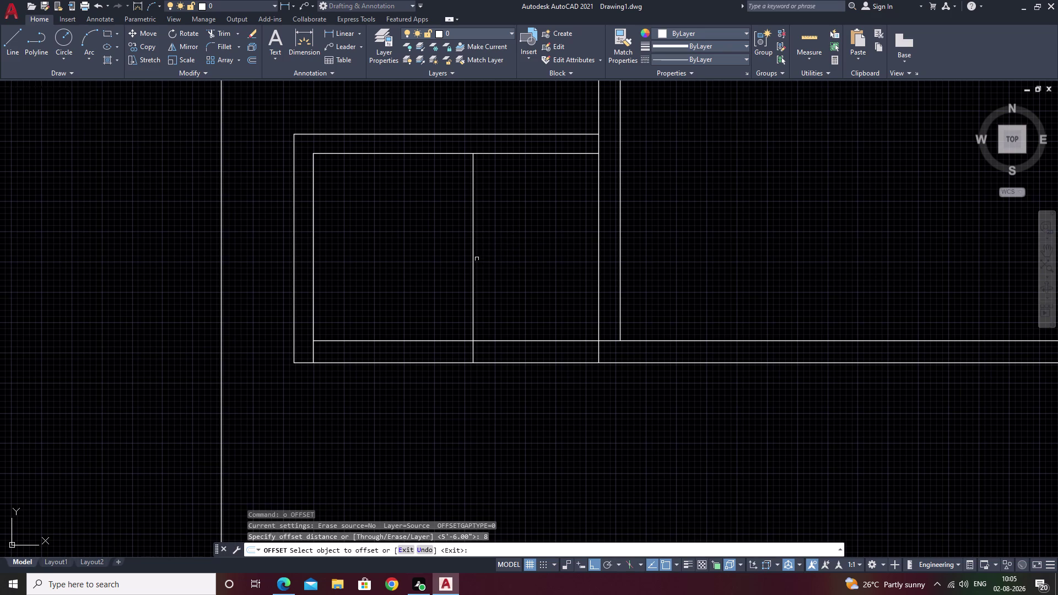
click(473, 266)
click(487, 263)
scroll(down, 3)
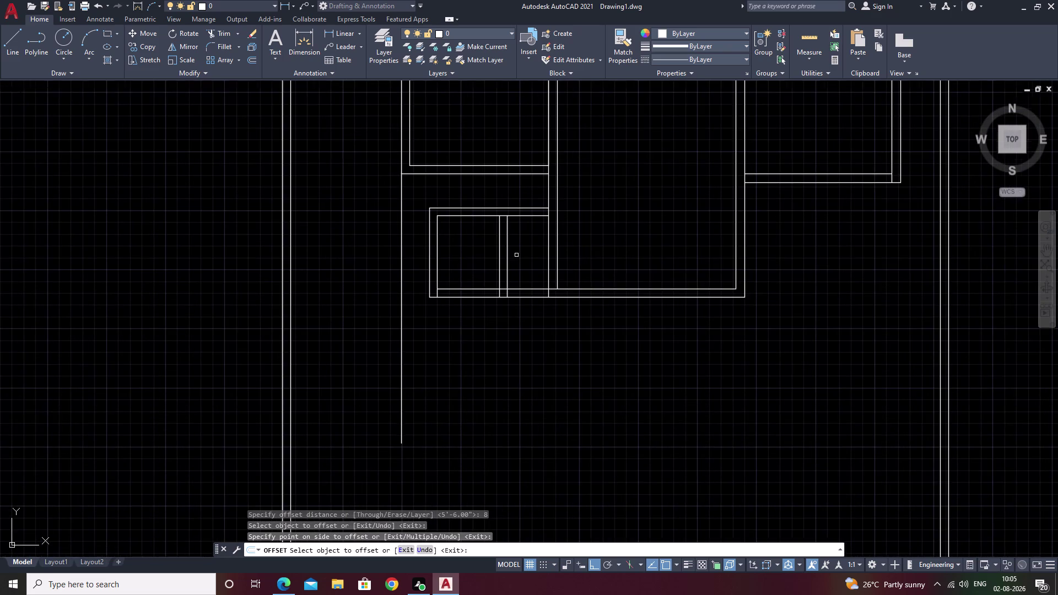
middle_drag(517, 255, 517, 229)
key(Escape)
scroll(up, 3)
scroll(up, 3)
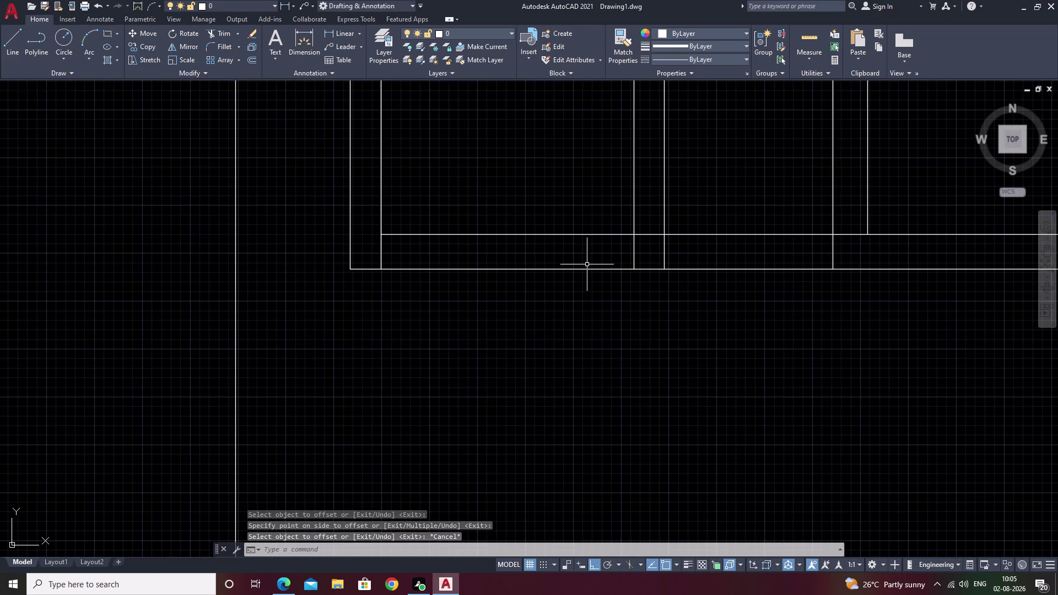
Trim the partition lines' overshooting ends back to the surrounding walls.
text(tr)
key(space)
drag(688, 251, 636, 252)
click(636, 252)
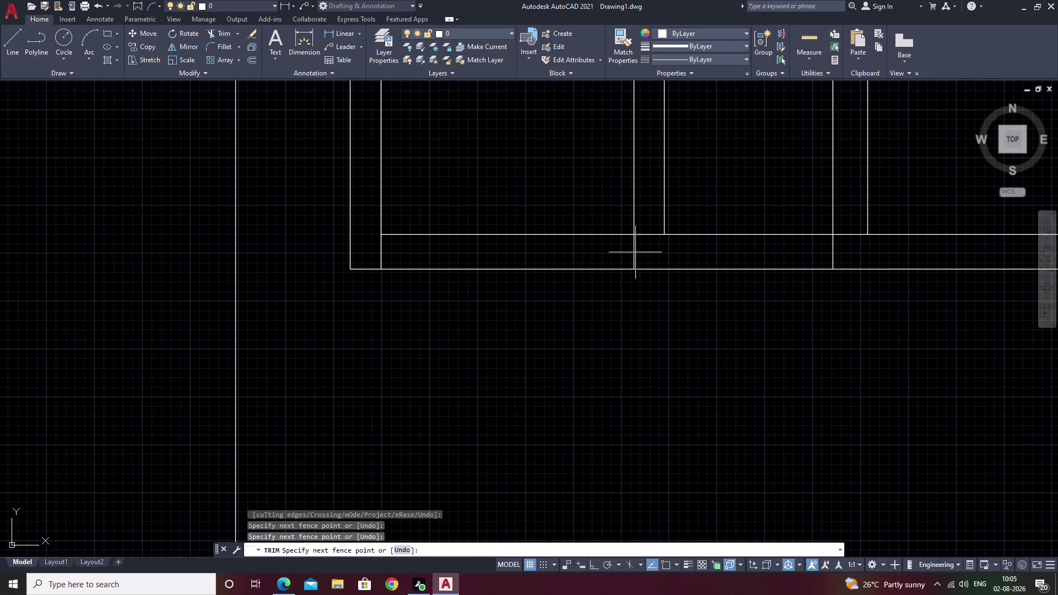
click(663, 251)
drag(658, 251, 618, 251)
click(641, 243)
drag(642, 235, 642, 219)
click(642, 218)
drag(646, 218, 645, 238)
drag(647, 222, 648, 243)
scroll(down, 3)
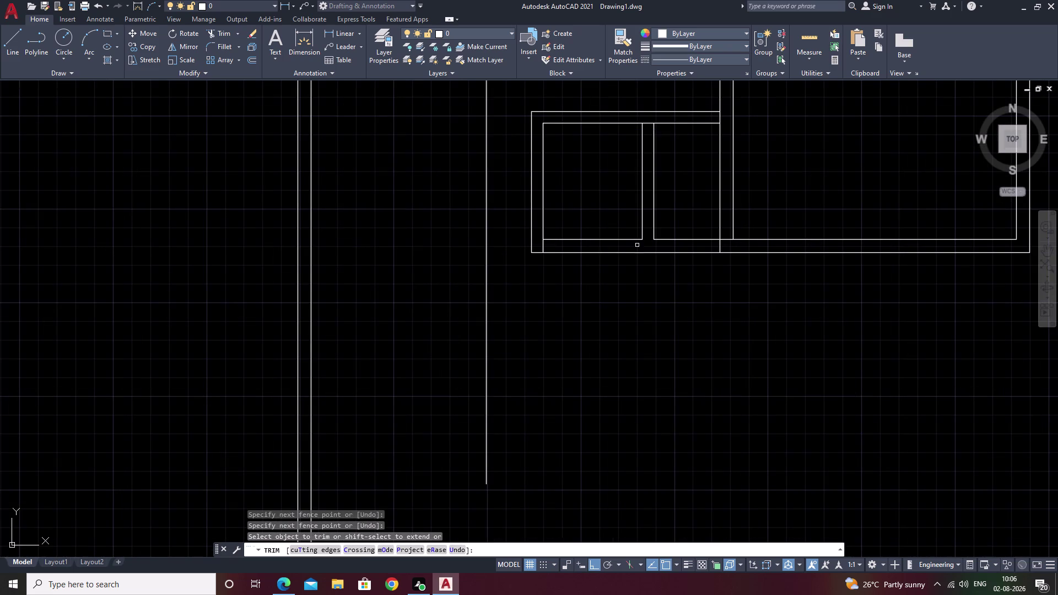
scroll(up, 3)
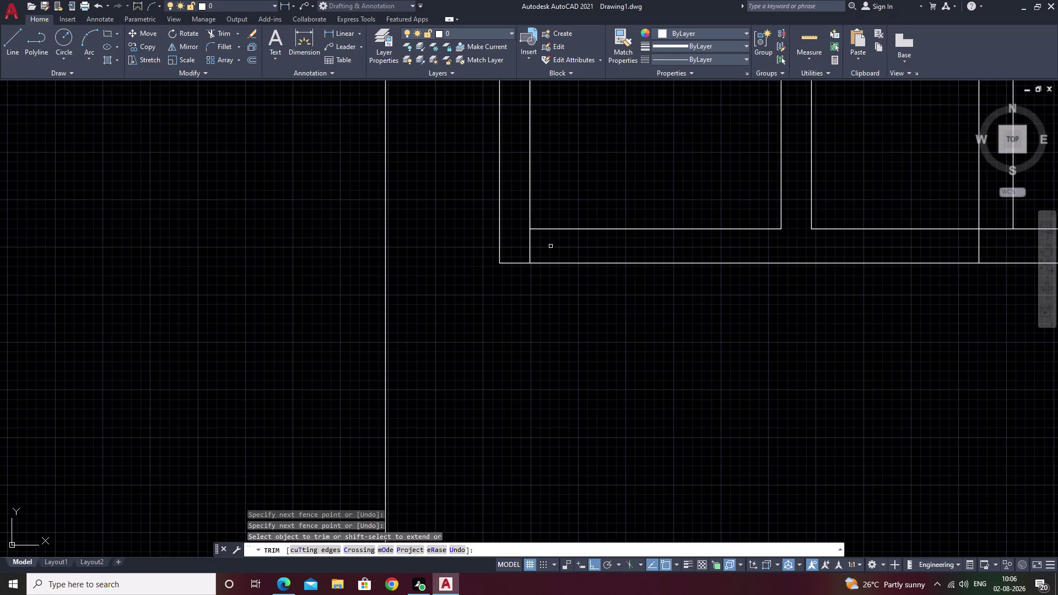
scroll(up, 3)
drag(560, 245, 489, 245)
scroll(down, 3)
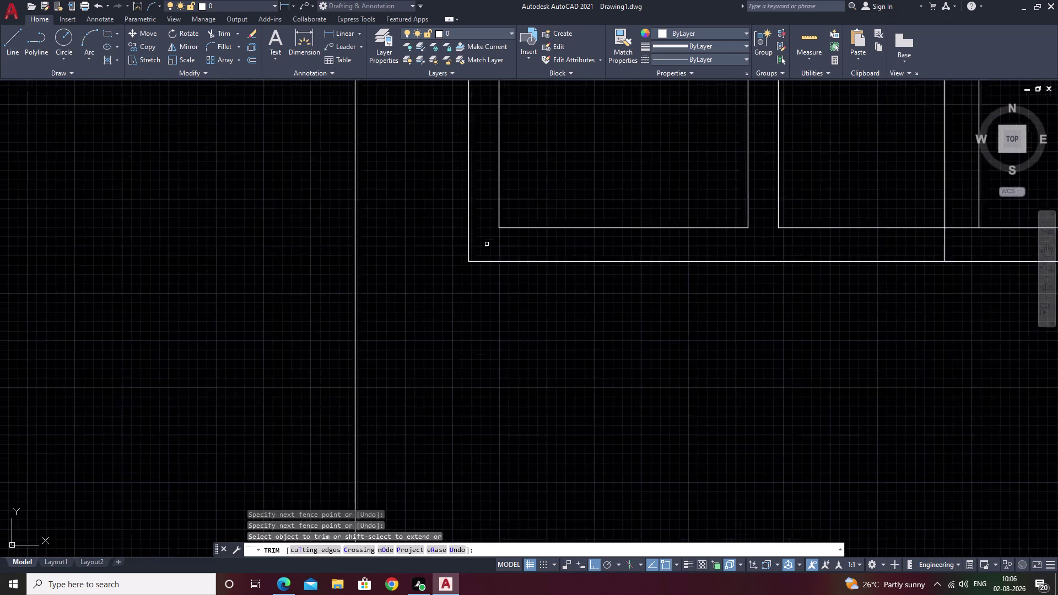
scroll(down, 3)
scroll(down, 3)
Cut the crossing wall line between the partition lines and re-center the room.
middle_drag(629, 220, 626, 249)
scroll(up, 3)
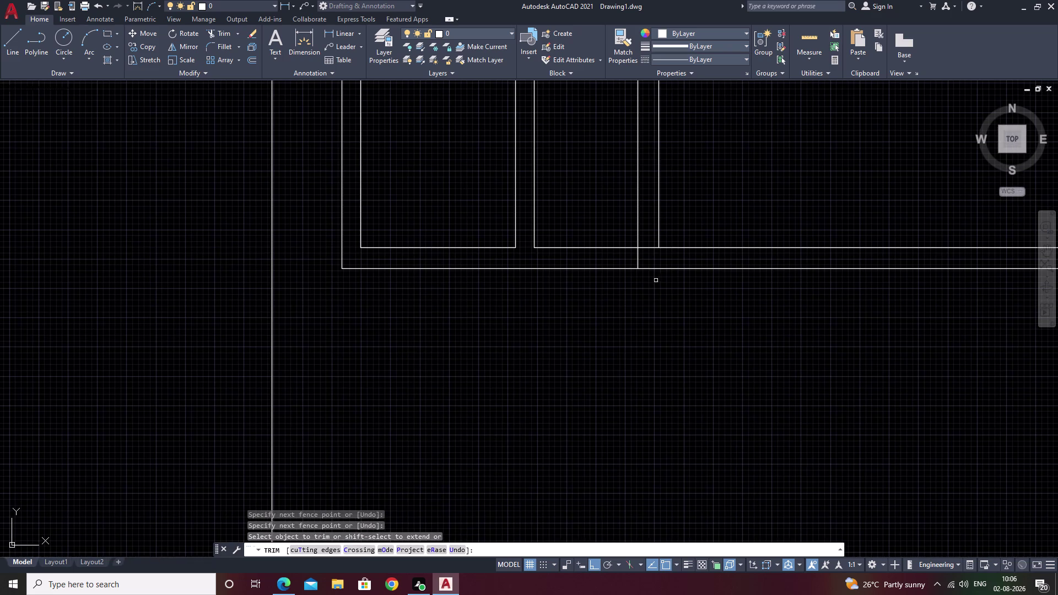
drag(647, 255, 632, 256)
click(625, 256)
key(Escape)
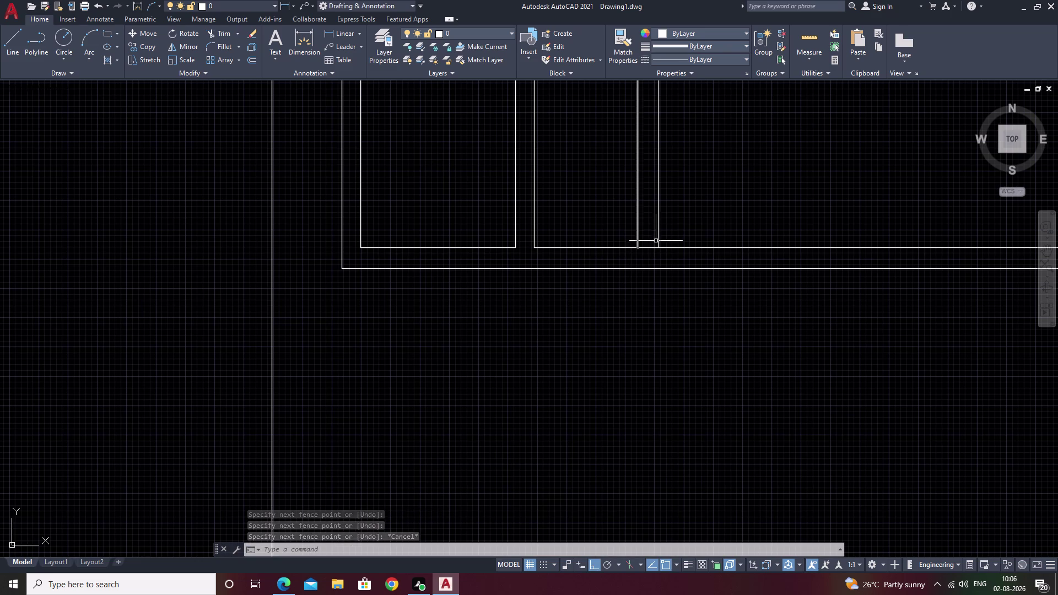
key(Escape)
scroll(up, 3)
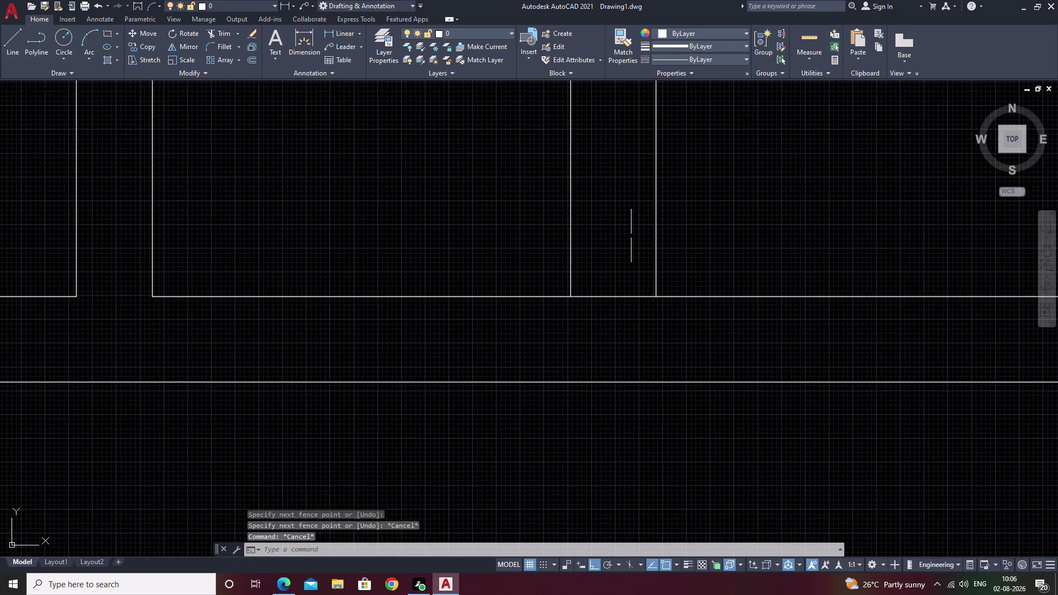
scroll(down, 3)
middle_drag(656, 209, 625, 272)
scroll(up, 3)
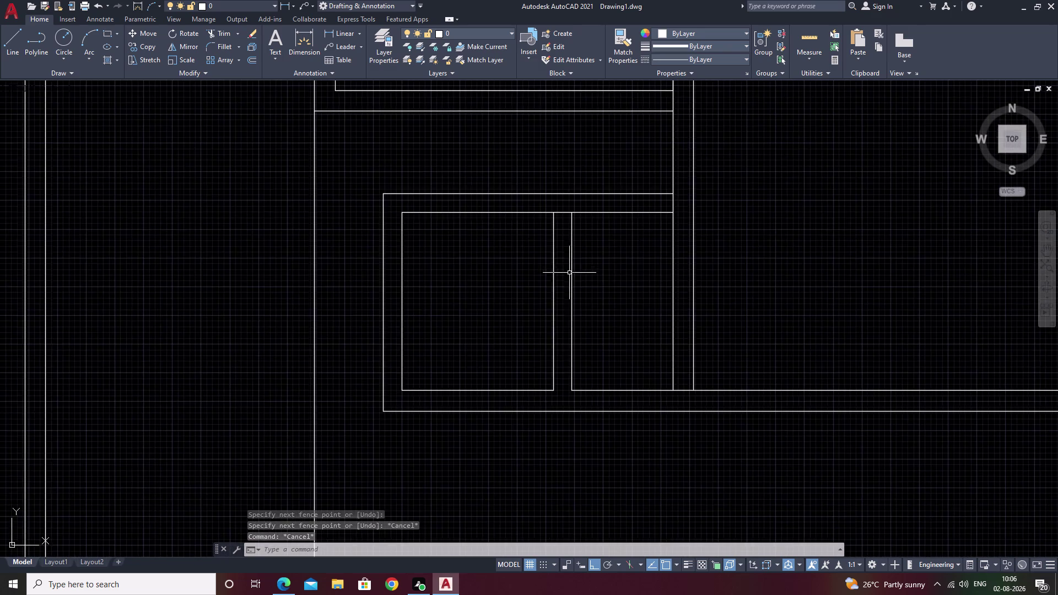
scroll(up, 3)
middle_drag(582, 285, 641, 258)
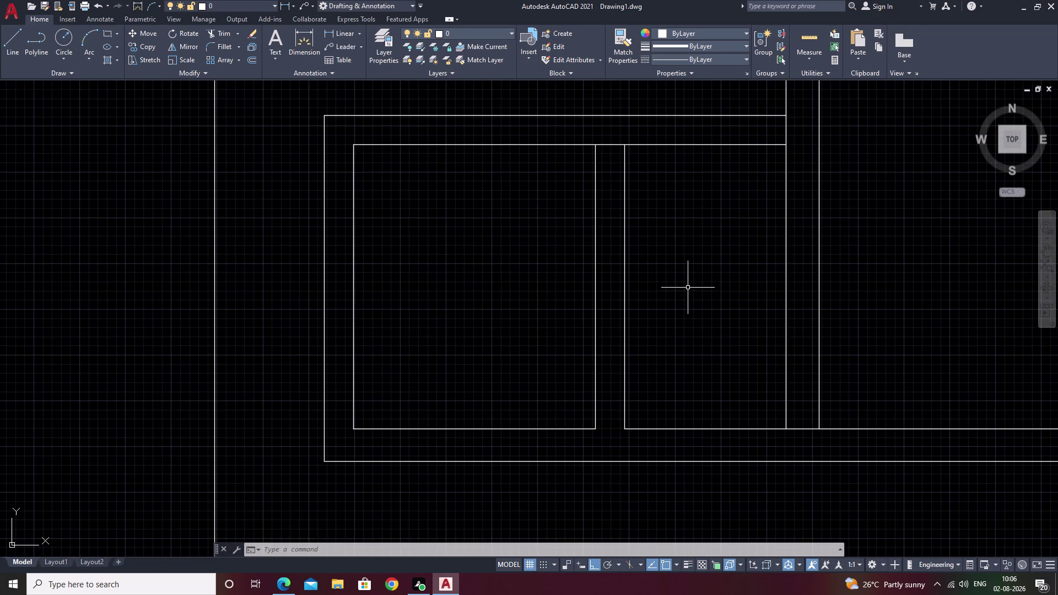
Begin a linear dimension between the wrong points, then cancel it.
click(343, 35)
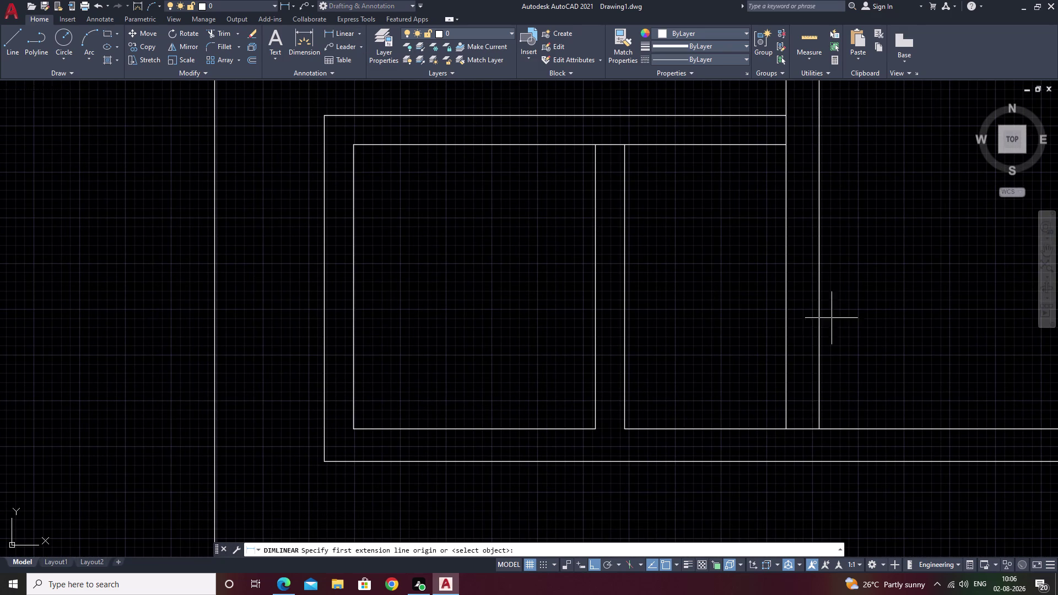
click(625, 429)
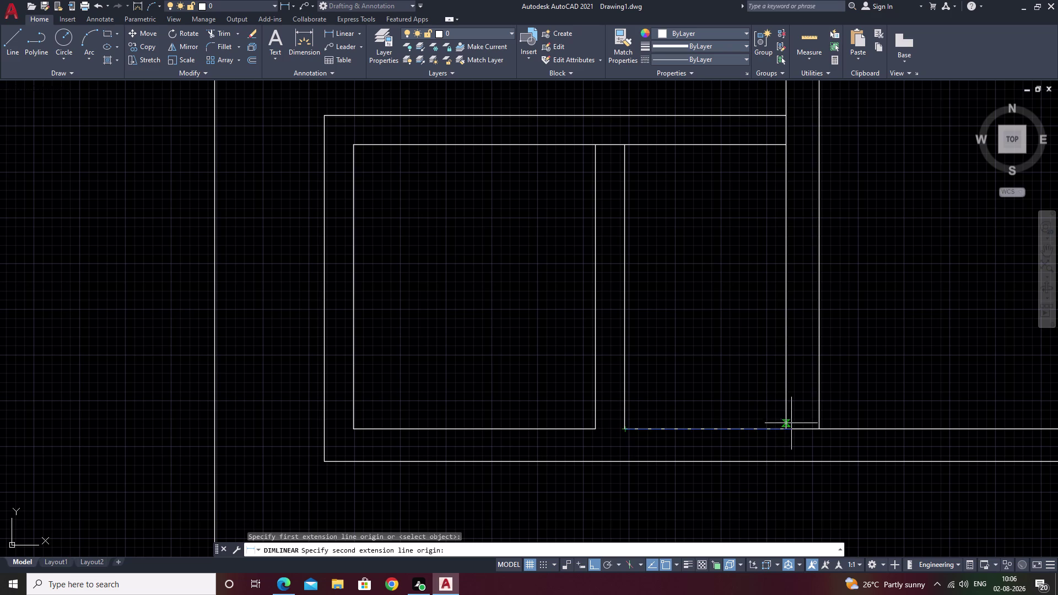
click(787, 426)
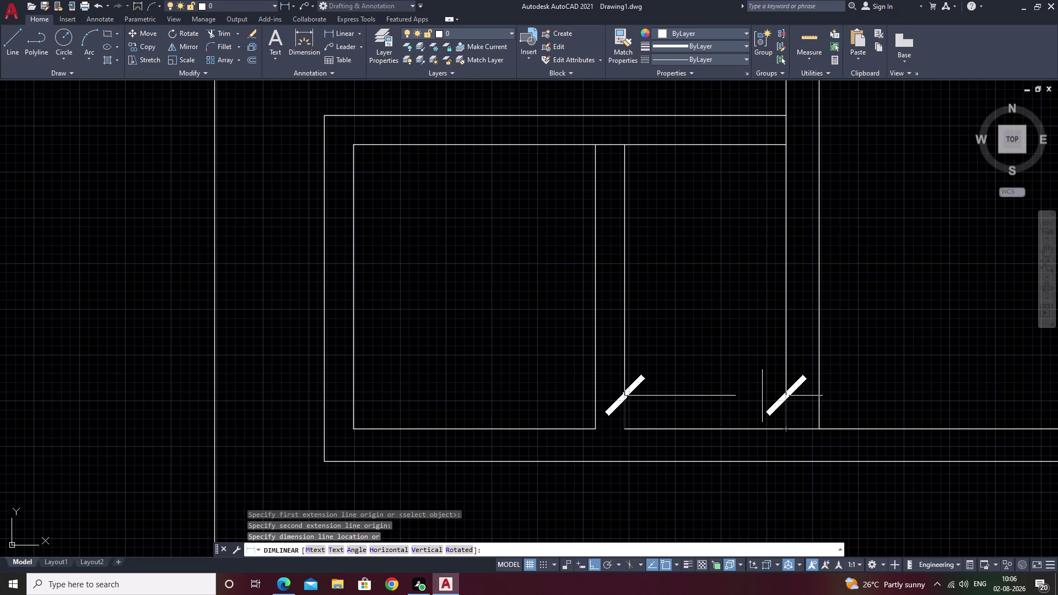
key(Escape)
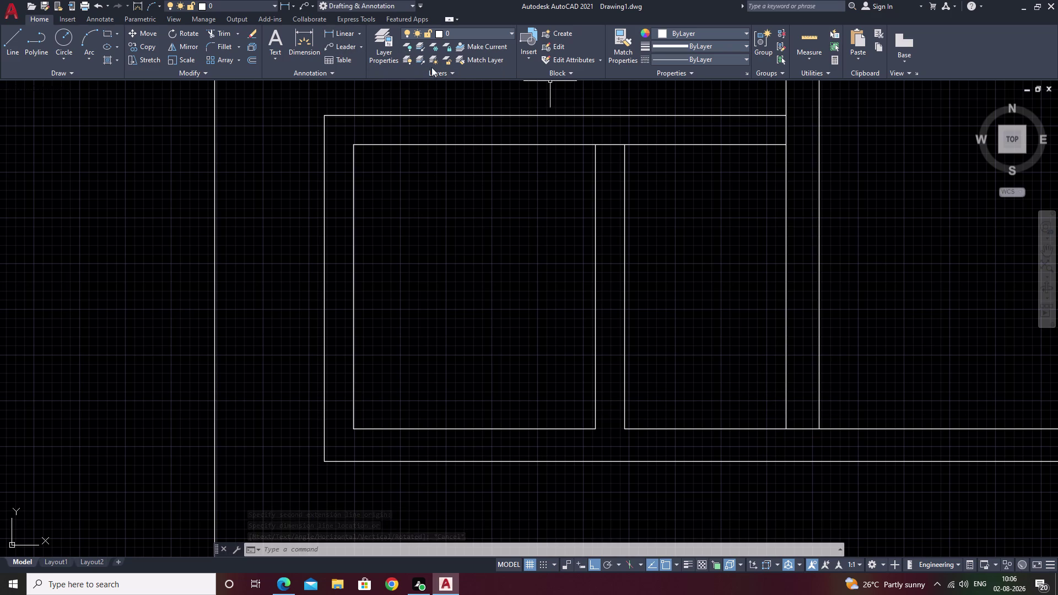
Dimension the left room's bottom width at 5'-6.00" and start the next dimension.
double_click(347, 34)
click(354, 426)
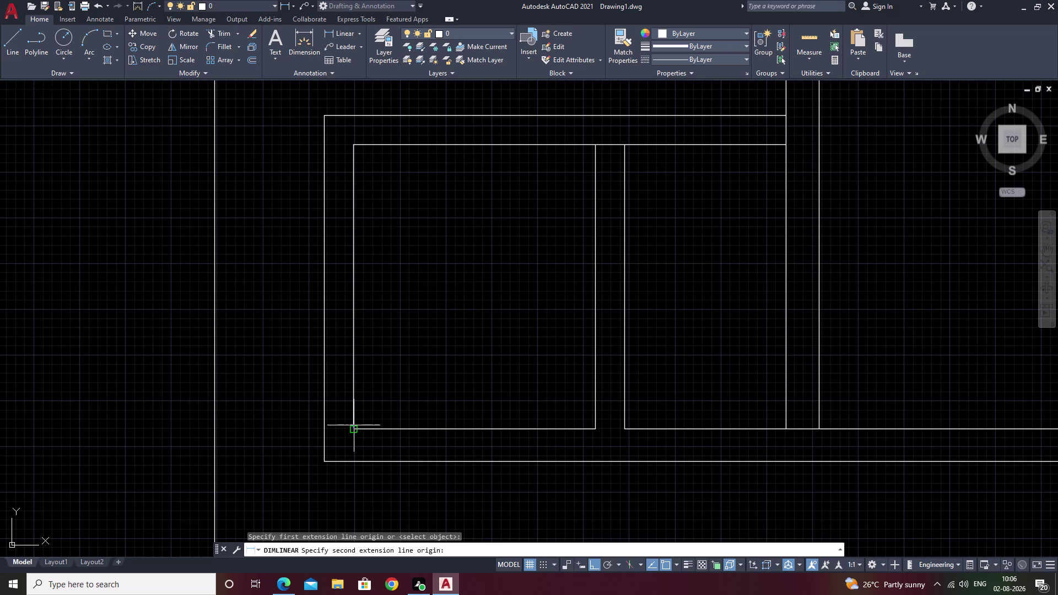
click(595, 430)
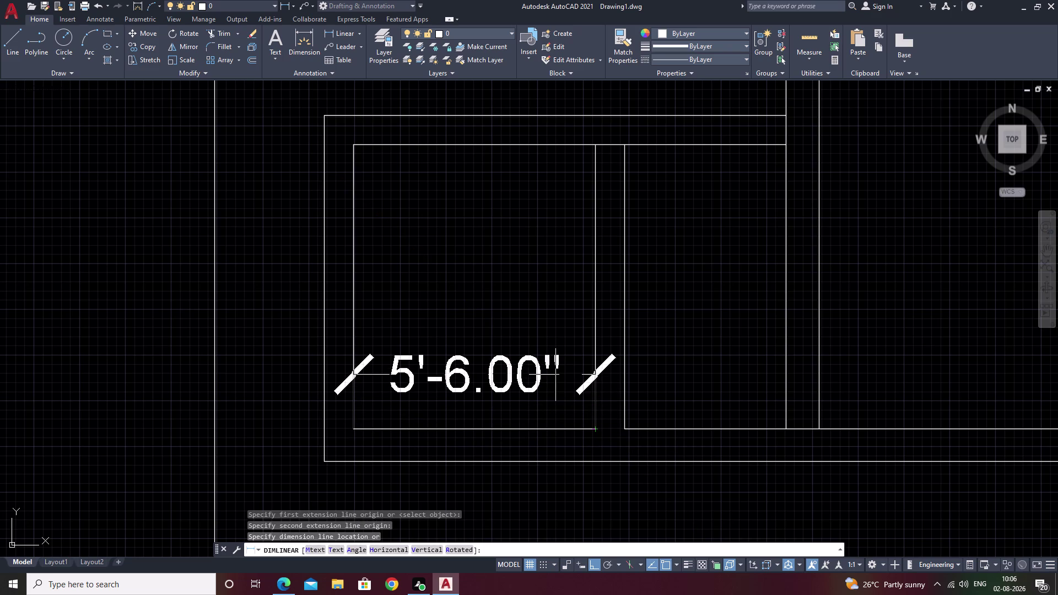
click(556, 375)
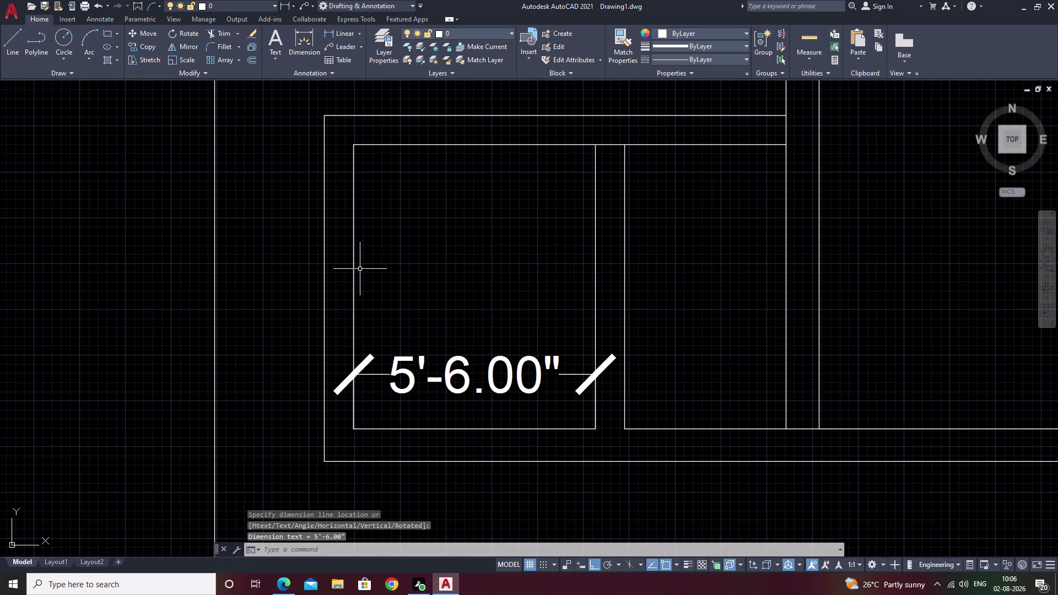
key(space)
click(356, 273)
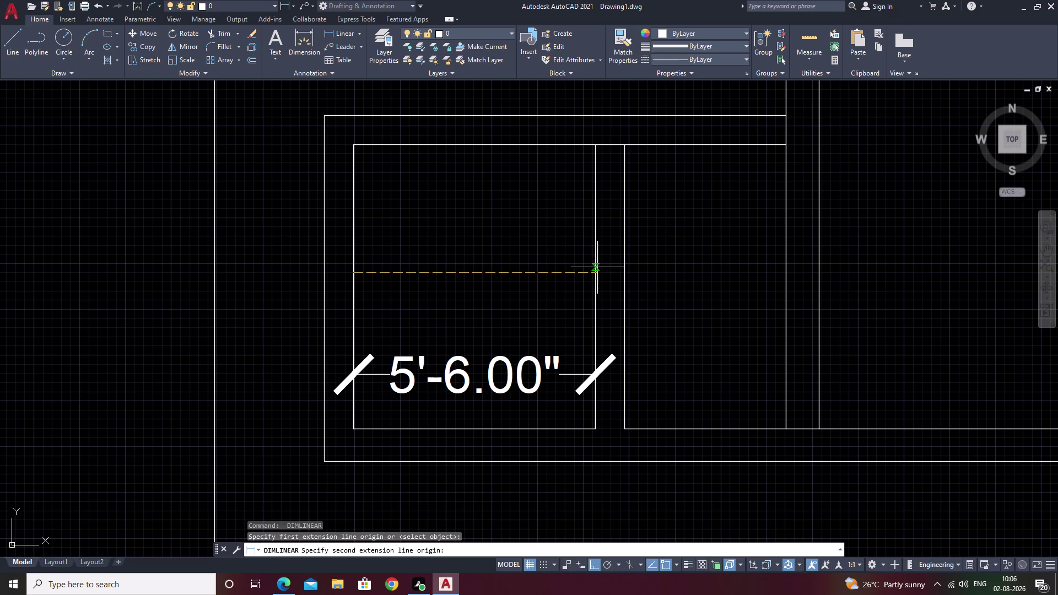